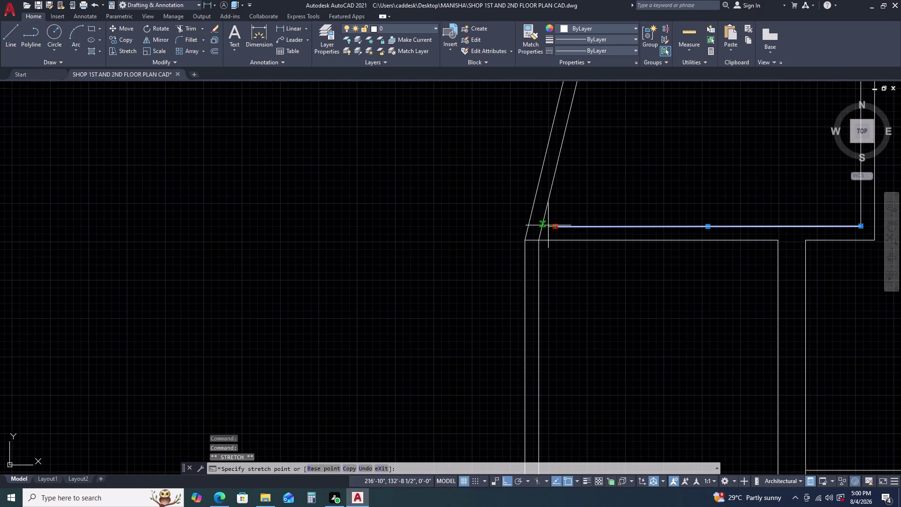
Cancel the stretch operation and pan to the lower-left wall junction.
click(541, 227)
key(Escape)
scroll(down, 3)
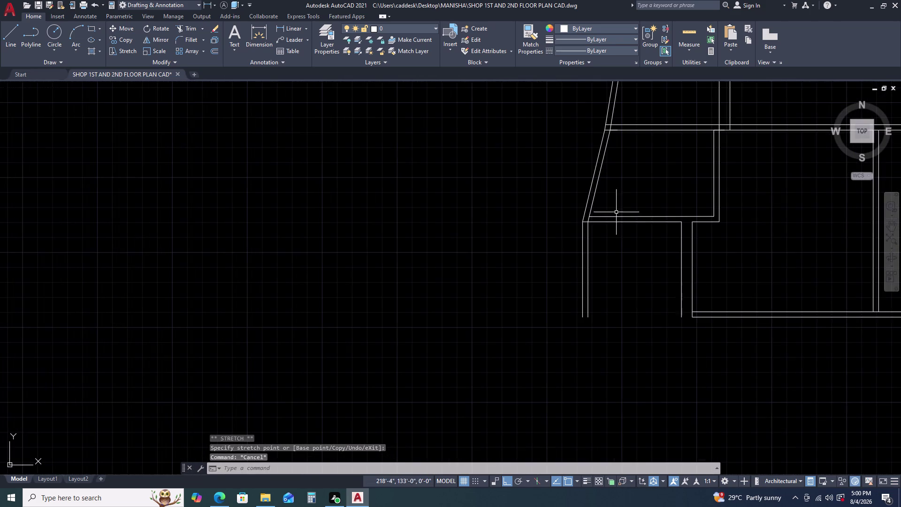
middle_drag(647, 219, 584, 198)
middle_click(585, 198)
scroll(down, 3)
middle_drag(606, 232, 594, 213)
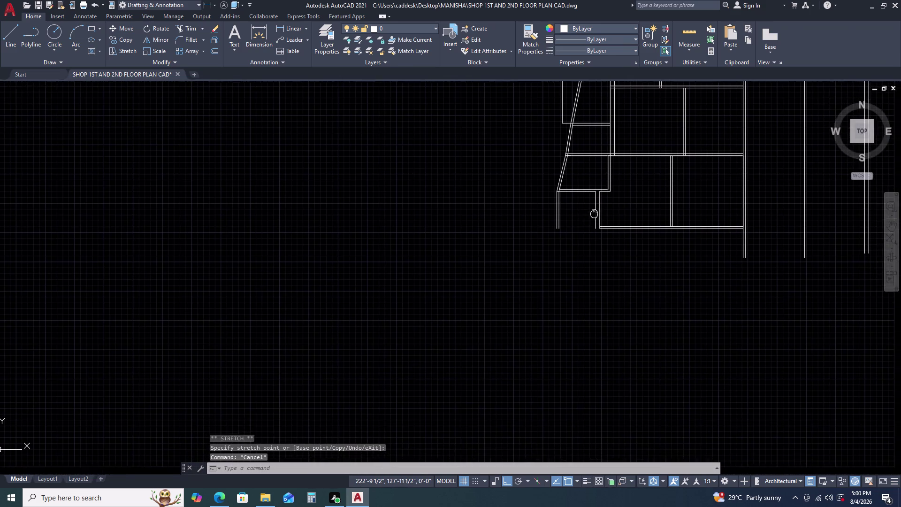
scroll(up, 3)
Extend the bottom wall lines using a fence across their ends.
key(r)
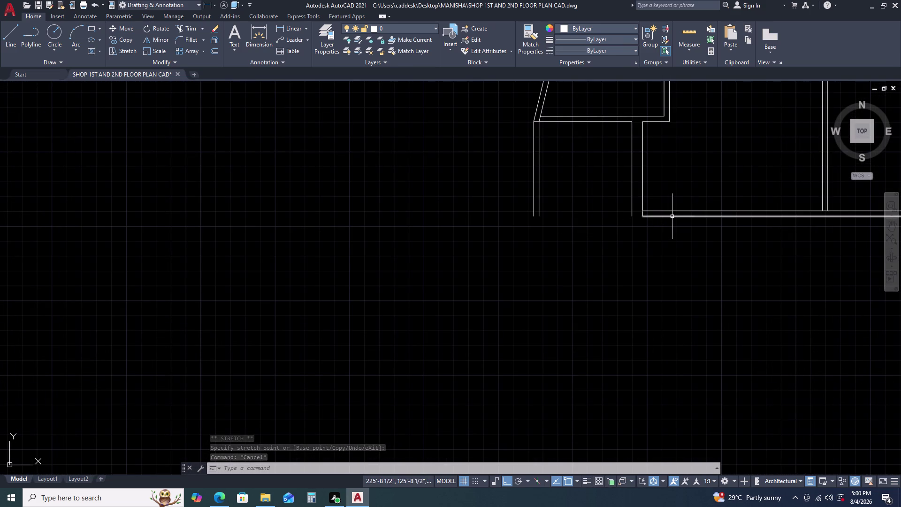
key(BackSpace)
text(E)
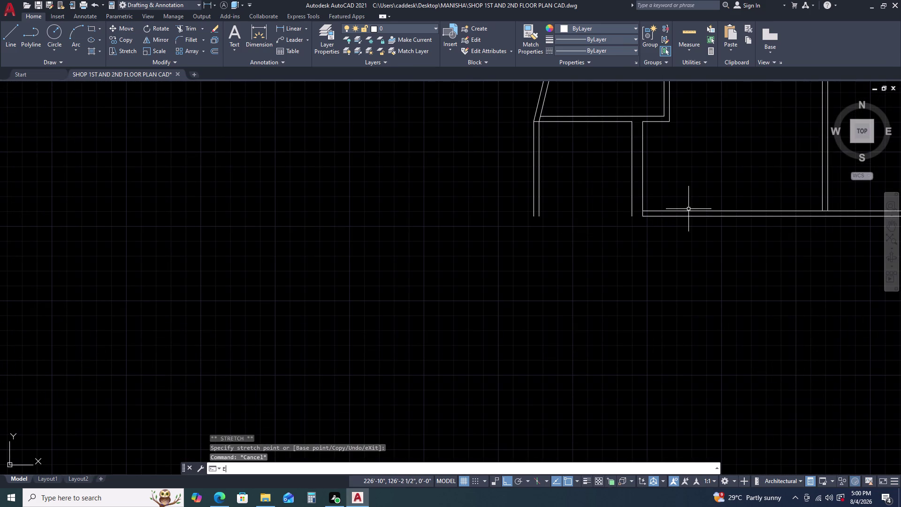
text(X)
key(space)
drag(681, 210, 671, 216)
click(647, 231)
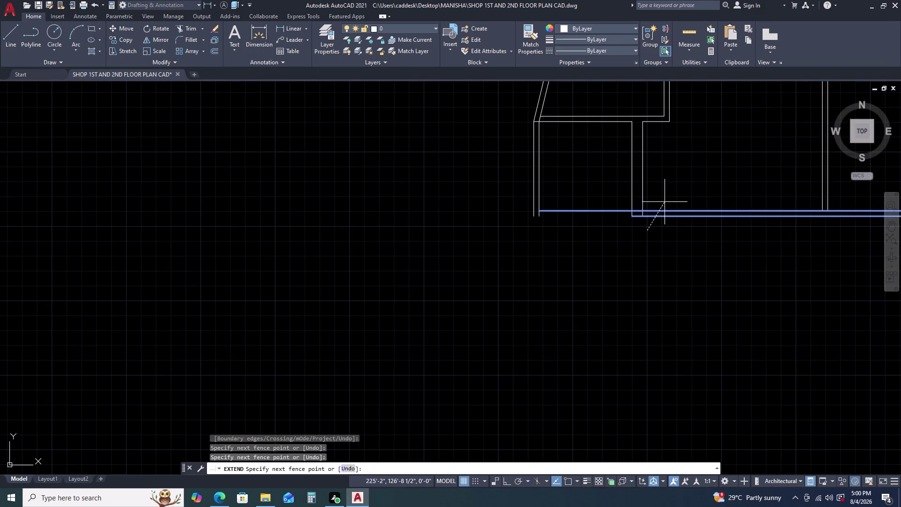
click(665, 201)
Extend the lower bottom wall line the rest of the way to the left wall.
middle_drag(656, 225, 656, 210)
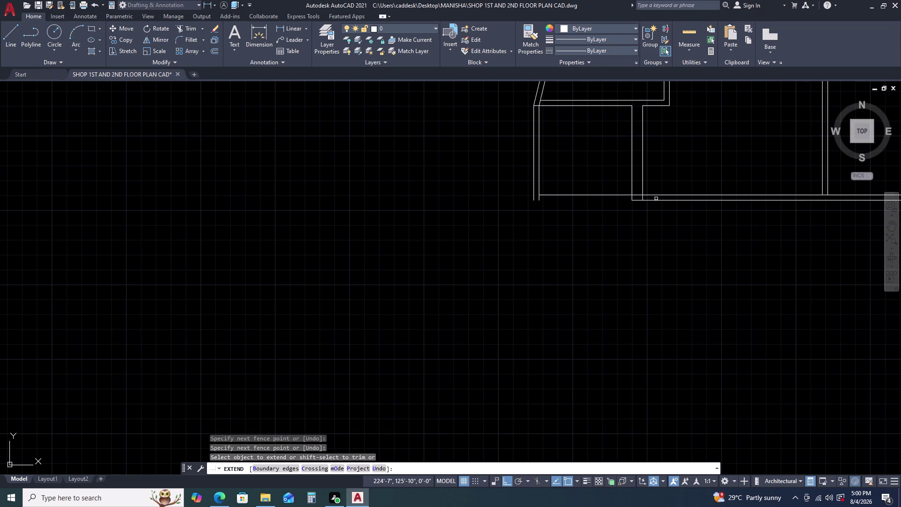
click(650, 200)
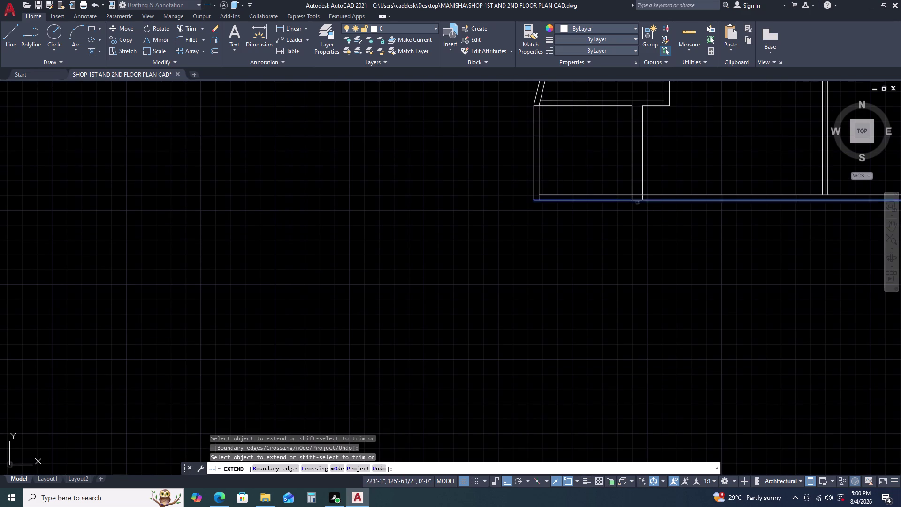
drag(597, 205, 597, 198)
click(599, 186)
scroll(down, 3)
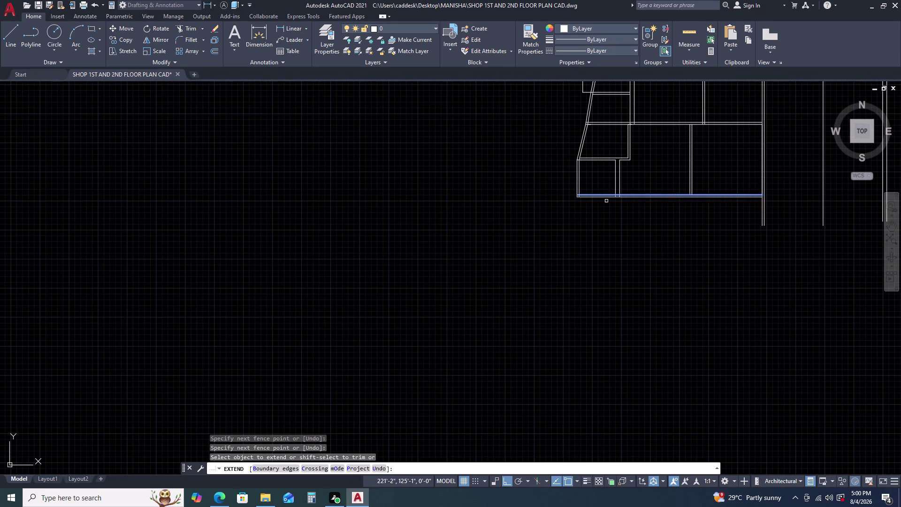
middle_drag(662, 206, 621, 197)
key(Escape)
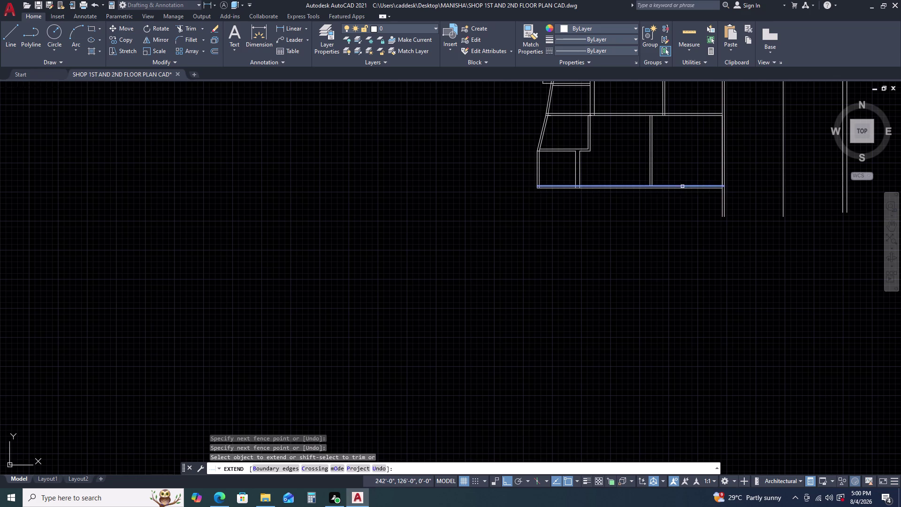
key(Escape)
Attempt to extend the short line at the right corner, then abandon it.
middle_drag(723, 195, 697, 155)
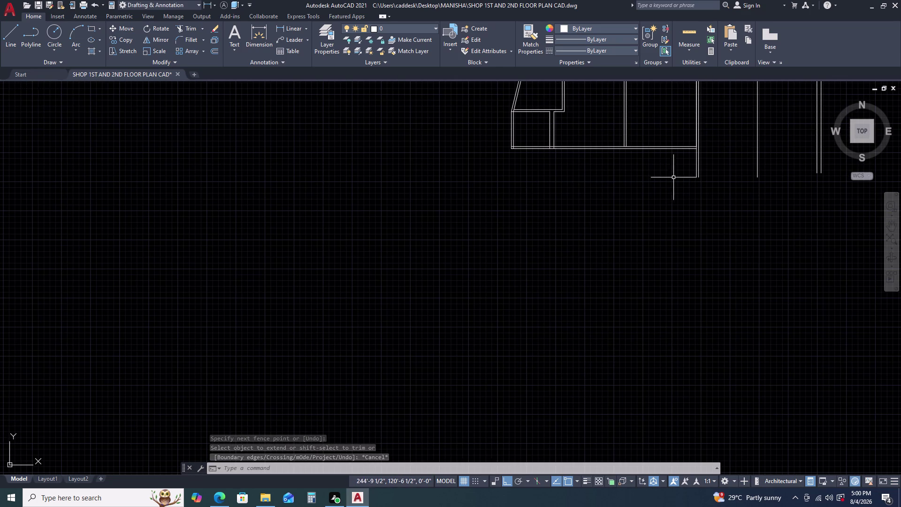
scroll(up, 3)
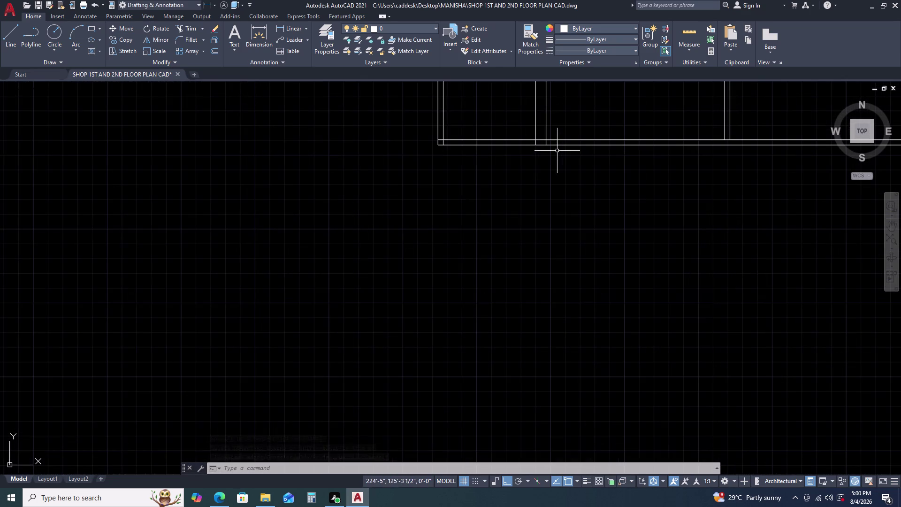
scroll(down, 3)
middle_drag(743, 161, 689, 182)
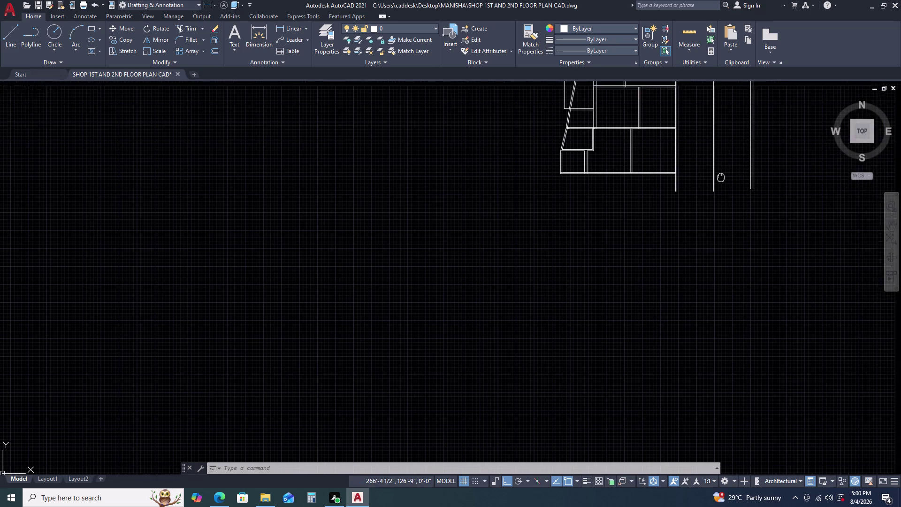
scroll(up, 3)
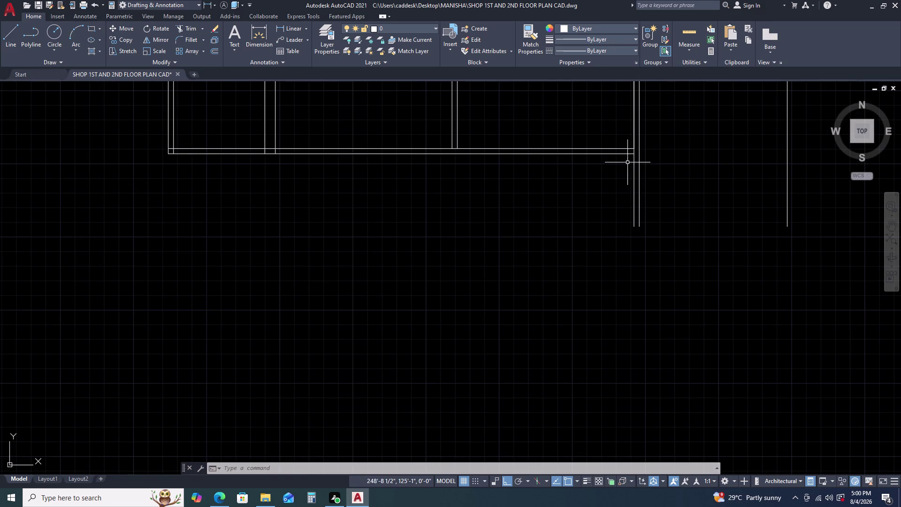
key(e)
text(X)
key(space)
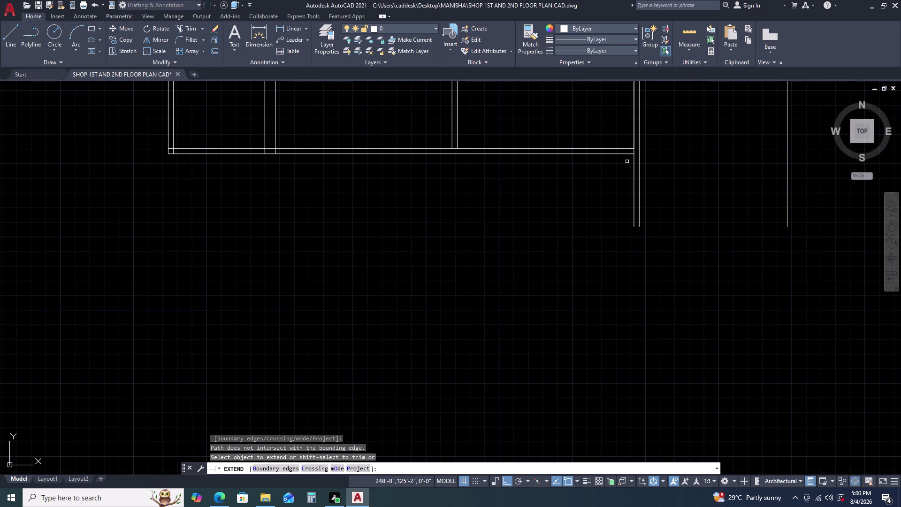
click(622, 142)
click(606, 182)
key(Escape)
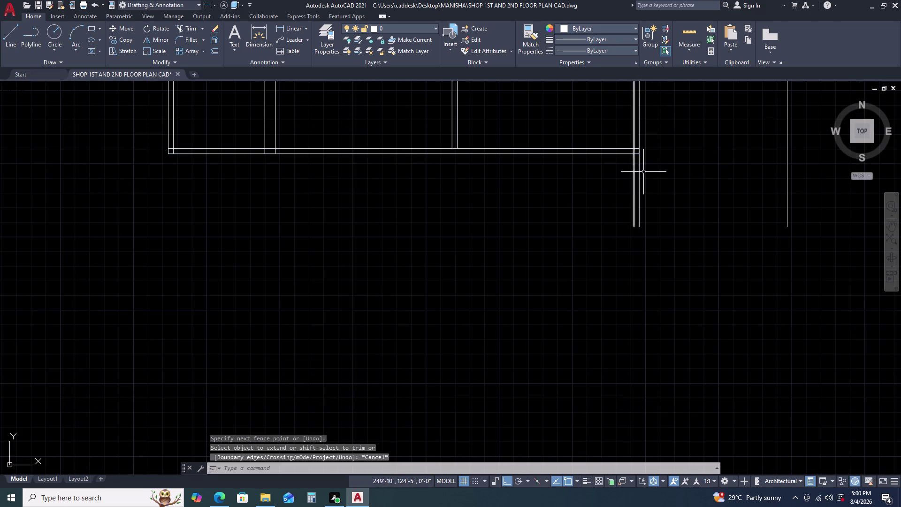
Trim the stray wall stubs below the right corner.
text(TR)
key(space)
drag(649, 175, 641, 175)
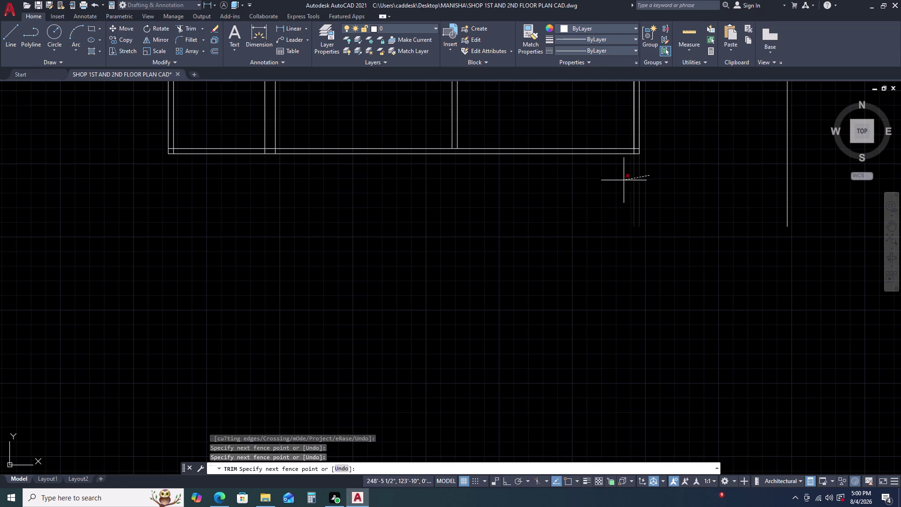
click(612, 185)
key(Escape)
Start a new line at the bottom wall's right end.
key(l)
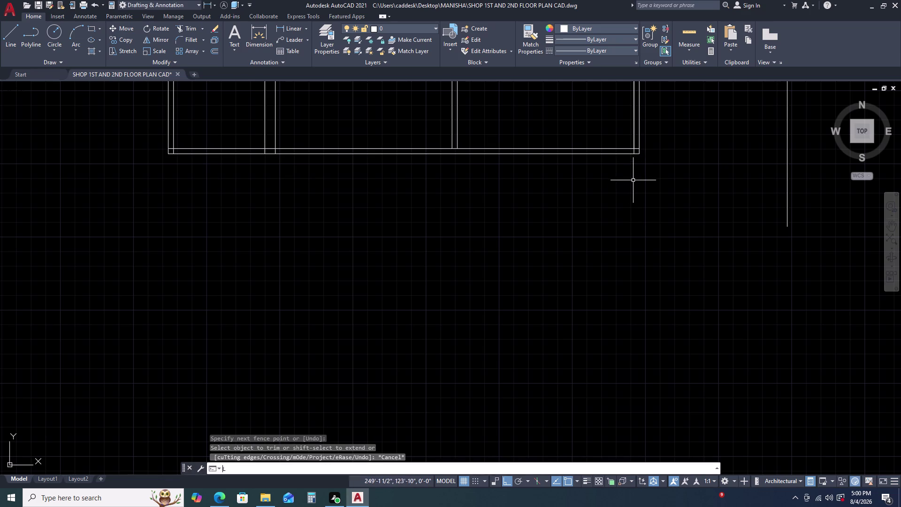
key(space)
click(639, 156)
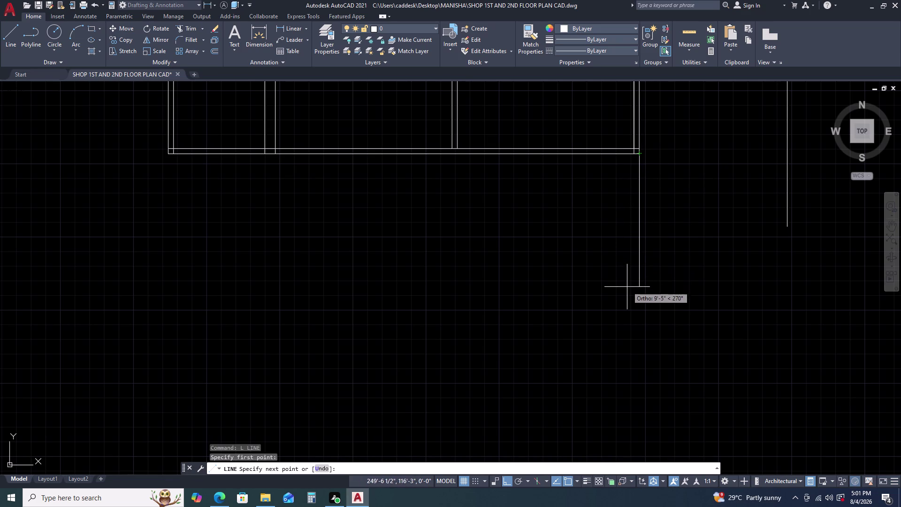
Draw a 10'-10 1/2" wall line downward from the bottom wall.
key(Escape)
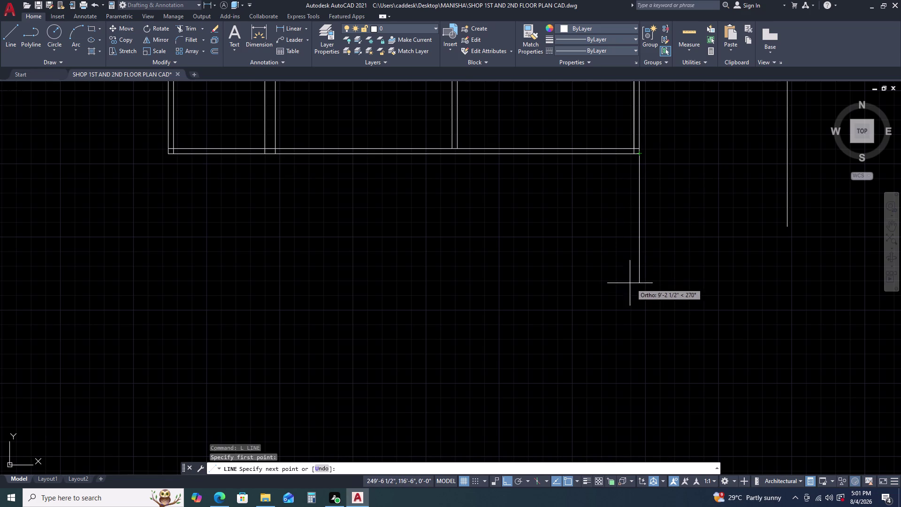
key(space)
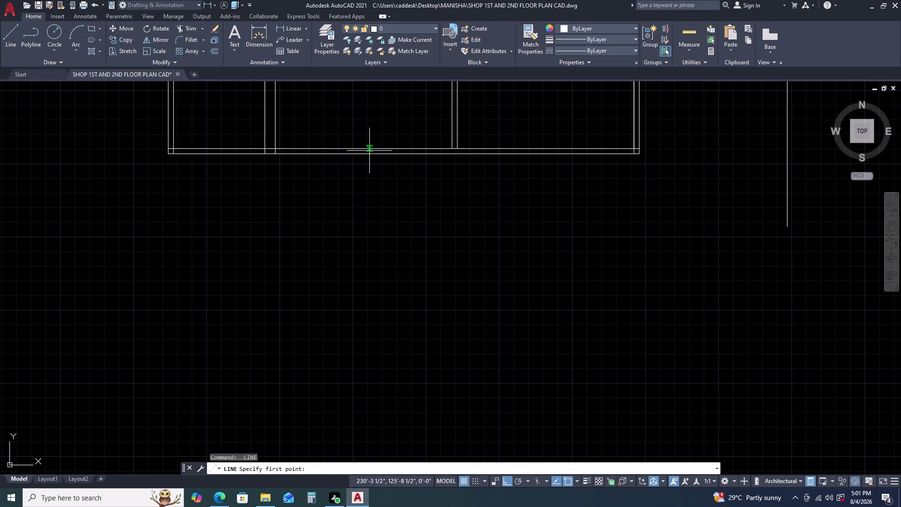
click(276, 153)
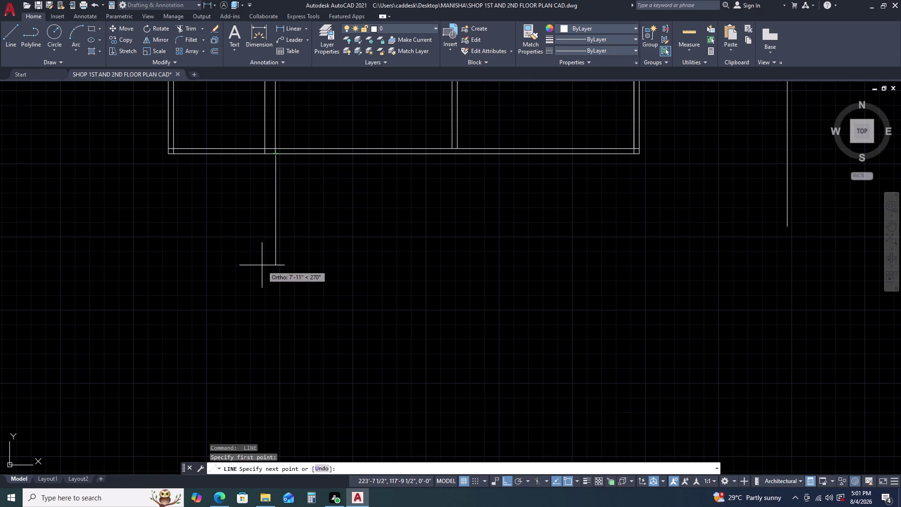
text(1)
text(0)
key(apostrophe)
text(10)
text(.5)
key(Return)
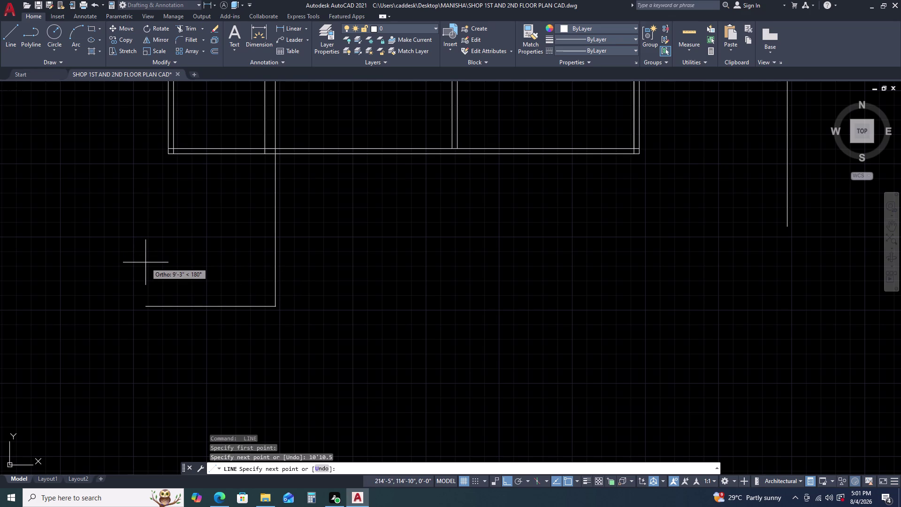
Continue with a 7'-11" line to the left and end the line command.
key(7)
key(apostrophe)
text(11)
key(Return)
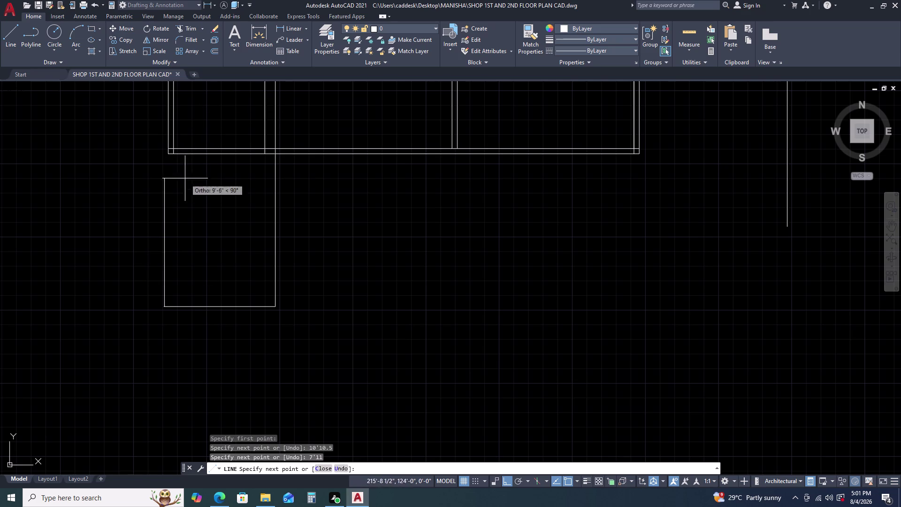
key(Escape)
scroll(down, 3)
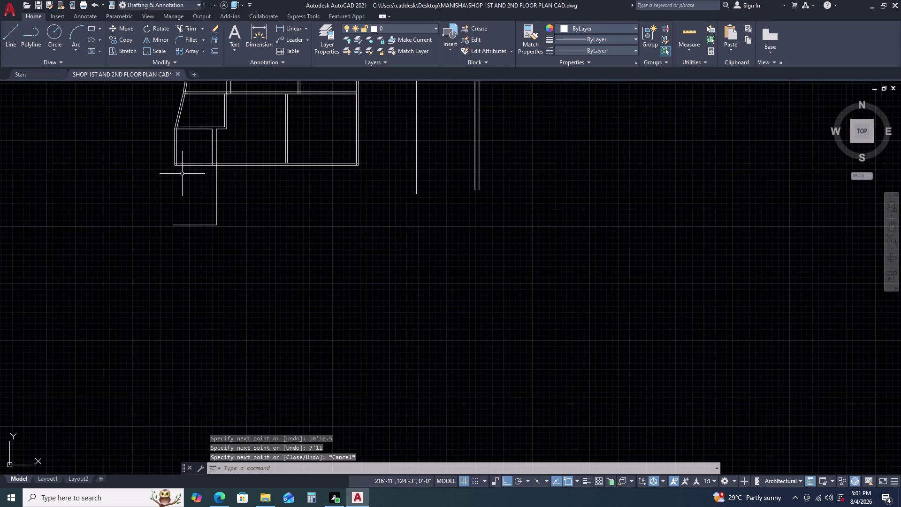
scroll(up, 3)
click(232, 177)
Offset the new vertical wall line by 9 inches.
click(210, 183)
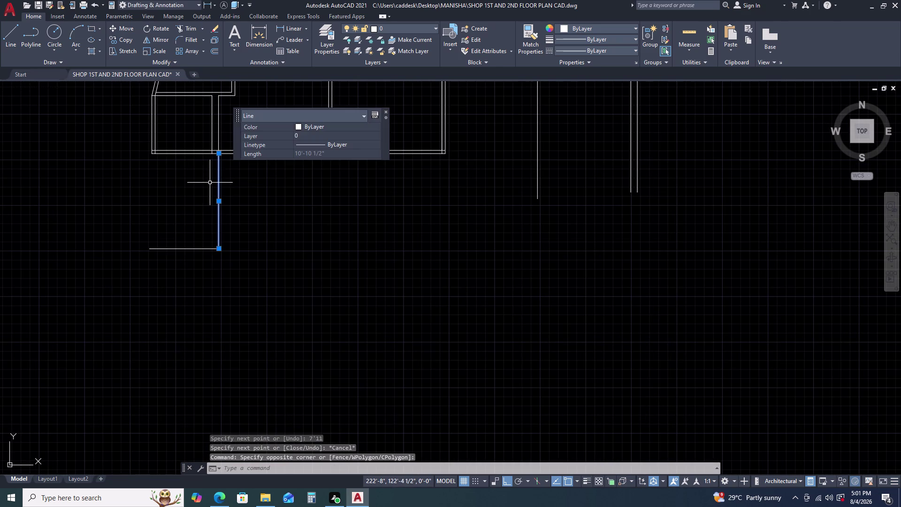
text(O)
key(space)
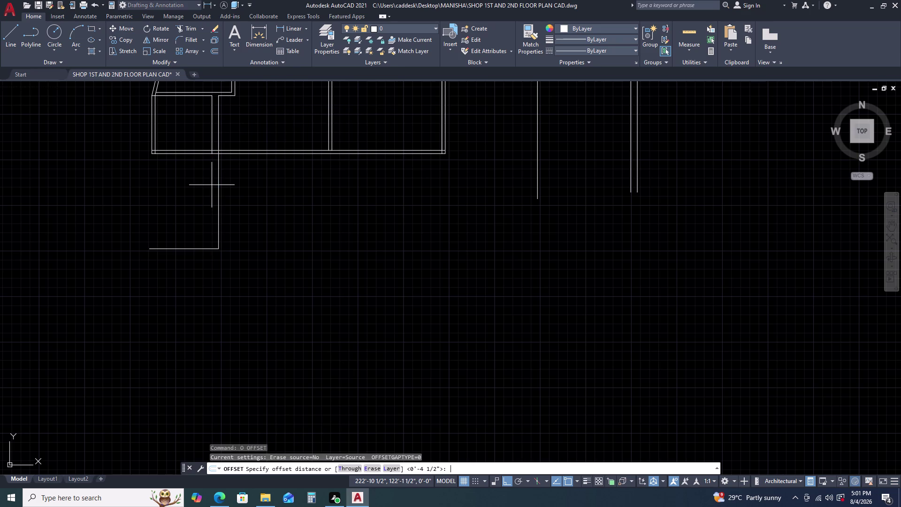
key(9)
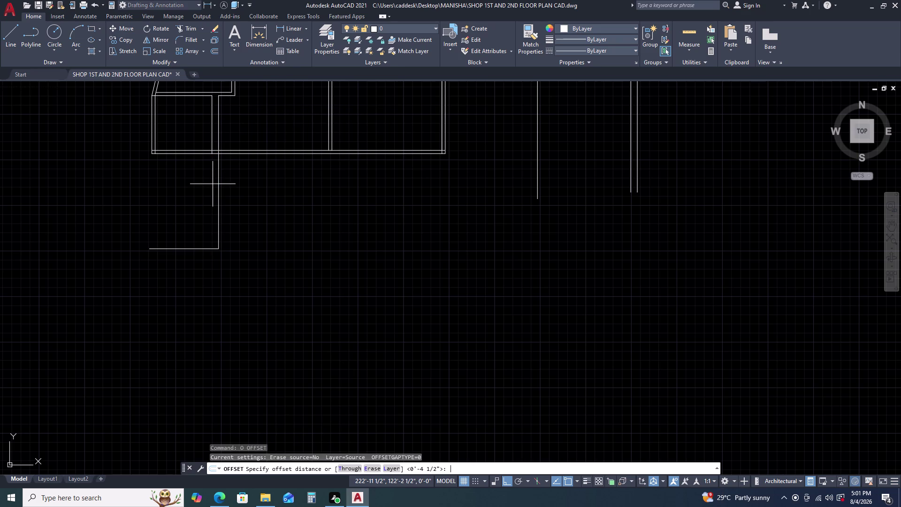
key(Return)
click(211, 186)
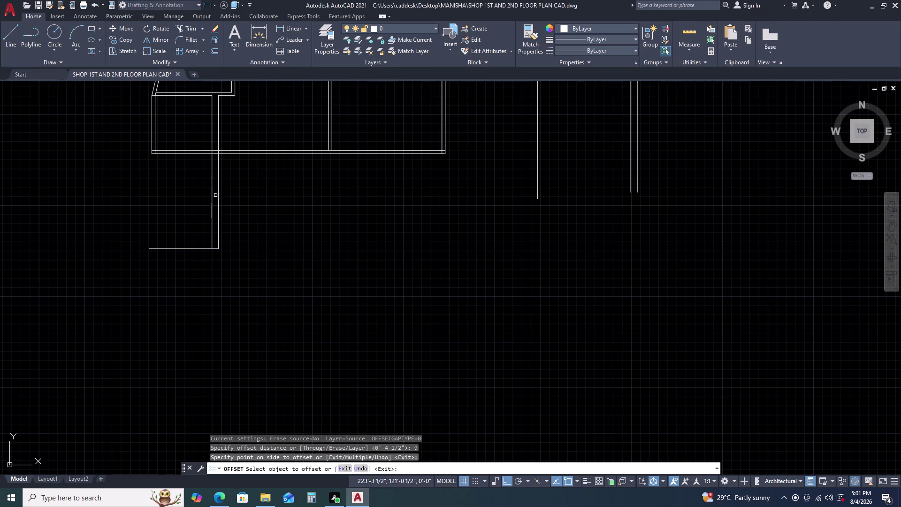
key(Escape)
Delete the new horizontal wall line.
click(199, 245)
click(192, 265)
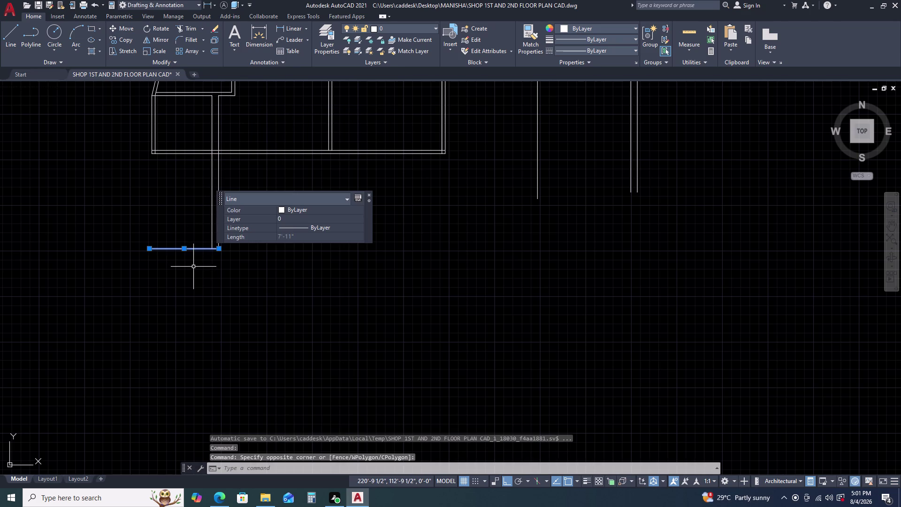
key(Delete)
Offset the vertical wall line 7'11" to the left.
scroll(up, 3)
middle_drag(233, 241, 407, 191)
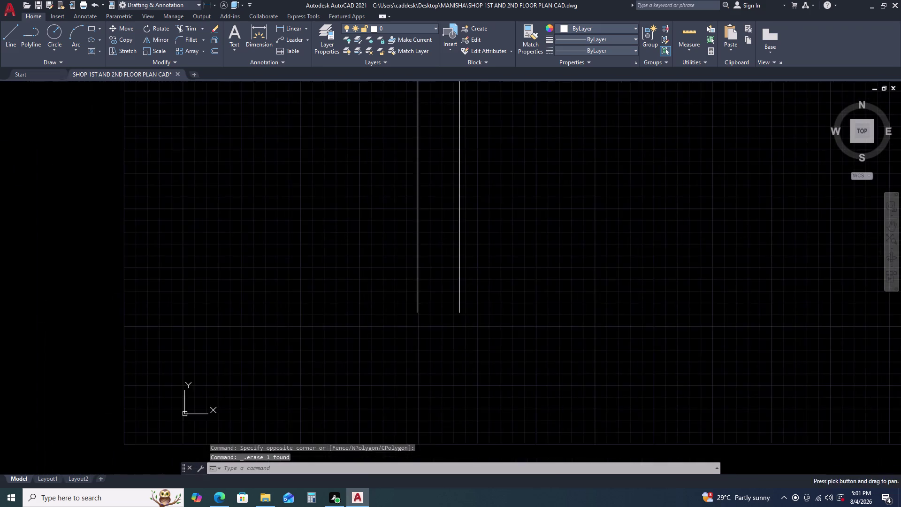
scroll(down, 3)
click(426, 196)
click(417, 198)
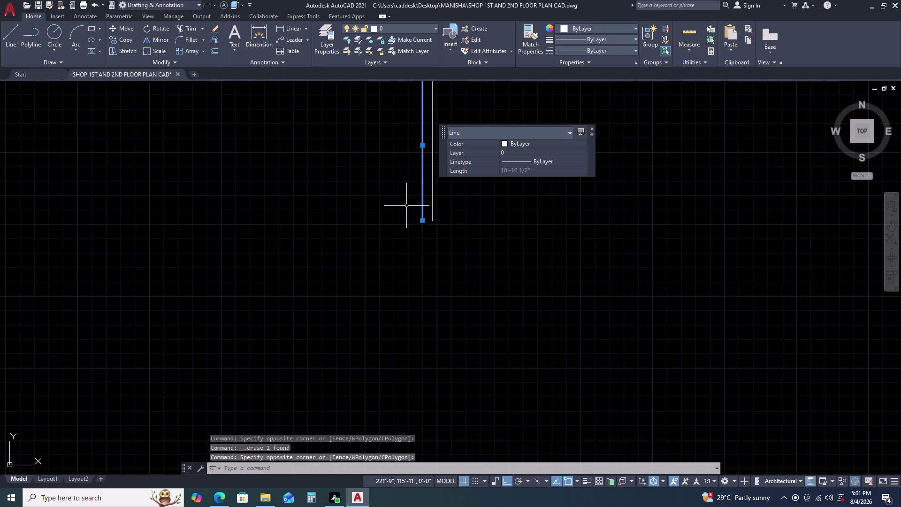
text(O)
key(space)
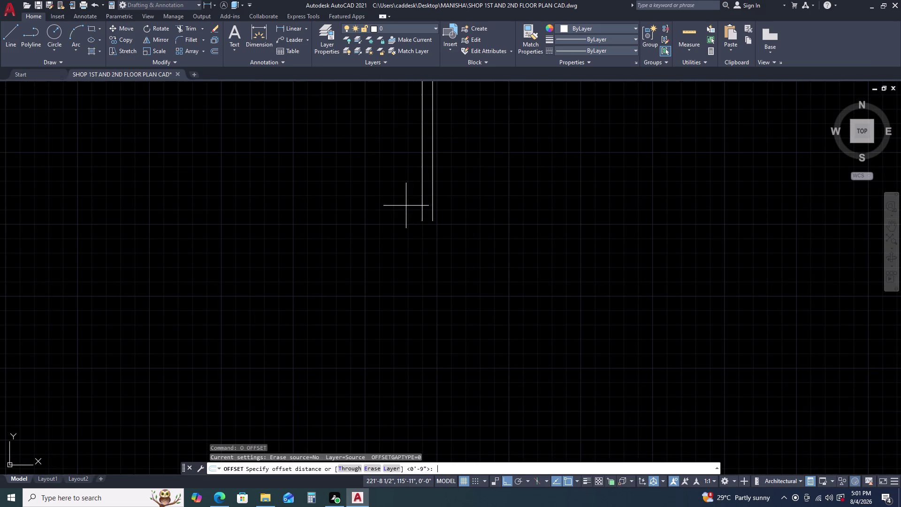
text(7'11)
key(Return)
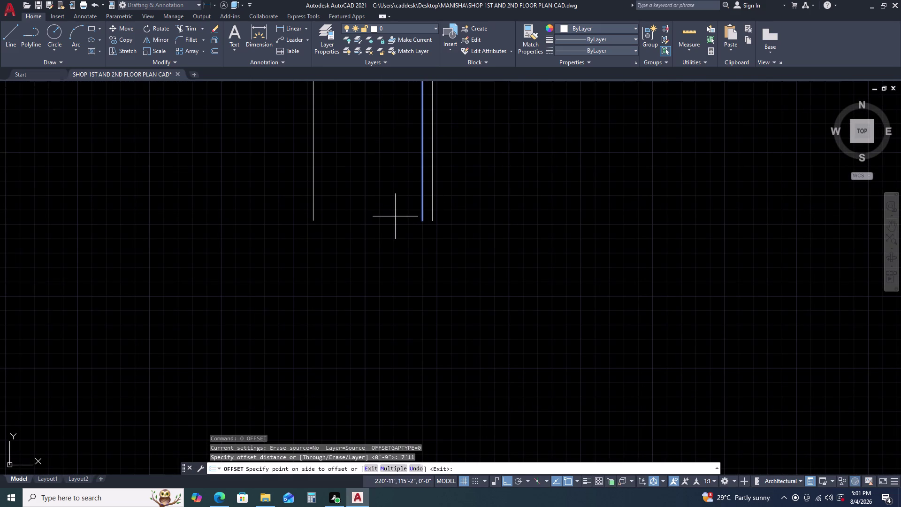
double_click(395, 216)
scroll(down, 3)
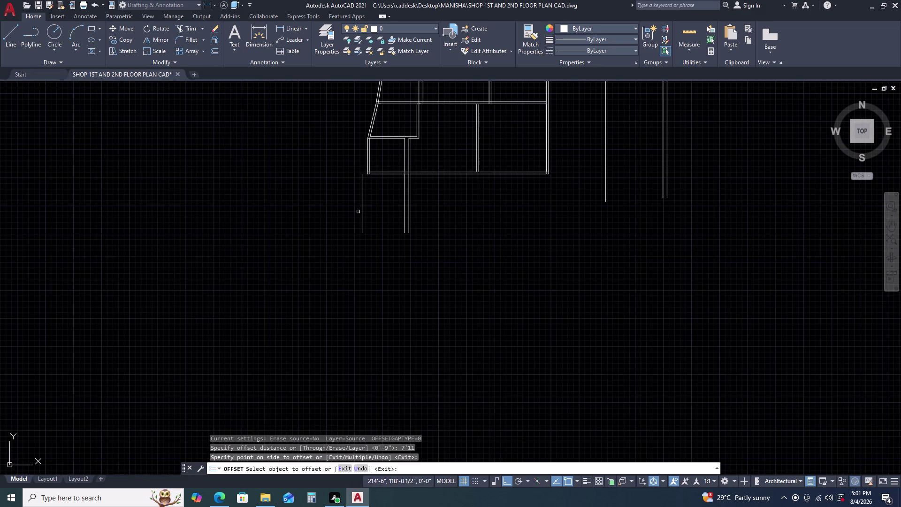
key(Escape)
Offset the new left wall line 4.5" to form the second wall line.
scroll(up, 3)
drag(369, 204, 358, 207)
click(328, 218)
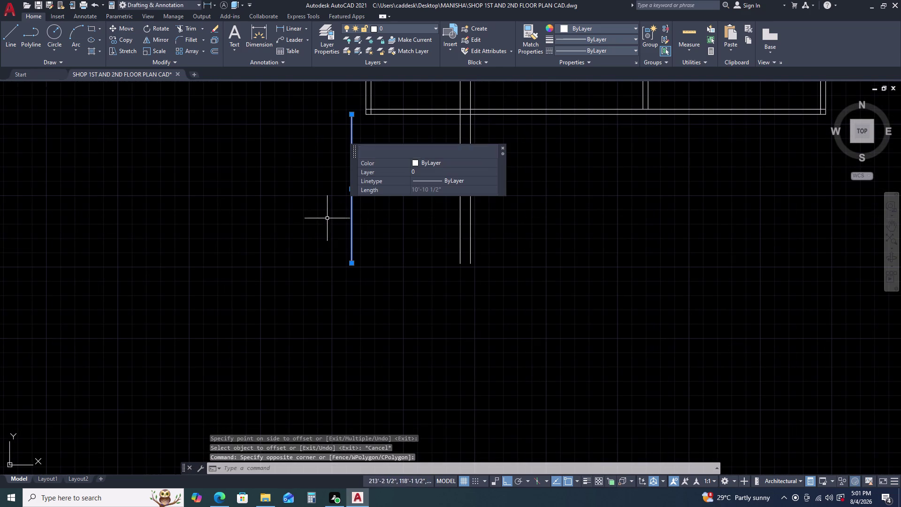
text(O)
key(space)
text(4)
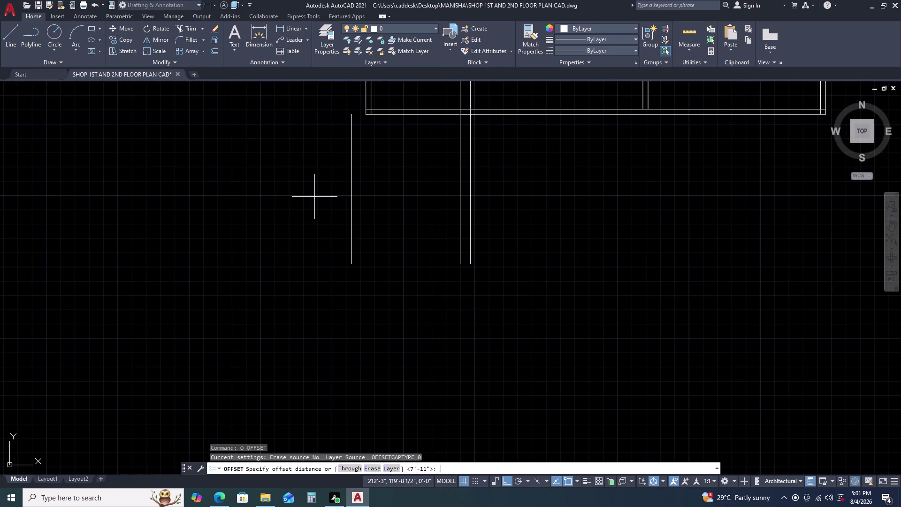
text(.5)
key(Return)
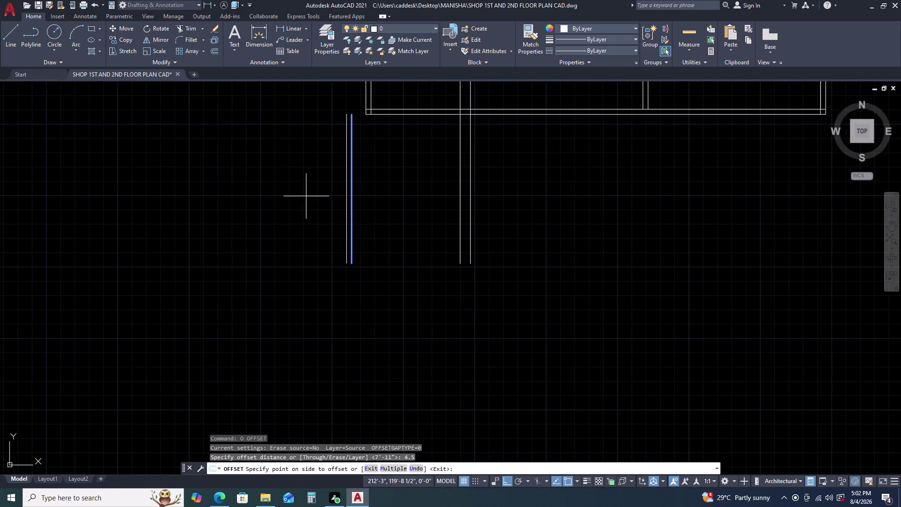
click(299, 193)
key(Escape)
scroll(up, 3)
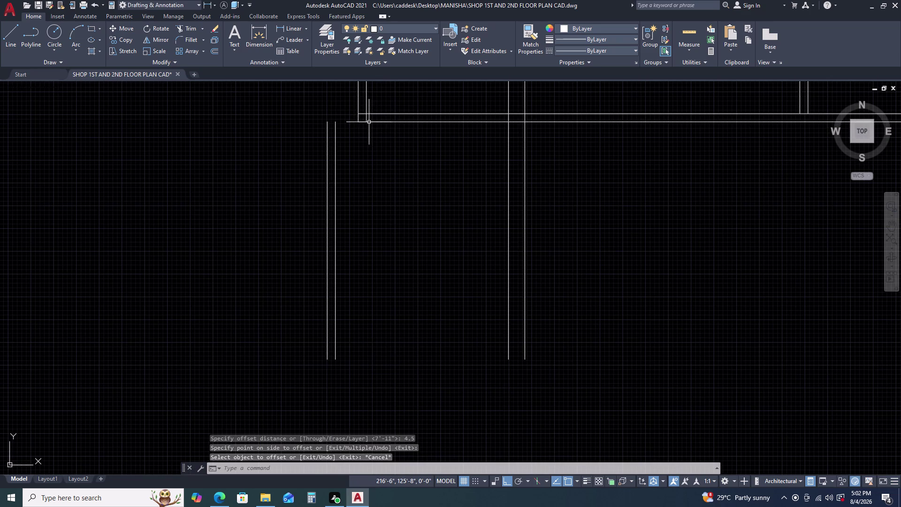
scroll(up, 3)
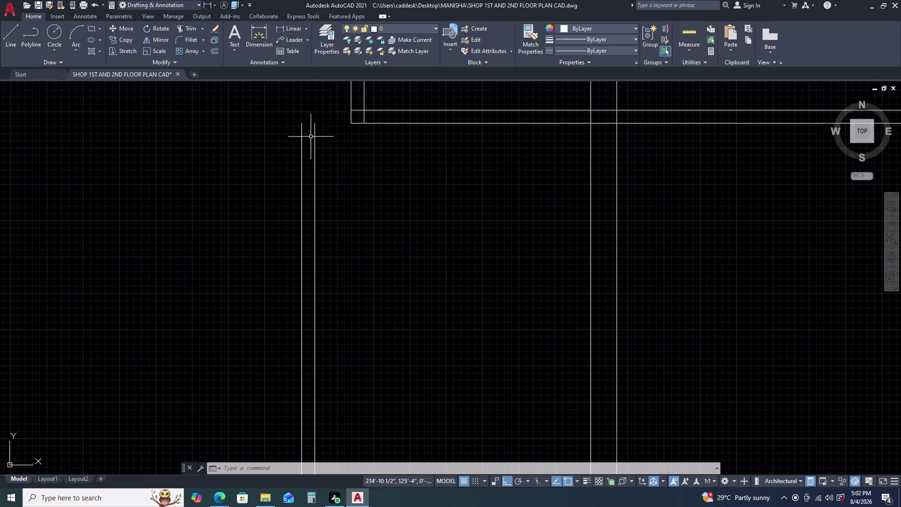
Grip-stretch the top wall line's left end to the outer left wall.
scroll(up, 3)
click(384, 121)
drag(371, 144, 365, 146)
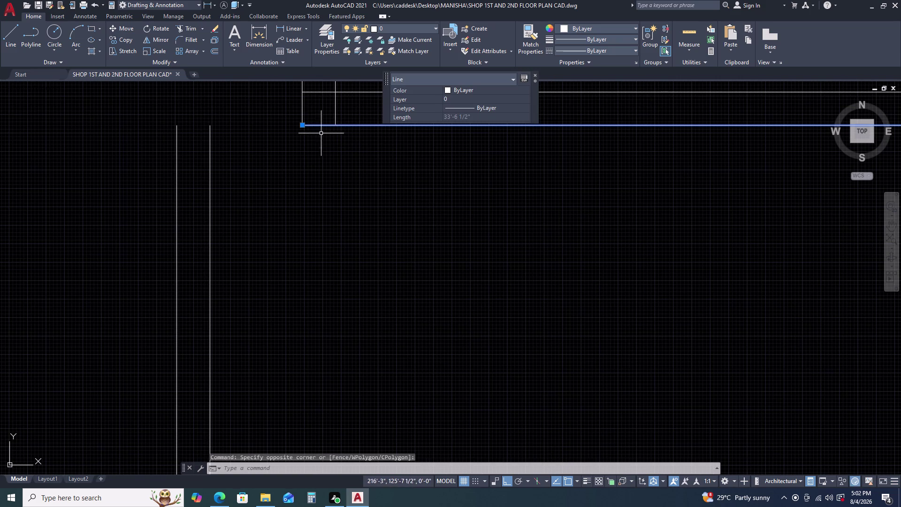
click(303, 123)
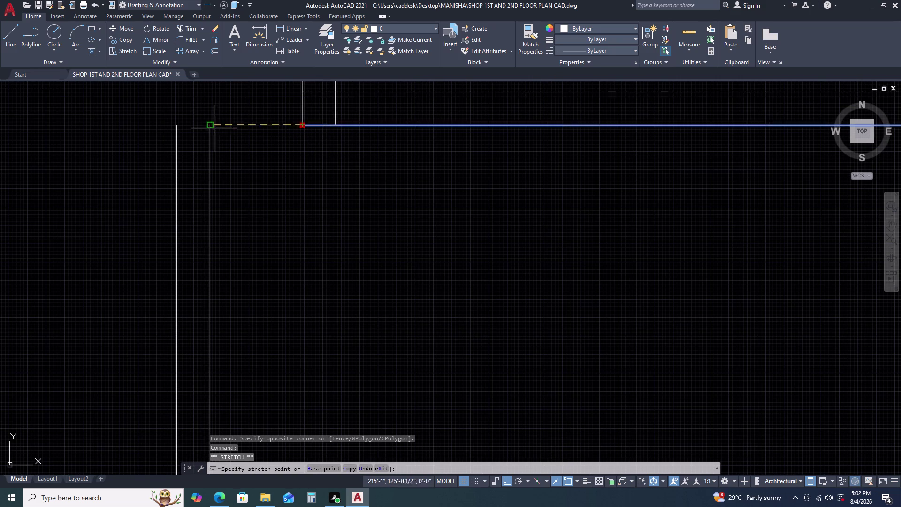
click(208, 125)
scroll(down, 3)
middle_drag(268, 137, 302, 177)
middle_click(305, 178)
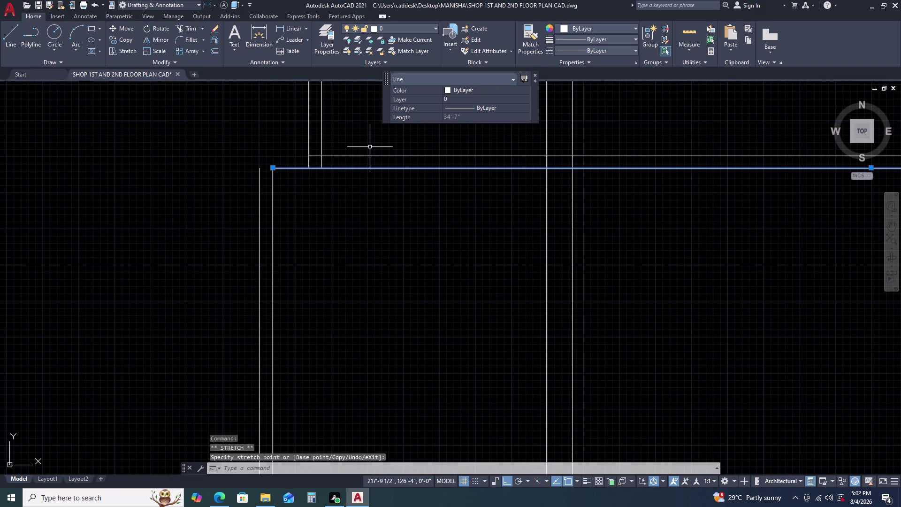
key(Escape)
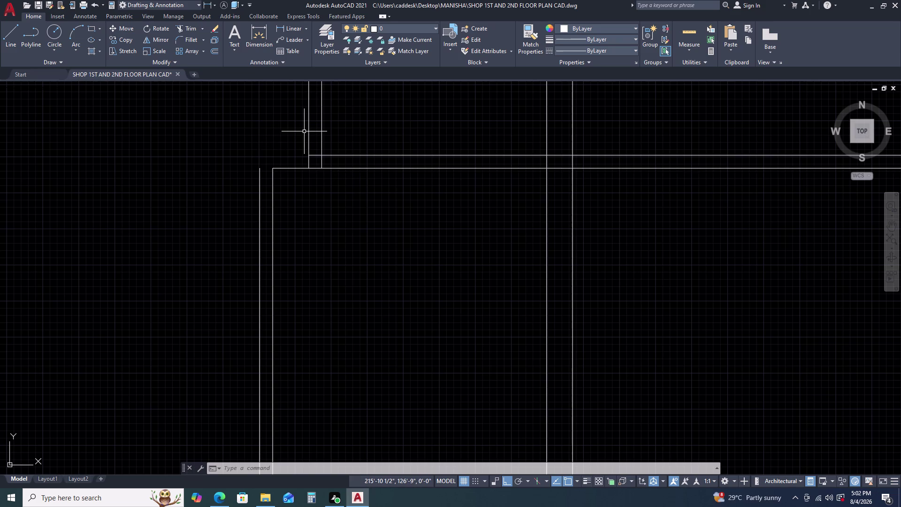
Fillet the outer top and left wall lines into a clean corner.
text(F)
key(space)
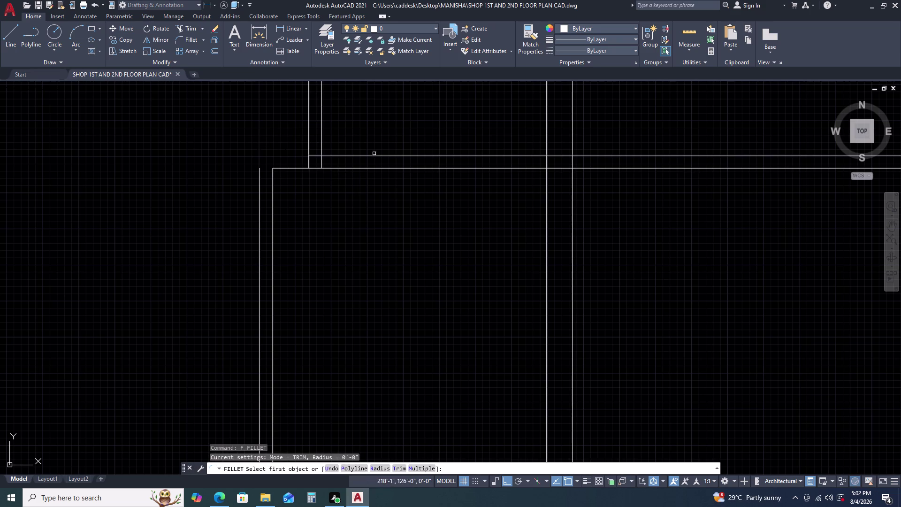
click(342, 156)
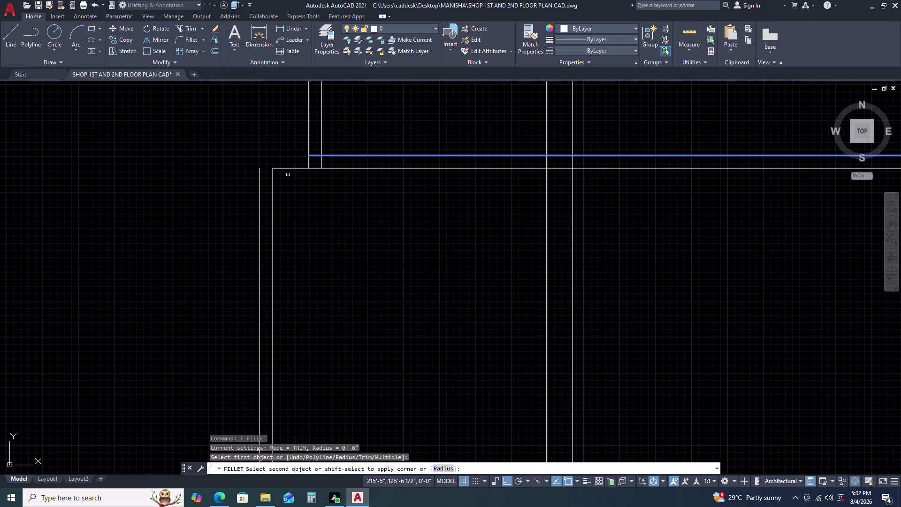
click(260, 173)
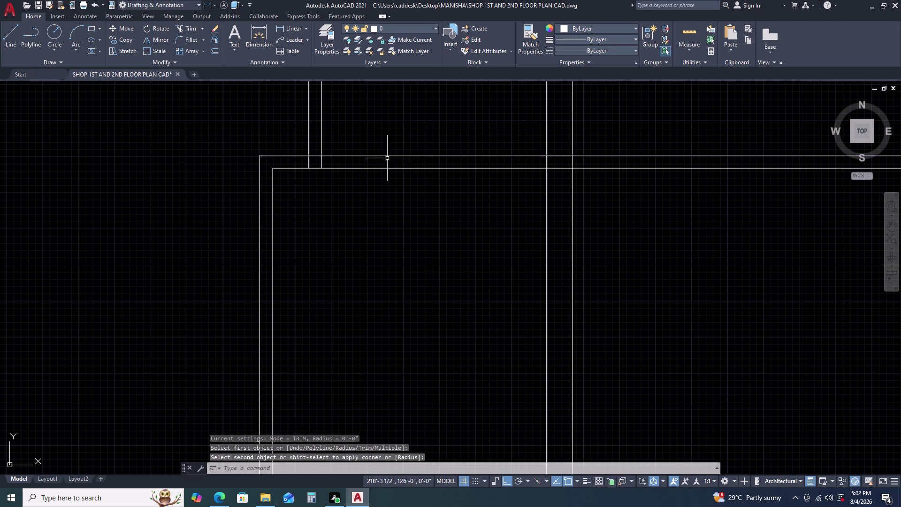
scroll(down, 3)
middle_drag(413, 243, 455, 193)
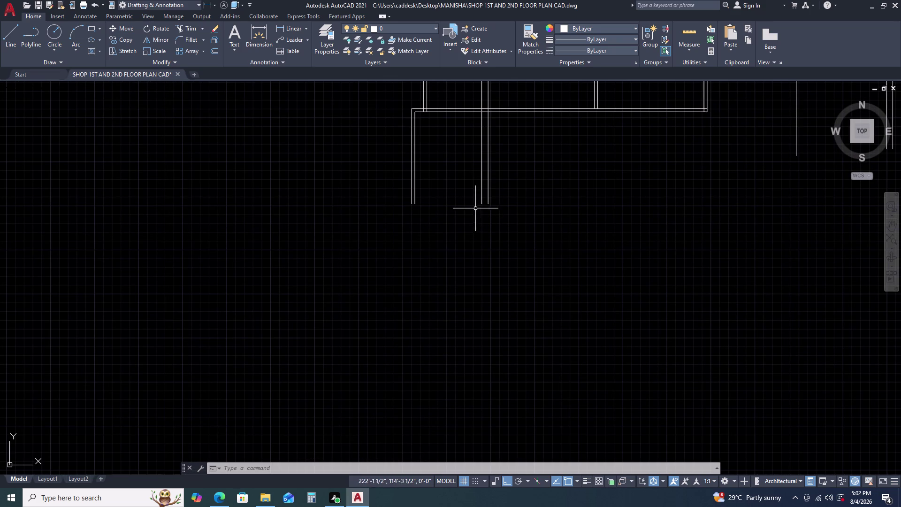
middle_drag(452, 180, 503, 209)
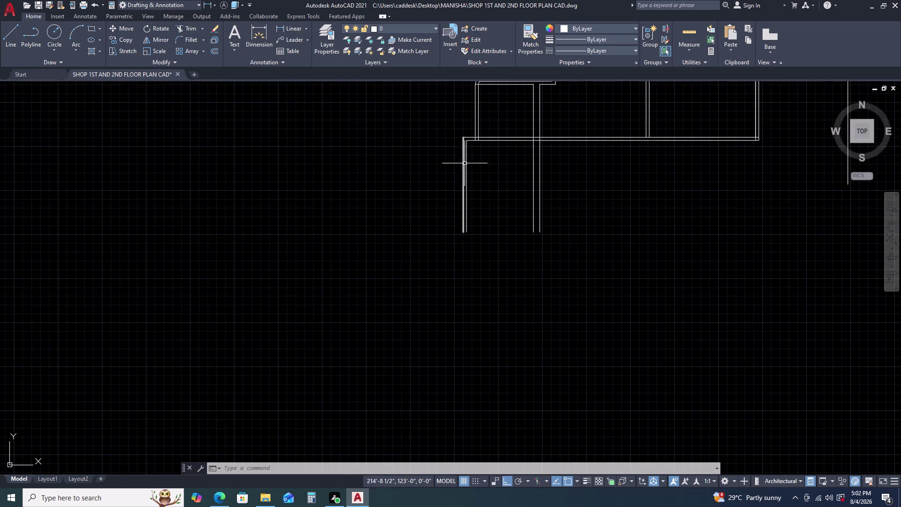
scroll(up, 3)
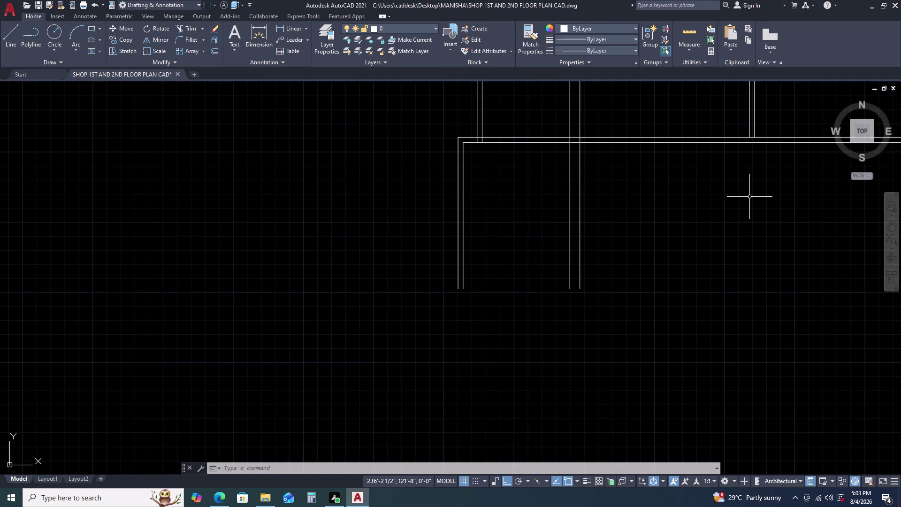
scroll(down, 3)
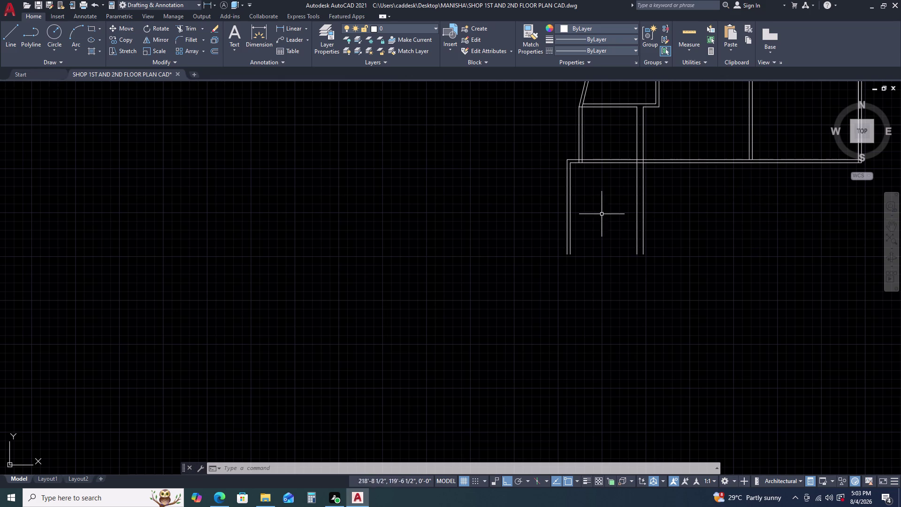
Draw a 9'-0½" line from the bottom-left corner to the right outer wall.
text(L)
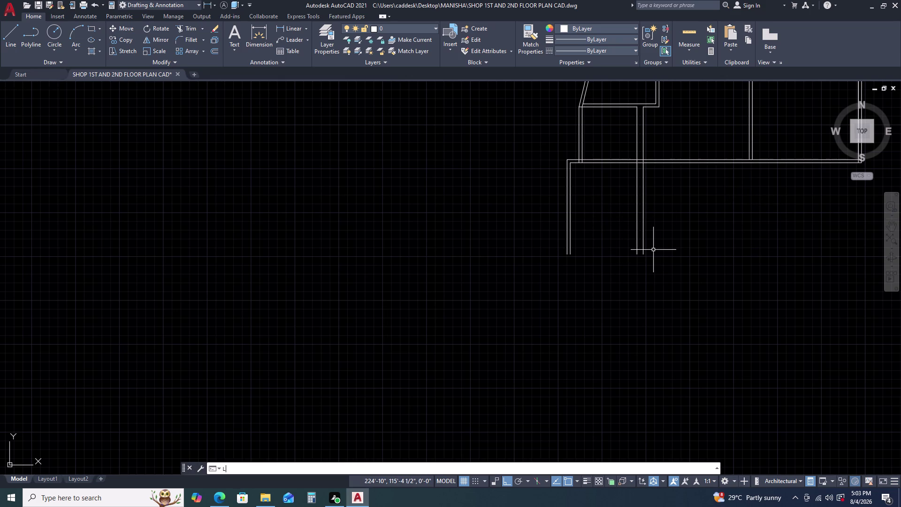
key(space)
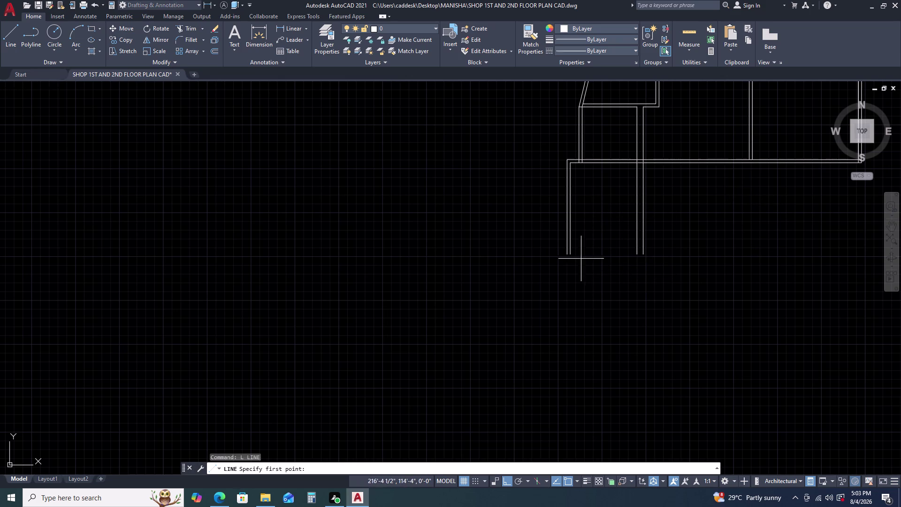
scroll(up, 3)
drag(582, 250, 587, 251)
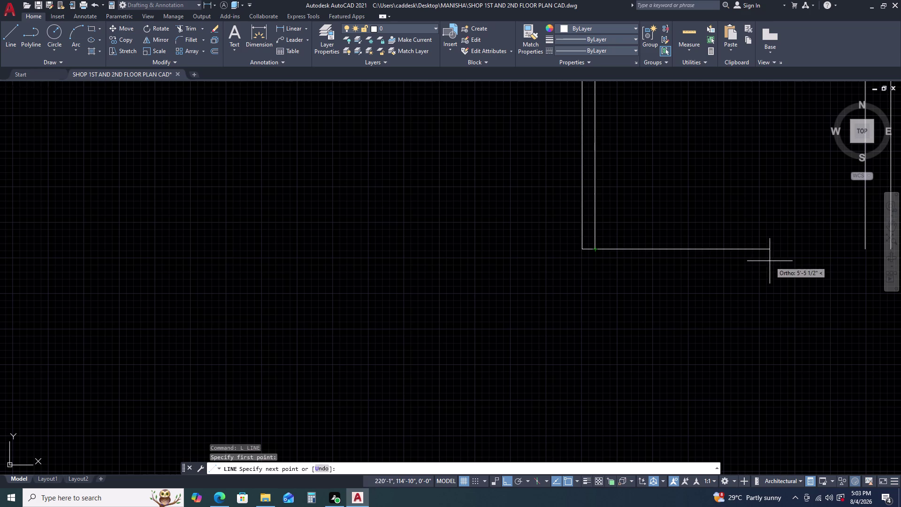
middle_drag(771, 261, 589, 262)
click(709, 252)
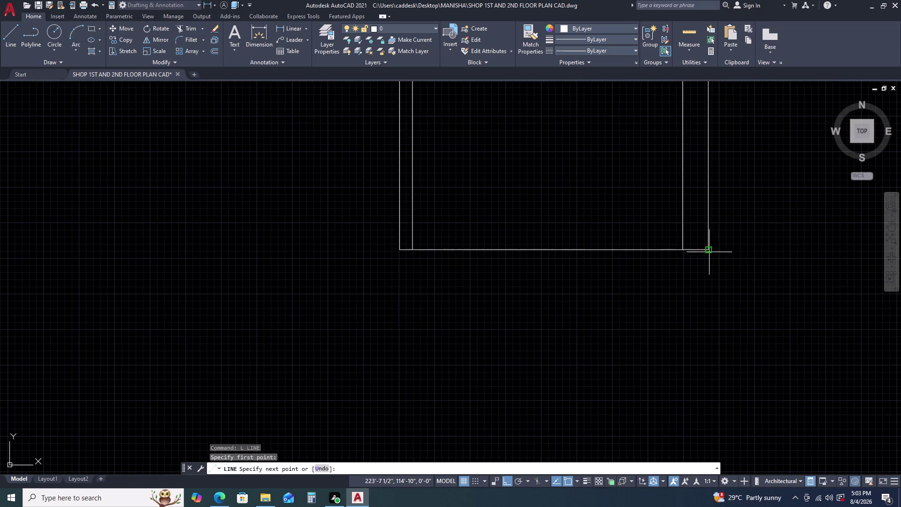
key(Escape)
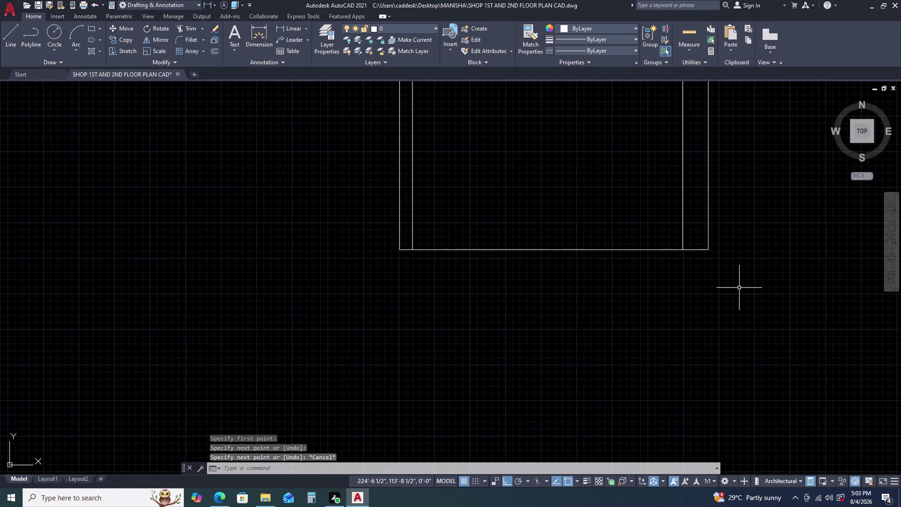
click(643, 226)
click(603, 269)
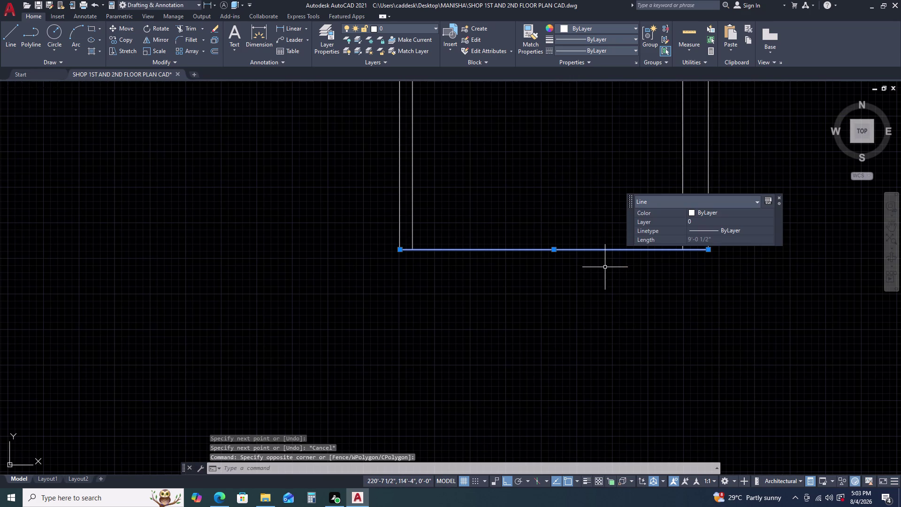
text(O)
key(space)
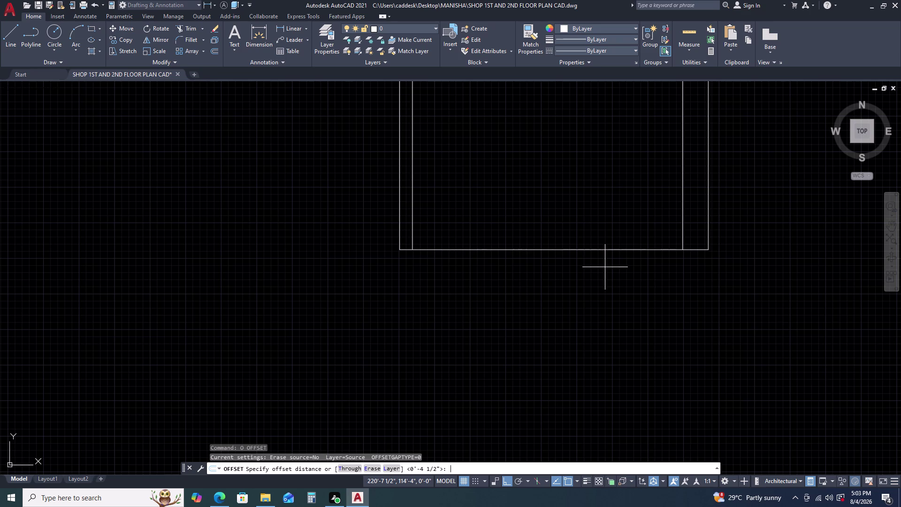
Offset the room's bottom closing line 9 inches downward.
key(4)
key(BackSpace)
key(9)
key(Return)
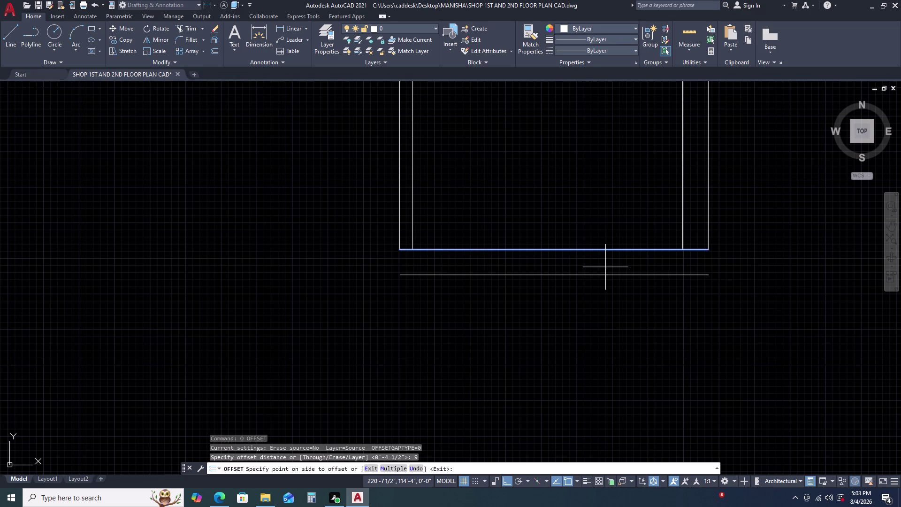
click(605, 266)
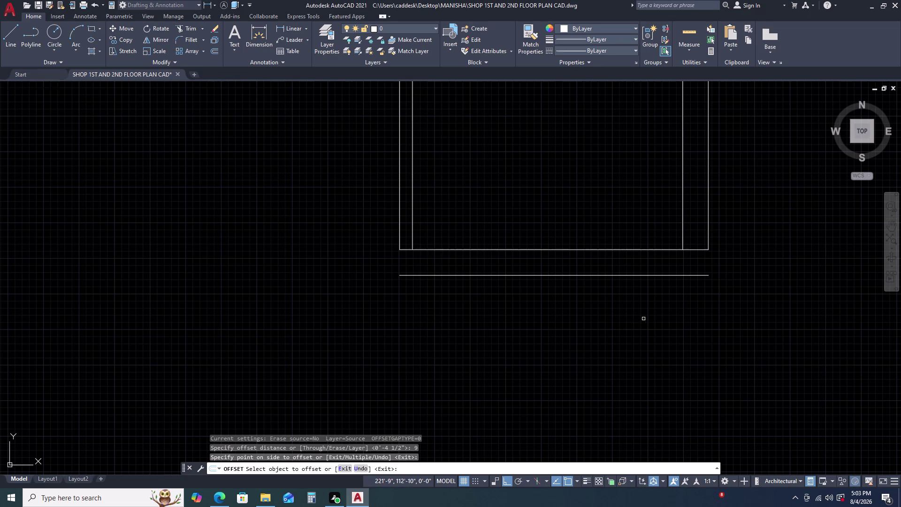
scroll(down, 3)
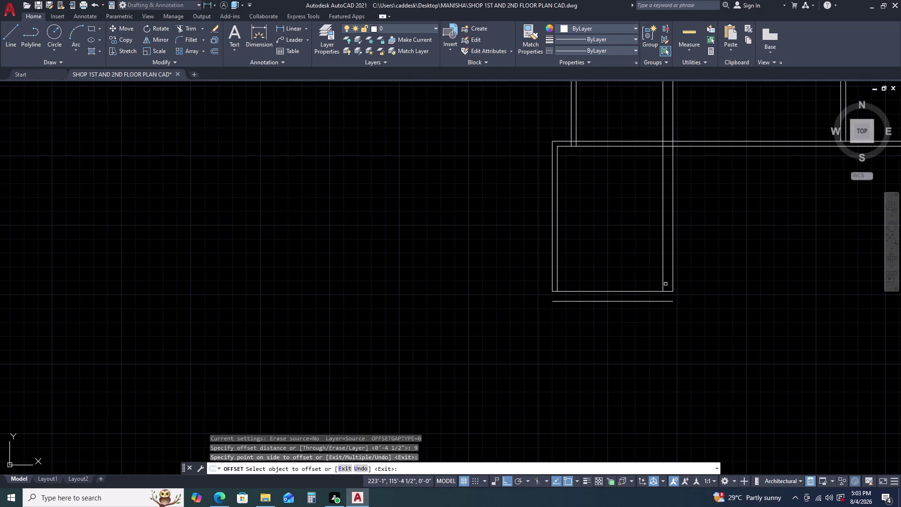
key(Escape)
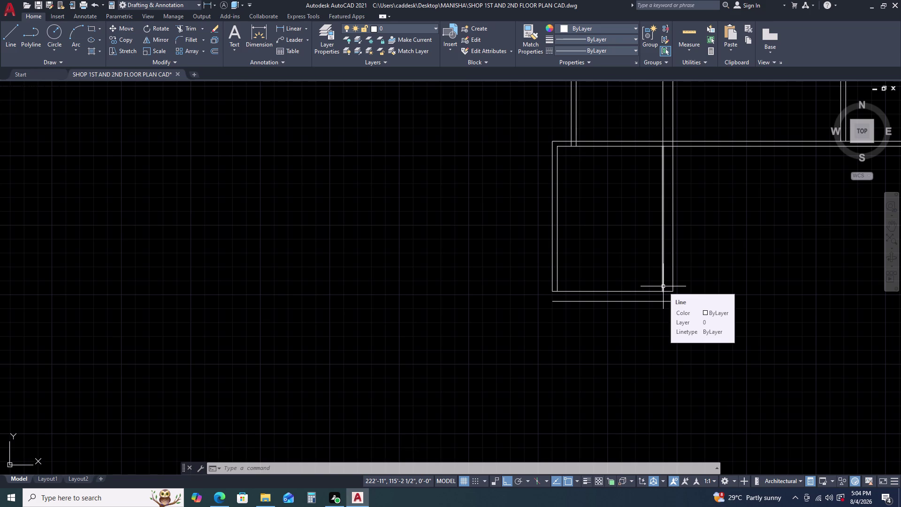
text(EX)
key(space)
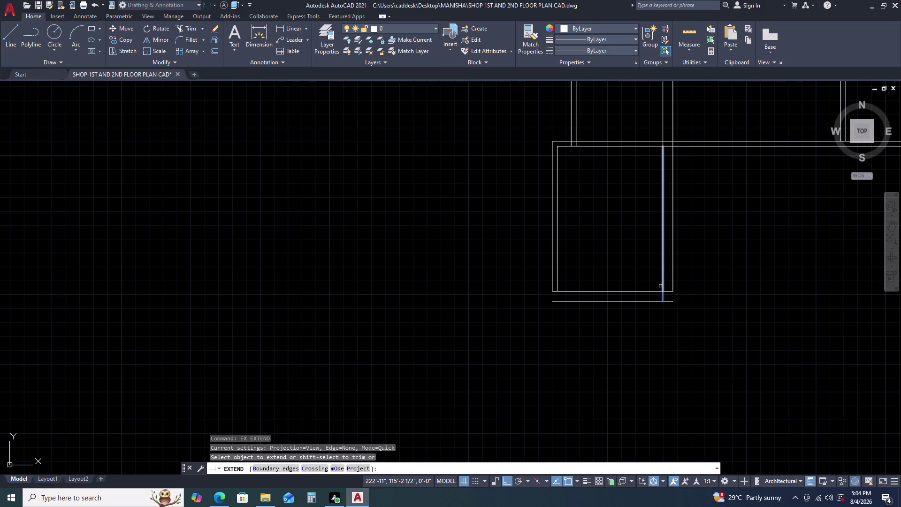
click(661, 284)
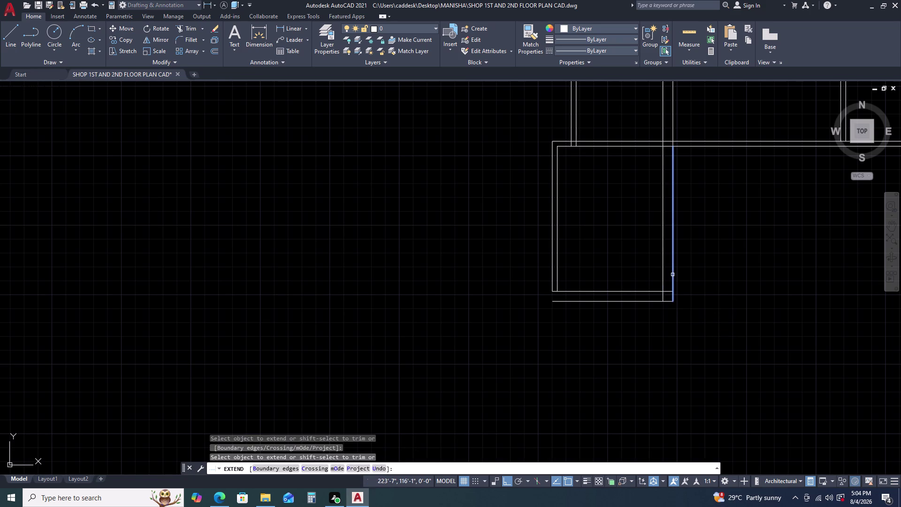
click(670, 273)
click(678, 274)
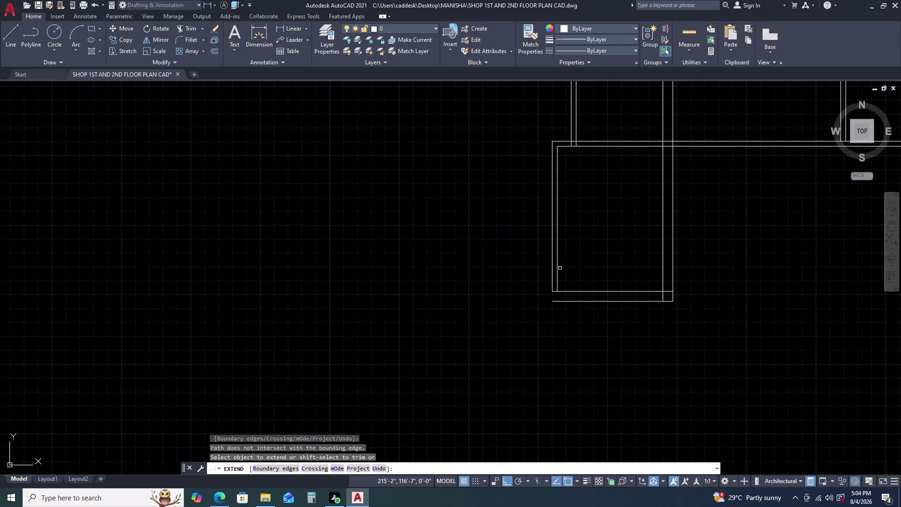
click(560, 267)
click(530, 273)
scroll(down, 3)
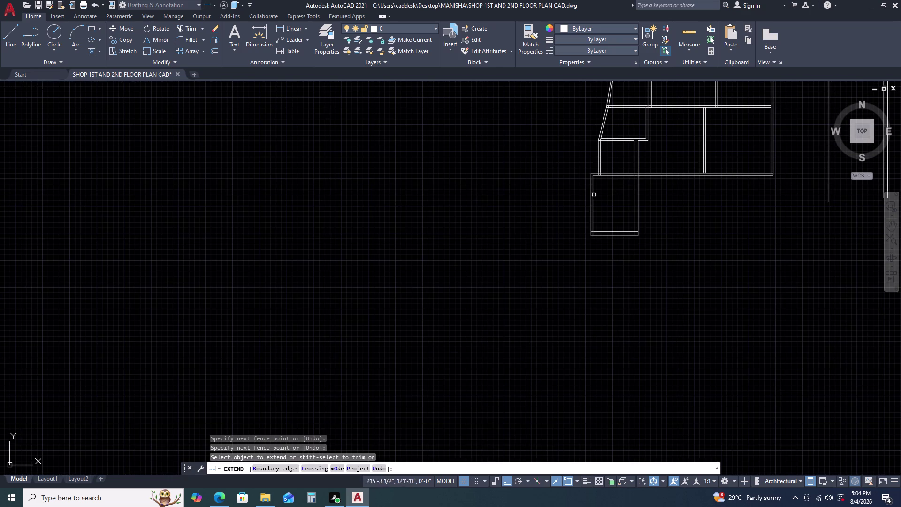
scroll(up, 3)
middle_drag(593, 176, 588, 211)
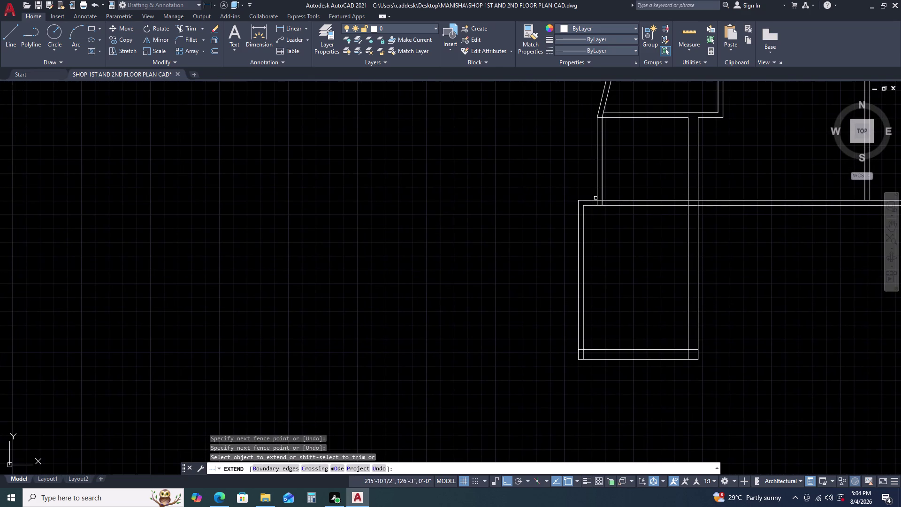
key(Escape)
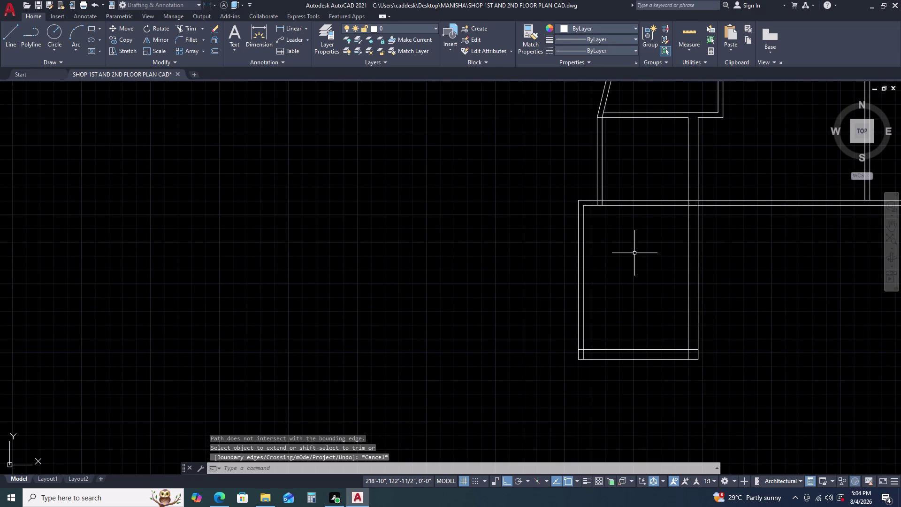
scroll(up, 3)
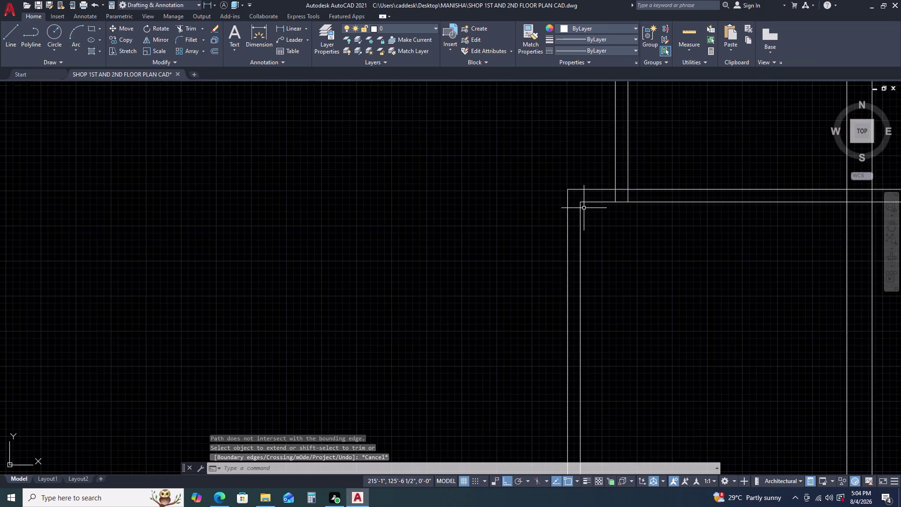
scroll(up, 3)
click(583, 215)
Stretch the first left wall line's top end to the horizontal wall corner.
click(572, 224)
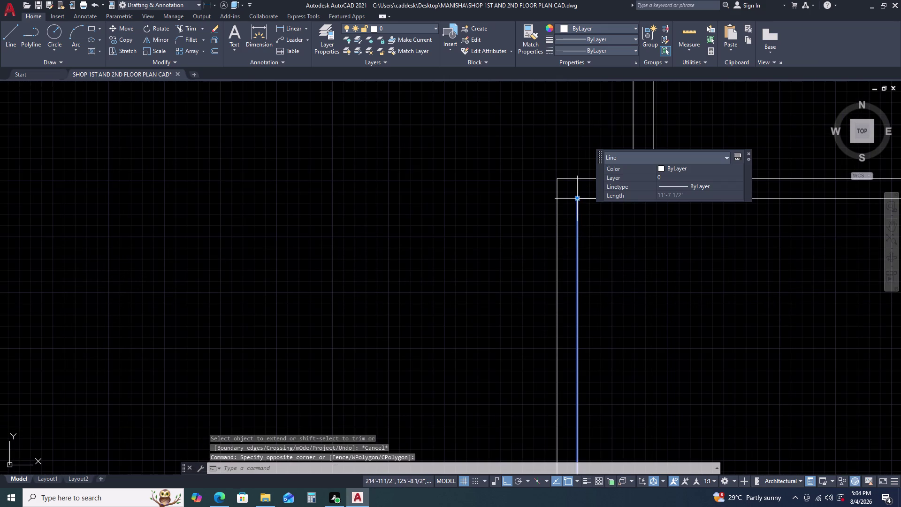
click(575, 197)
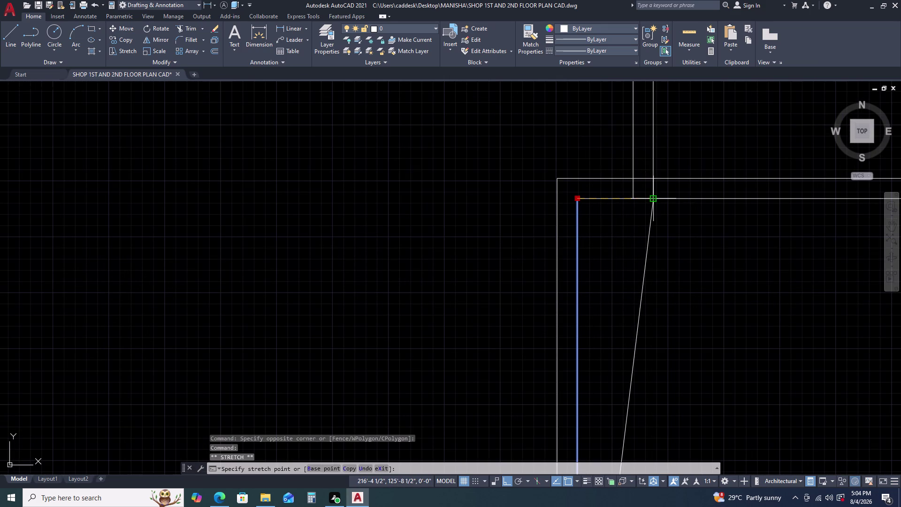
click(653, 197)
scroll(down, 3)
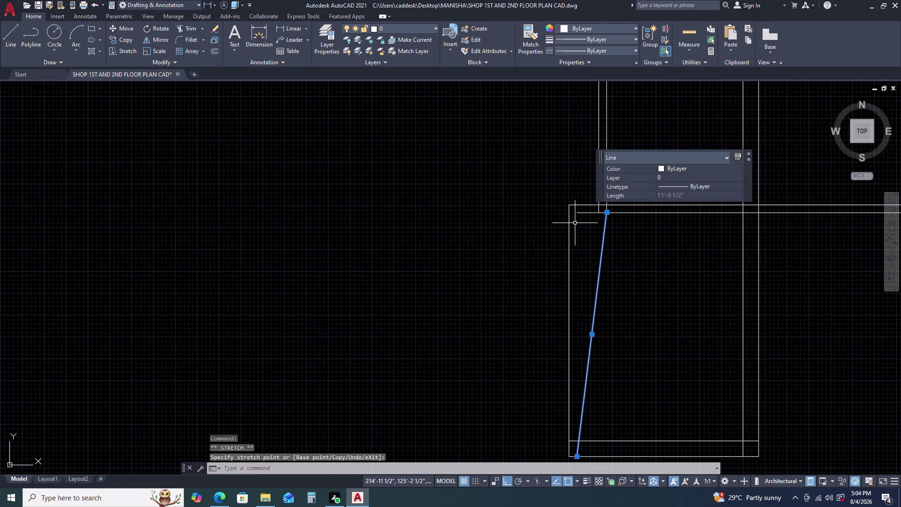
Slant the second left wall line parallel to the first, then clear the selection.
click(575, 223)
click(566, 220)
click(571, 206)
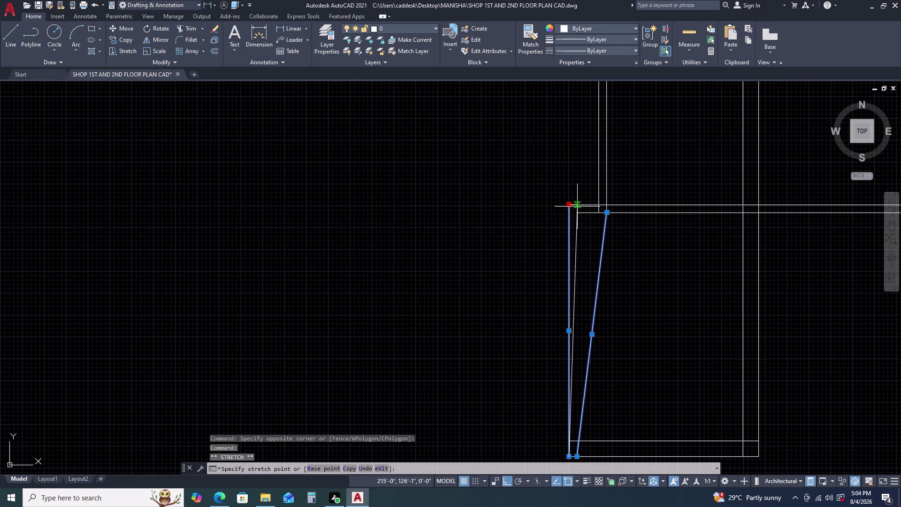
click(598, 214)
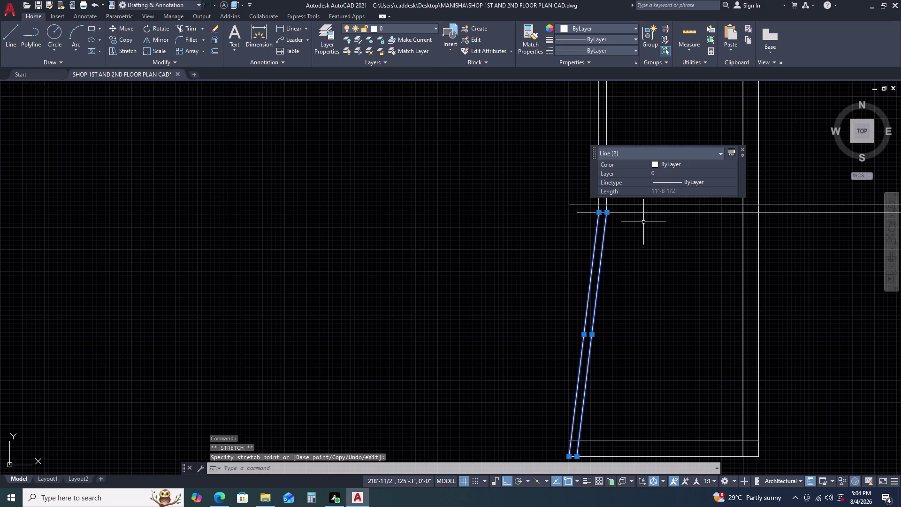
scroll(down, 3)
middle_drag(651, 249, 566, 287)
middle_click(557, 289)
scroll(up, 3)
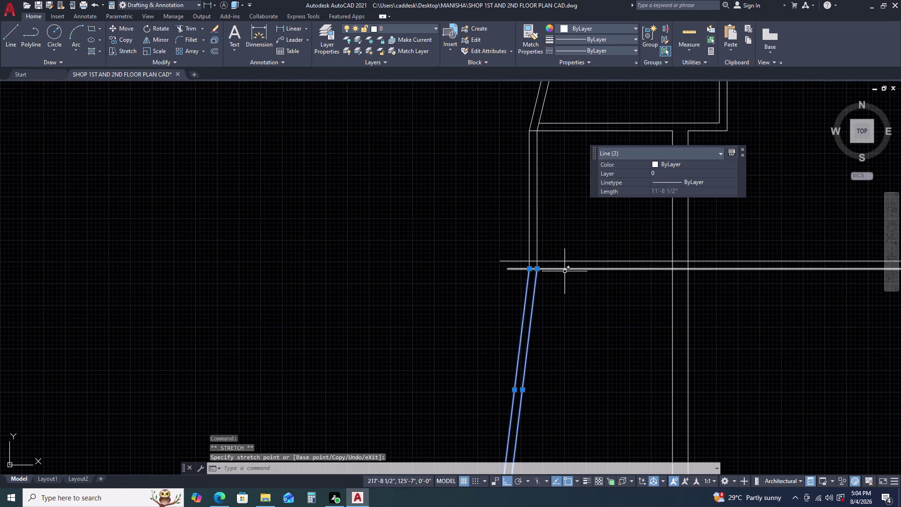
key(Escape)
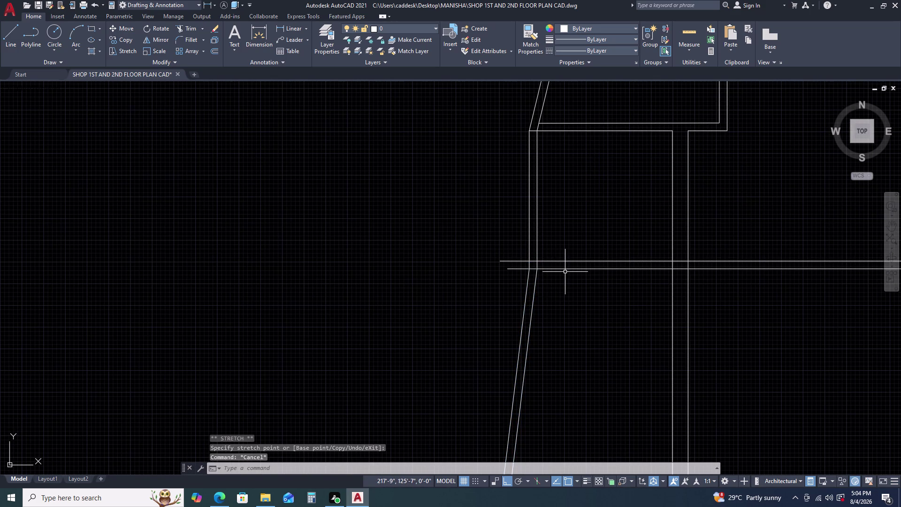
Start TRIM and fence-cut the line ends overshooting the slanted wall.
text(TR)
key(space)
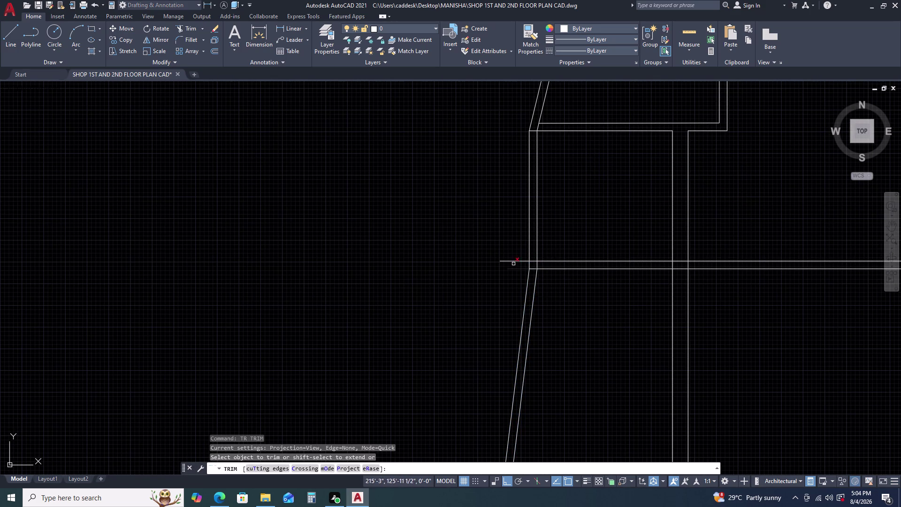
scroll(up, 3)
click(520, 255)
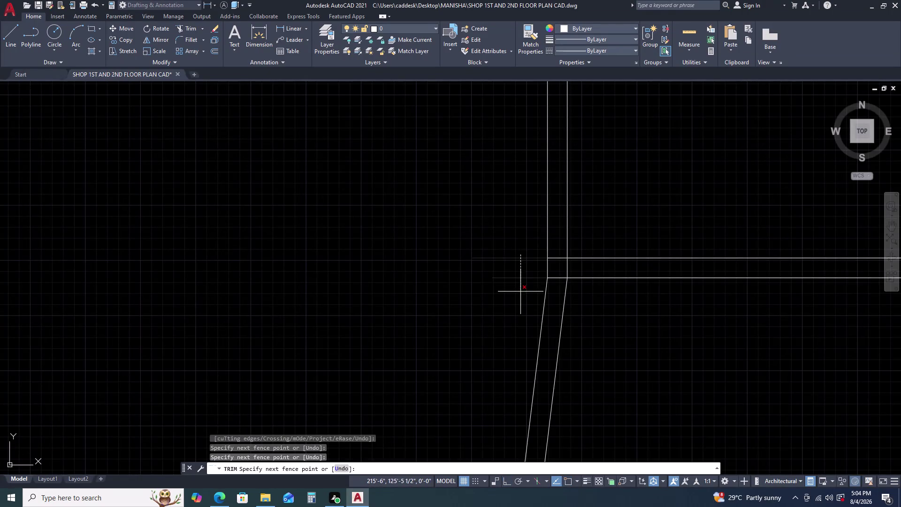
click(521, 292)
scroll(down, 3)
Trim the overhanging line ends at the room's bottom junction and end the trim.
middle_drag(680, 287, 665, 274)
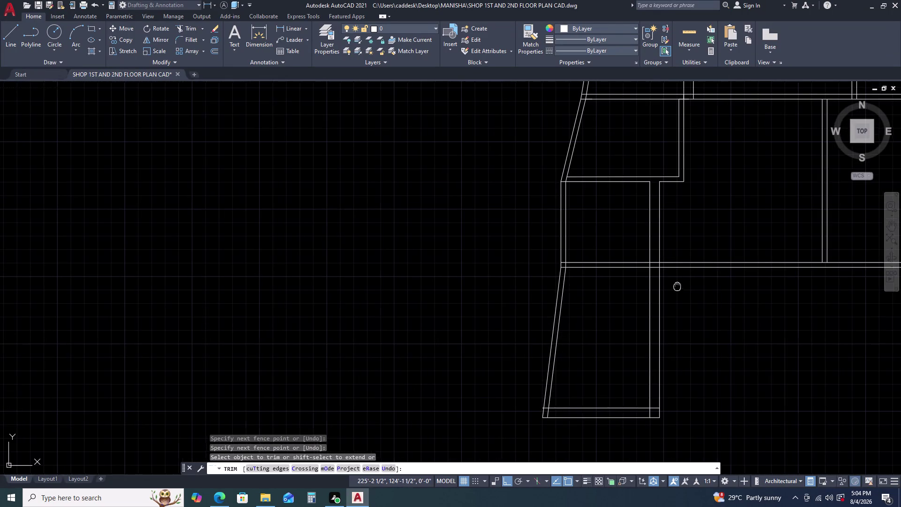
middle_drag(665, 274, 633, 237)
scroll(up, 3)
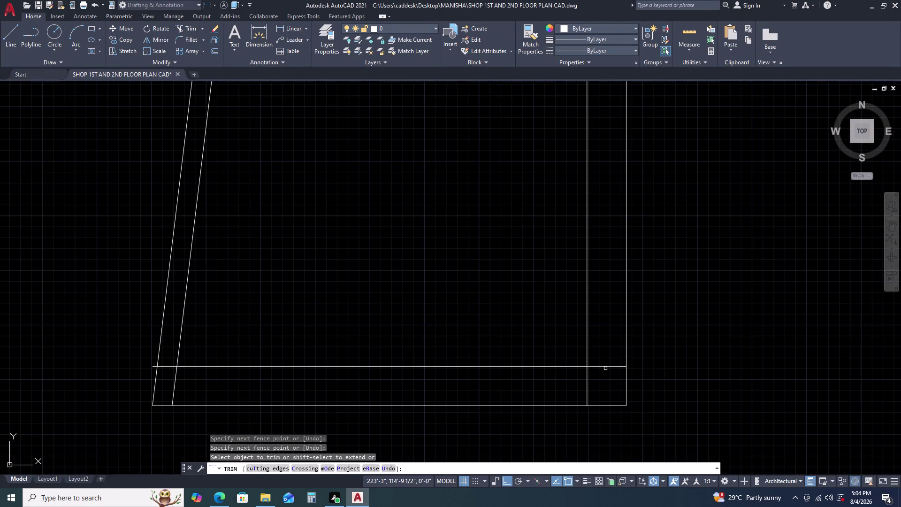
scroll(down, 3)
scroll(down, 3)
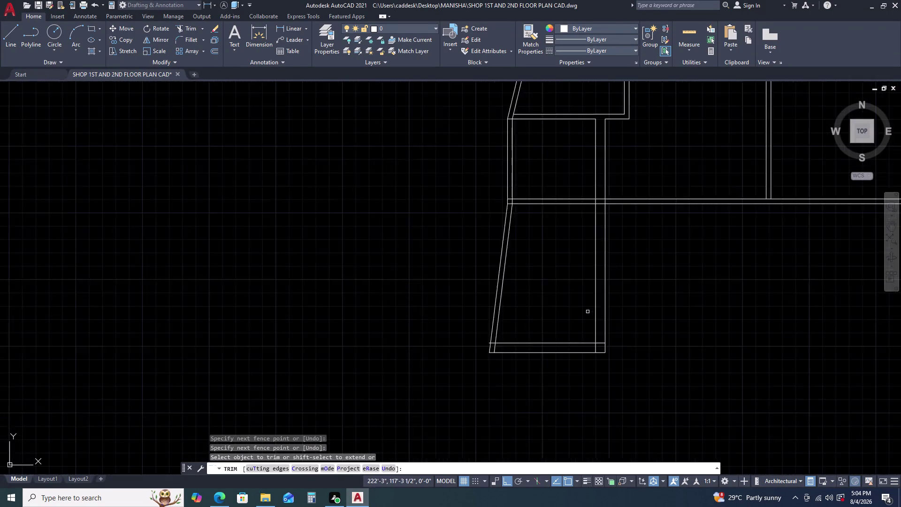
scroll(down, 3)
scroll(up, 3)
scroll(up, 3)
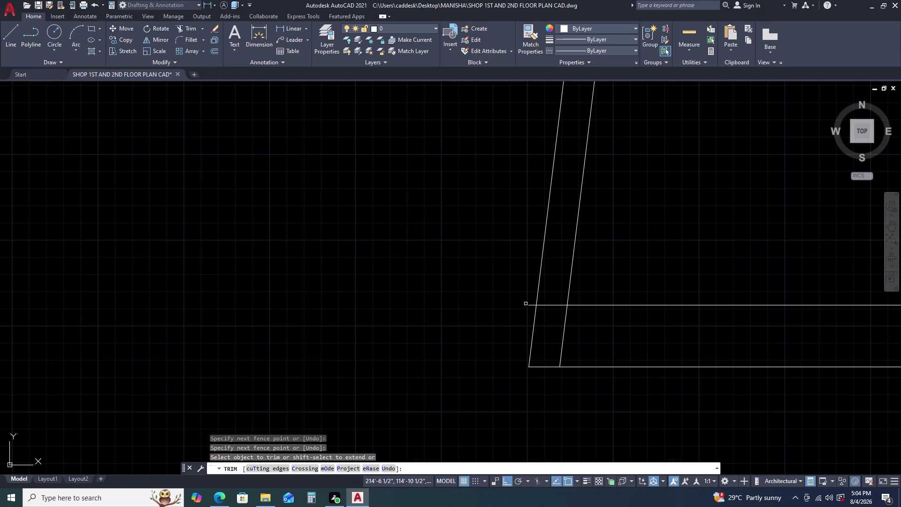
click(529, 305)
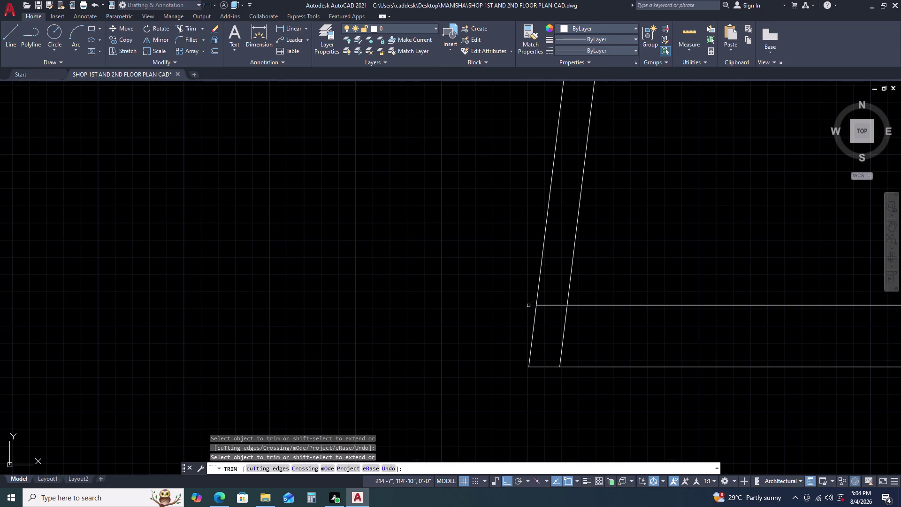
scroll(down, 3)
scroll(down, 3)
click(549, 300)
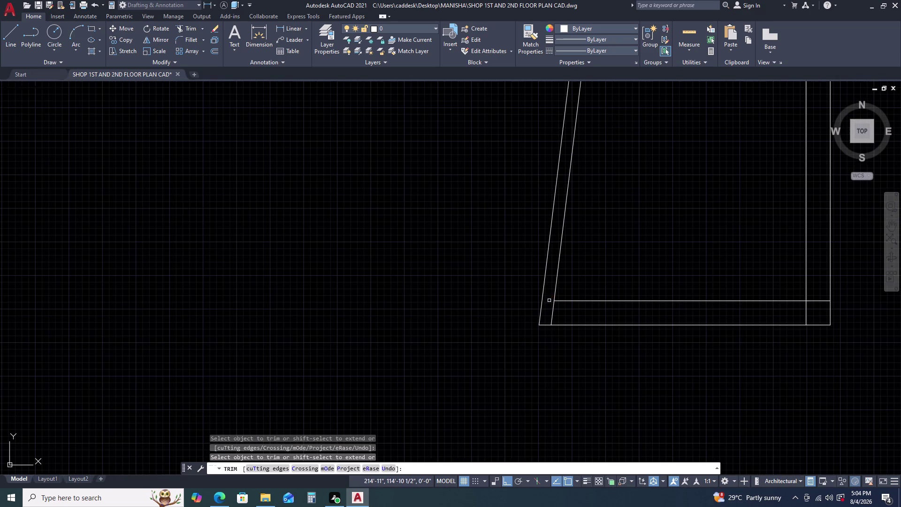
scroll(down, 3)
scroll(down, 3)
middle_drag(631, 279, 554, 301)
scroll(down, 3)
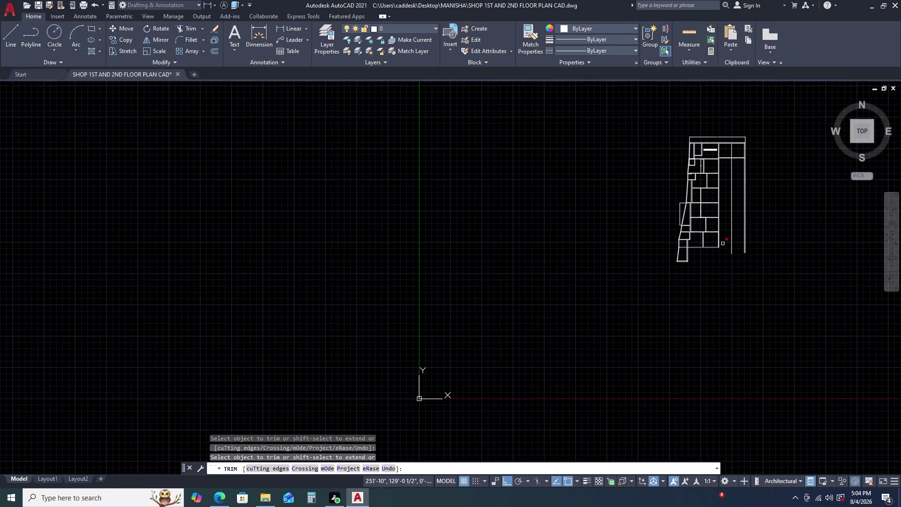
middle_drag(724, 241, 576, 287)
scroll(up, 3)
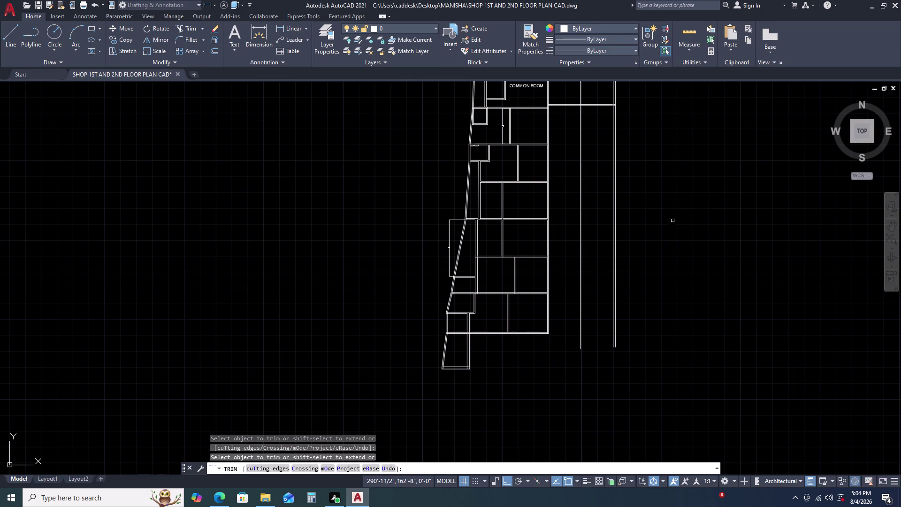
key(Escape)
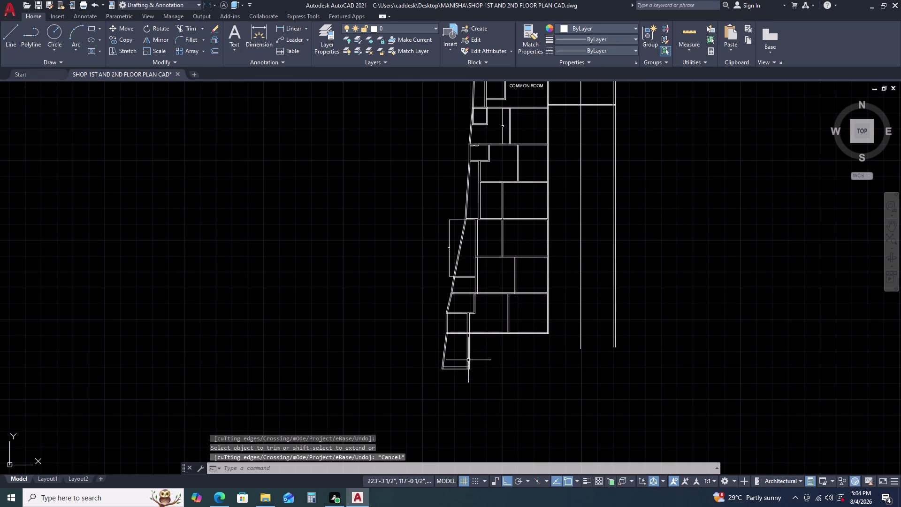
middle_drag(491, 364, 494, 310)
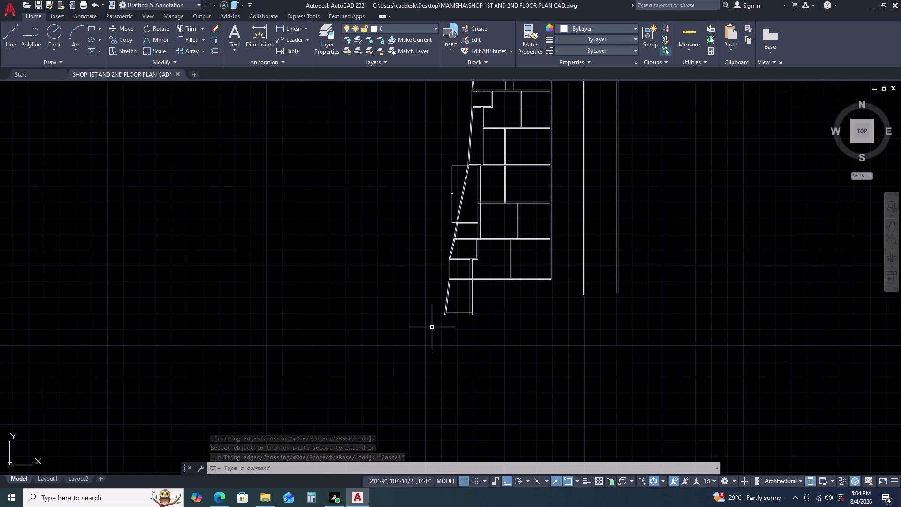
scroll(down, 3)
scroll(up, 3)
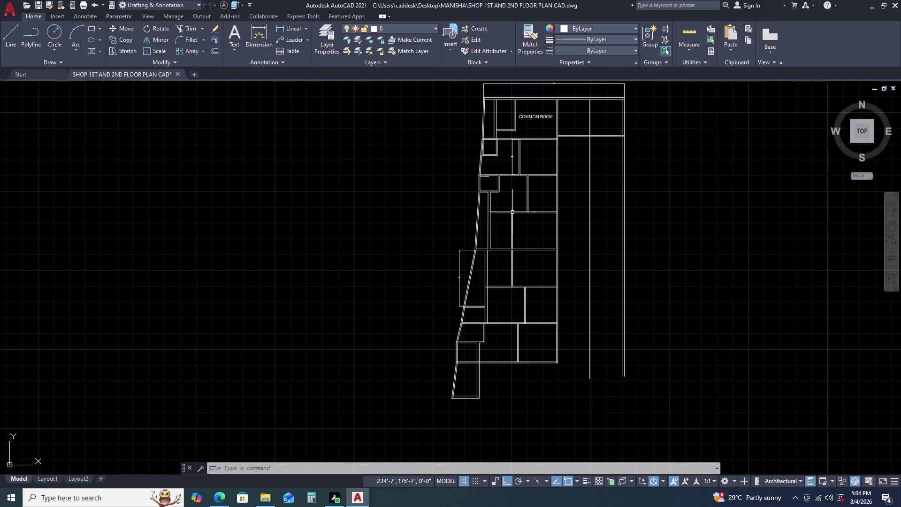
scroll(up, 3)
scroll(down, 3)
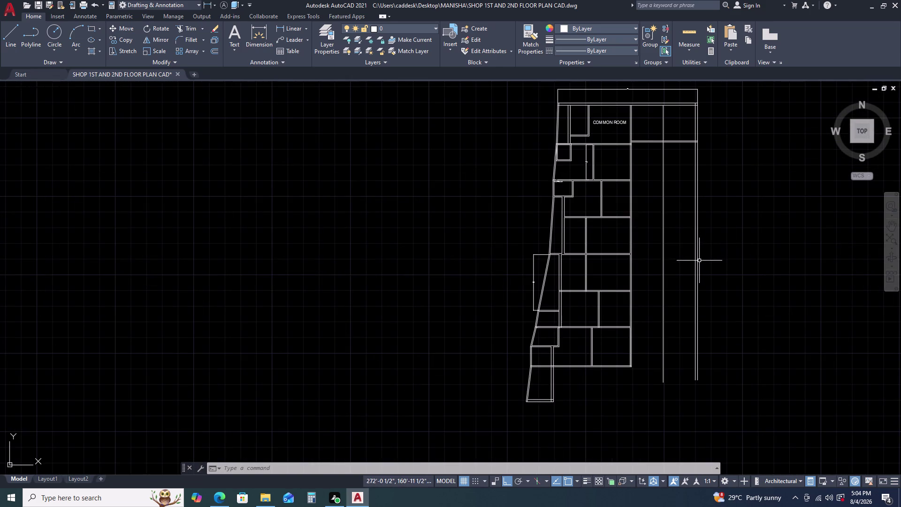
middle_drag(700, 261, 618, 226)
middle_drag(554, 343, 553, 341)
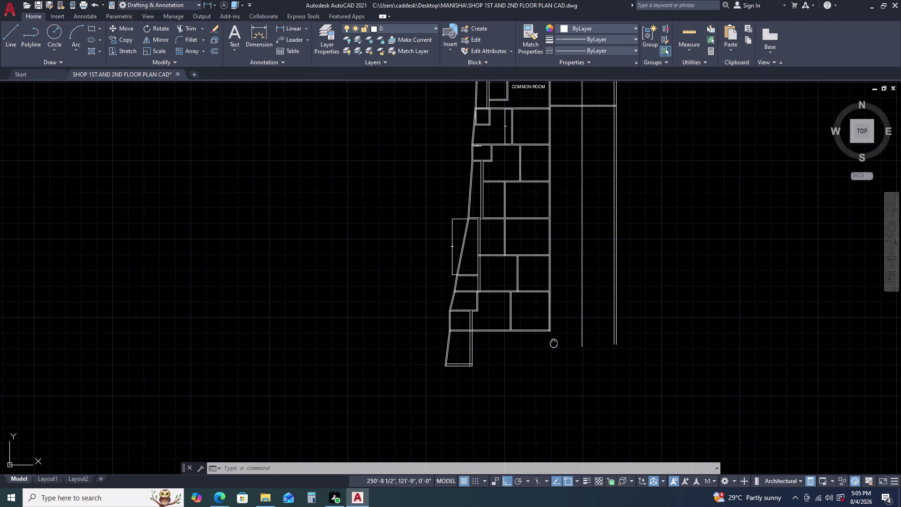
middle_drag(554, 340, 554, 290)
scroll(up, 3)
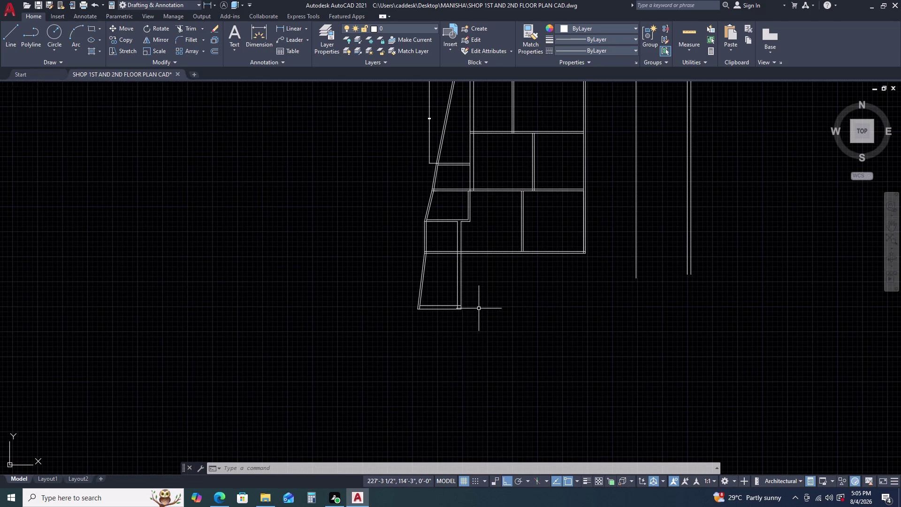
scroll(up, 3)
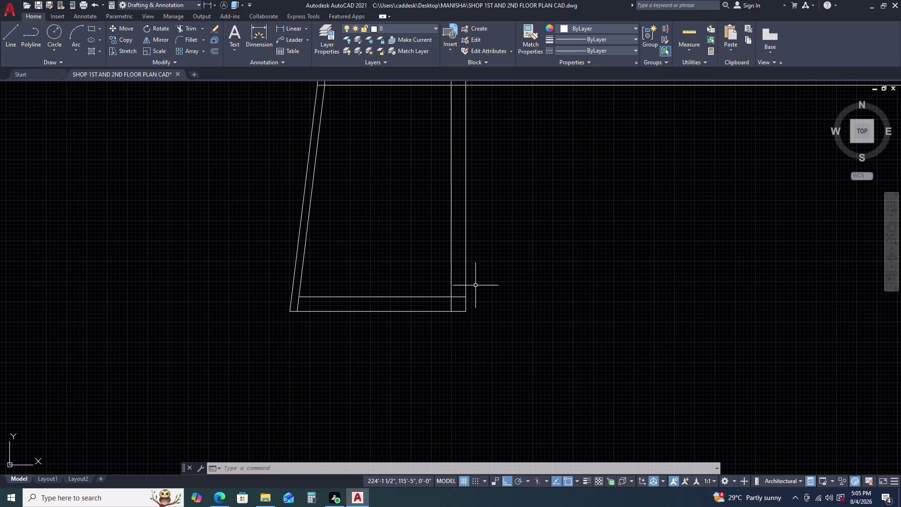
Restart TRIM and cut the stray line ends at the first wall corner.
text(TR)
key(space)
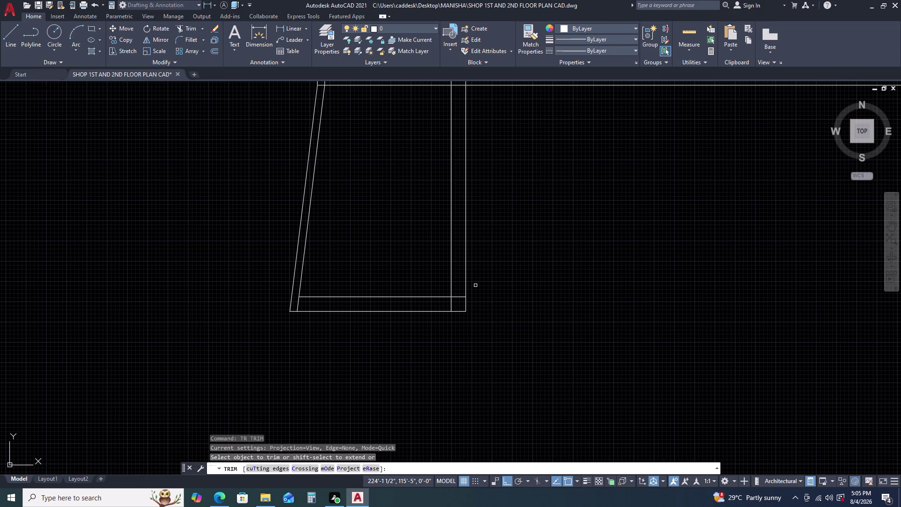
scroll(up, 3)
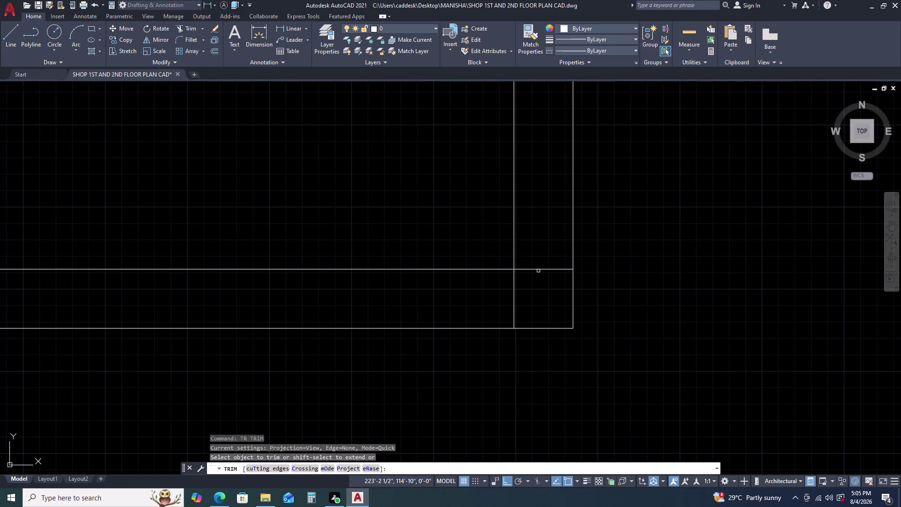
double_click(539, 270)
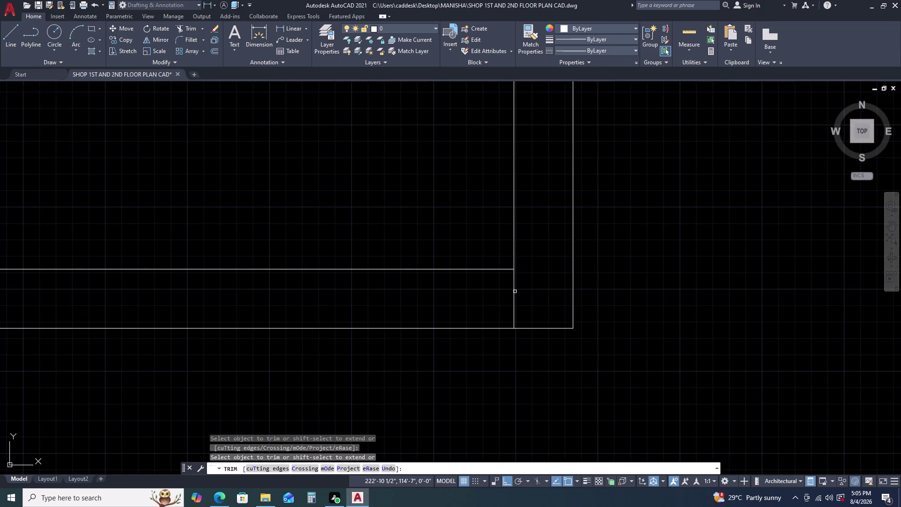
click(515, 292)
scroll(down, 3)
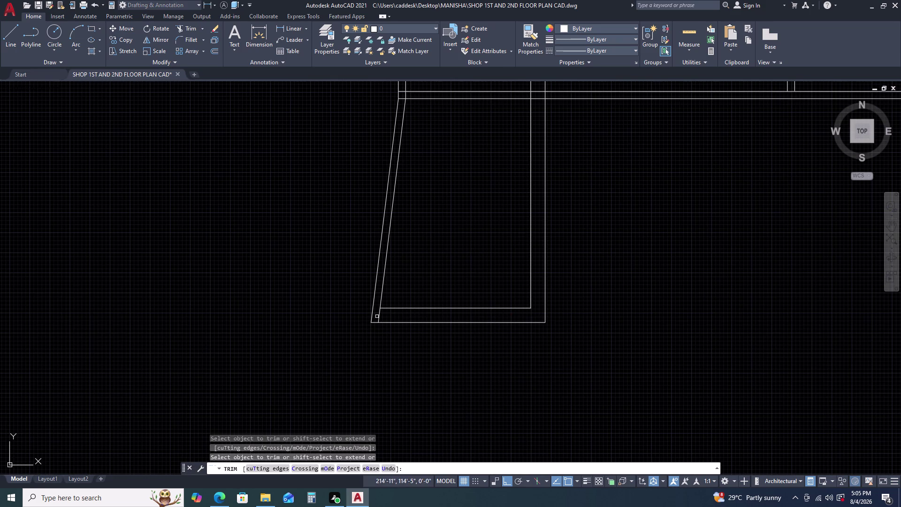
click(381, 313)
Trim the crossing line segments at the next junction along the slanted wall.
middle_drag(543, 148, 518, 253)
middle_click(516, 263)
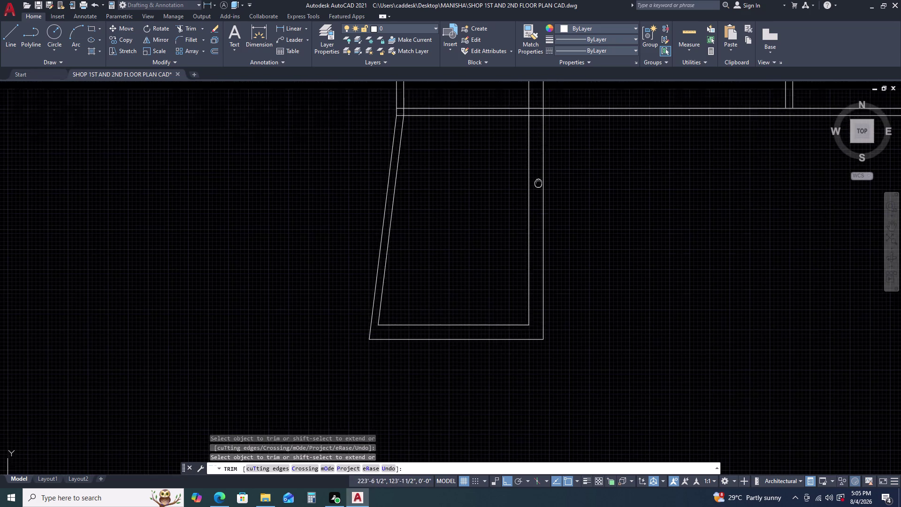
scroll(up, 3)
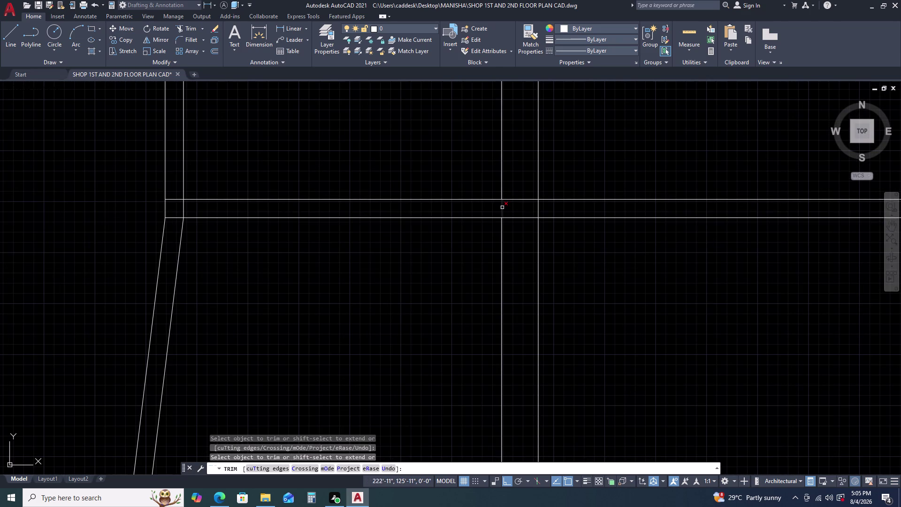
click(502, 207)
click(513, 198)
click(511, 218)
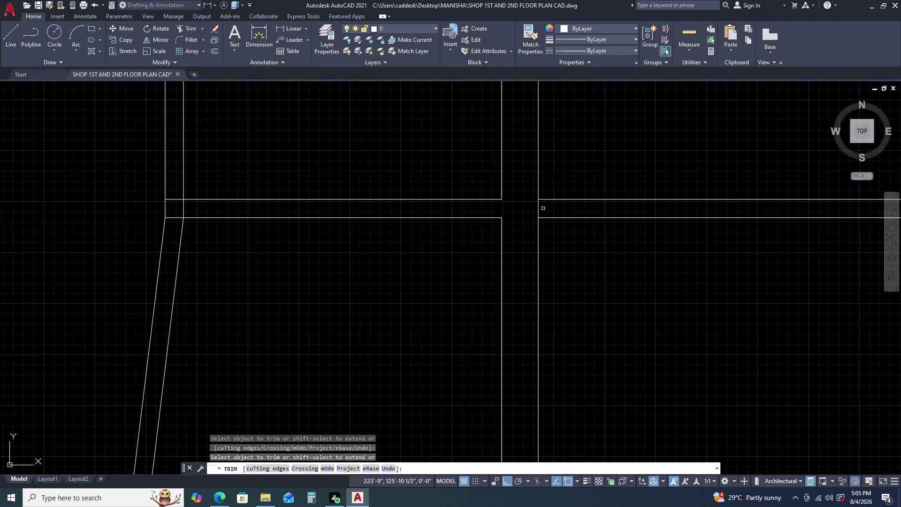
click(540, 208)
scroll(down, 3)
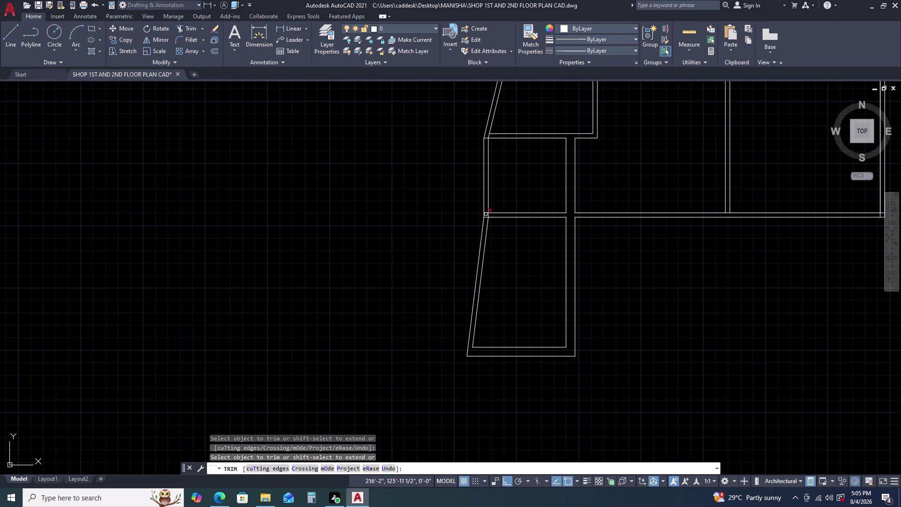
scroll(up, 3)
click(487, 205)
click(479, 232)
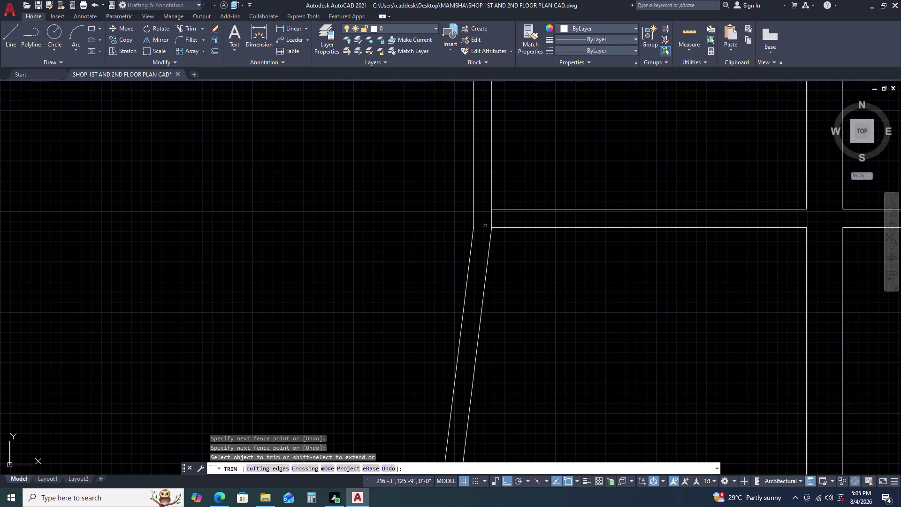
click(491, 219)
scroll(down, 3)
Remove the overlapping lines at the slanted wall's lower corner.
middle_drag(594, 199, 477, 337)
middle_click(477, 337)
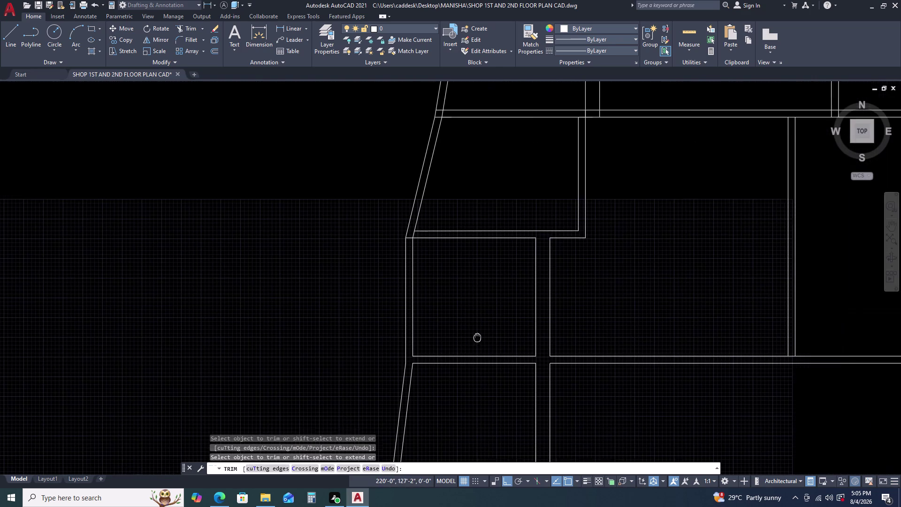
scroll(up, 3)
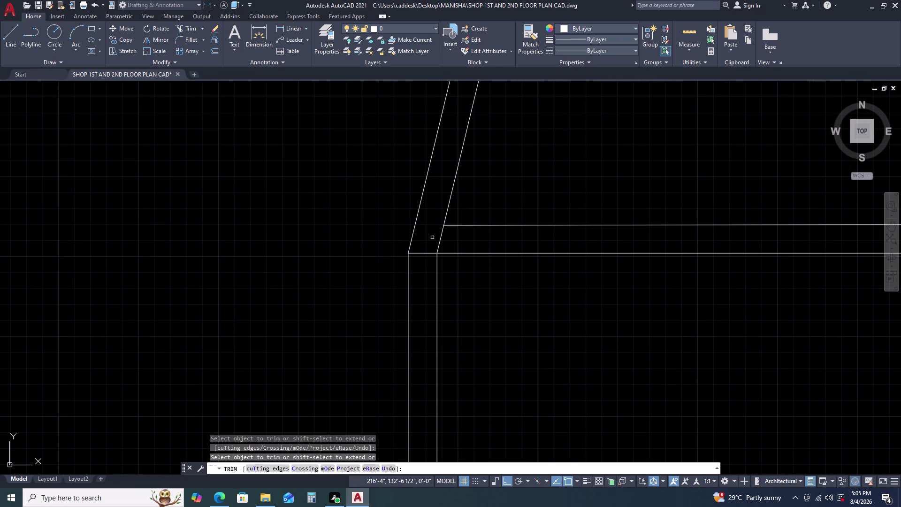
click(440, 238)
click(424, 252)
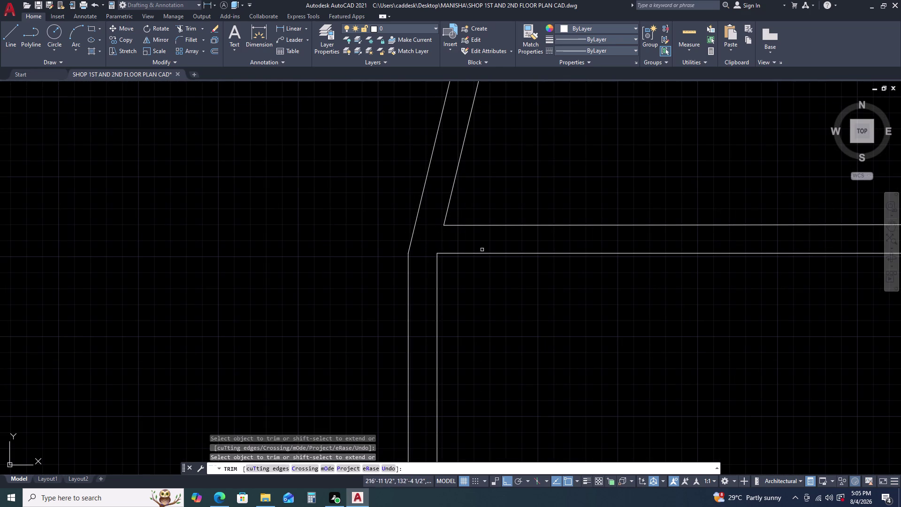
scroll(down, 3)
scroll(up, 3)
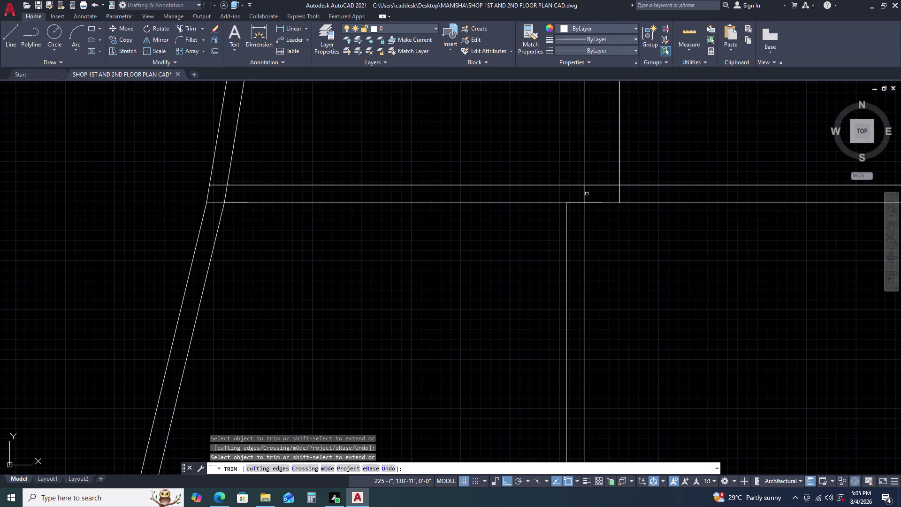
Open up the T-junction by fence-trimming the wall lines crossing it.
click(586, 194)
click(577, 196)
click(576, 204)
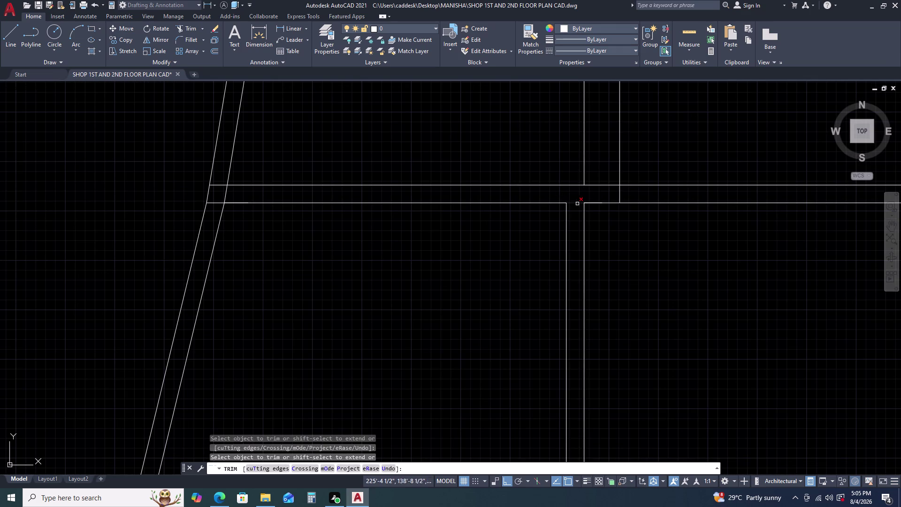
click(592, 204)
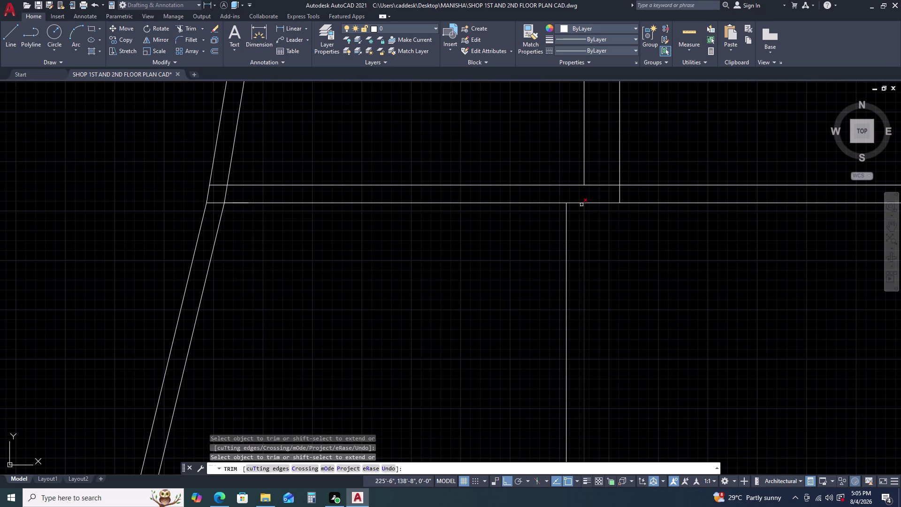
click(575, 204)
drag(629, 190, 626, 190)
click(610, 191)
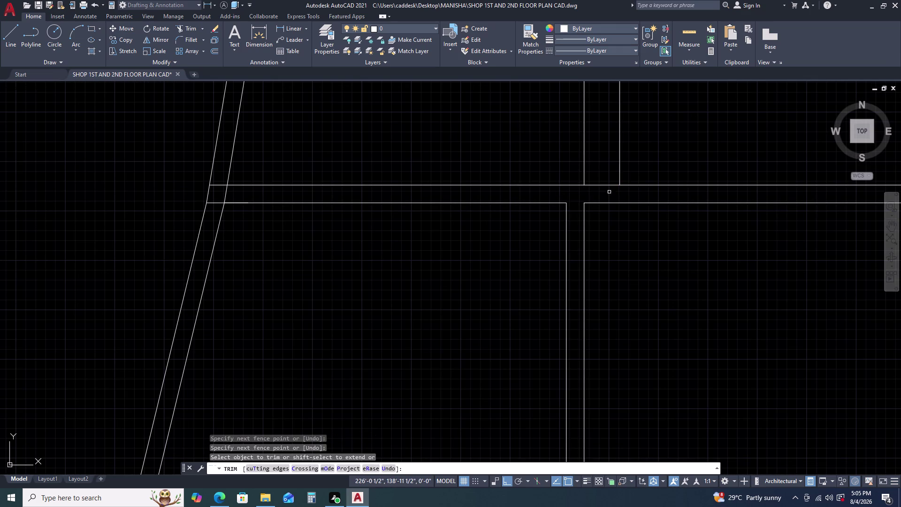
click(608, 181)
click(597, 193)
scroll(down, 3)
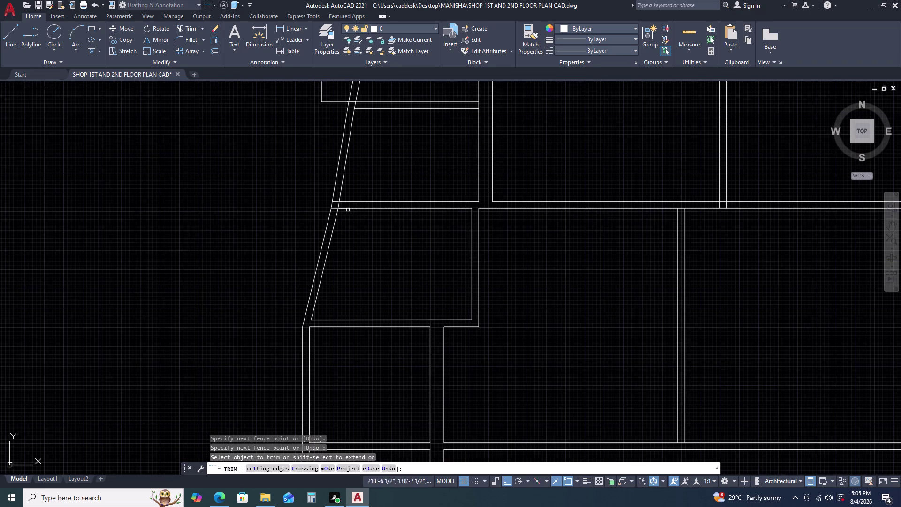
scroll(up, 3)
Fence-trim the last slanted wall junction and end the trim.
click(328, 182)
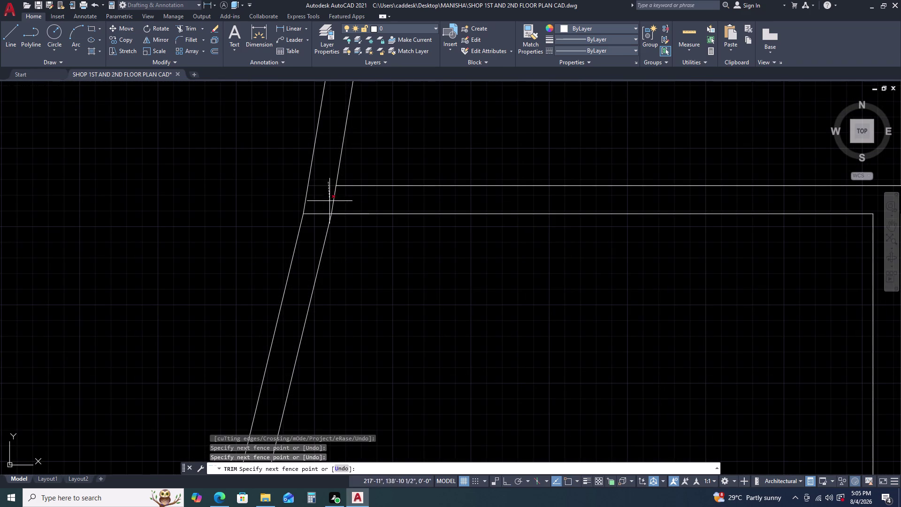
click(338, 205)
double_click(320, 209)
double_click(306, 225)
scroll(down, 3)
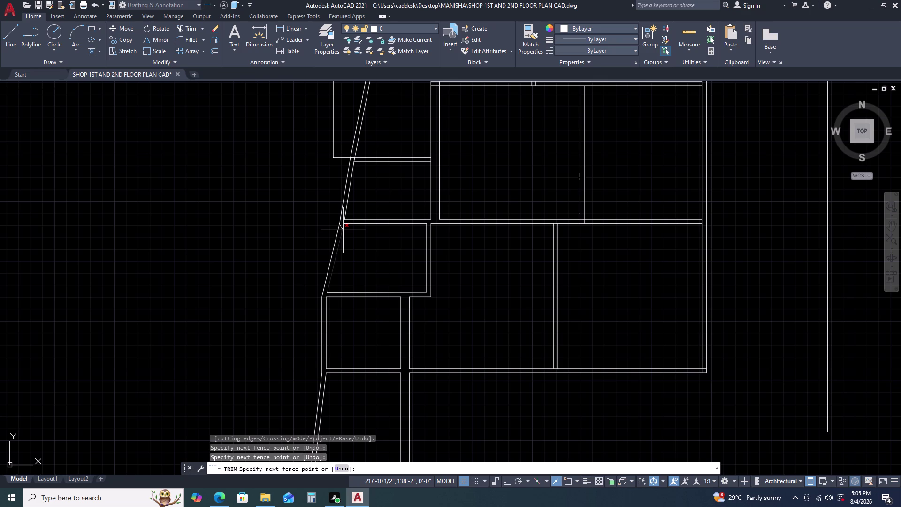
key(Escape)
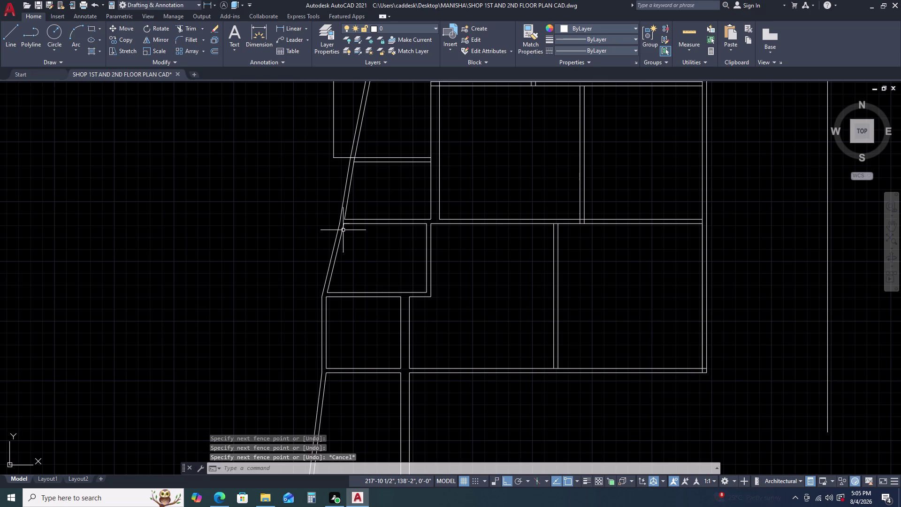
Restart TRIM and remove the overlapping lines at the lower room junction.
scroll(down, 3)
scroll(up, 3)
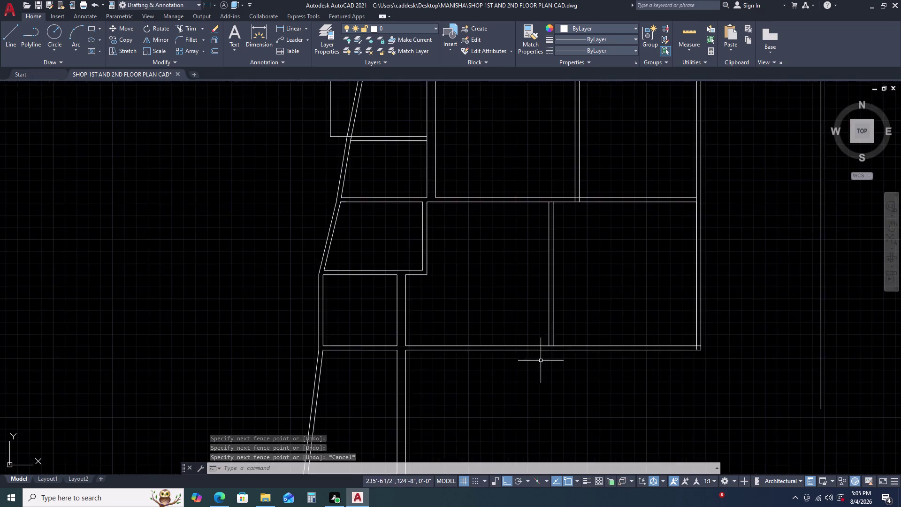
scroll(up, 3)
middle_drag(553, 333, 568, 277)
middle_click(568, 275)
key(space)
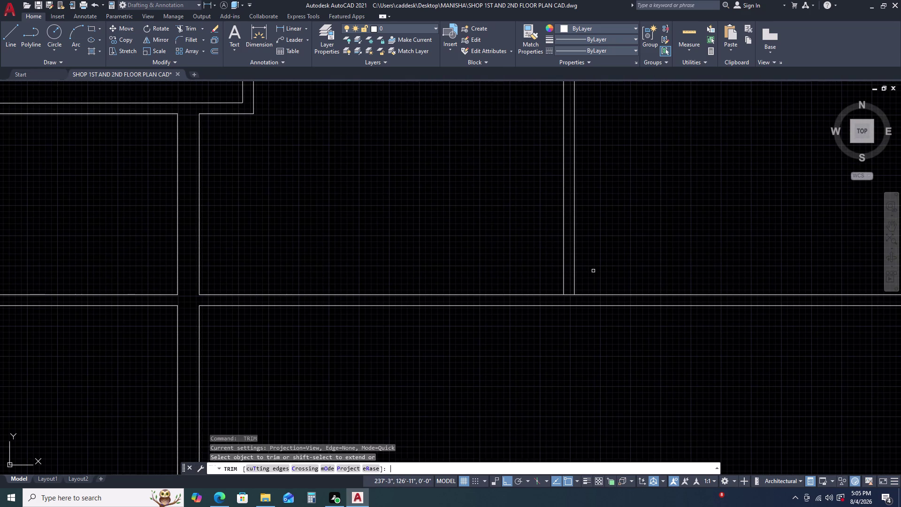
scroll(up, 3)
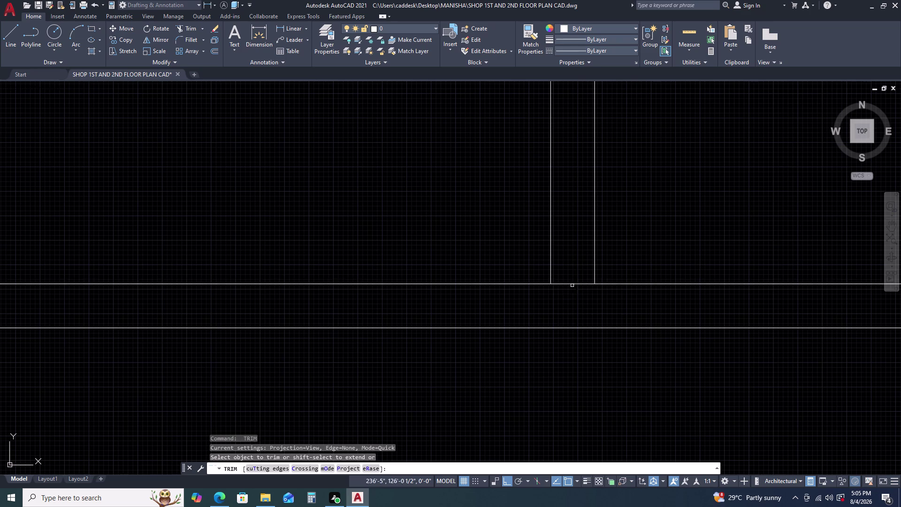
click(573, 281)
click(566, 303)
Trim the extra segments at the right wall corner and right-side junction.
scroll(down, 3)
scroll(down, 3)
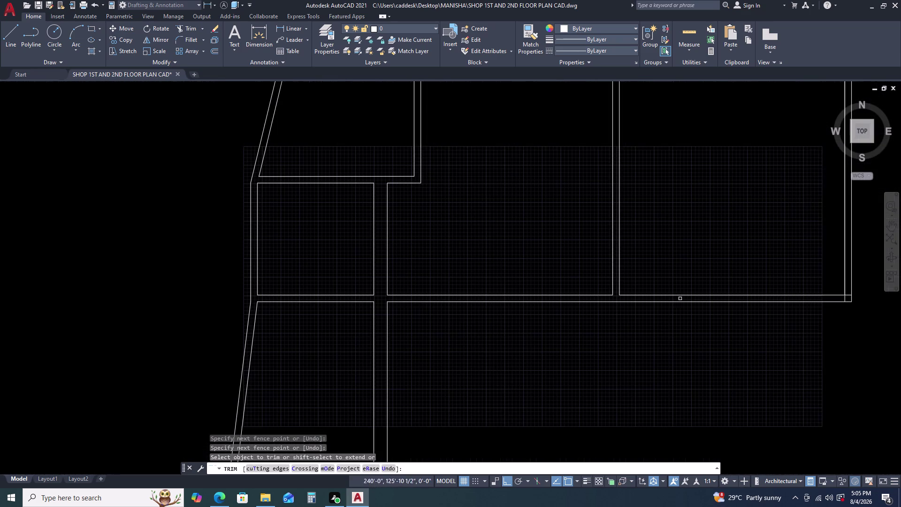
scroll(up, 3)
scroll(up, 3)
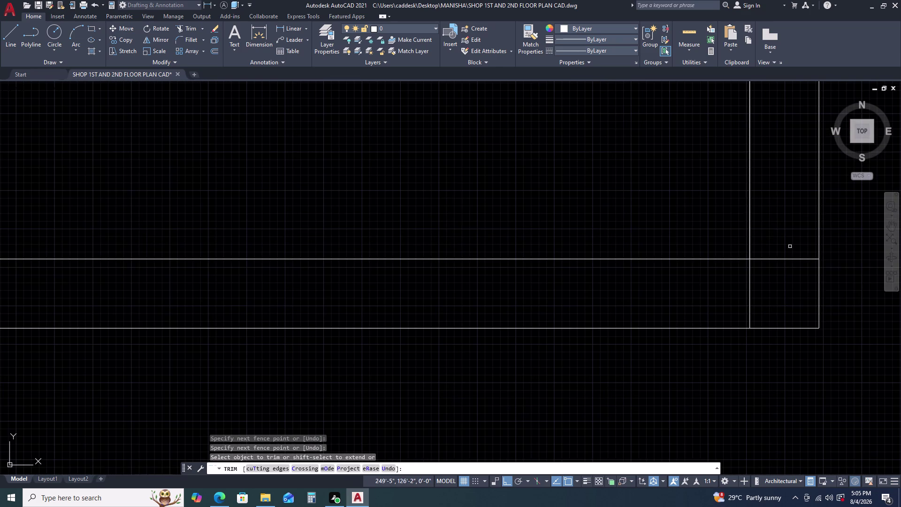
click(789, 246)
click(742, 305)
scroll(down, 3)
scroll(down, 3)
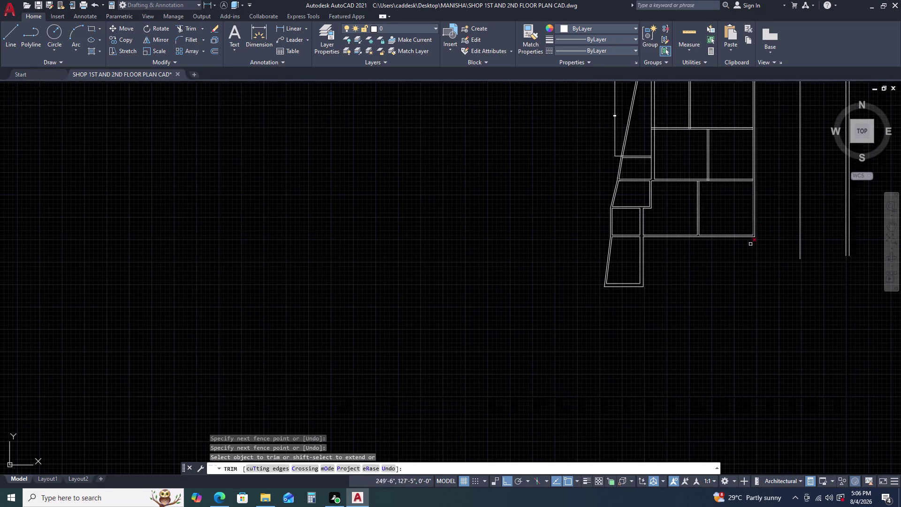
scroll(up, 3)
scroll(up, 3)
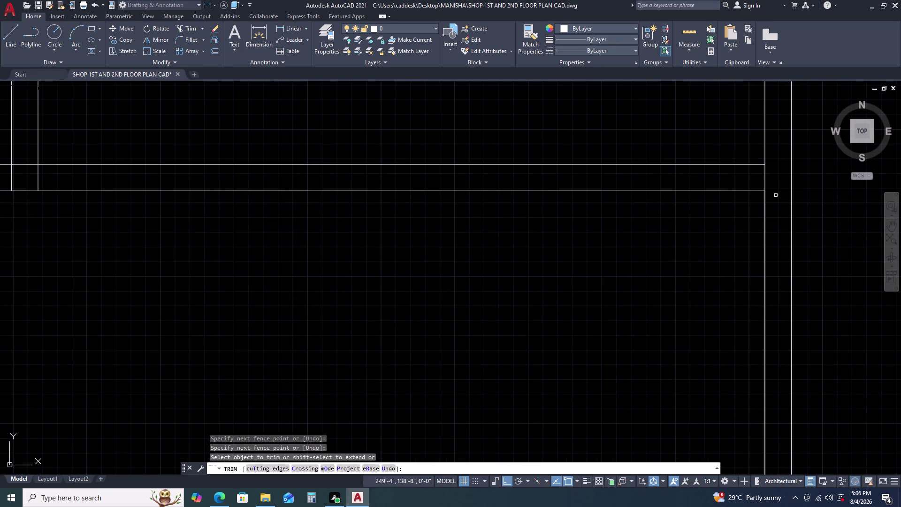
drag(781, 180, 777, 179)
click(741, 179)
Fence-trim the overlapping wall lines at the upper junction.
scroll(down, 3)
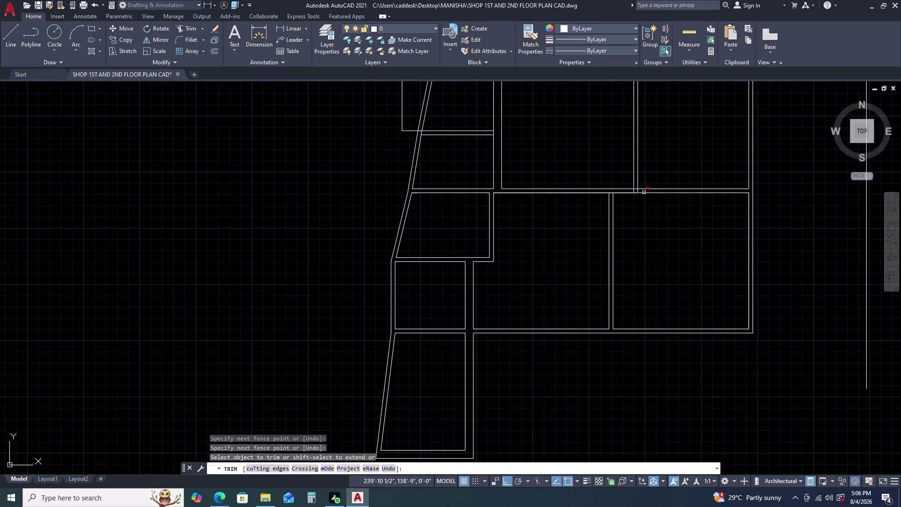
scroll(up, 3)
click(641, 155)
click(618, 174)
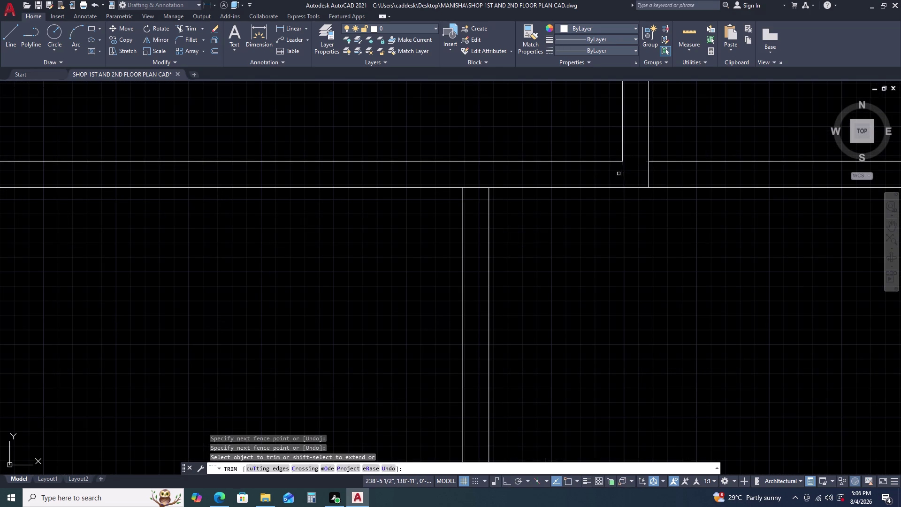
click(641, 173)
click(646, 173)
drag(673, 179, 670, 179)
click(628, 176)
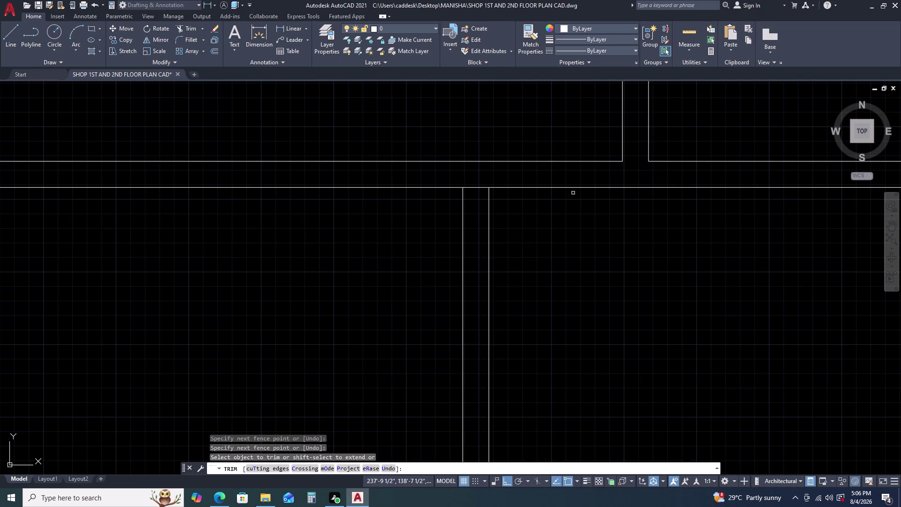
click(477, 188)
scroll(down, 3)
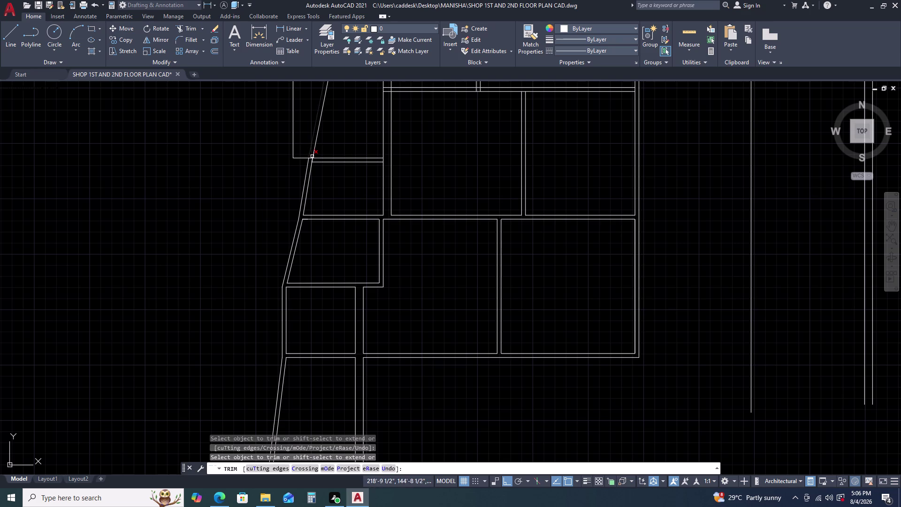
Trim the crossing wall lines at the upper-room junctions.
scroll(up, 3)
scroll(down, 3)
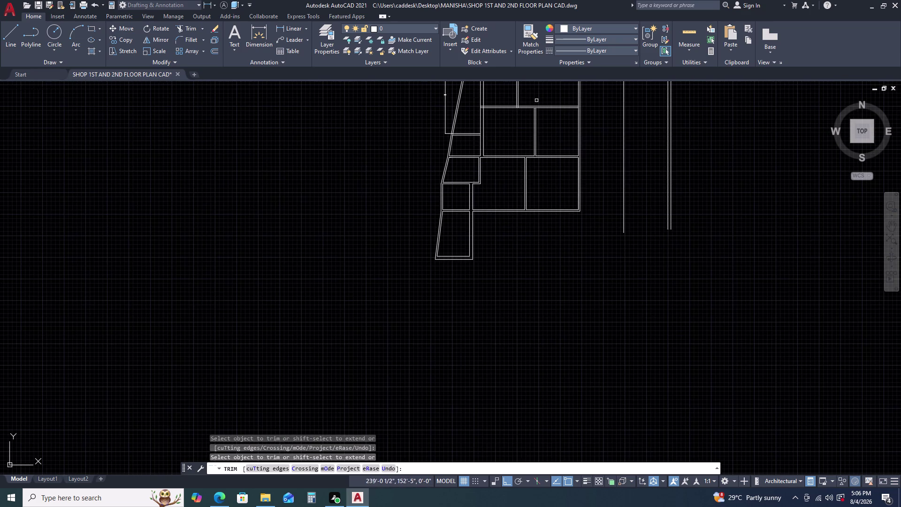
scroll(up, 3)
scroll(up, 3)
click(562, 157)
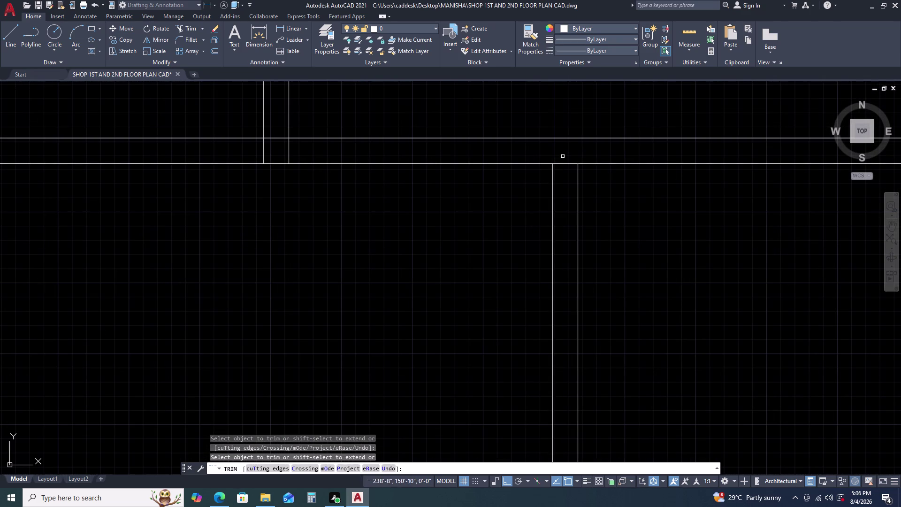
click(558, 189)
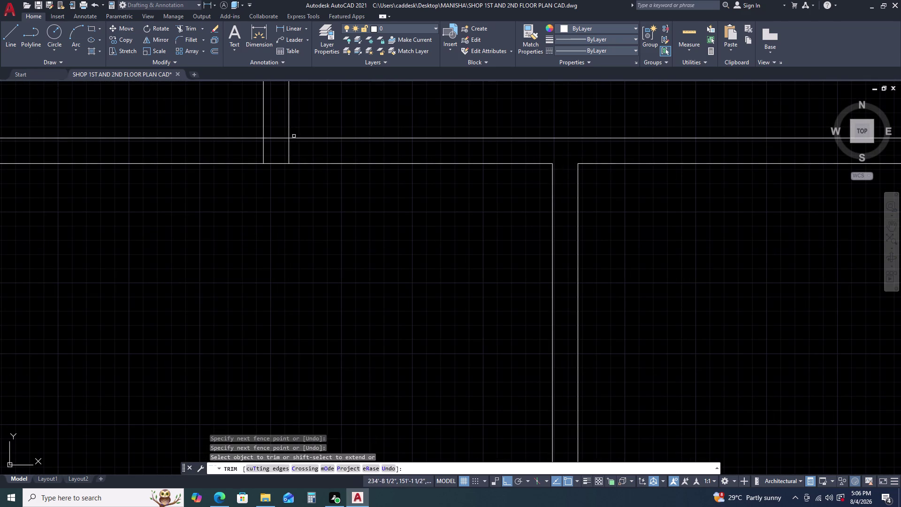
scroll(down, 3)
scroll(up, 3)
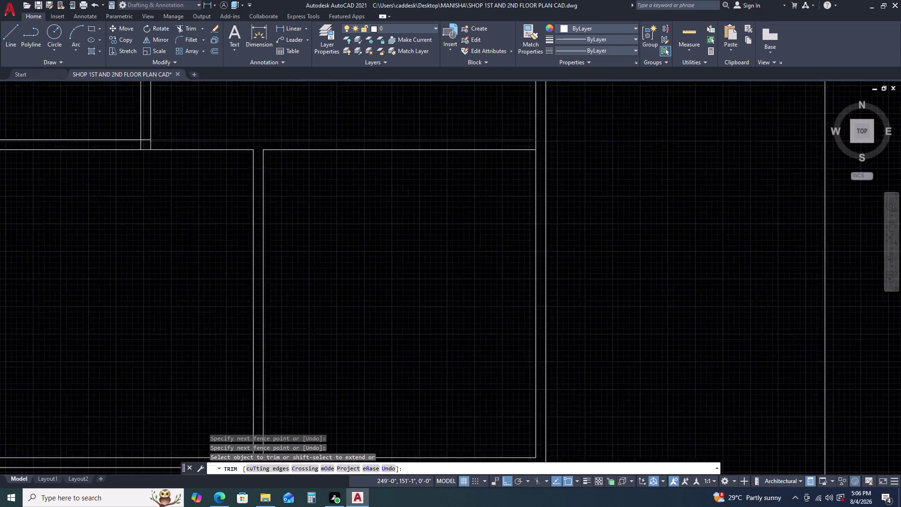
click(541, 148)
click(515, 150)
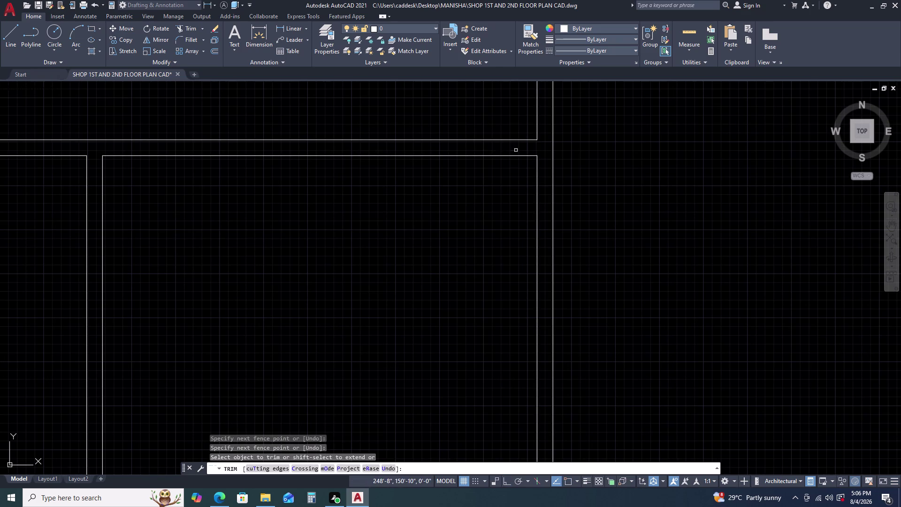
scroll(down, 3)
scroll(up, 3)
scroll(up, 3)
click(491, 108)
click(440, 156)
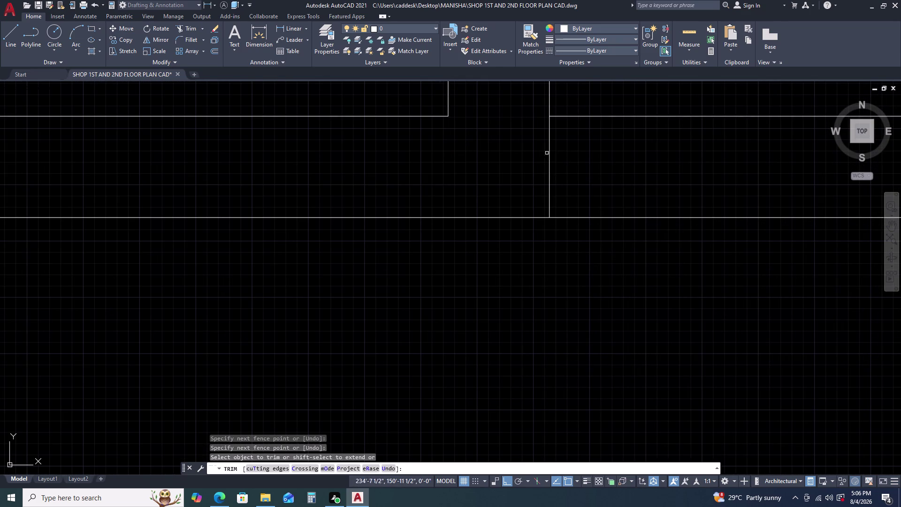
click(575, 155)
click(520, 155)
scroll(down, 3)
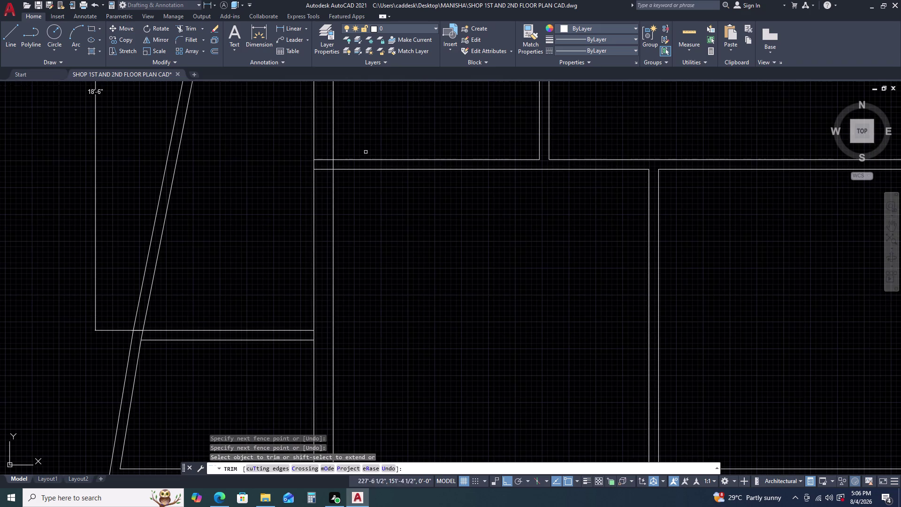
scroll(up, 3)
Fence-trim the overlapping wall lines near the slanted wall.
click(339, 158)
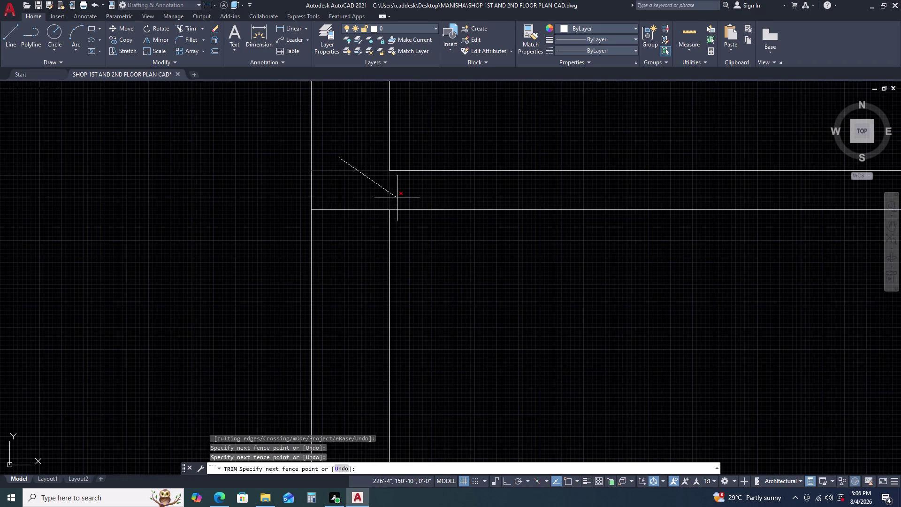
click(399, 195)
click(359, 193)
click(332, 235)
scroll(down, 3)
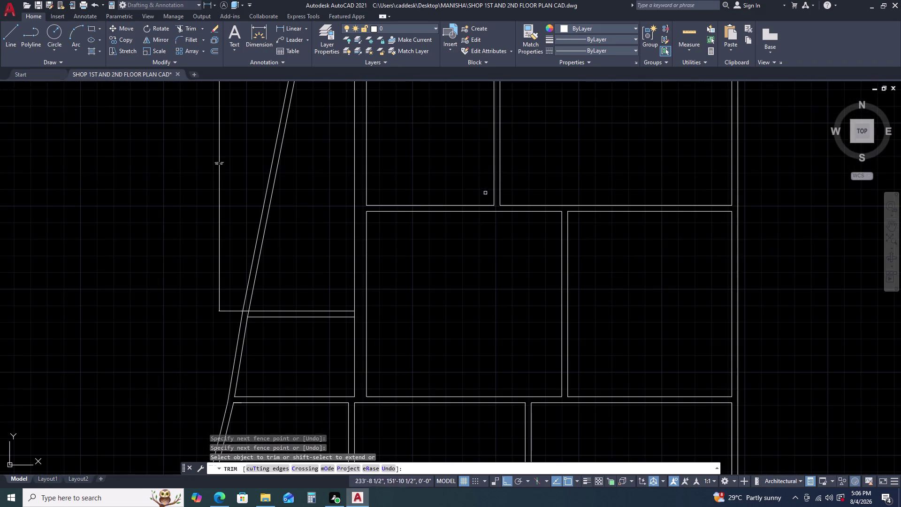
scroll(down, 3)
scroll(up, 3)
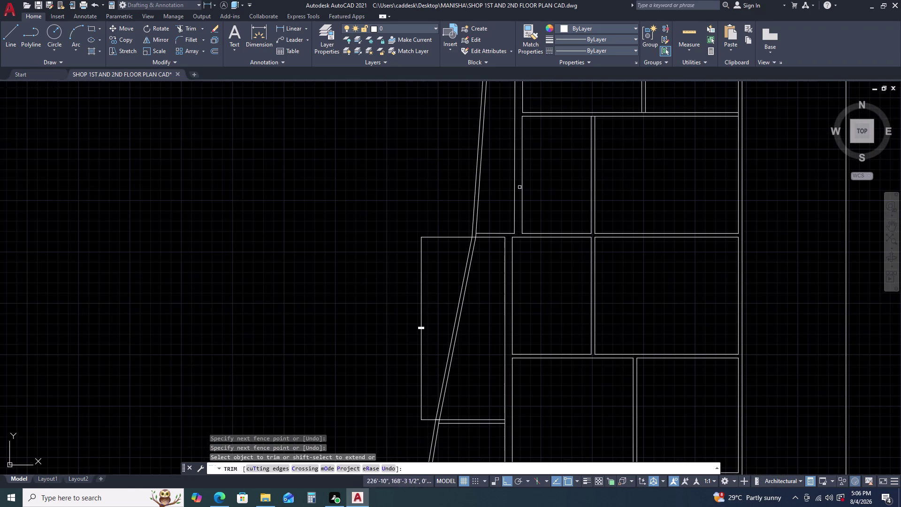
scroll(up, 3)
scroll(up, 3)
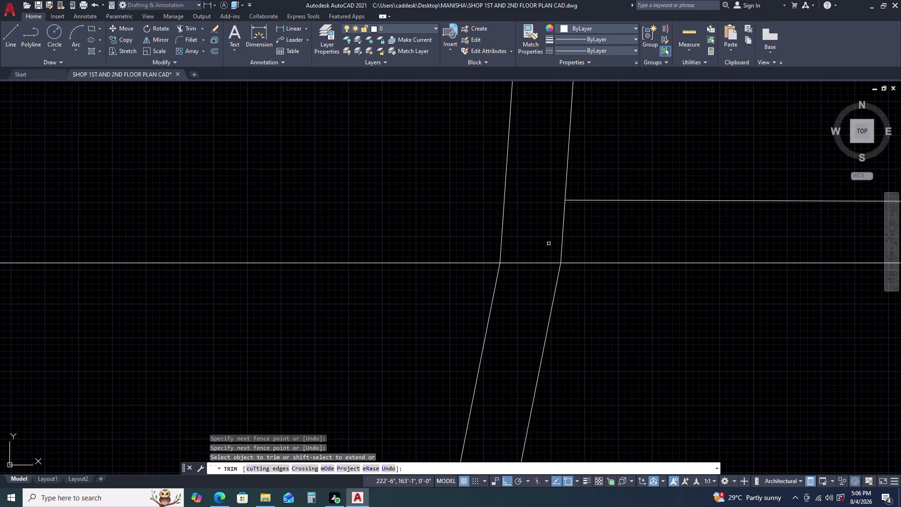
drag(567, 234, 561, 232)
click(524, 231)
scroll(down, 3)
scroll(down, 3)
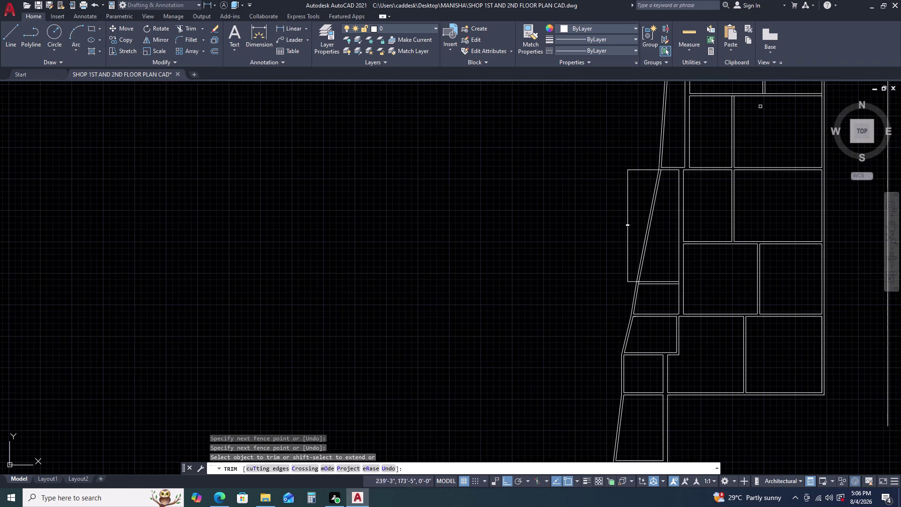
Trim the wall junctions along the right-side rooms, then exit trimming.
middle_drag(729, 98, 600, 198)
scroll(up, 3)
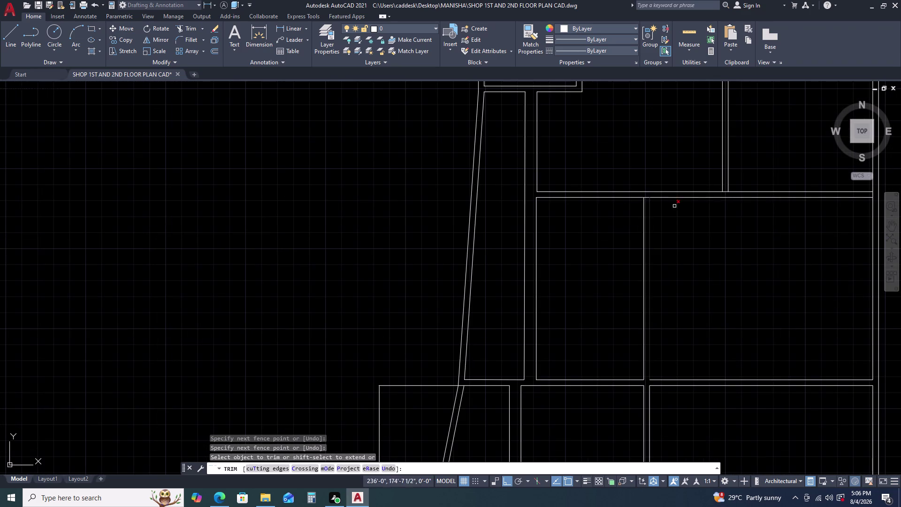
scroll(up, 3)
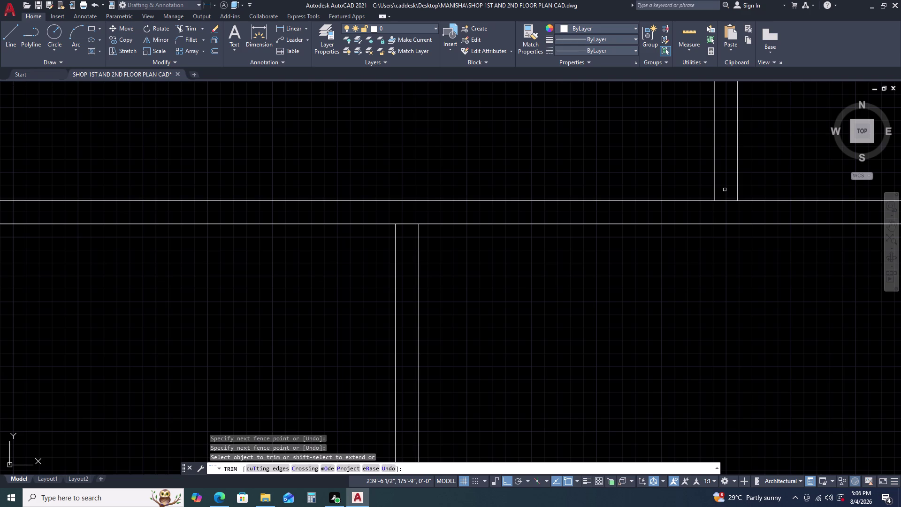
click(725, 191)
click(720, 206)
scroll(down, 3)
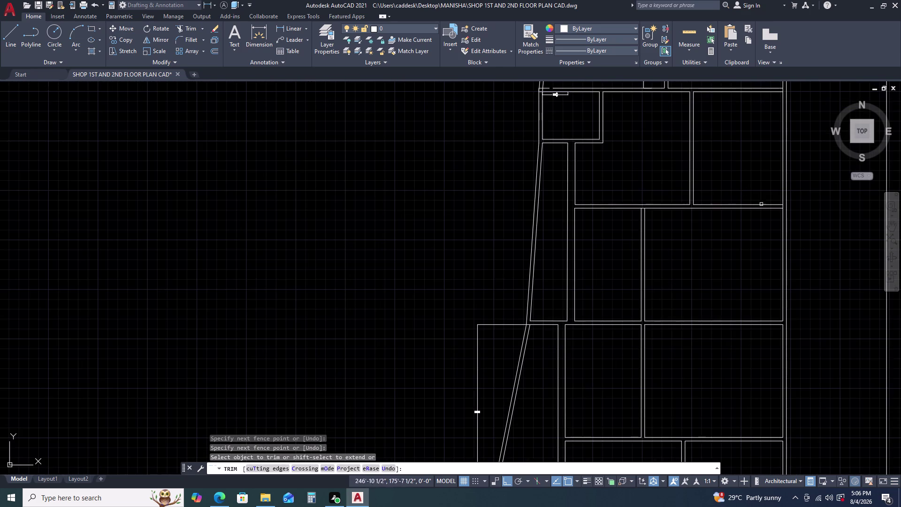
scroll(up, 3)
scroll(up, 3)
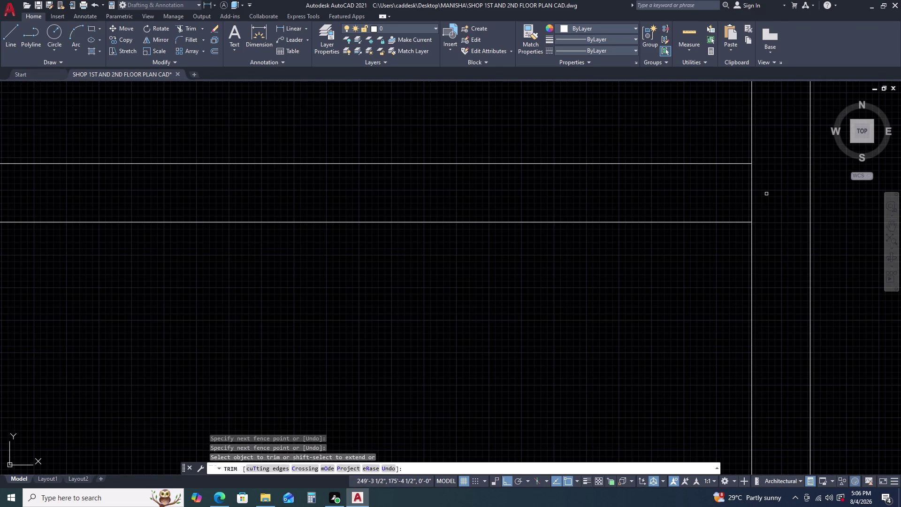
click(766, 194)
click(705, 194)
scroll(down, 3)
scroll(down, 3)
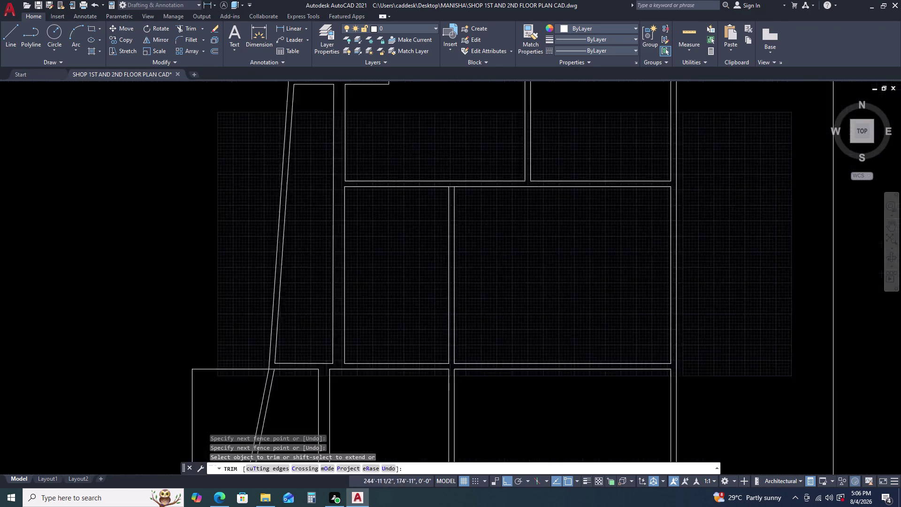
scroll(down, 3)
scroll(up, 3)
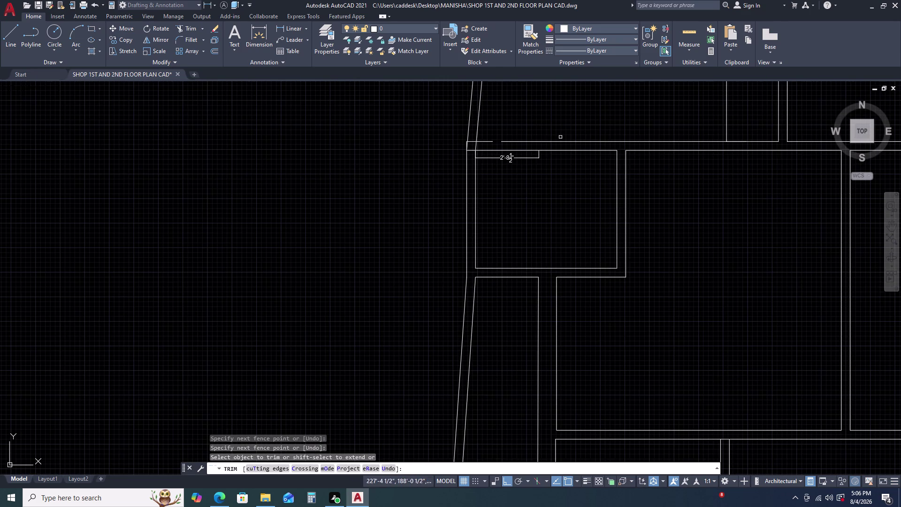
scroll(down, 3)
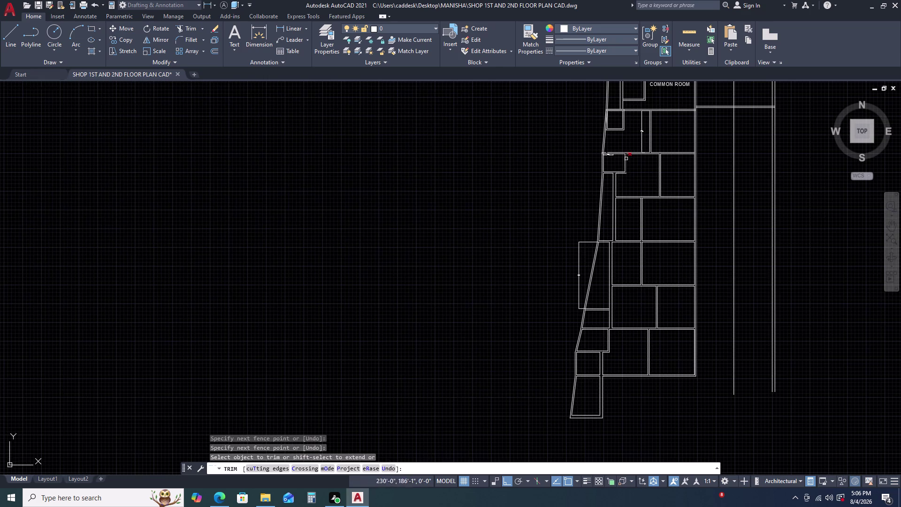
scroll(up, 3)
middle_drag(640, 143, 573, 177)
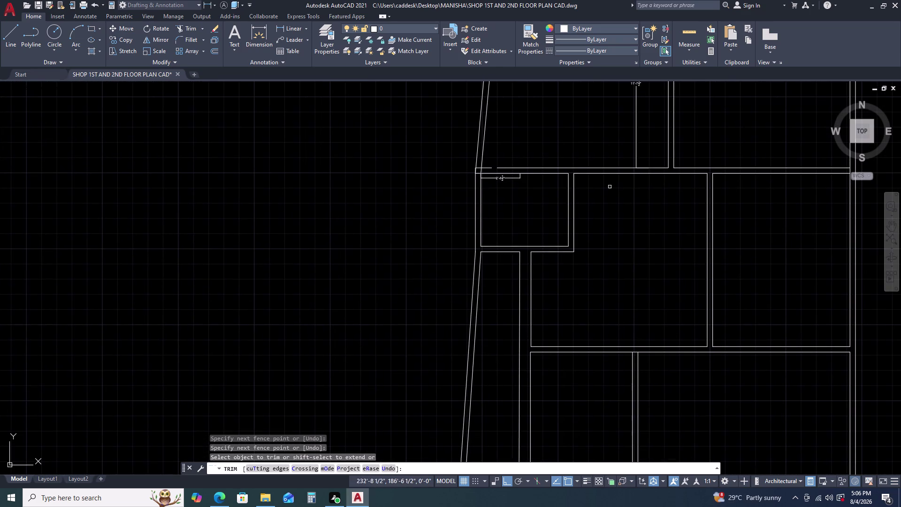
key(Escape)
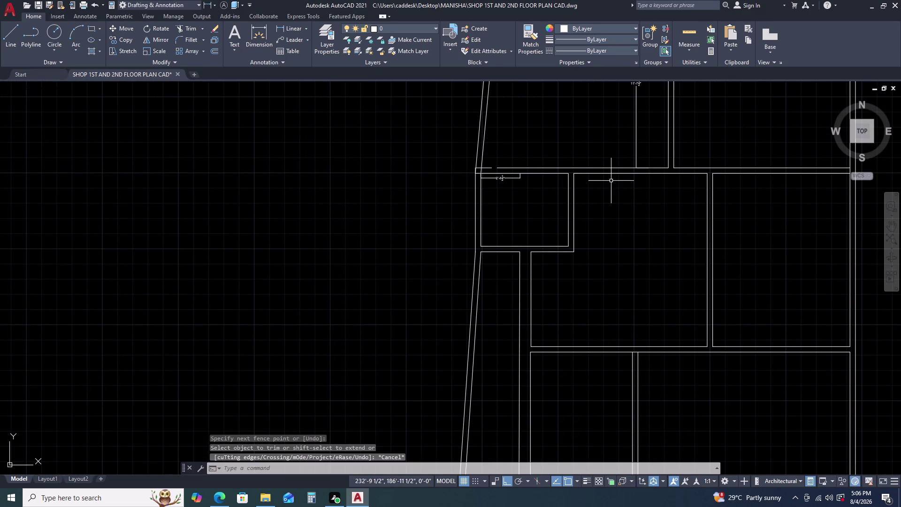
scroll(up, 3)
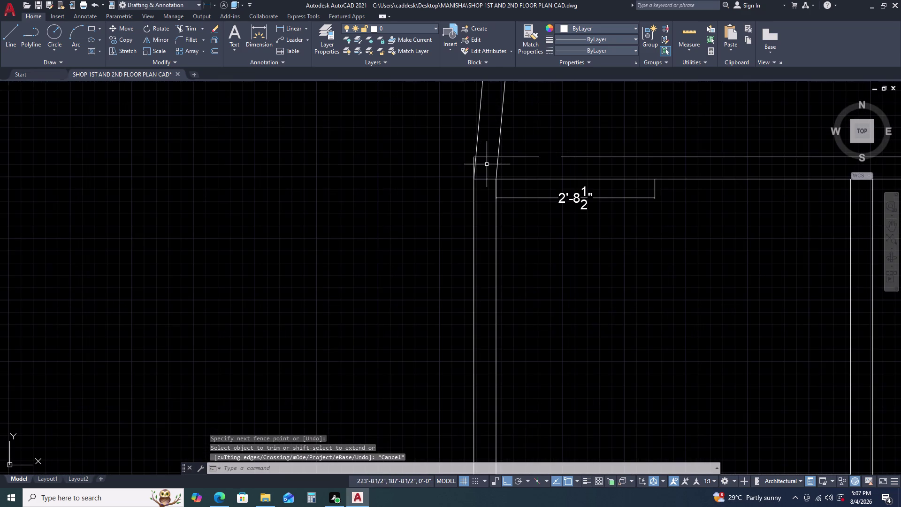
Delete the wall polyline at the corner.
click(489, 157)
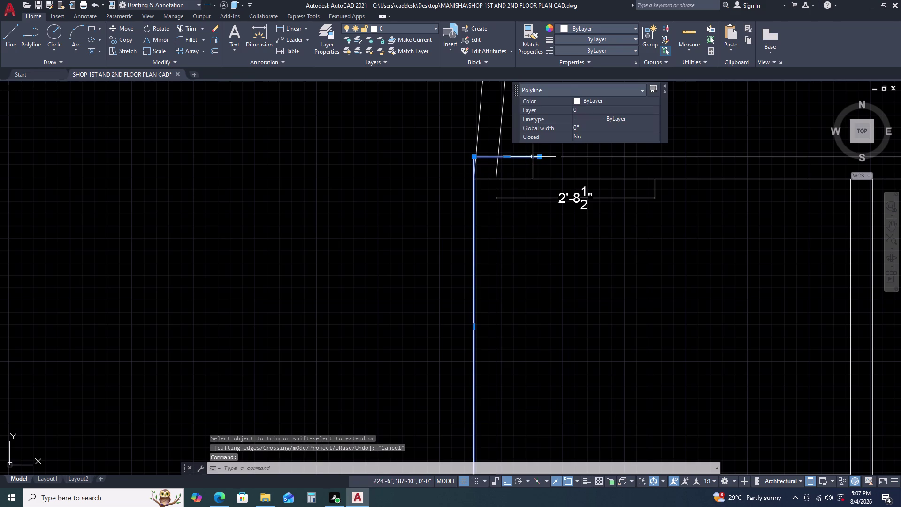
scroll(down, 3)
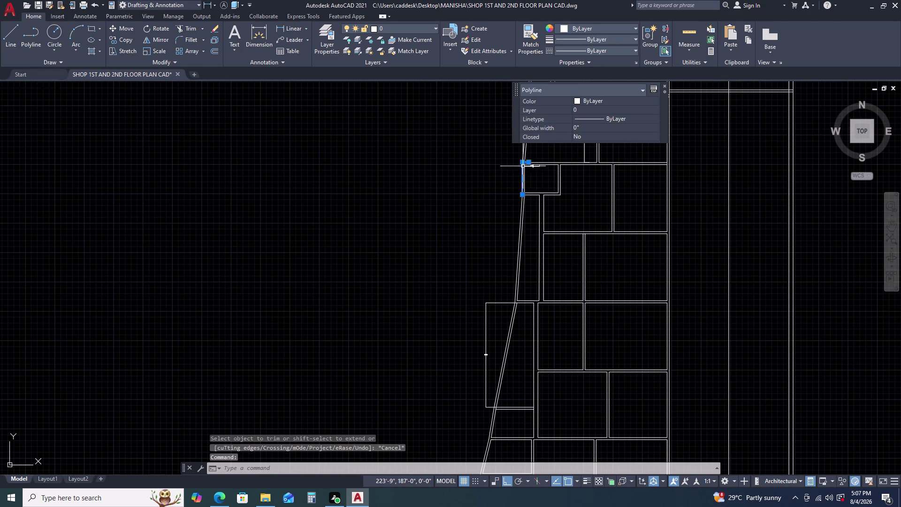
scroll(up, 3)
key(Delete)
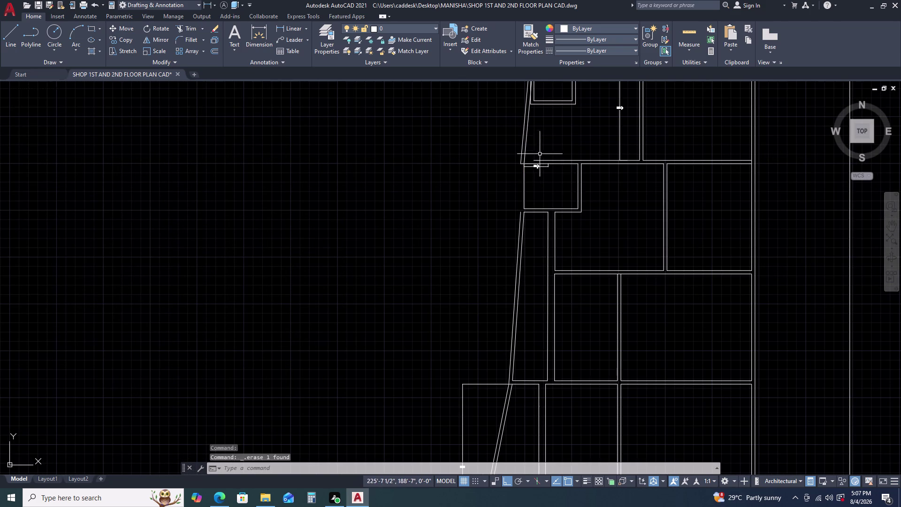
scroll(up, 3)
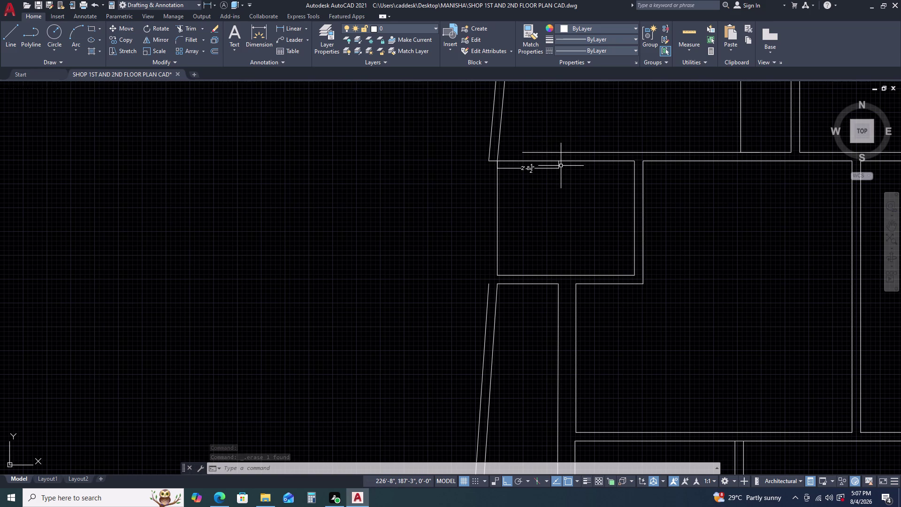
Attempt a fillet on the long horizontal wall line, cancel it and undo twice.
text(F)
key(space)
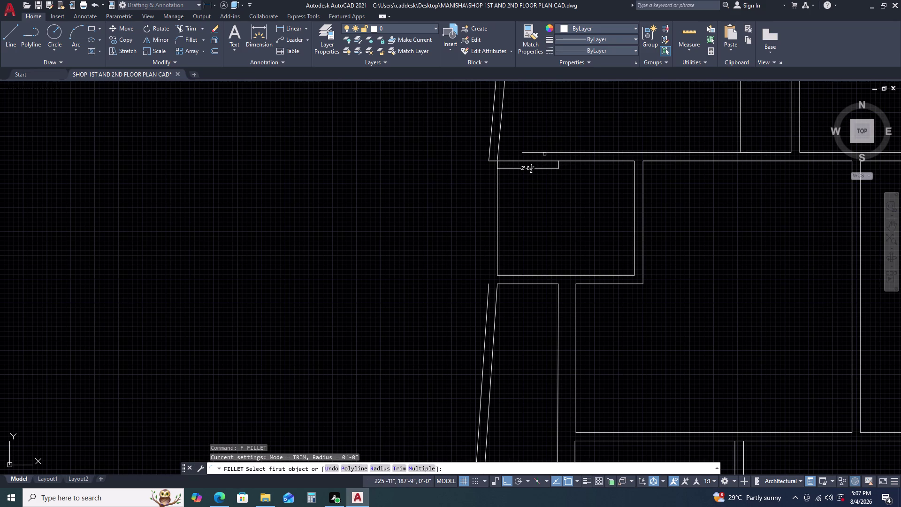
click(544, 152)
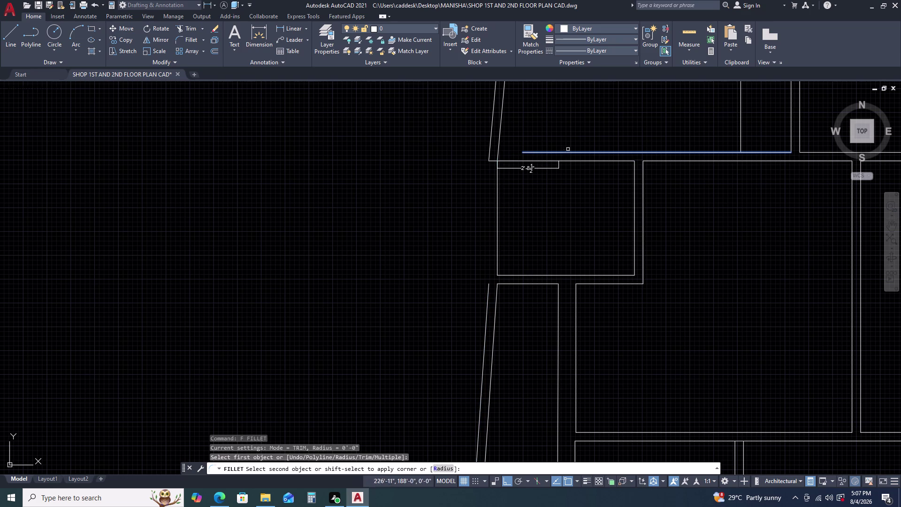
key(Escape)
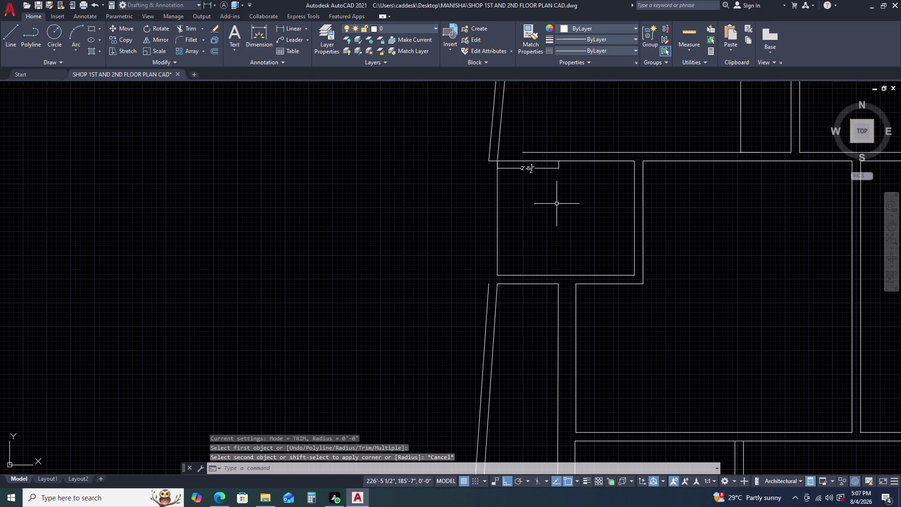
key(ctrl+z)
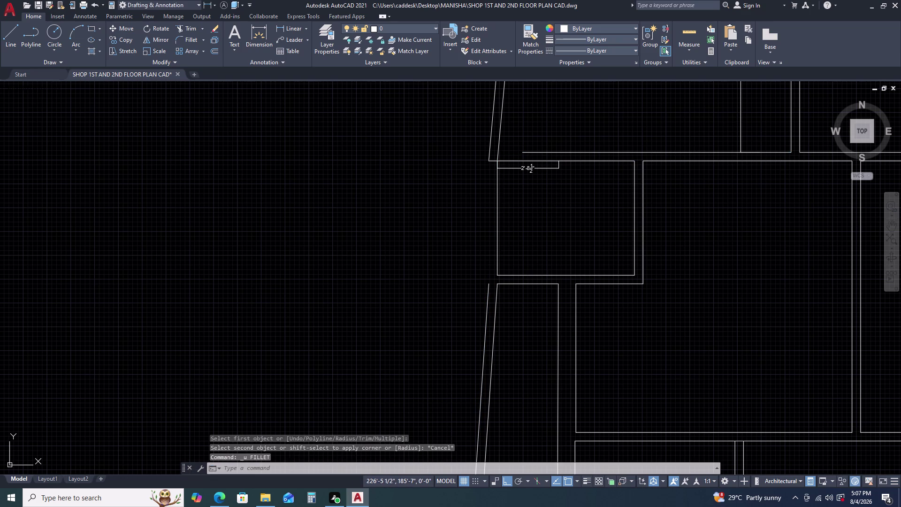
key(ctrl+z)
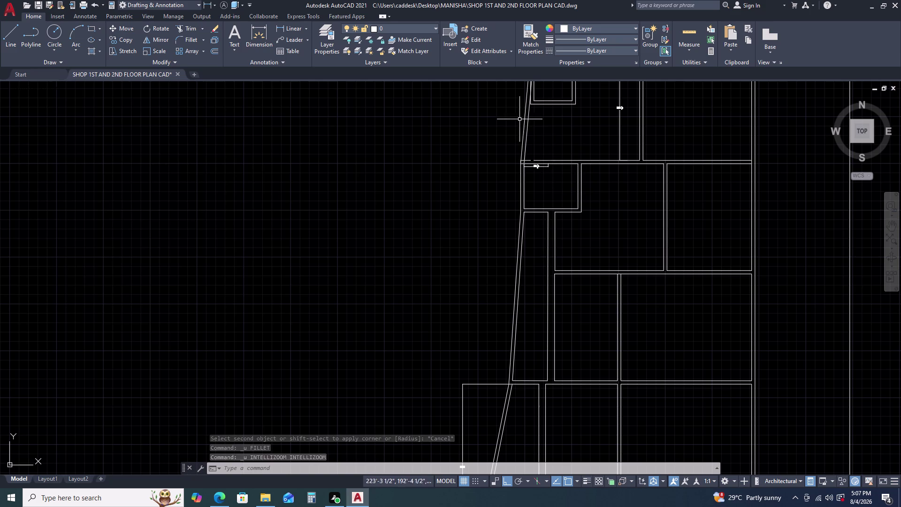
scroll(up, 3)
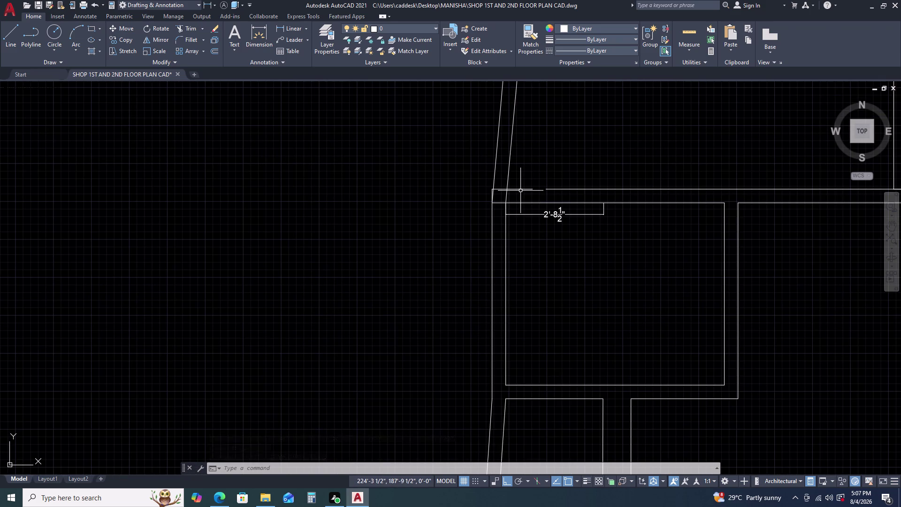
Select the corner wall polyline and try stretching its end vertex, then cancel.
click(520, 190)
drag(529, 178, 531, 172)
click(529, 188)
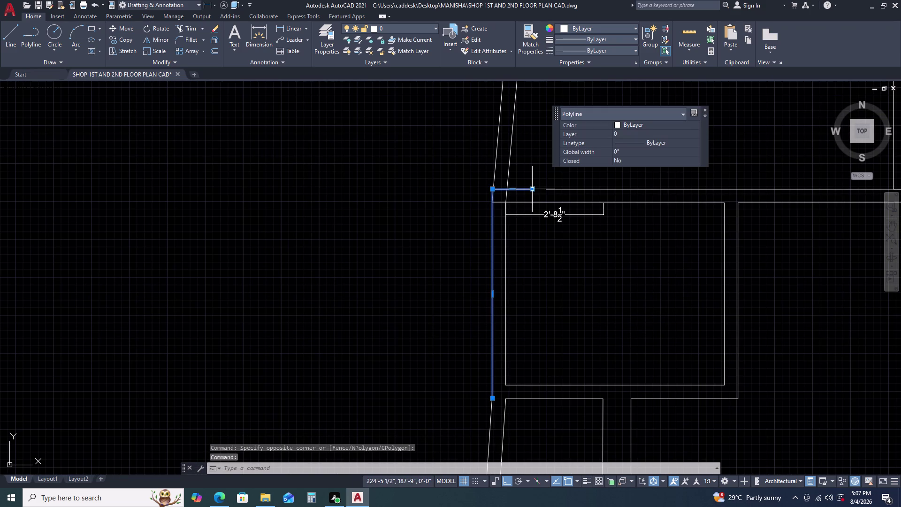
click(531, 187)
click(549, 190)
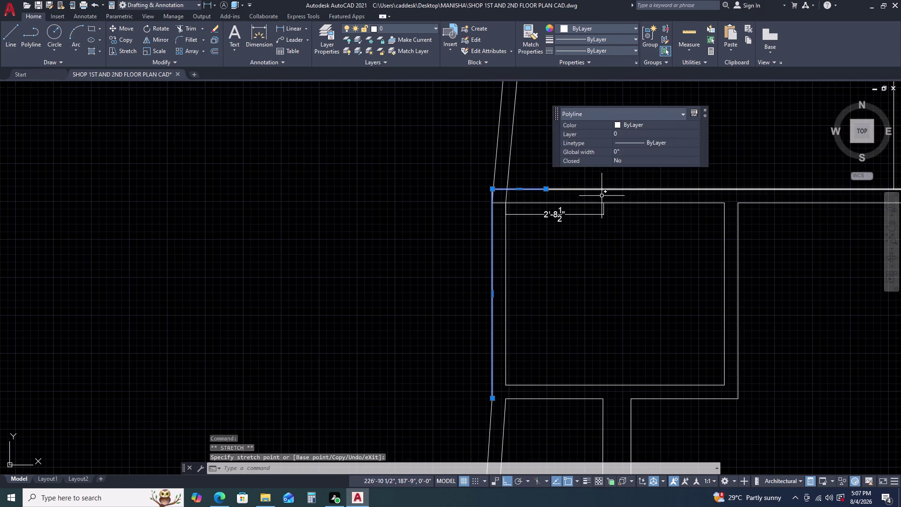
scroll(down, 3)
key(Escape)
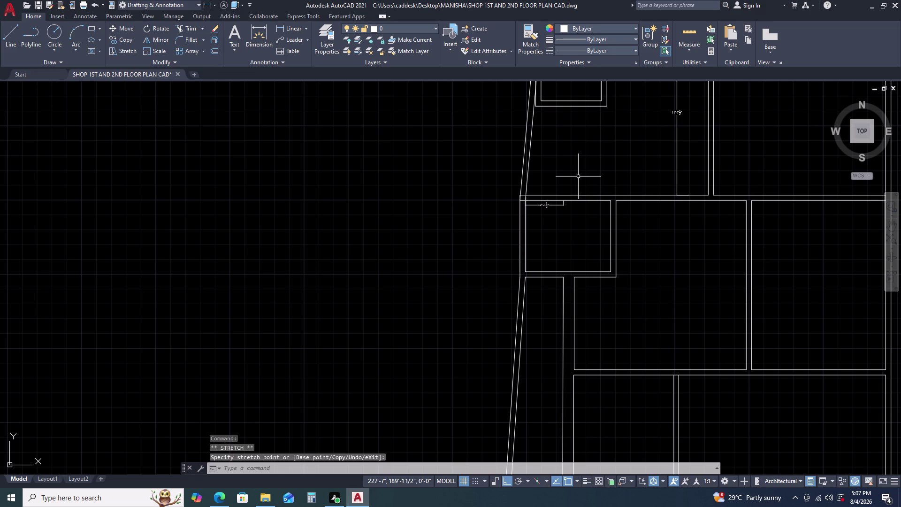
scroll(up, 3)
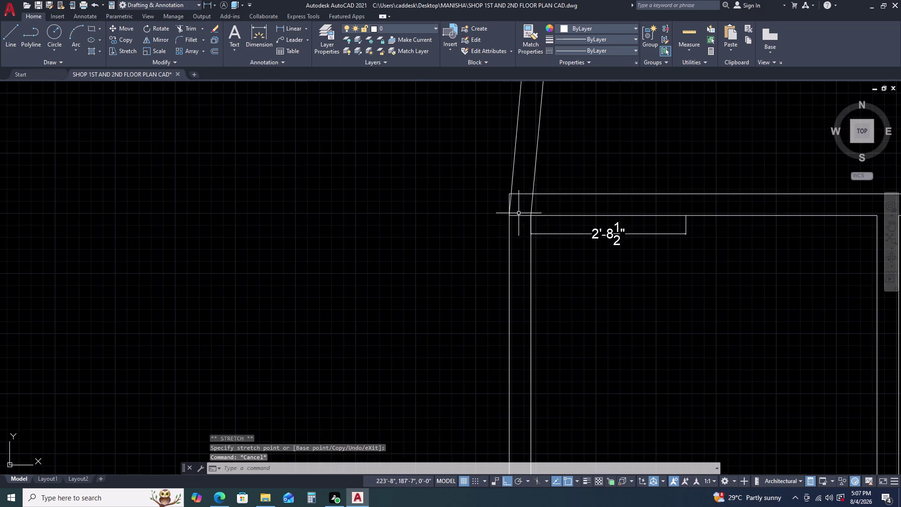
scroll(up, 3)
Trim the overhanging segments at the slanted wall junction using TR and a fence.
text(T)
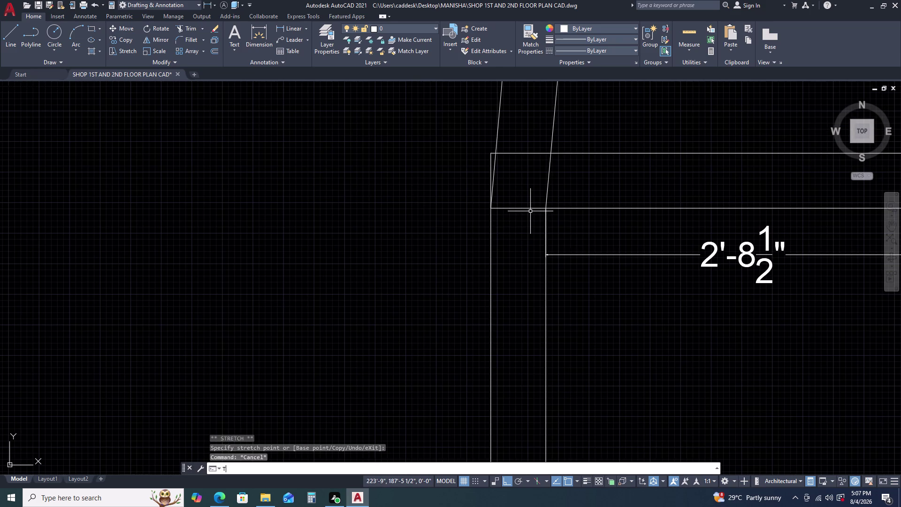
text(R)
key(space)
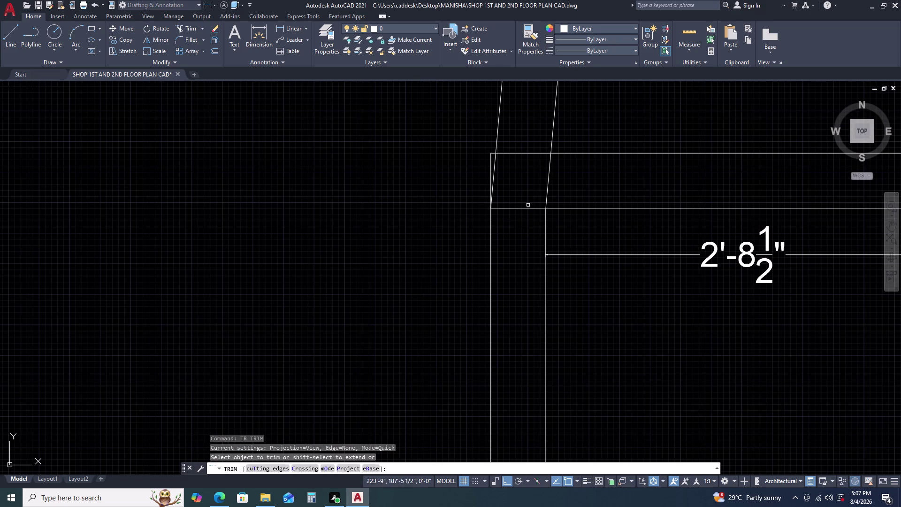
click(528, 205)
click(523, 224)
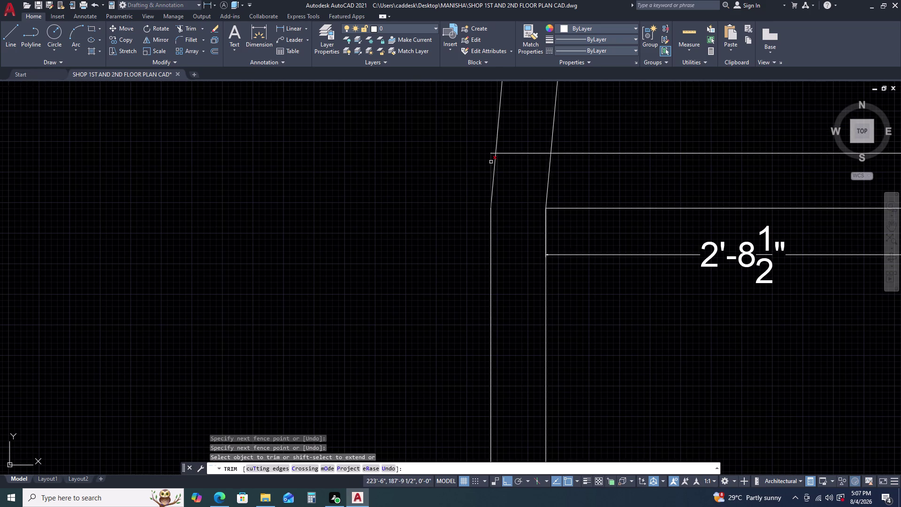
click(491, 162)
click(491, 153)
click(522, 153)
scroll(down, 3)
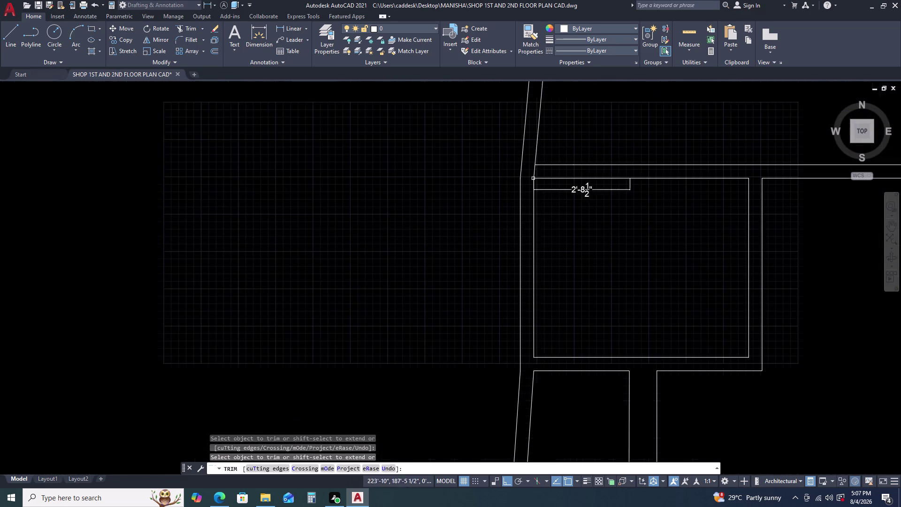
scroll(down, 3)
middle_drag(767, 211, 520, 146)
scroll(down, 3)
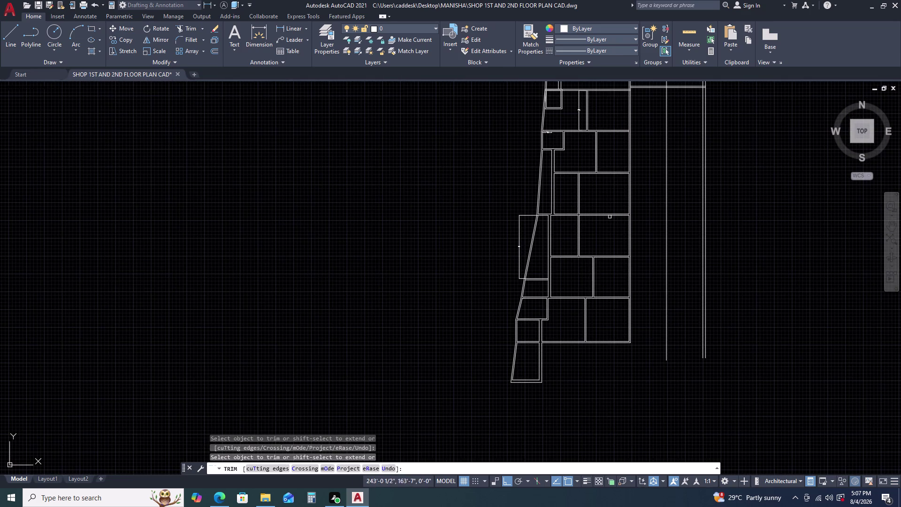
middle_drag(621, 236, 573, 158)
key(Escape)
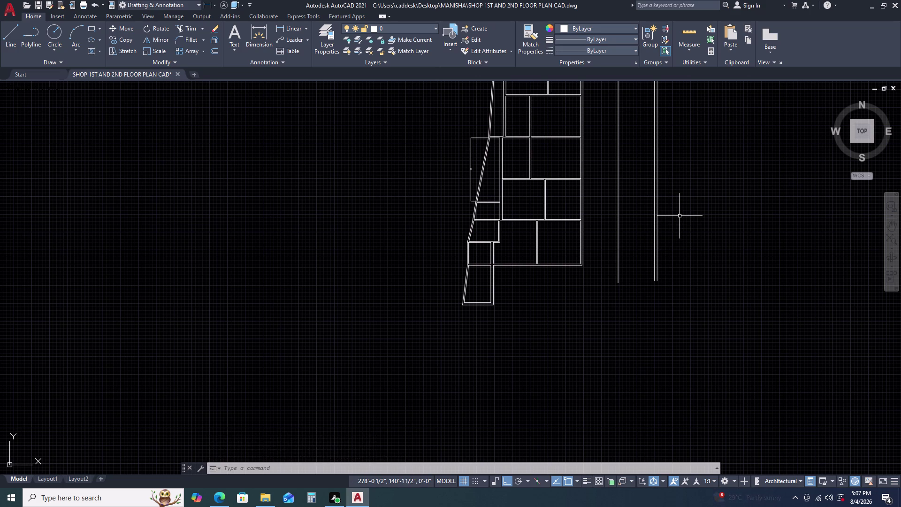
scroll(down, 3)
middle_drag(531, 280, 530, 276)
middle_click(532, 268)
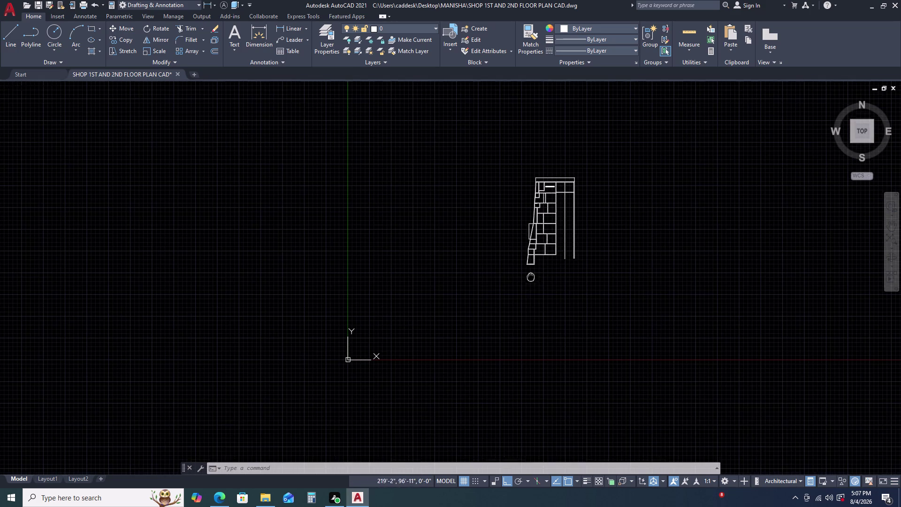
middle_drag(532, 260, 527, 192)
middle_click(524, 179)
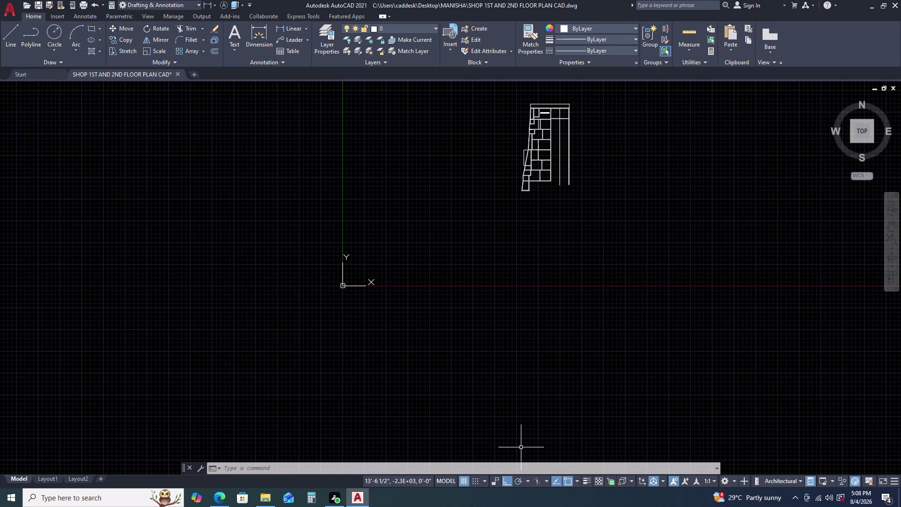
scroll(up, 3)
scroll(up, 3)
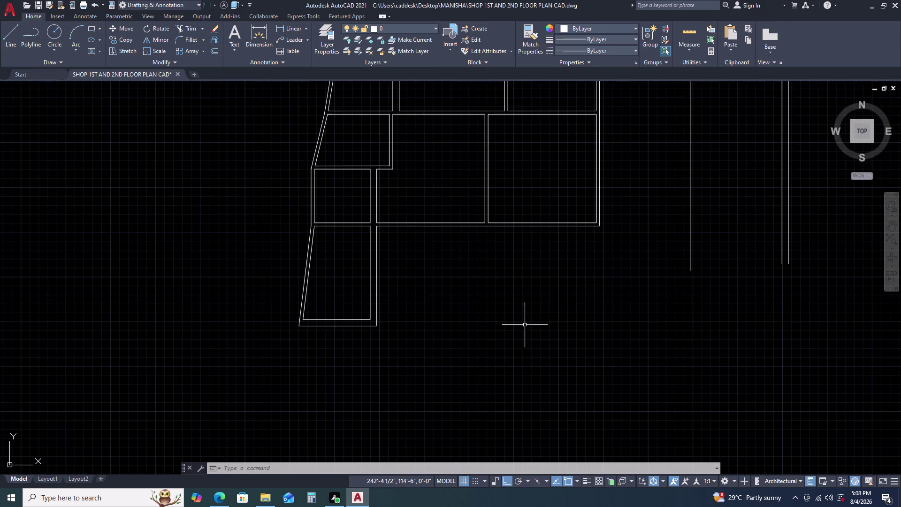
middle_drag(367, 327, 365, 294)
middle_click(365, 291)
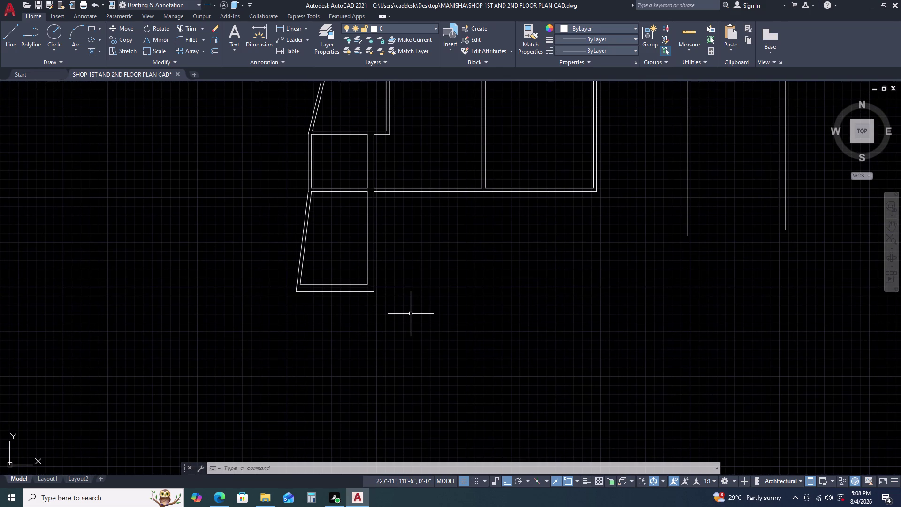
scroll(down, 3)
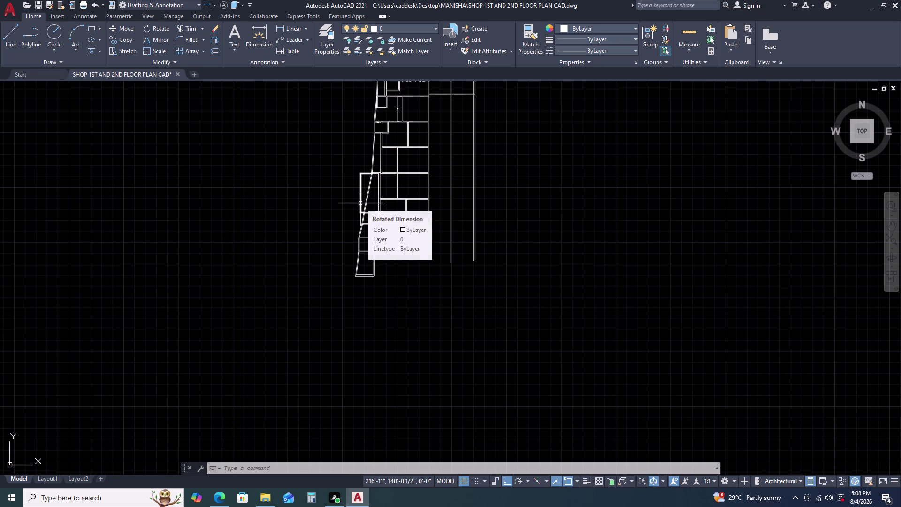
Add a linear dimension from the top wall corner to the bottom wall, left of the plan.
key(d)
key(l)
text(I)
key(space)
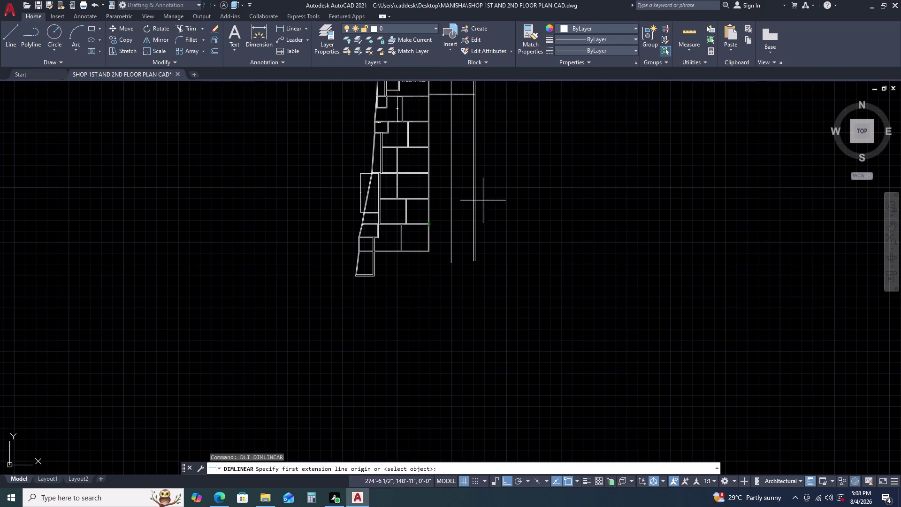
scroll(up, 3)
scroll(up, 3)
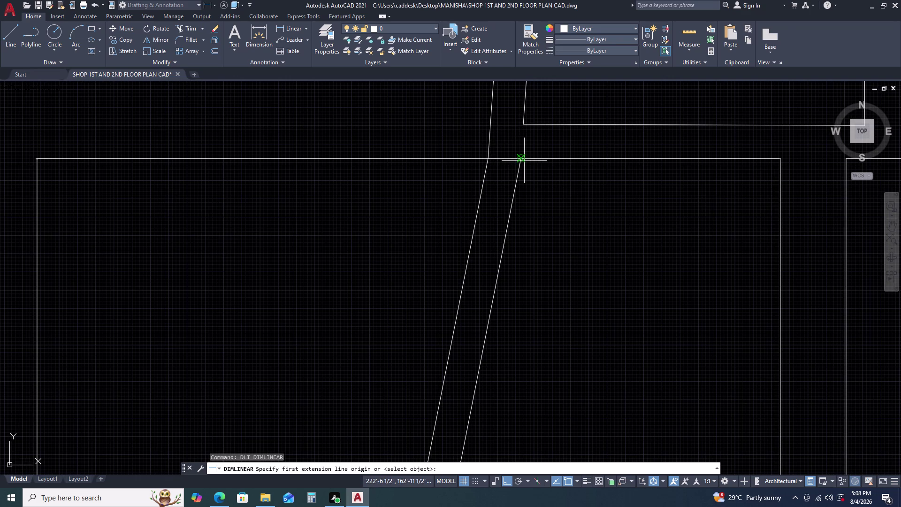
click(519, 160)
scroll(down, 3)
scroll(down, 3)
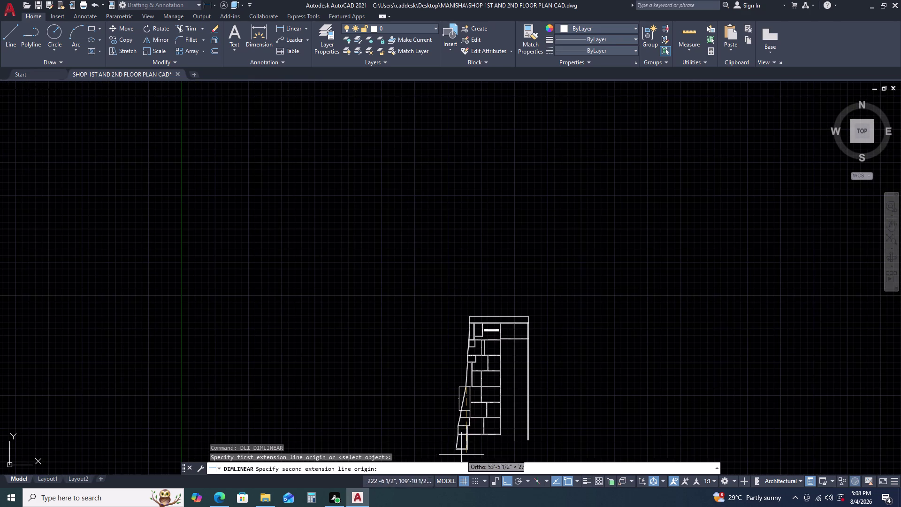
middle_drag(464, 451, 460, 391)
scroll(up, 3)
scroll(up, 3)
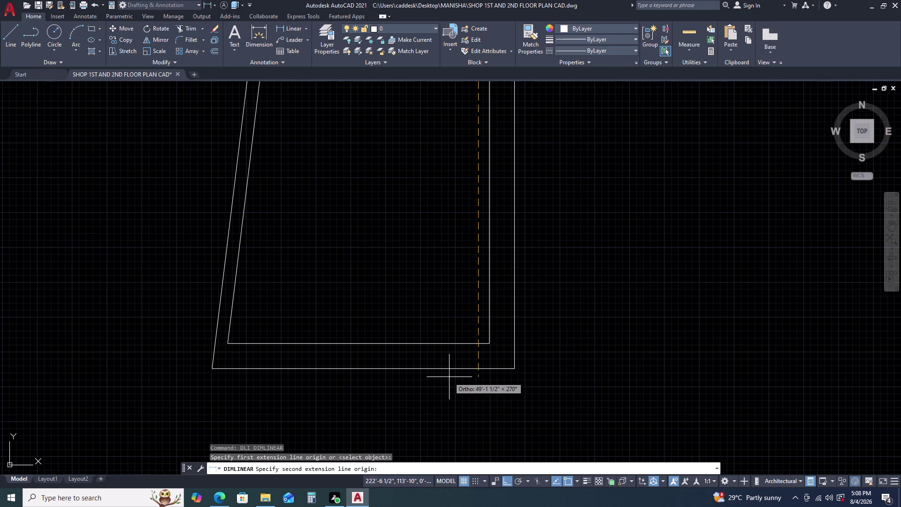
click(480, 368)
scroll(down, 3)
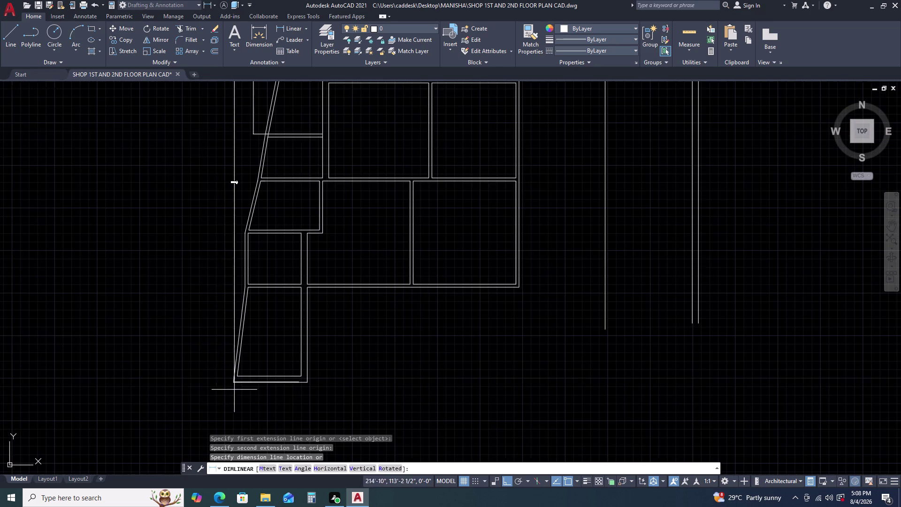
click(193, 389)
Delete the 48'-10 1/2" dimension.
scroll(up, 3)
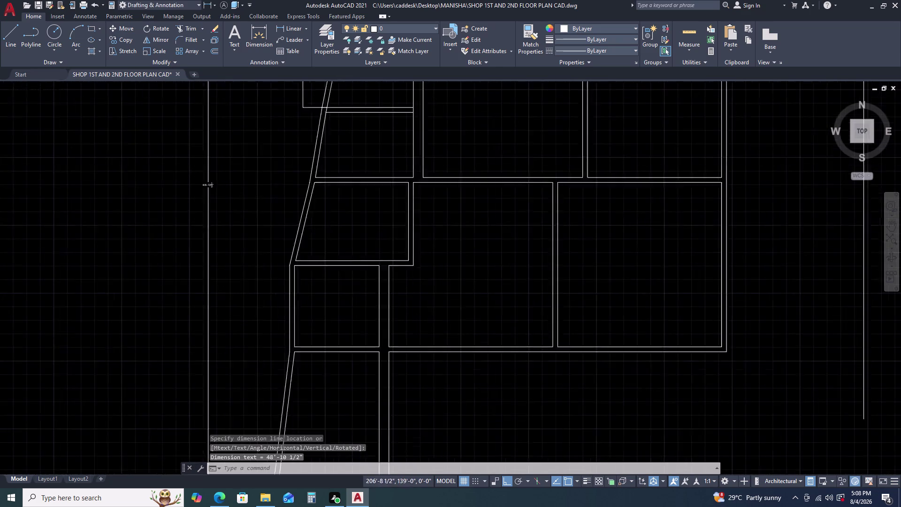
scroll(up, 3)
scroll(up, 3)
scroll(down, 3)
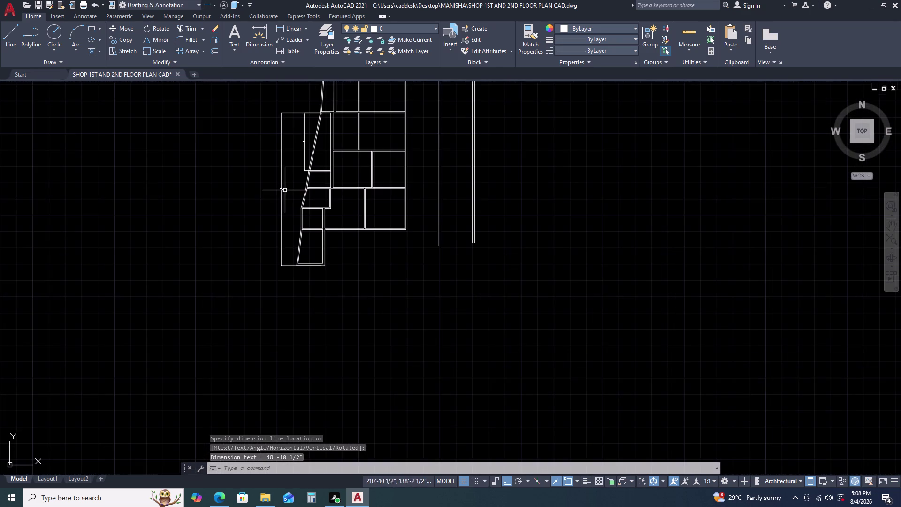
scroll(up, 3)
scroll(up, 3)
scroll(down, 3)
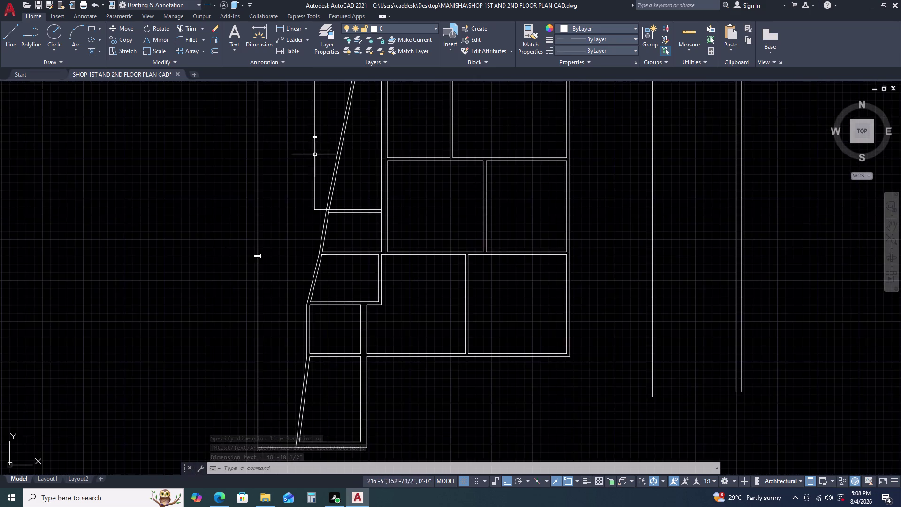
scroll(down, 3)
scroll(up, 3)
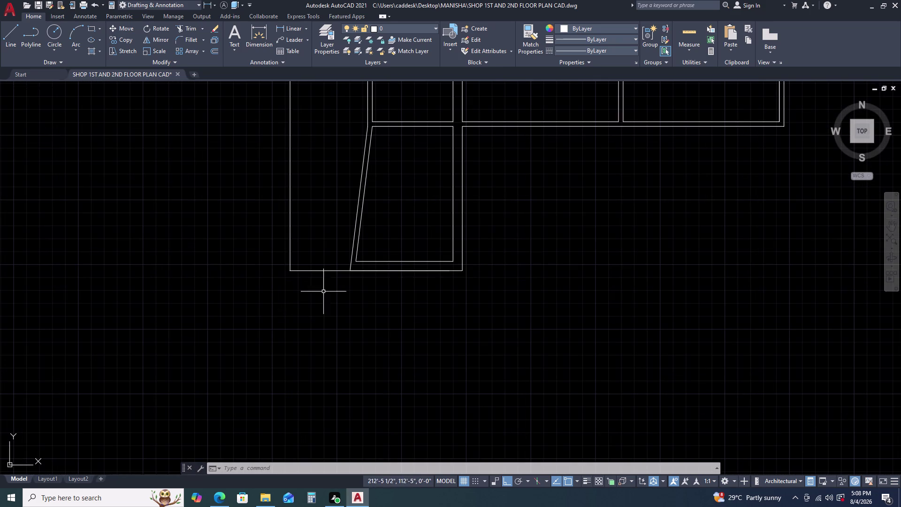
scroll(up, 3)
click(368, 275)
click(366, 264)
scroll(down, 3)
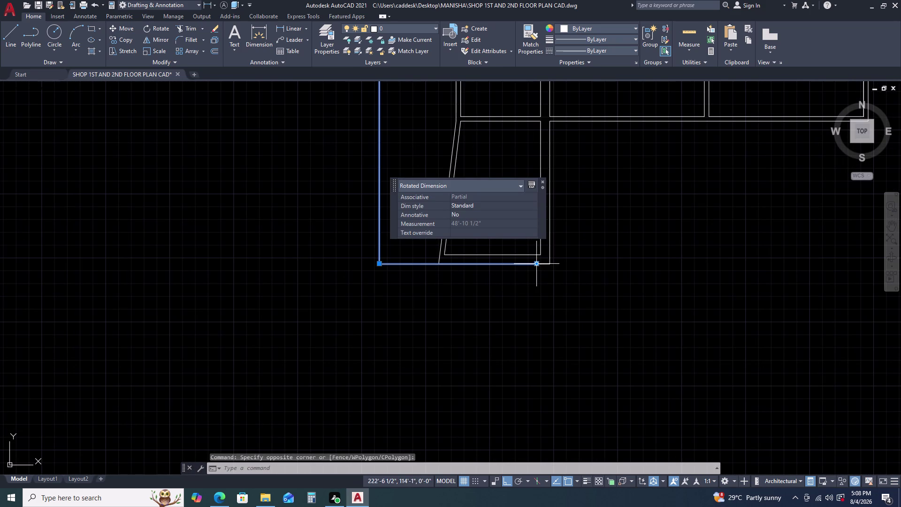
key(Delete)
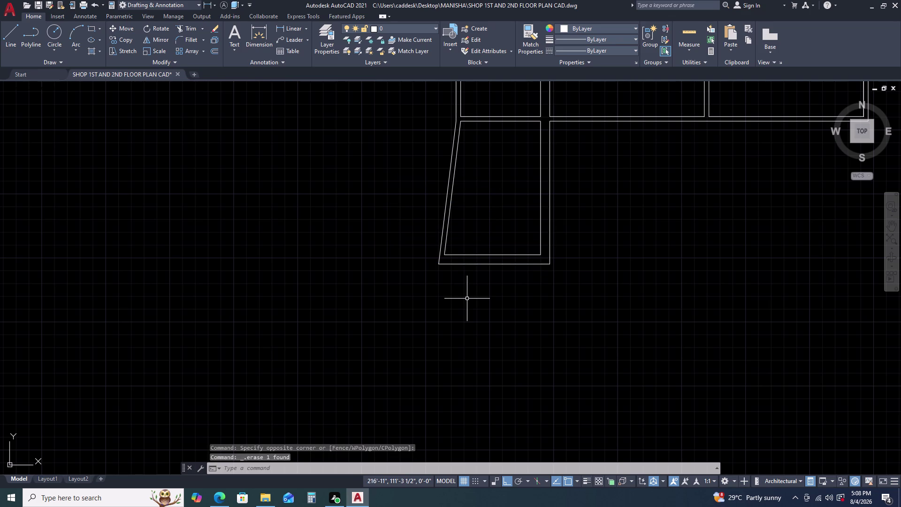
key(space)
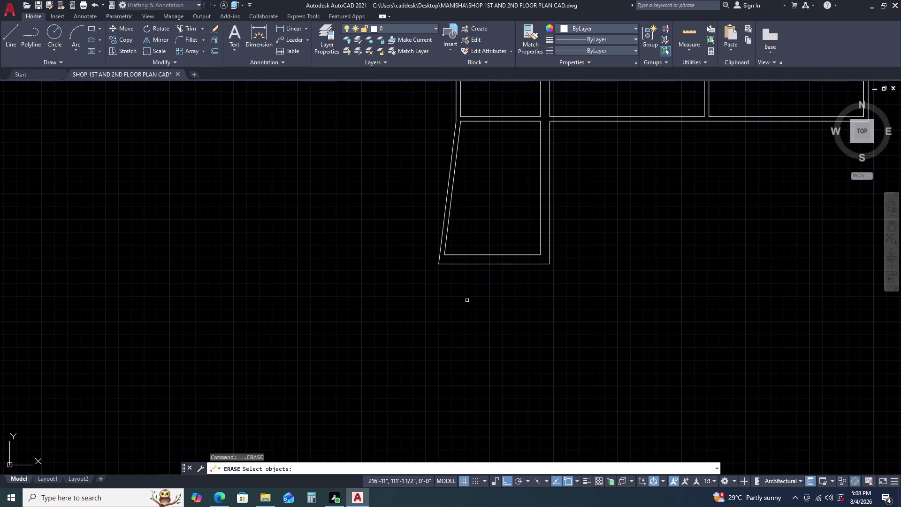
key(Escape)
Place a 56'-9" vertical dimension downward from the top corner with DLI.
text(DLI)
key(space)
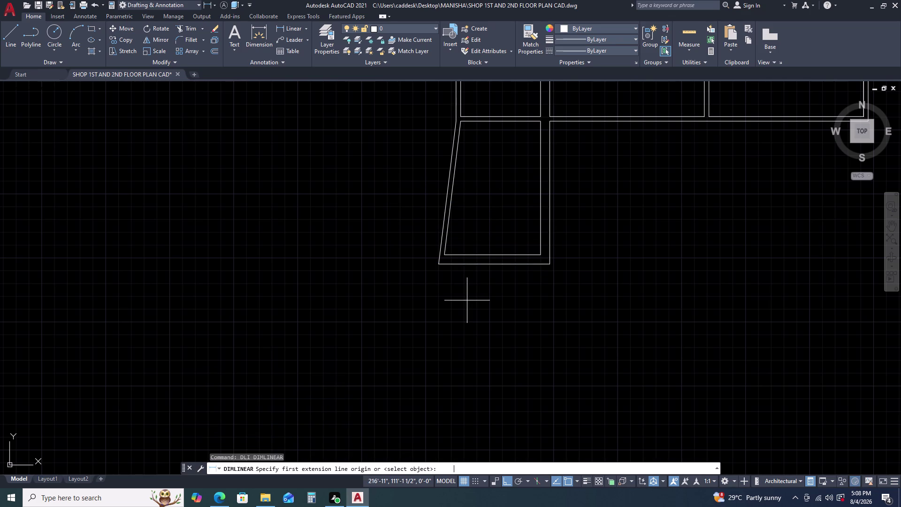
scroll(down, 3)
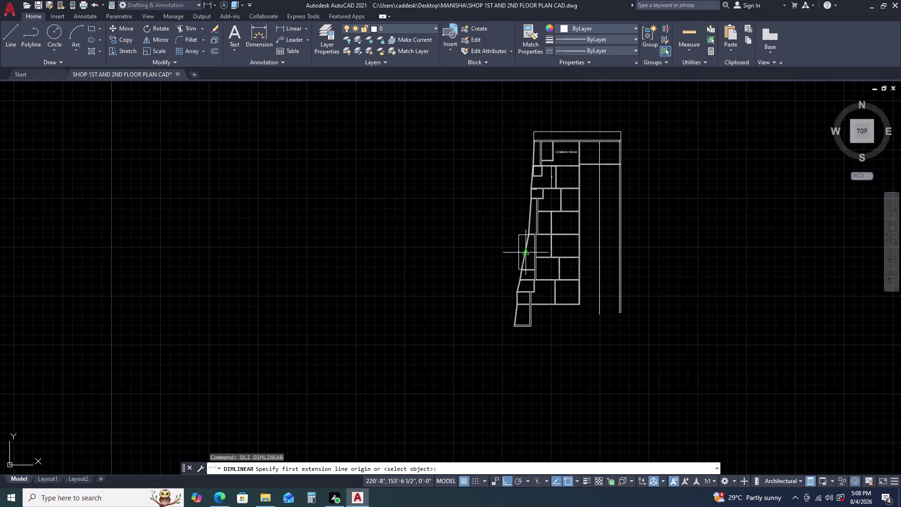
scroll(up, 3)
scroll(up, 3)
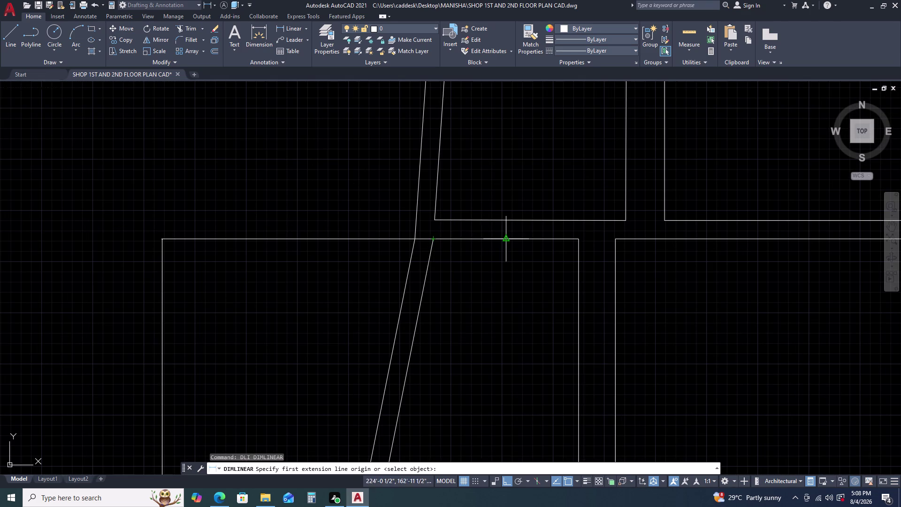
click(516, 238)
scroll(down, 3)
scroll(down, 3)
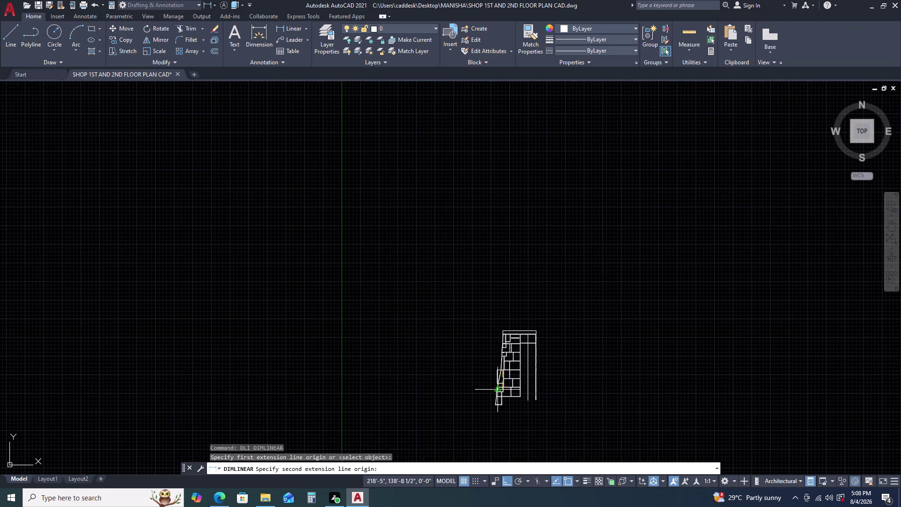
middle_drag(496, 392, 481, 284)
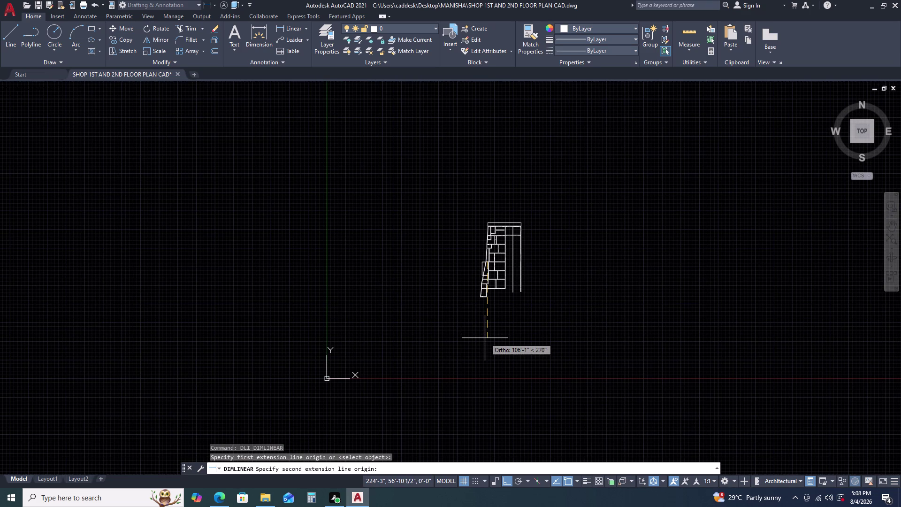
text(5)
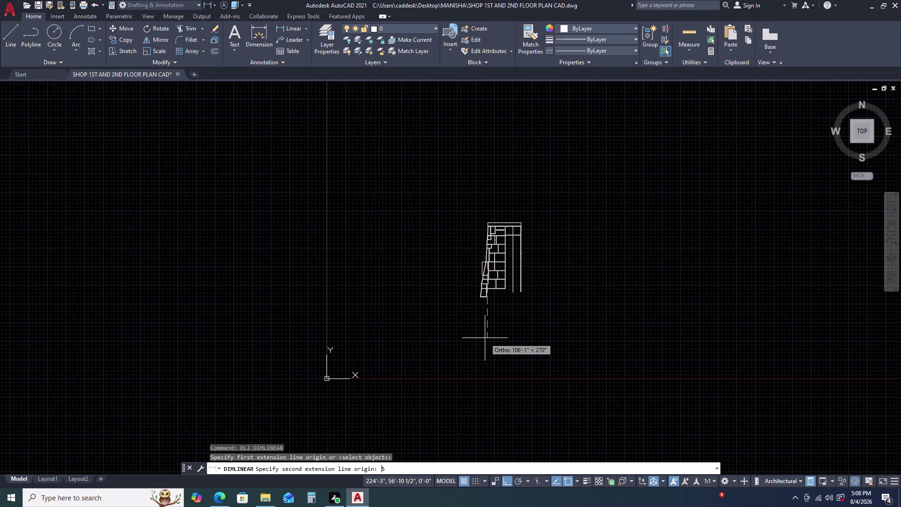
text(6)
key(apostrophe)
text(9)
key(space)
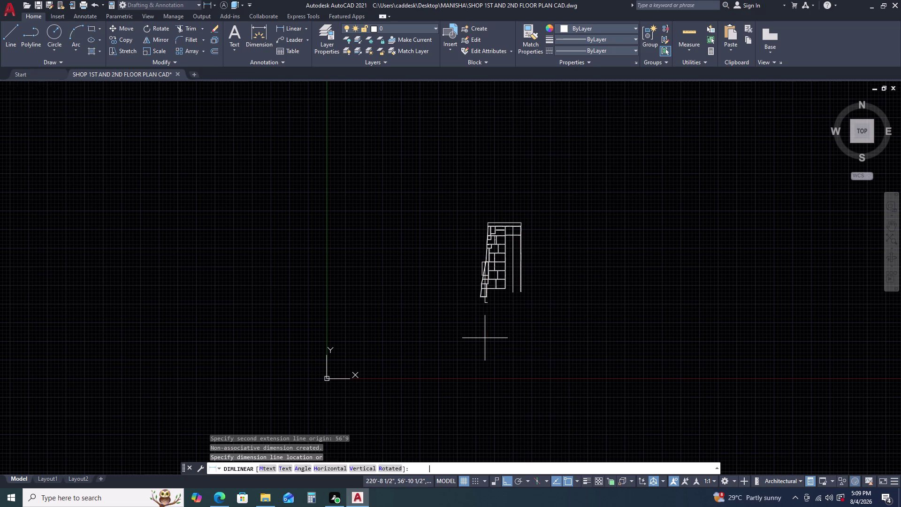
click(467, 335)
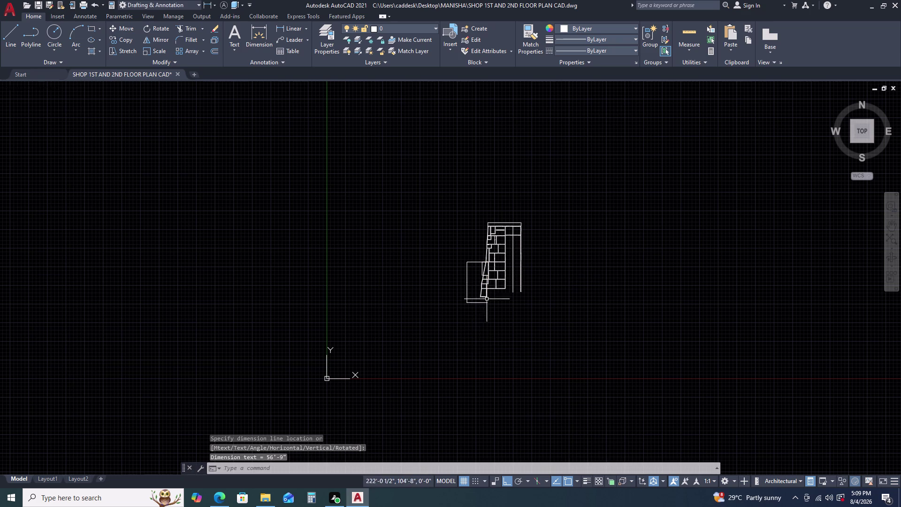
scroll(up, 3)
scroll(up, 3)
scroll(up, 3)
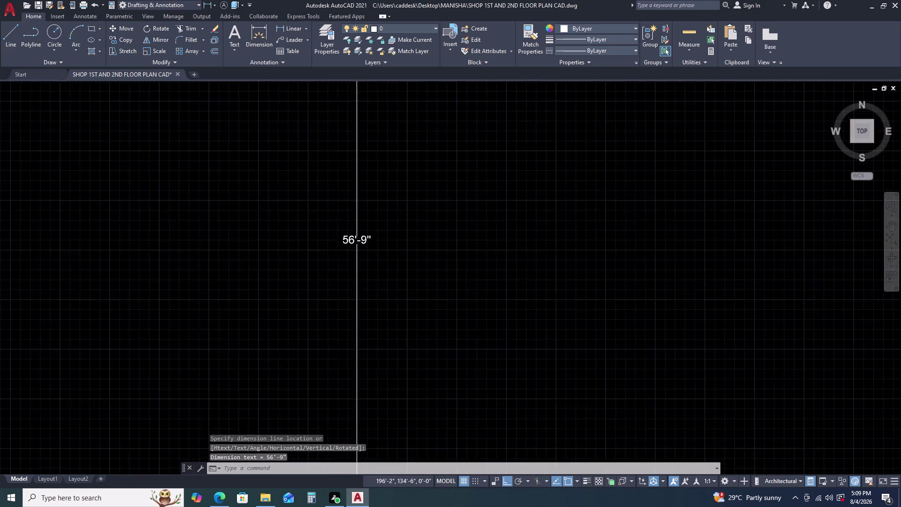
scroll(up, 3)
scroll(down, 3)
scroll(down, 3)
middle_drag(729, 381, 689, 328)
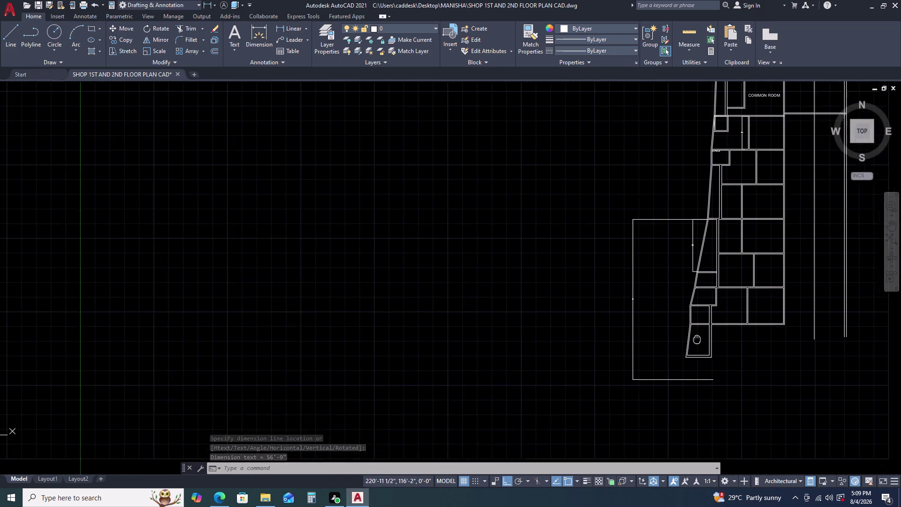
scroll(up, 3)
scroll(up, 3)
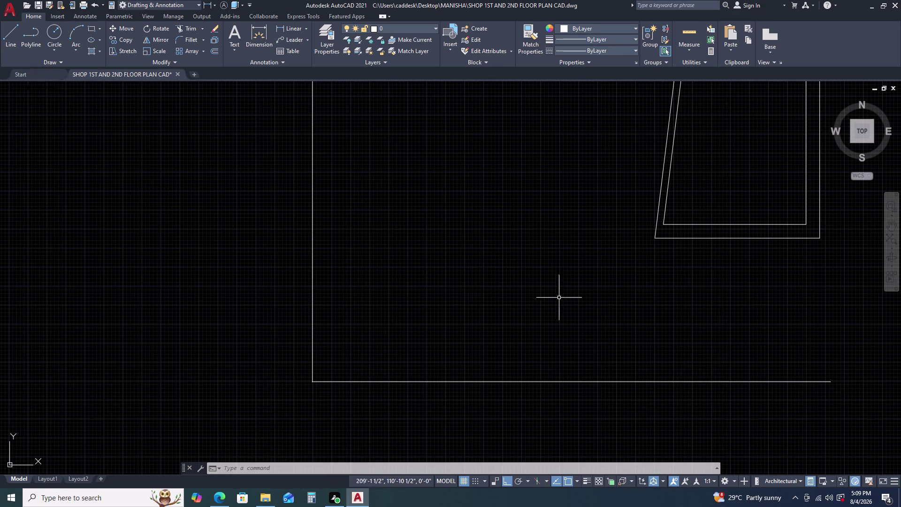
middle_drag(723, 308, 510, 270)
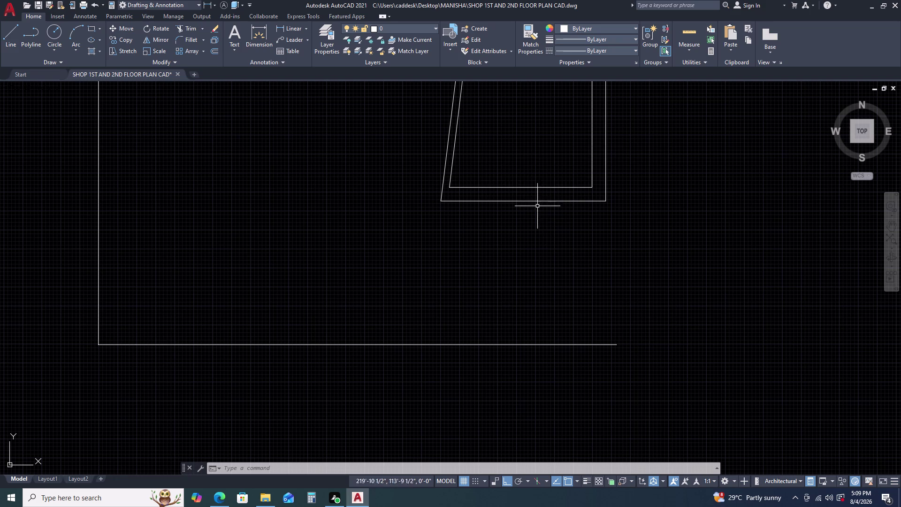
scroll(down, 3)
scroll(up, 3)
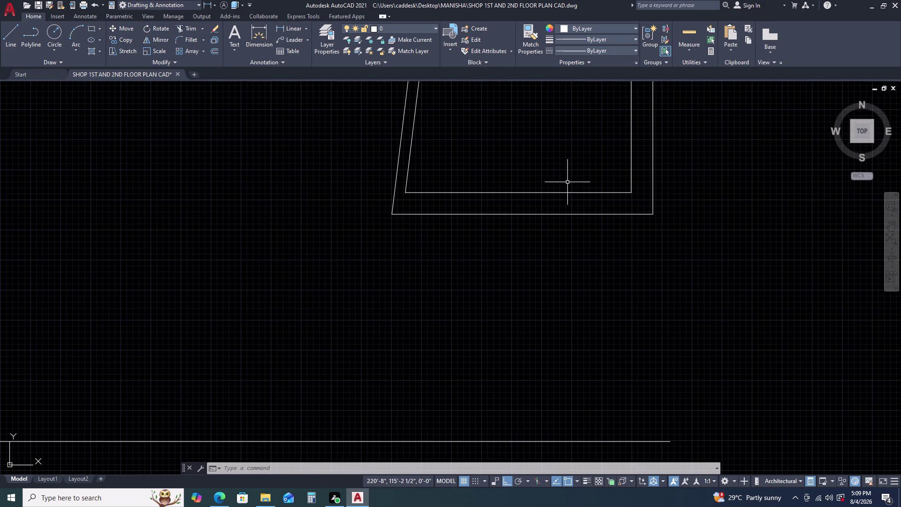
middle_drag(570, 182, 549, 297)
middle_click(541, 324)
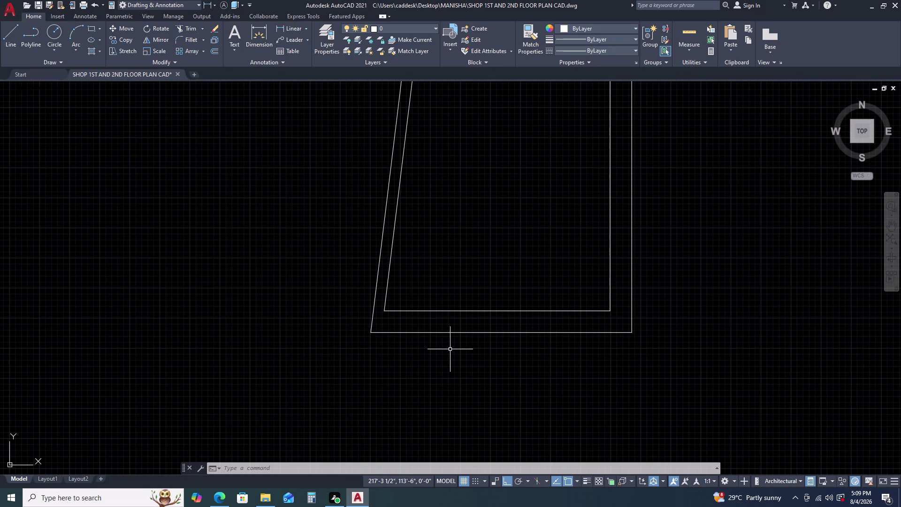
scroll(down, 3)
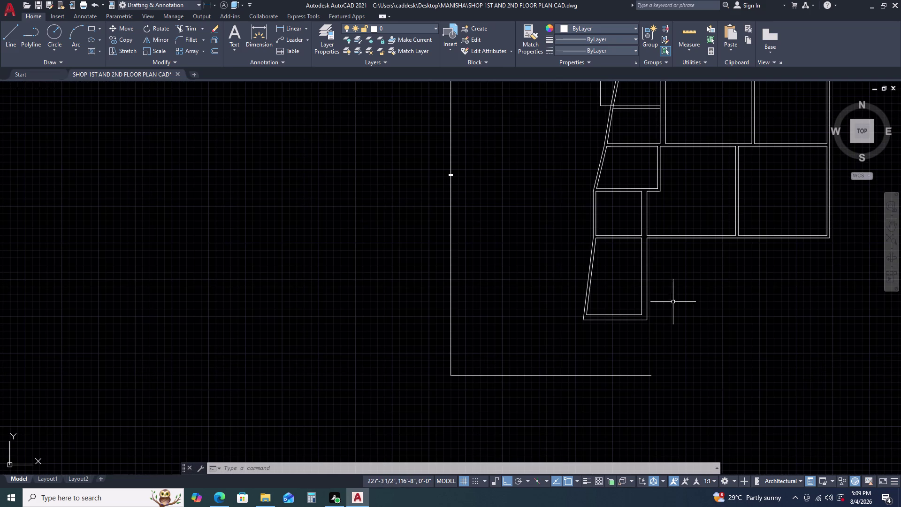
middle_drag(672, 293, 483, 302)
middle_drag(460, 305, 452, 306)
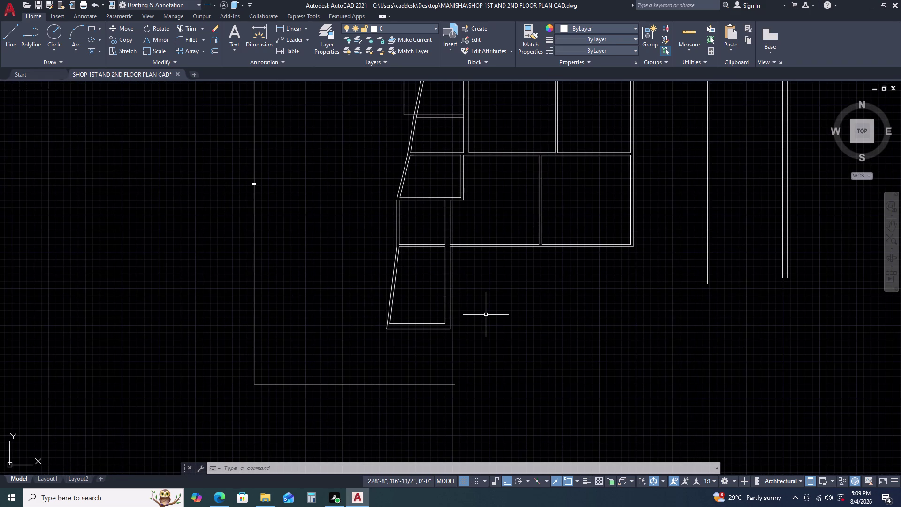
click(475, 248)
key(o)
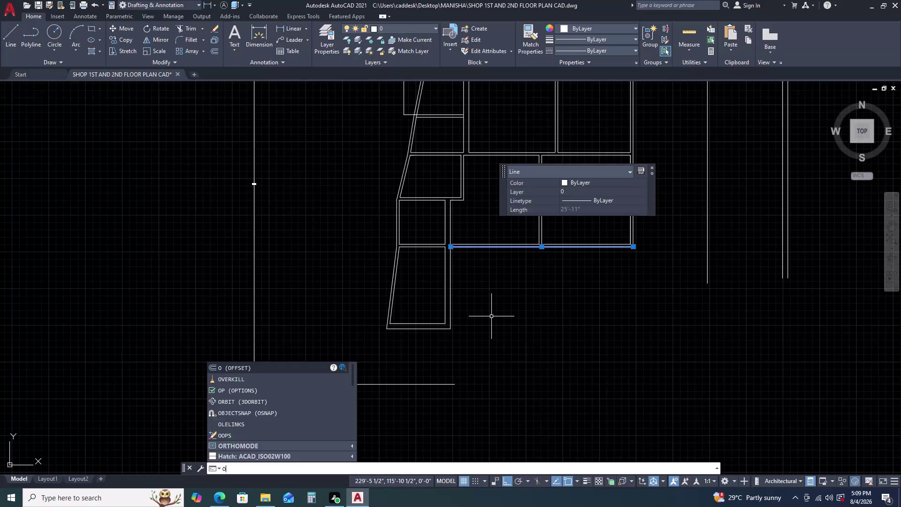
key(space)
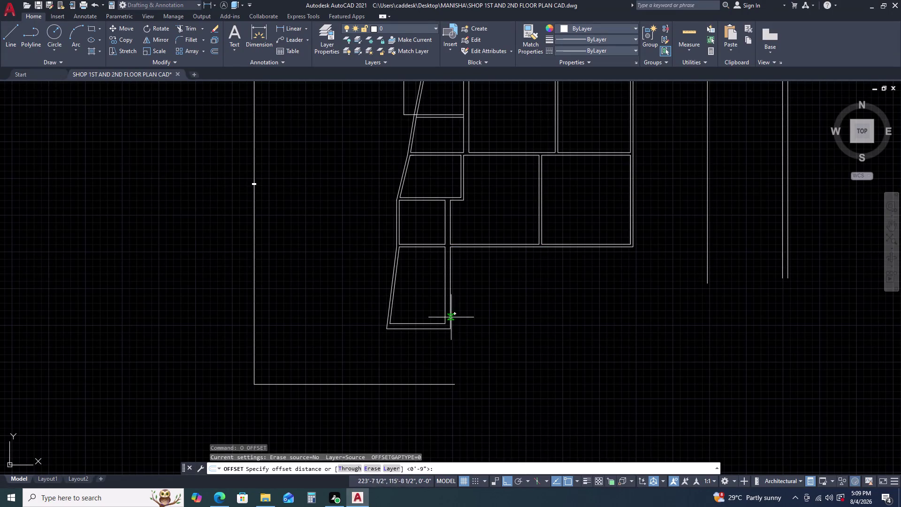
click(452, 289)
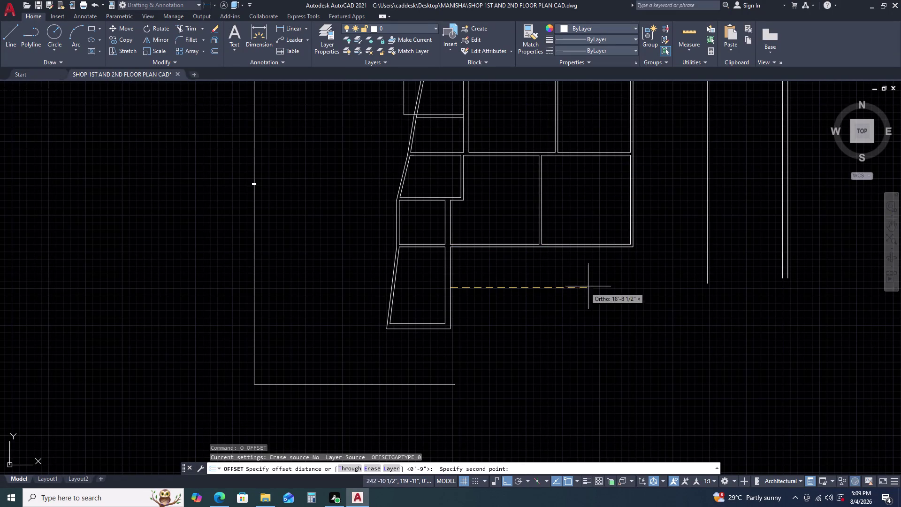
click(631, 294)
scroll(down, 3)
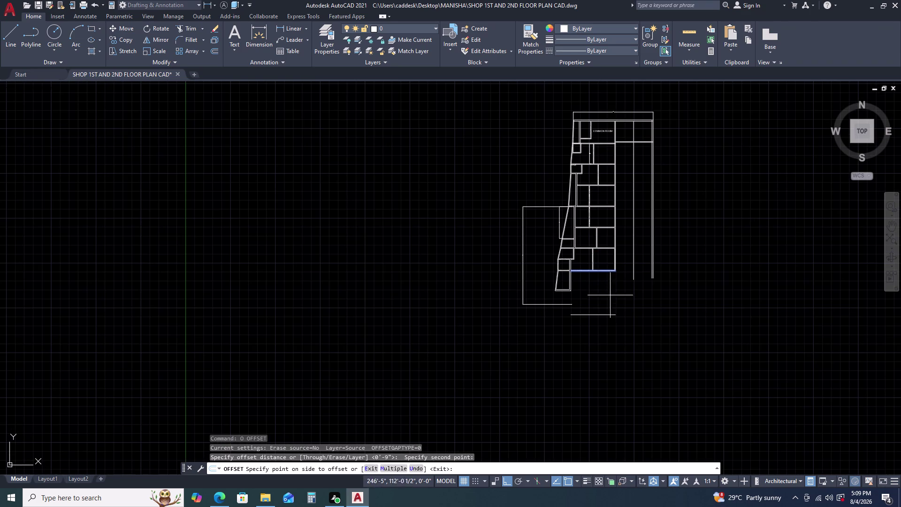
key(Escape)
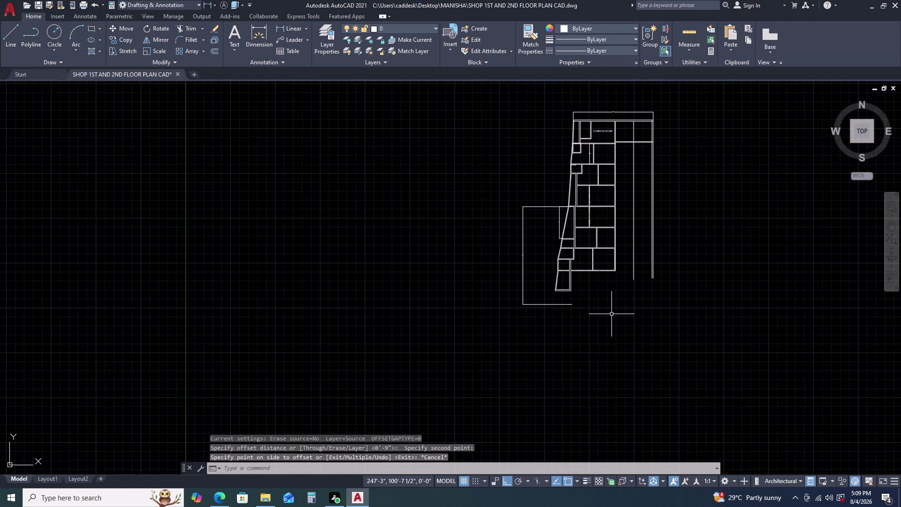
key(Escape)
scroll(up, 3)
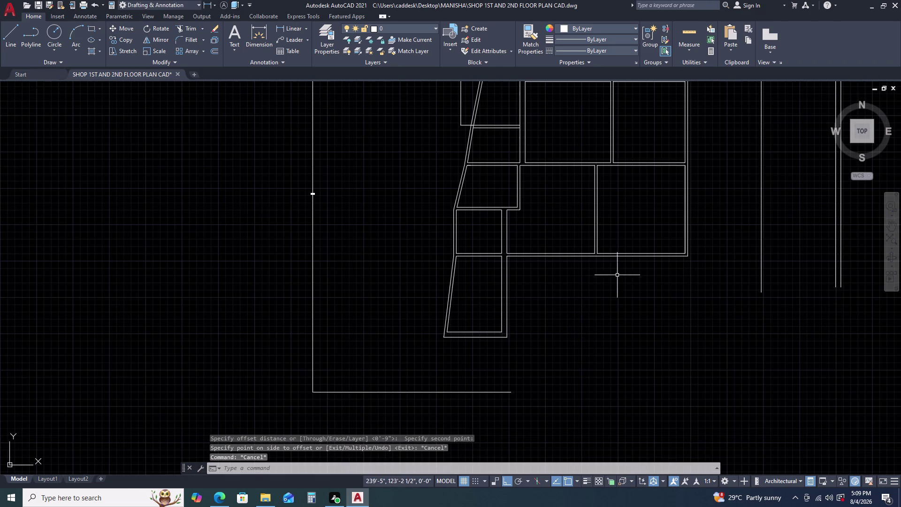
middle_drag(617, 278, 551, 272)
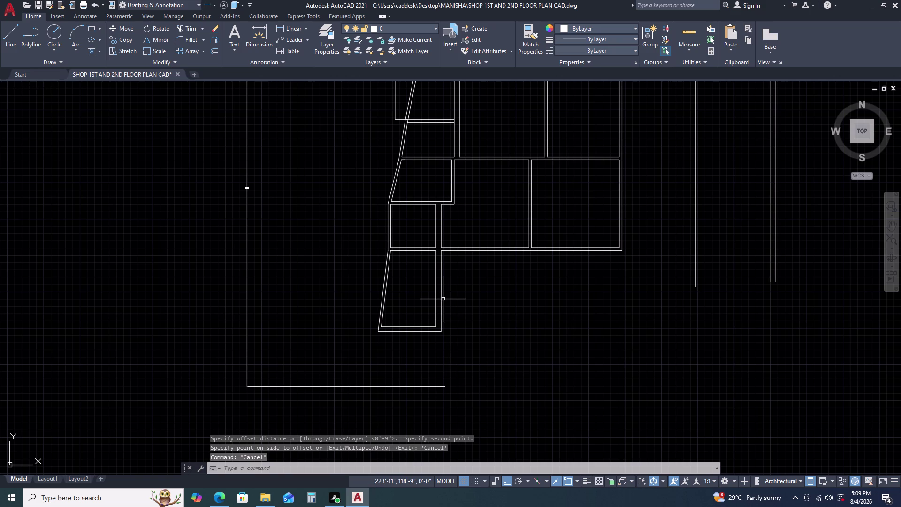
Draw a 25'-6½" horizontal wall line rightward from the lower small room's corner.
text(L)
key(space)
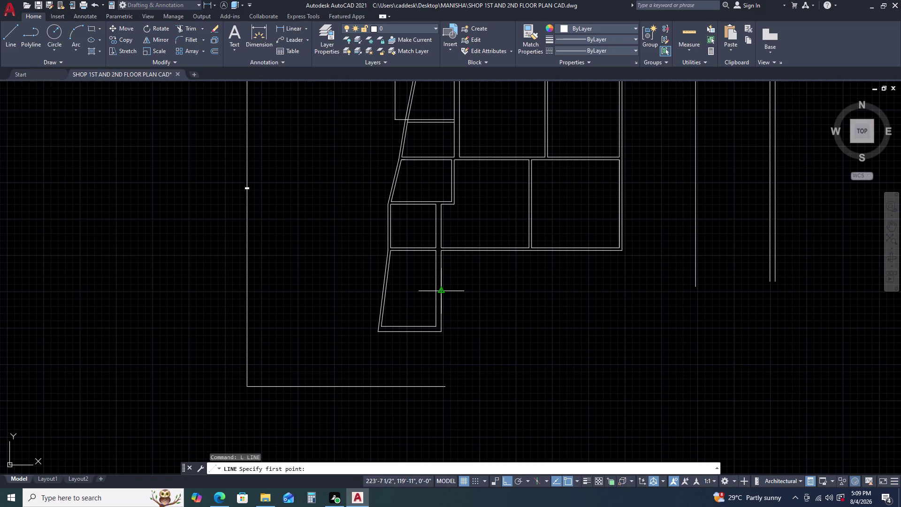
click(444, 292)
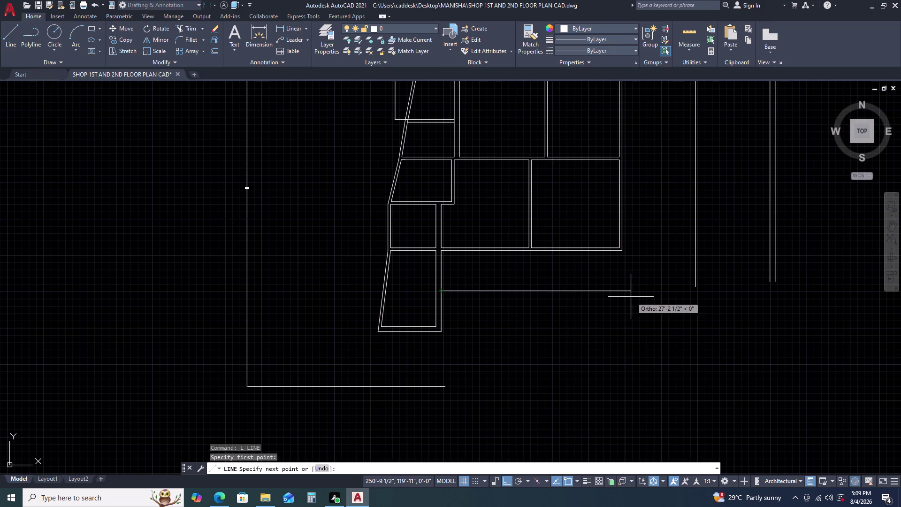
scroll(up, 3)
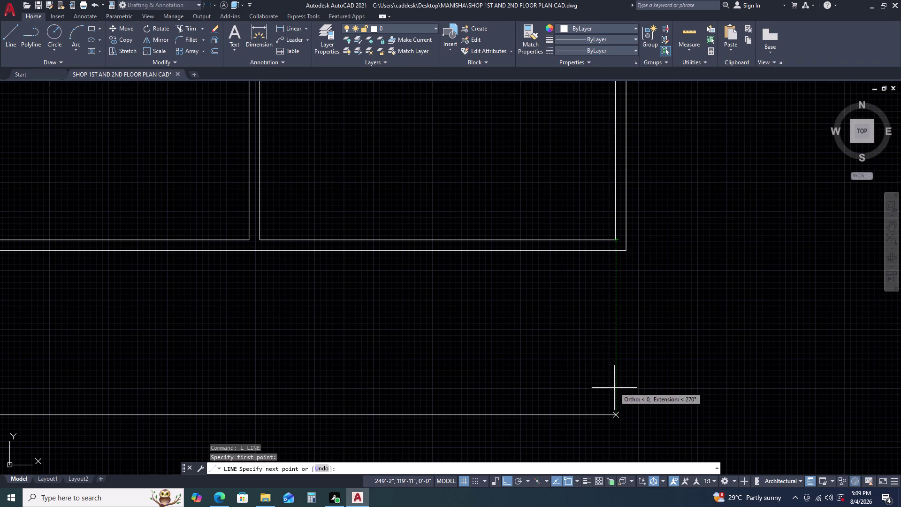
click(616, 414)
key(Escape)
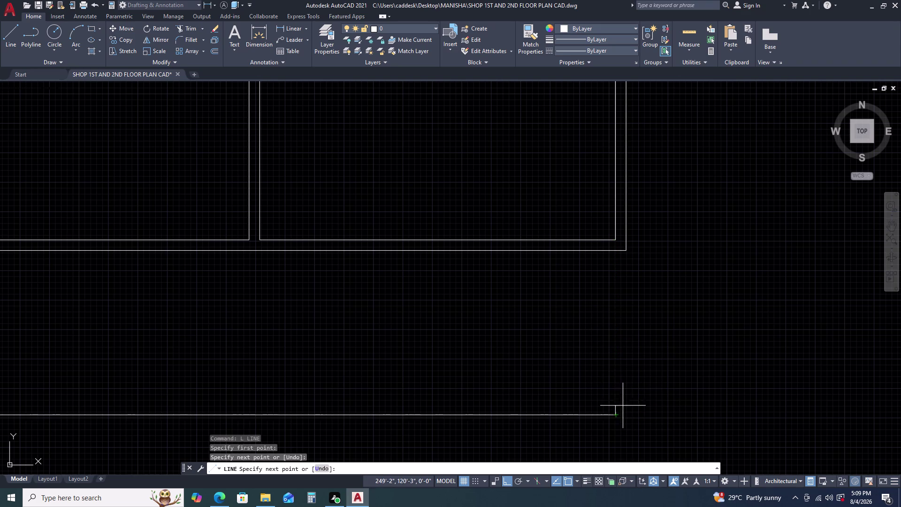
Bring the new wall line back into view, select it, and start OFFSET.
scroll(down, 3)
middle_drag(589, 396, 576, 331)
middle_click(576, 329)
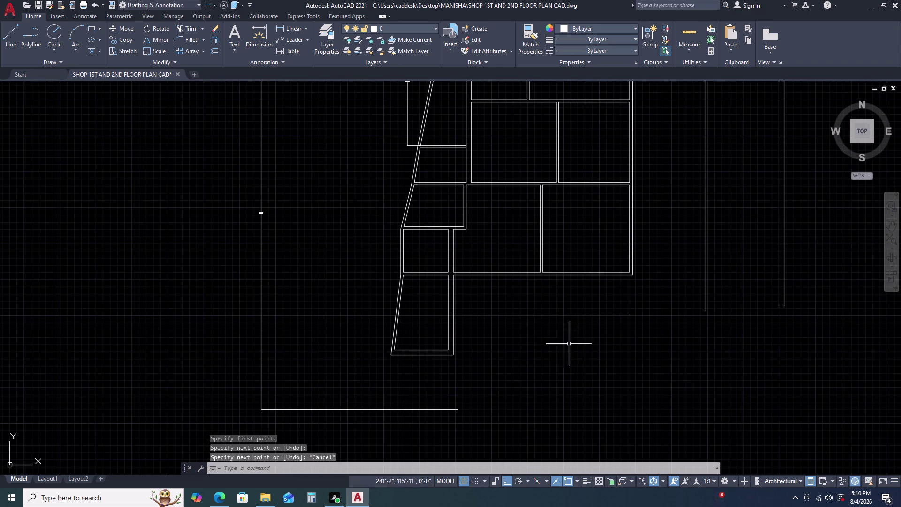
click(560, 311)
click(532, 331)
text(O)
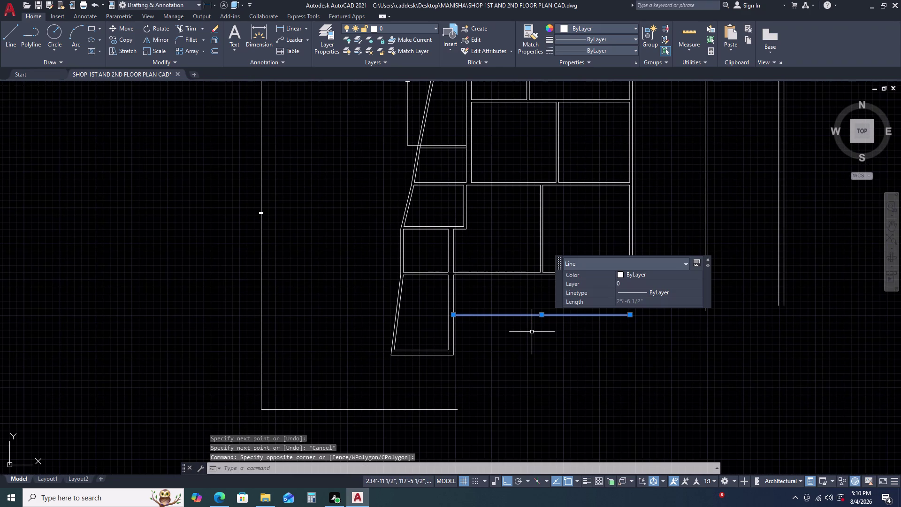
key(space)
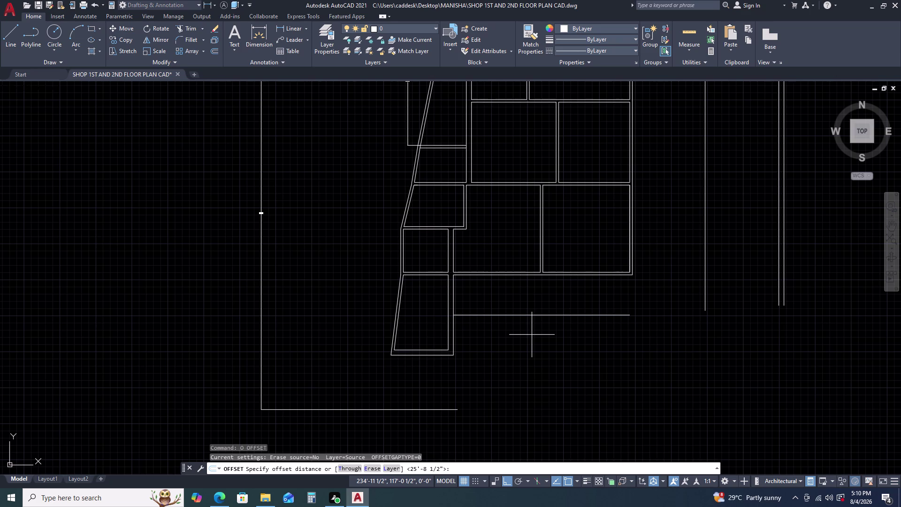
Offset the new wall line 4.5 inches to create its parallel face.
text(4.5)
key(Return)
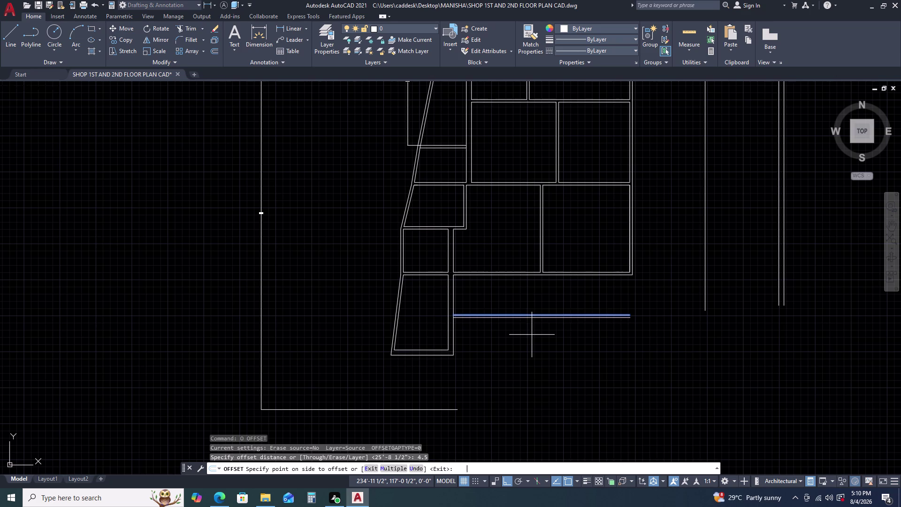
click(488, 353)
key(Escape)
scroll(up, 3)
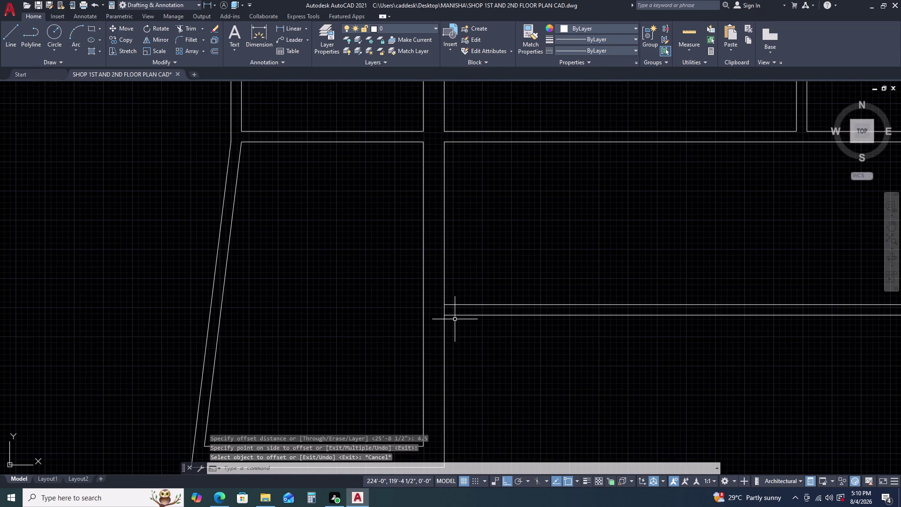
Trim the wall junction between the lines, then select the right-hand room wall.
text(TR)
key(space)
scroll(up, 3)
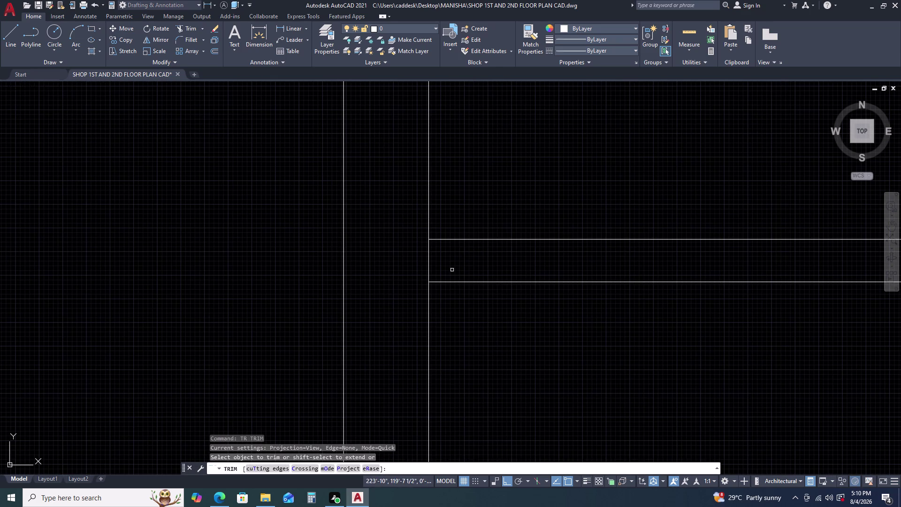
click(451, 267)
click(418, 258)
scroll(down, 3)
scroll(down, 3)
key(Escape)
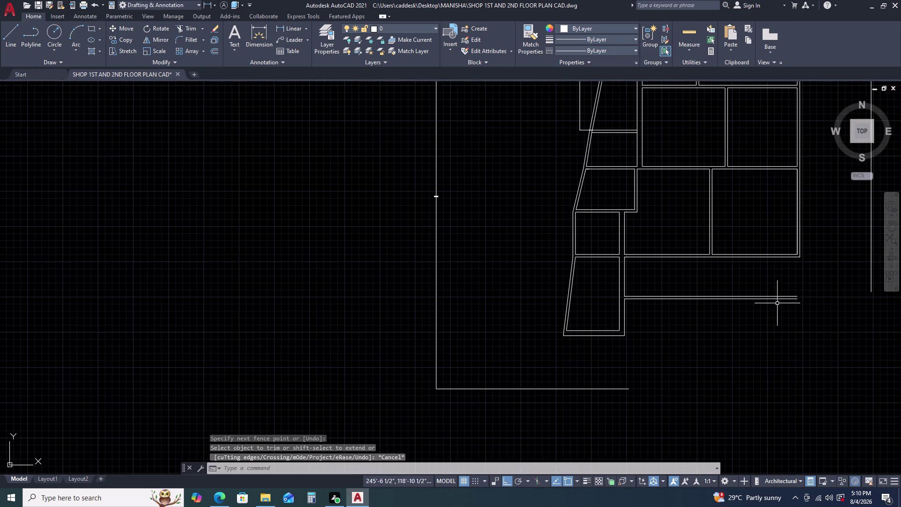
middle_drag(834, 290, 750, 295)
middle_click(748, 296)
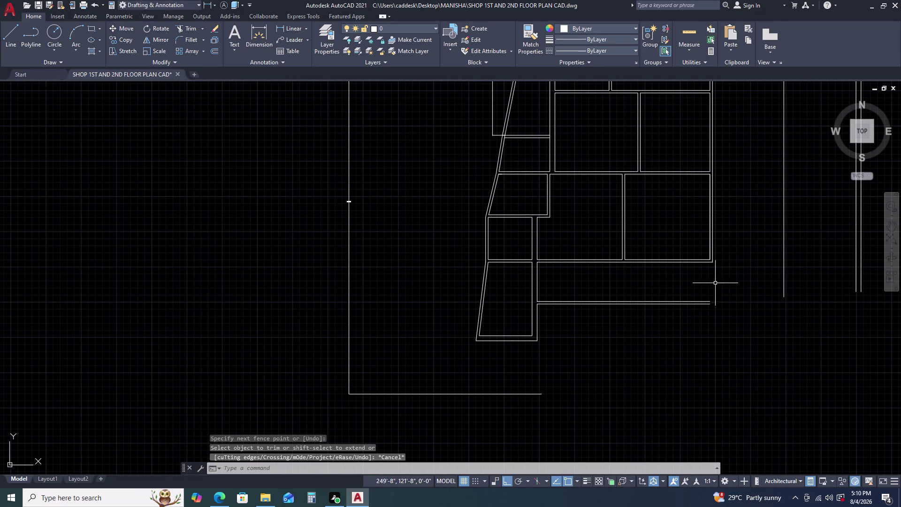
click(714, 253)
key(Escape)
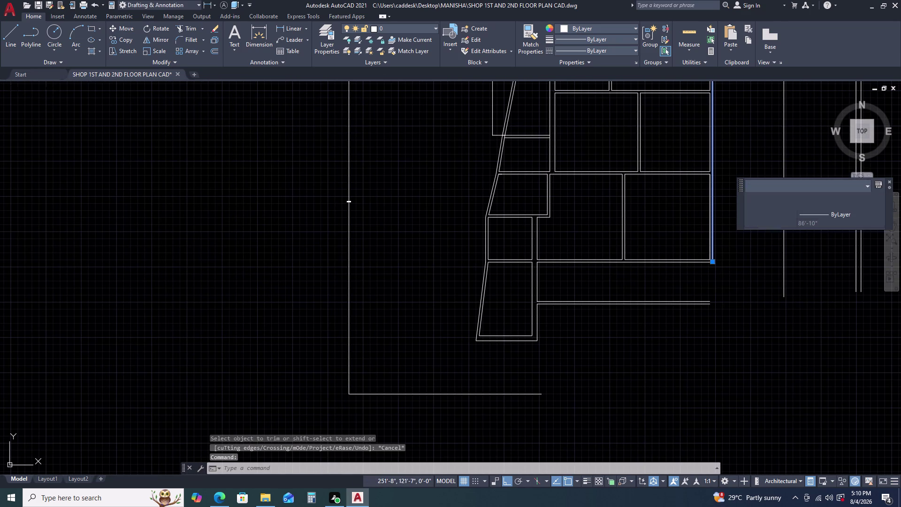
Attempt to extend the right room wall down to the new line, then cancel.
key(e)
key(x)
key(space)
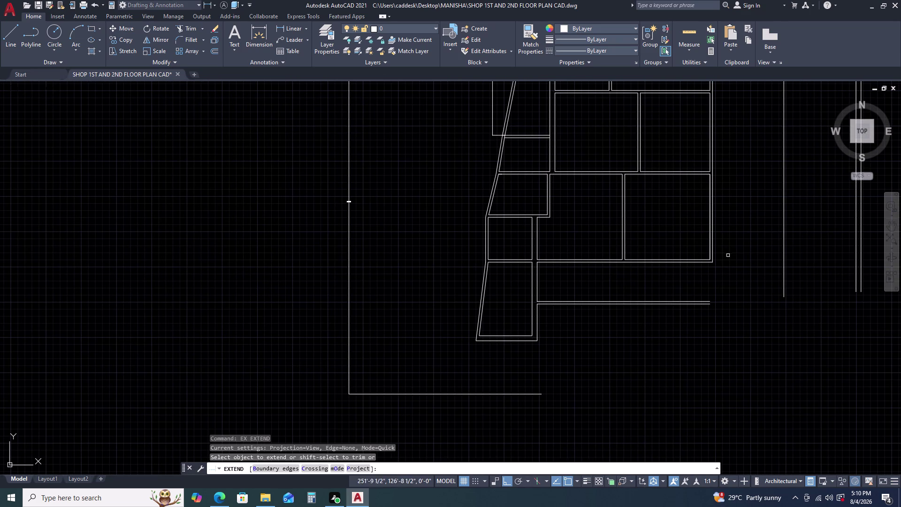
click(718, 238)
click(680, 245)
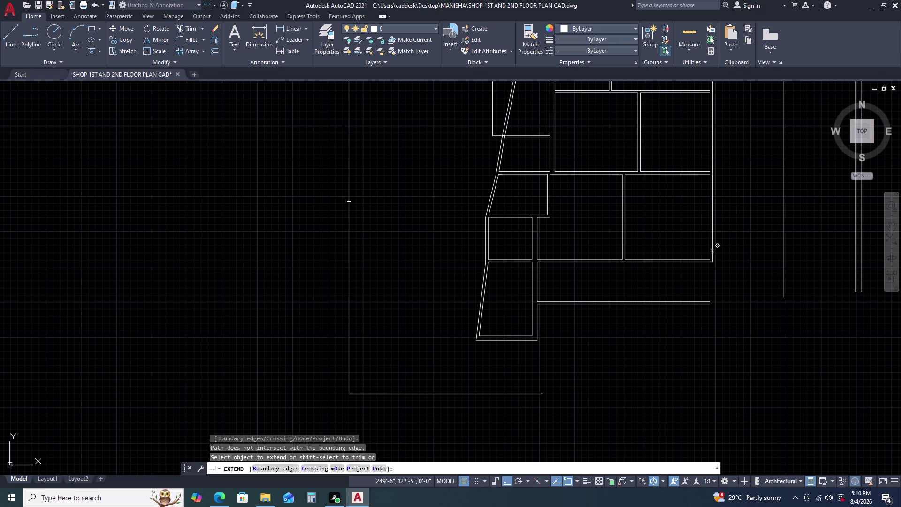
click(712, 250)
click(713, 255)
double_click(713, 260)
key(Escape)
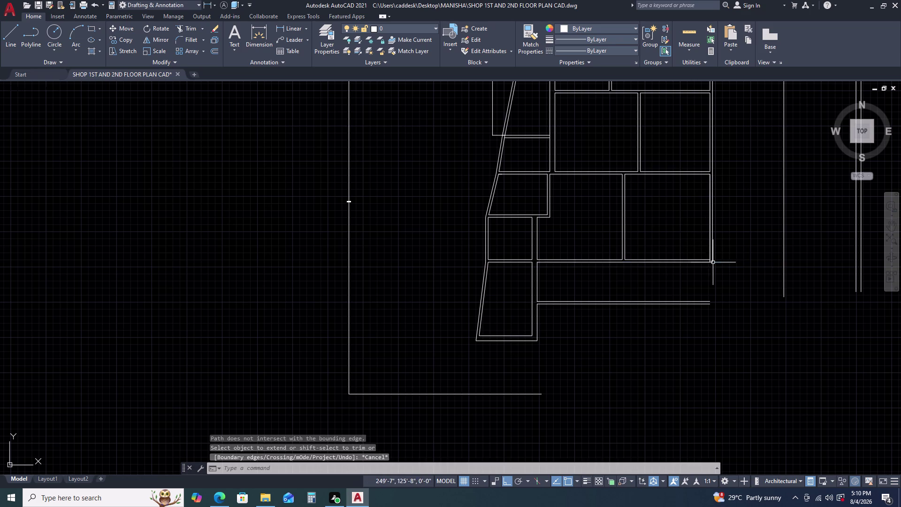
Try a grip stretch on the right wall line, then delete the stray junction line.
scroll(up, 3)
click(701, 269)
click(692, 261)
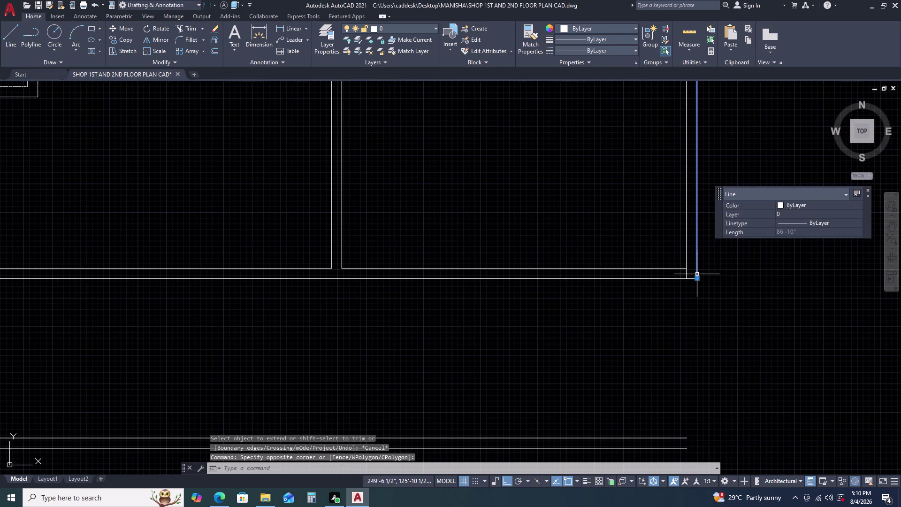
click(697, 277)
scroll(down, 3)
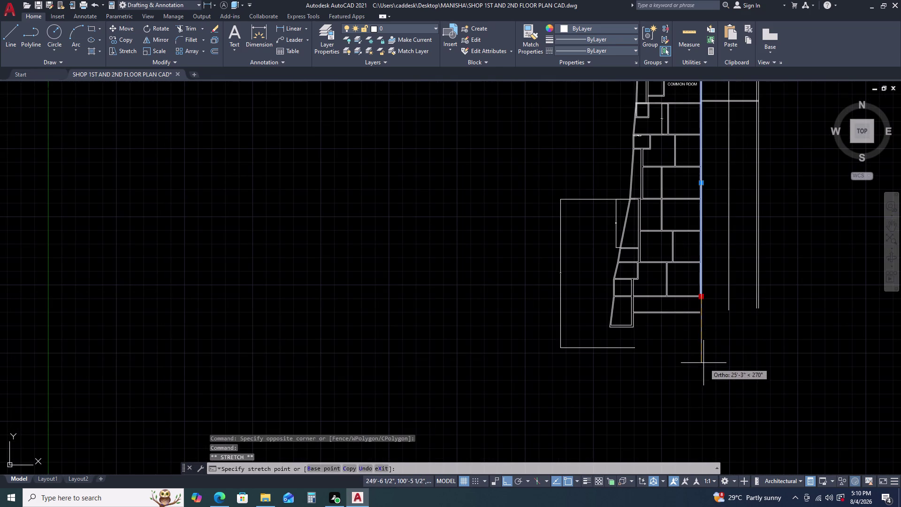
click(703, 363)
key(Escape)
scroll(up, 3)
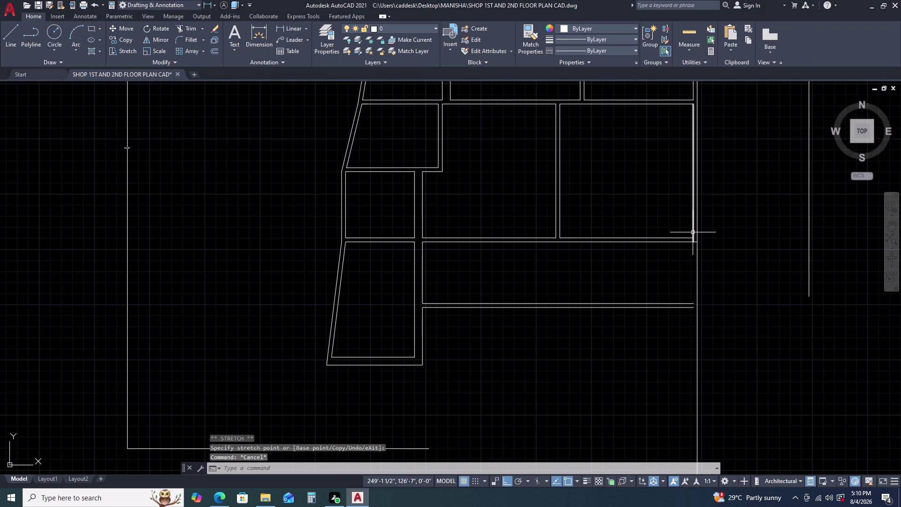
click(693, 232)
key(Delete)
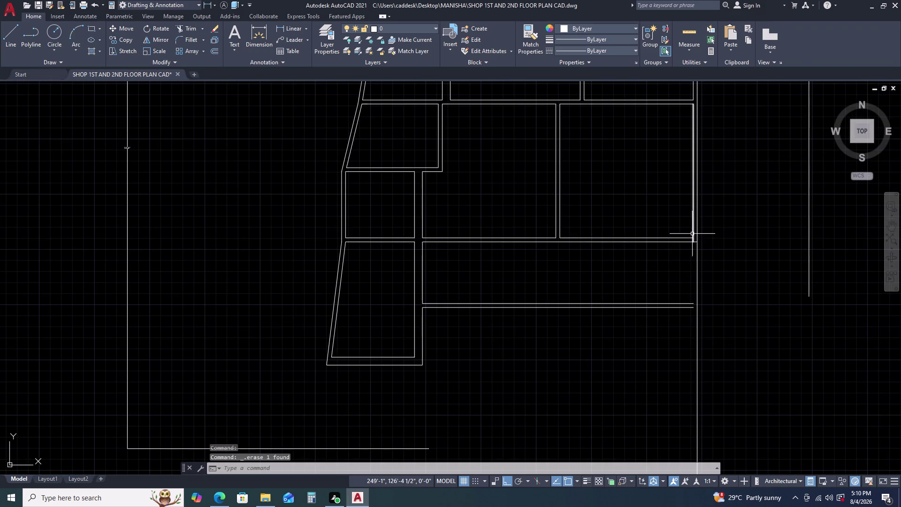
Attempt stretching the right wall's vertical line lower, then cancel and view the bottom wall.
click(693, 231)
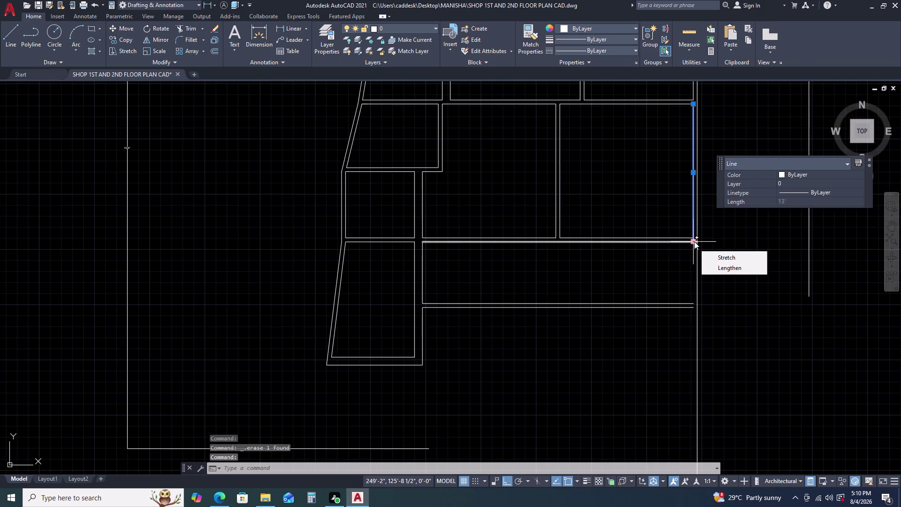
double_click(694, 241)
scroll(down, 3)
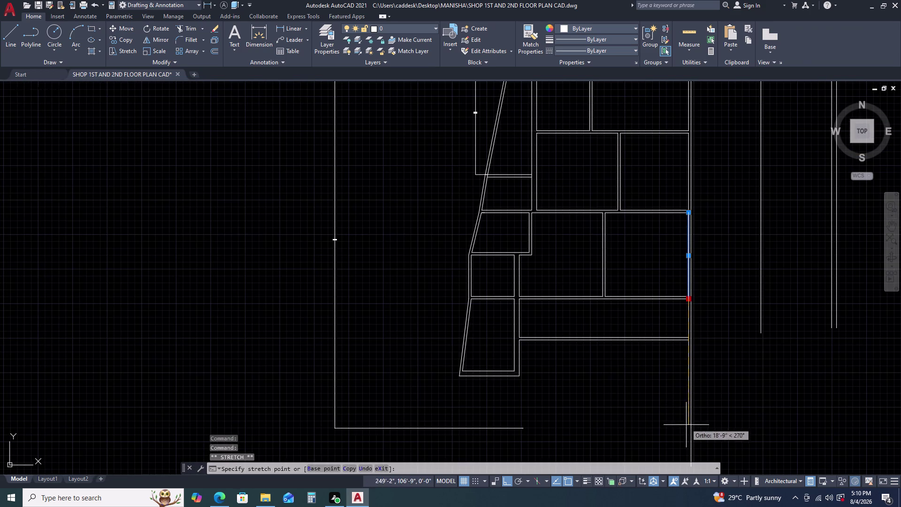
middle_drag(688, 426, 689, 373)
middle_drag(686, 357, 685, 343)
middle_click(683, 341)
click(679, 374)
key(Escape)
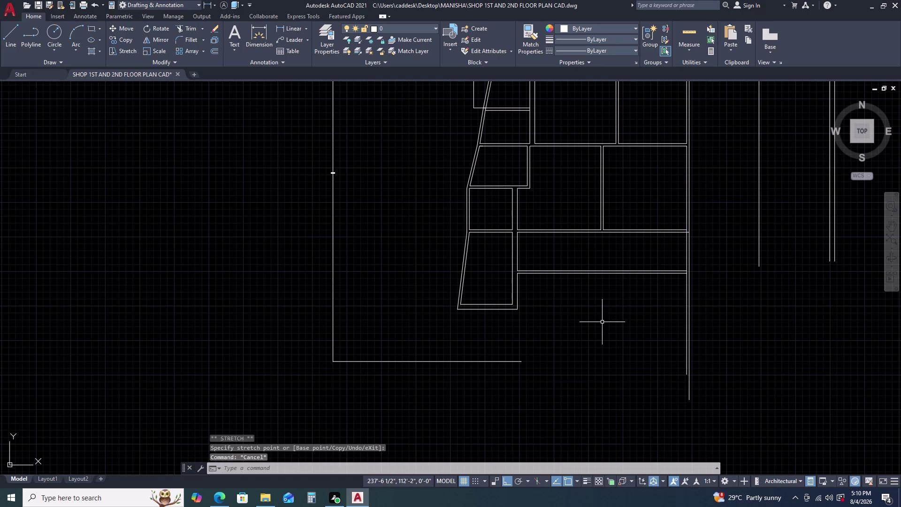
scroll(up, 3)
middle_drag(546, 327, 524, 288)
scroll(down, 3)
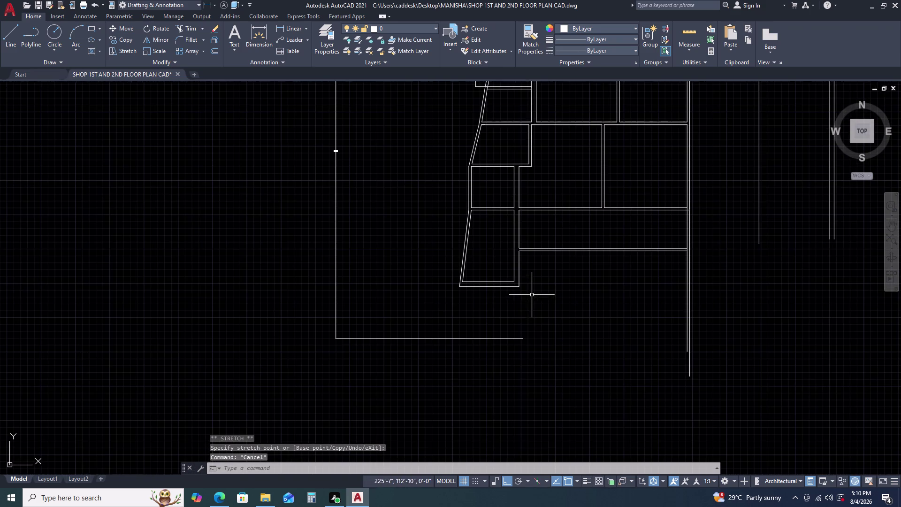
Place a horizontal XL construction line through the bottom wall corner.
key(x)
key(l)
key(space)
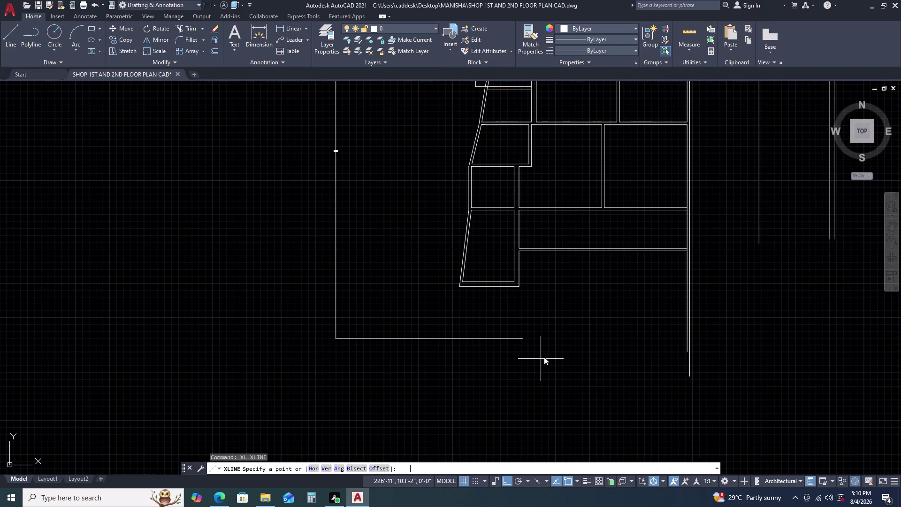
text(H)
key(space)
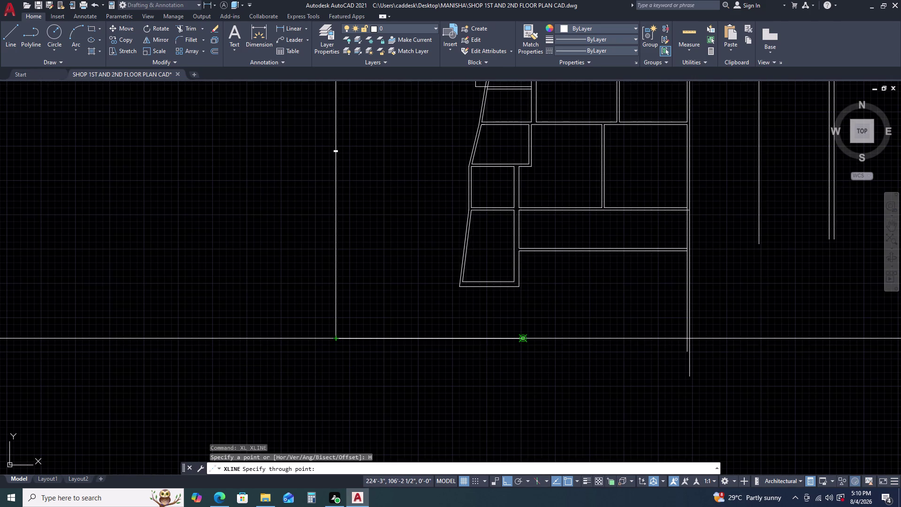
click(520, 337)
key(Escape)
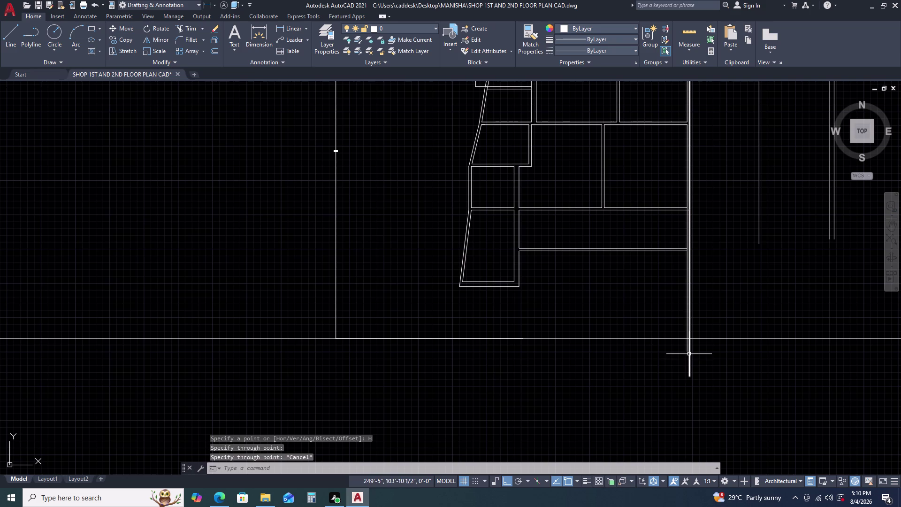
Attempt a trim on the bottom wall, then grab the slanted wall line's lower grip.
key(t)
key(r)
key(space)
click(696, 346)
click(676, 347)
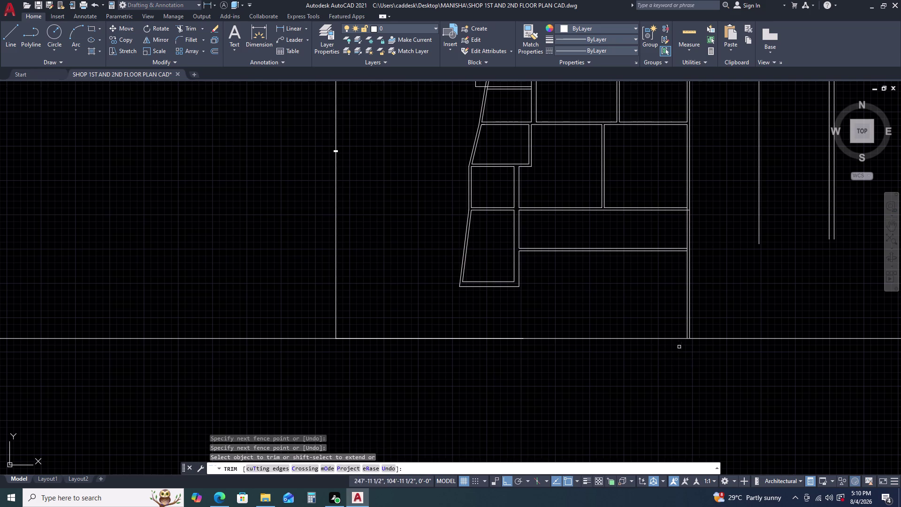
key(Escape)
scroll(down, 3)
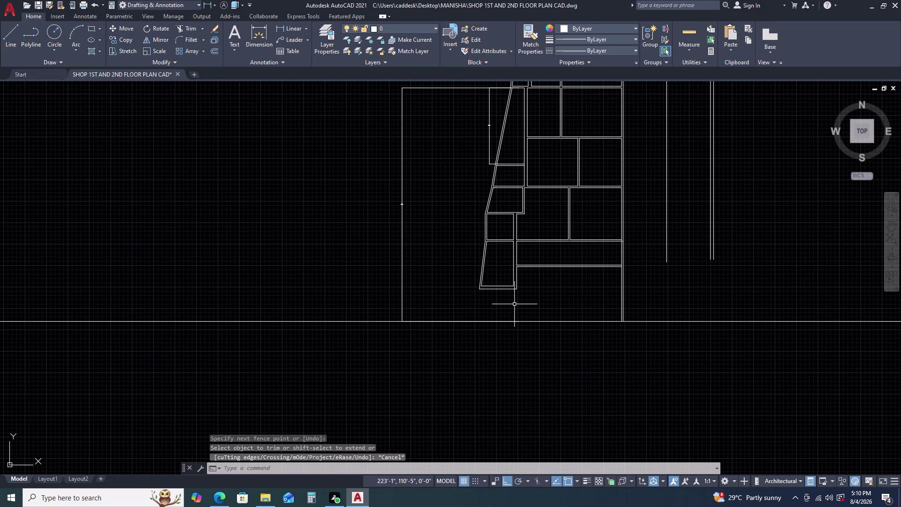
scroll(up, 3)
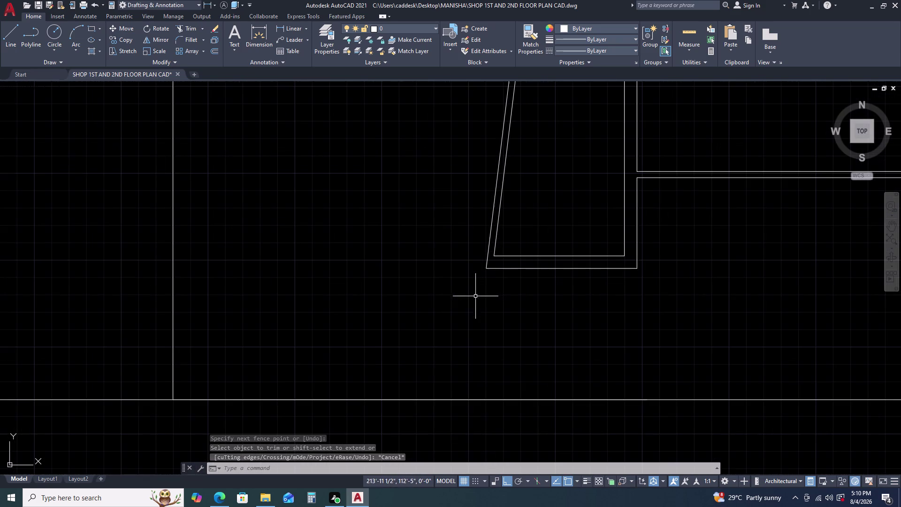
click(486, 264)
click(485, 269)
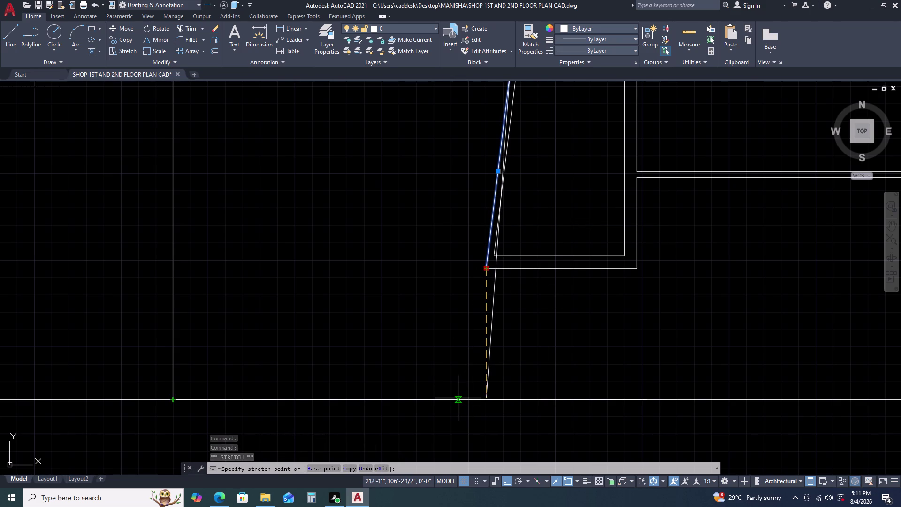
Turn Ortho off and stretch the outer slanted wall line to the construction line.
key(F8)
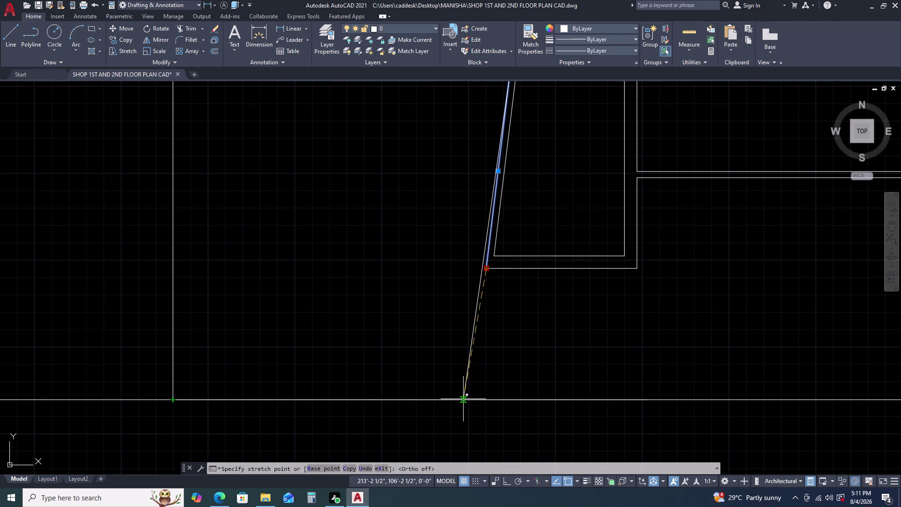
key(Escape)
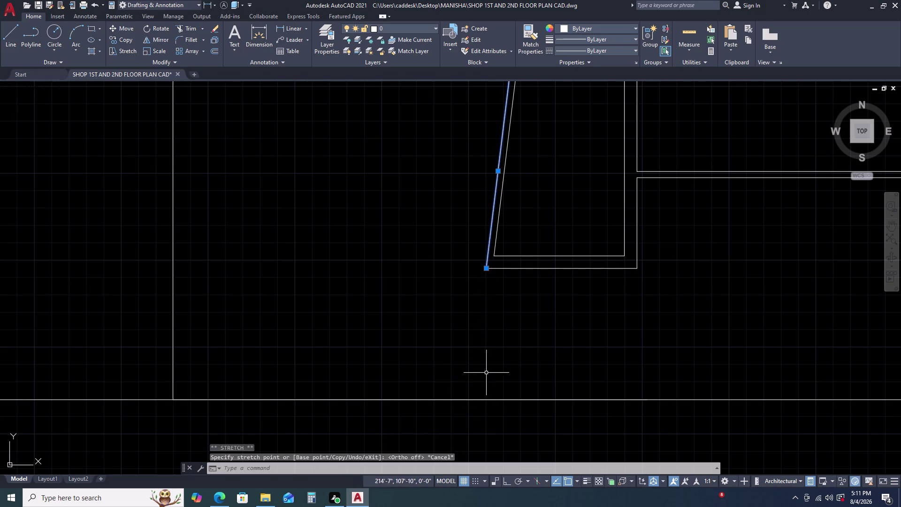
scroll(down, 3)
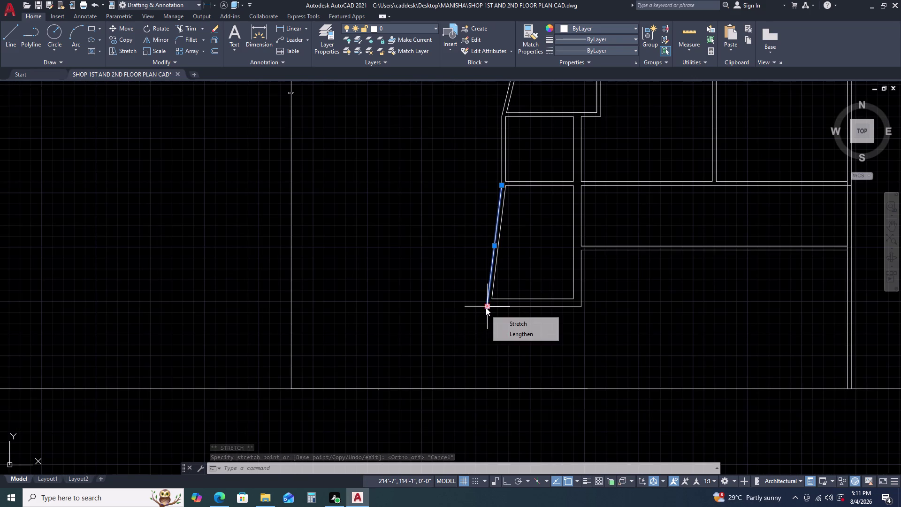
click(486, 307)
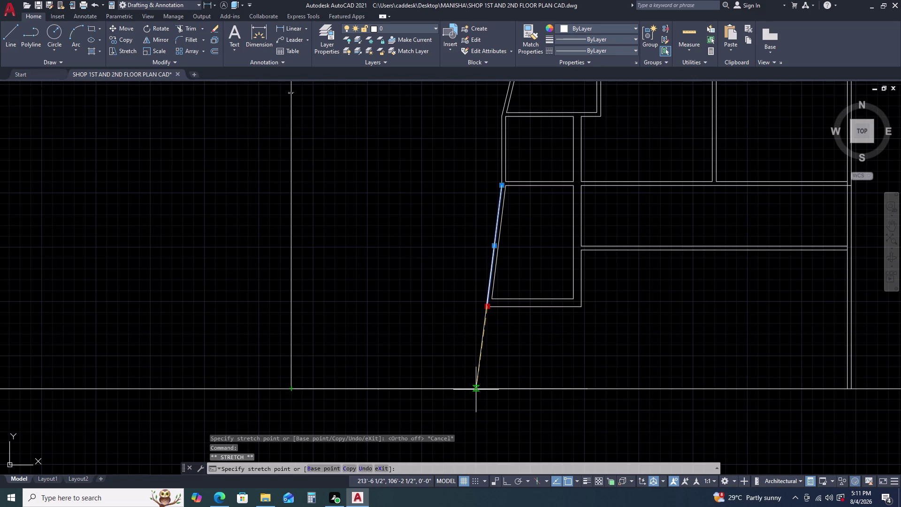
click(476, 389)
key(Escape)
Stretch a slanted wall line down to the construction line again, then undo that edit.
click(493, 297)
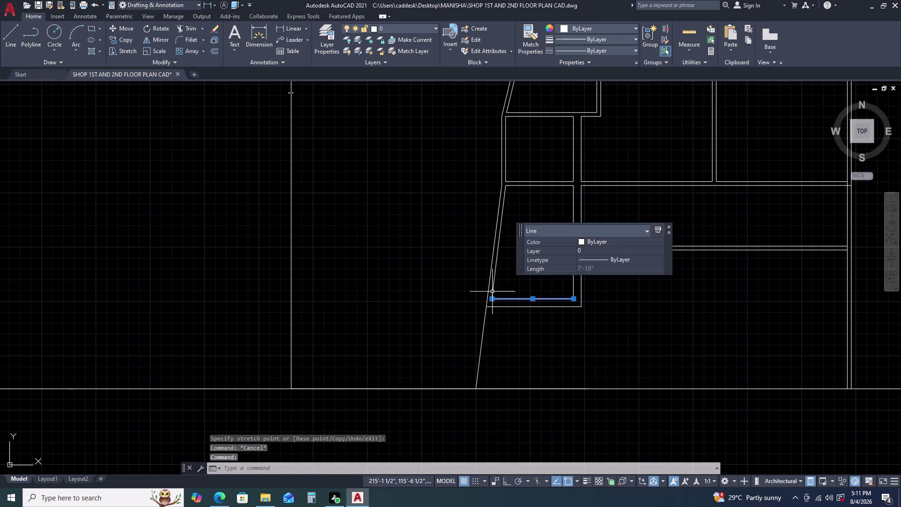
key(Escape)
click(492, 288)
click(490, 301)
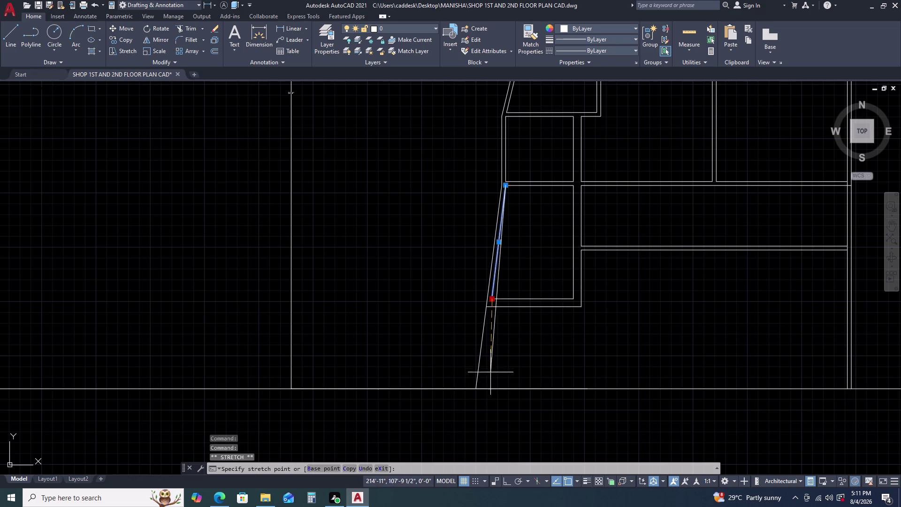
click(479, 390)
key(Escape)
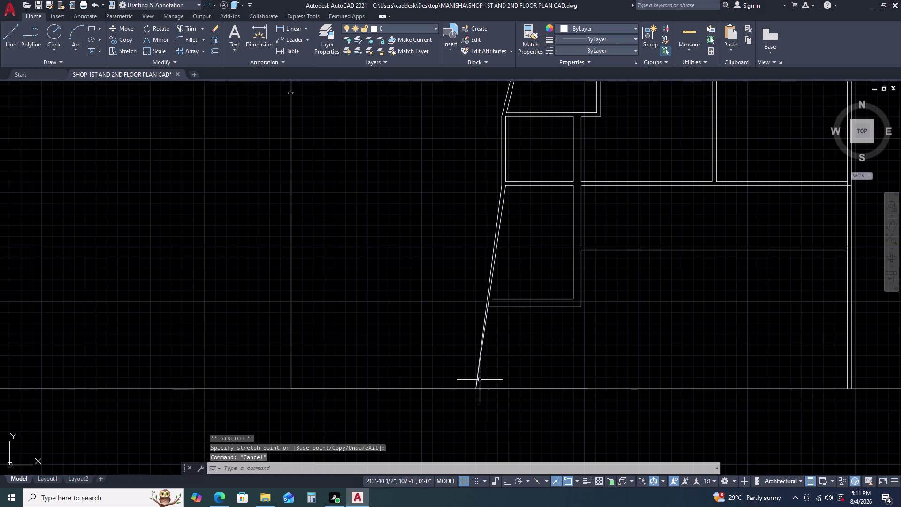
key(ctrl+z)
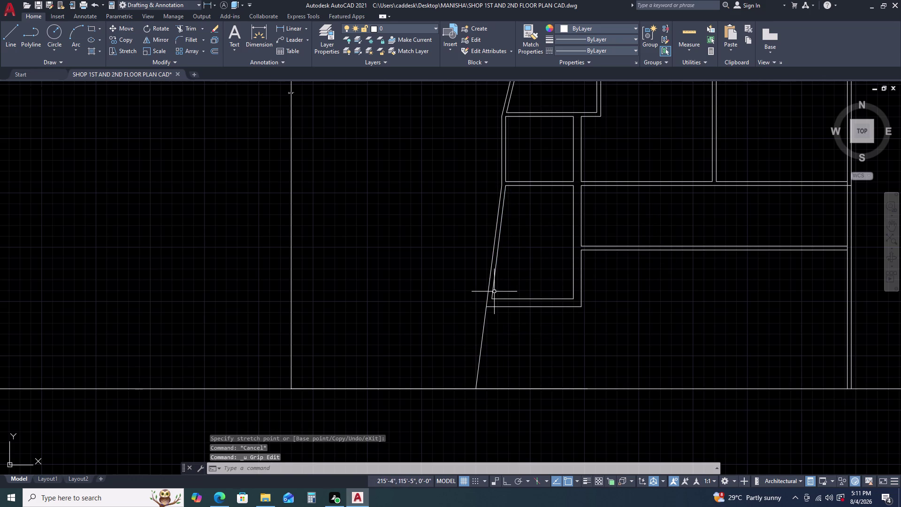
Stretch the inner slanted wall line down to the construction line.
click(492, 289)
click(491, 300)
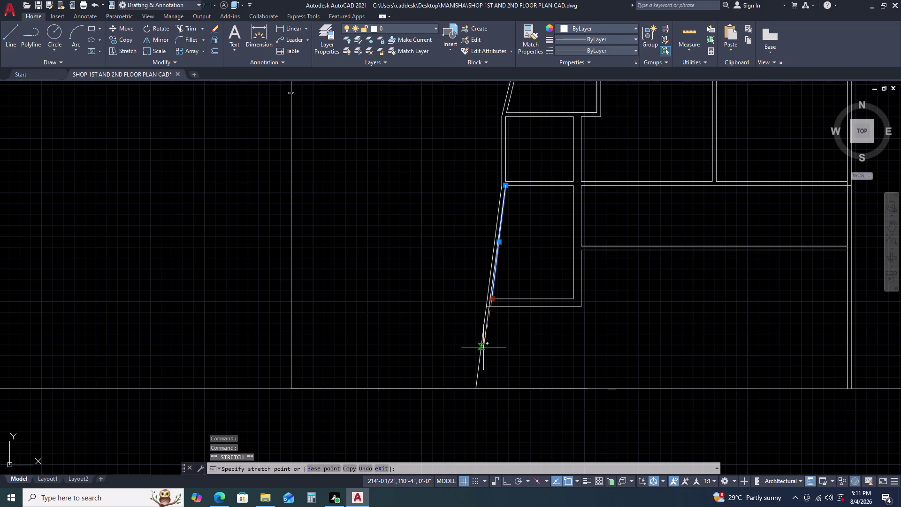
click(482, 387)
scroll(down, 3)
key(Escape)
middle_drag(532, 354, 517, 329)
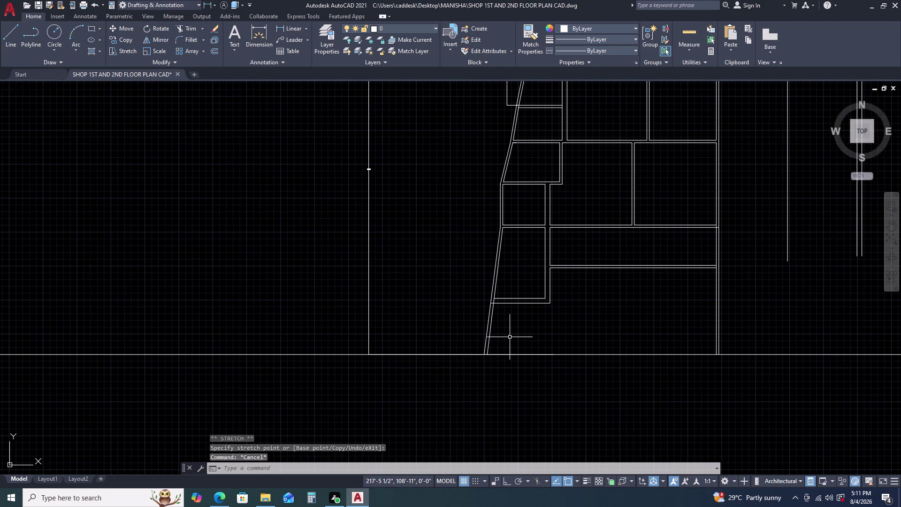
scroll(up, 3)
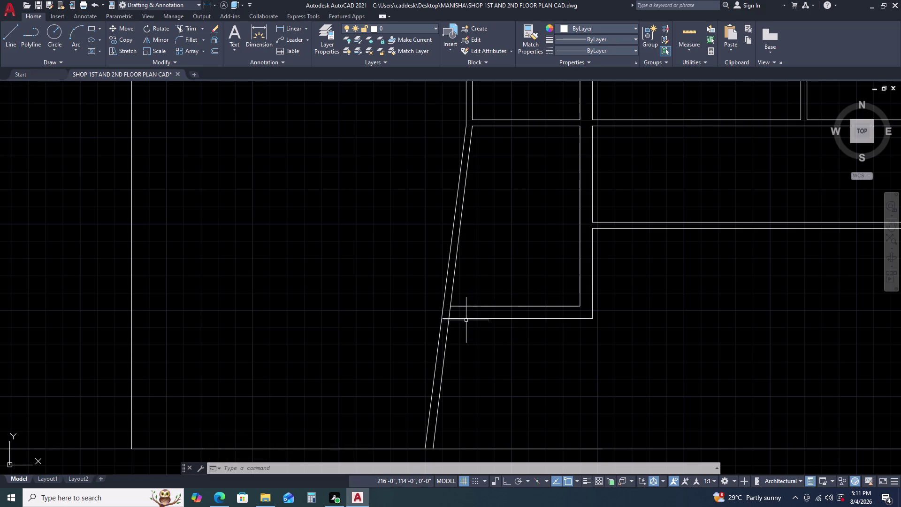
Trim two line portions near the slanted wall's base.
text(TR)
key(space)
scroll(up, 3)
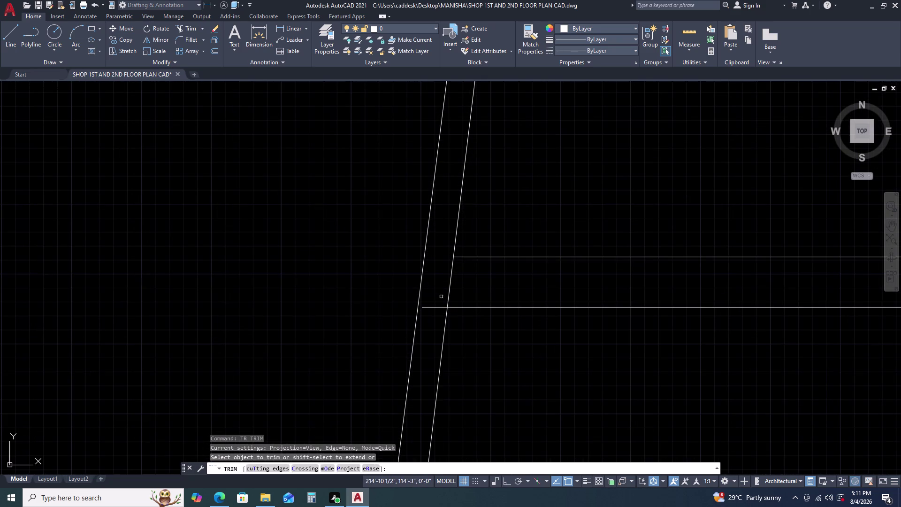
click(441, 295)
click(433, 323)
key(Escape)
Pan the plan to the bottom-right wall corner and cancel a selection window.
scroll(down, 3)
middle_drag(599, 297, 580, 297)
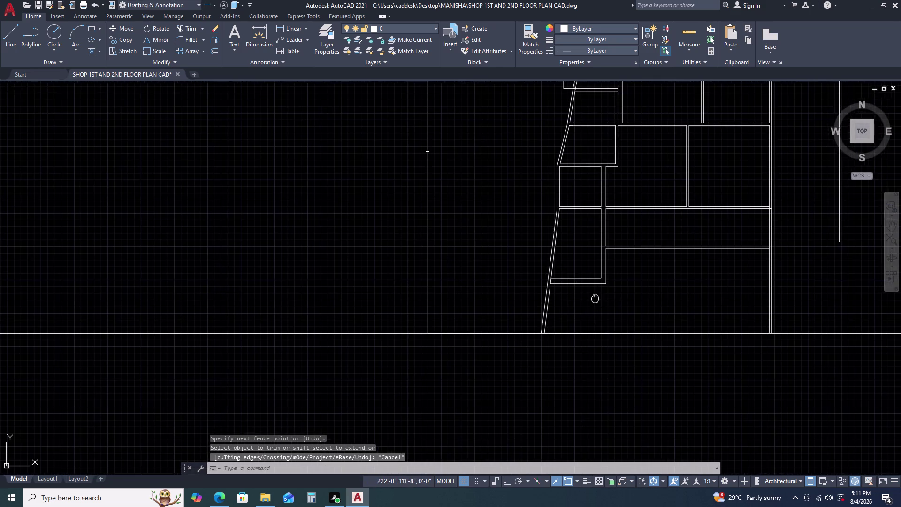
middle_drag(579, 297, 529, 282)
middle_click(526, 280)
middle_click(528, 324)
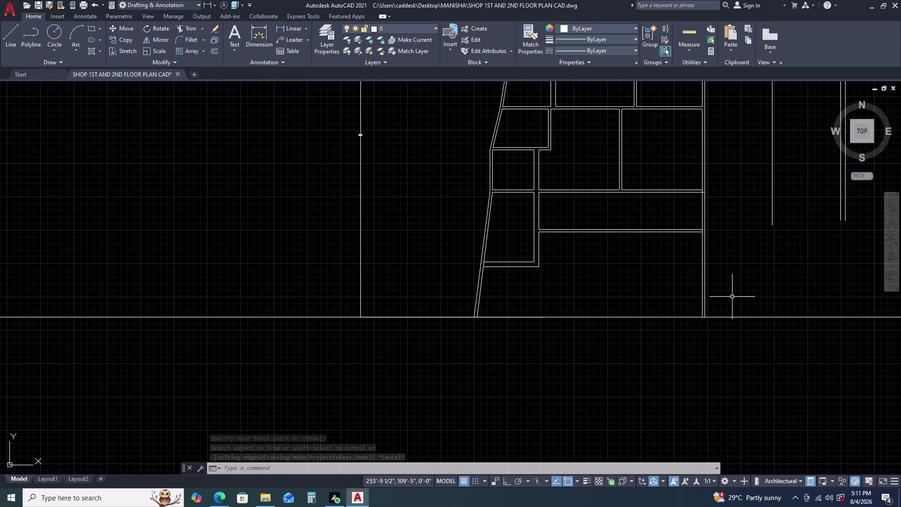
middle_drag(705, 307, 674, 320)
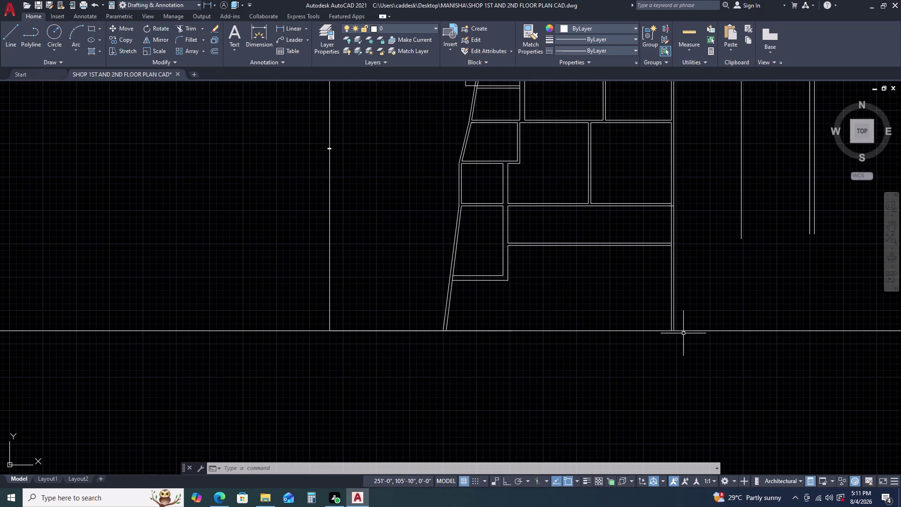
click(713, 324)
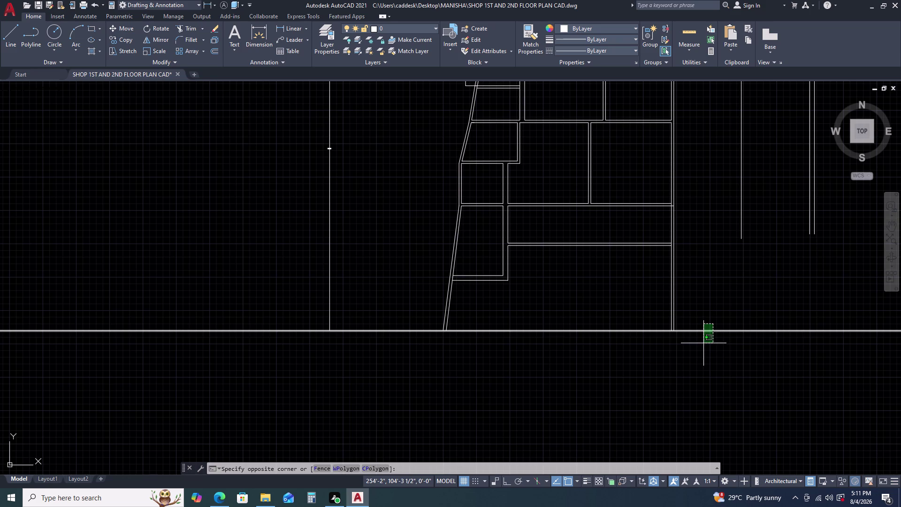
key(Escape)
Begin an arc along the bottom wall line, then cancel it unfinished.
text(AR)
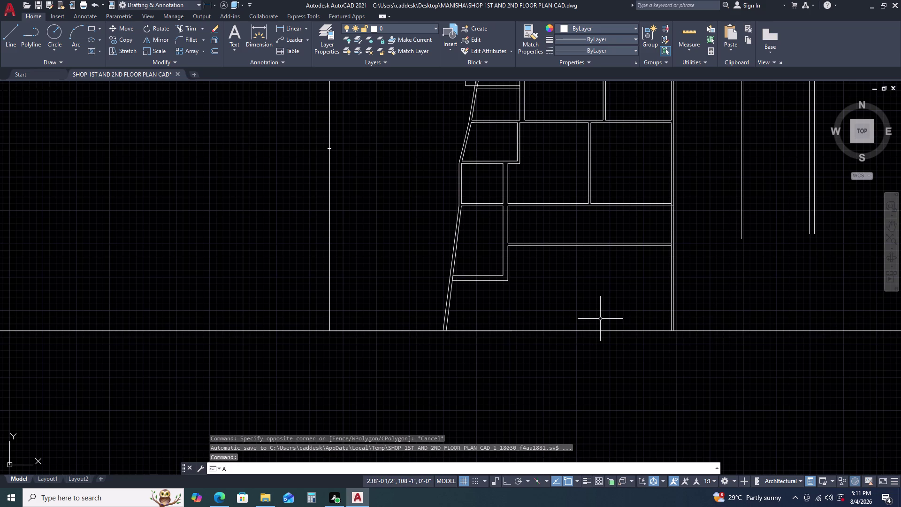
text(C)
key(space)
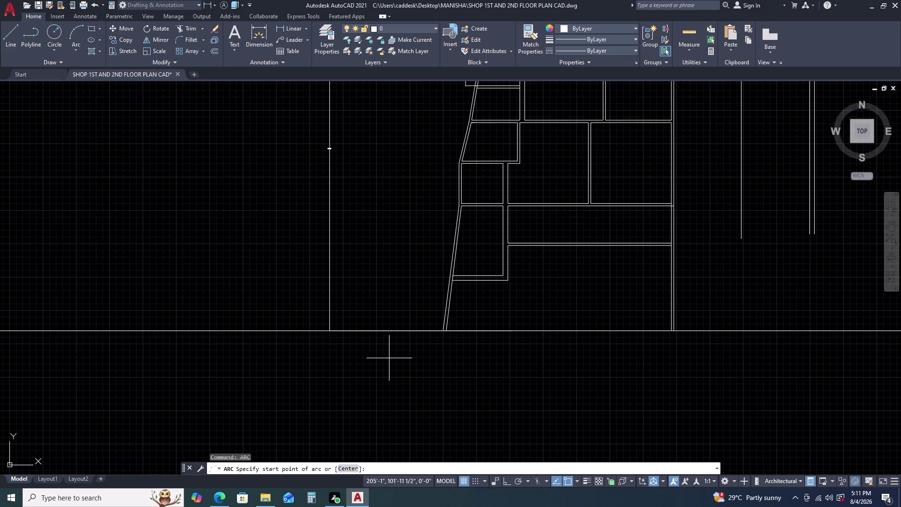
scroll(up, 3)
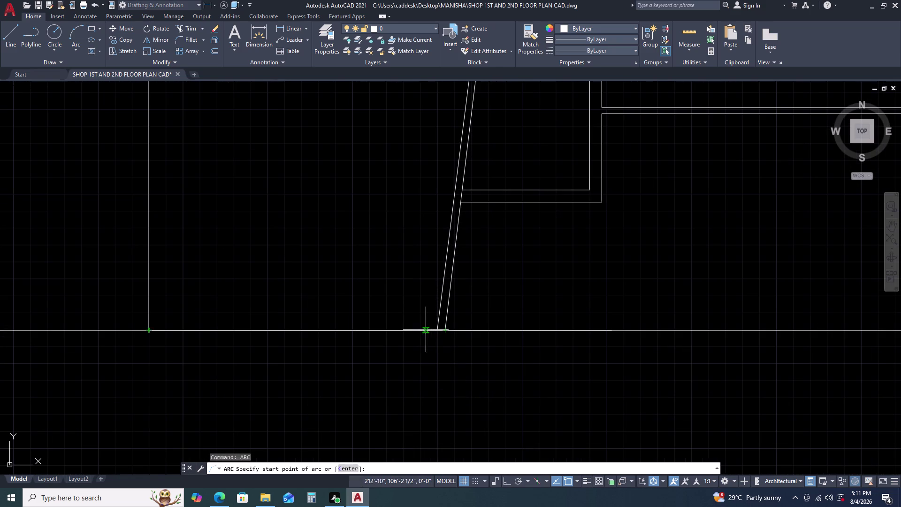
click(436, 330)
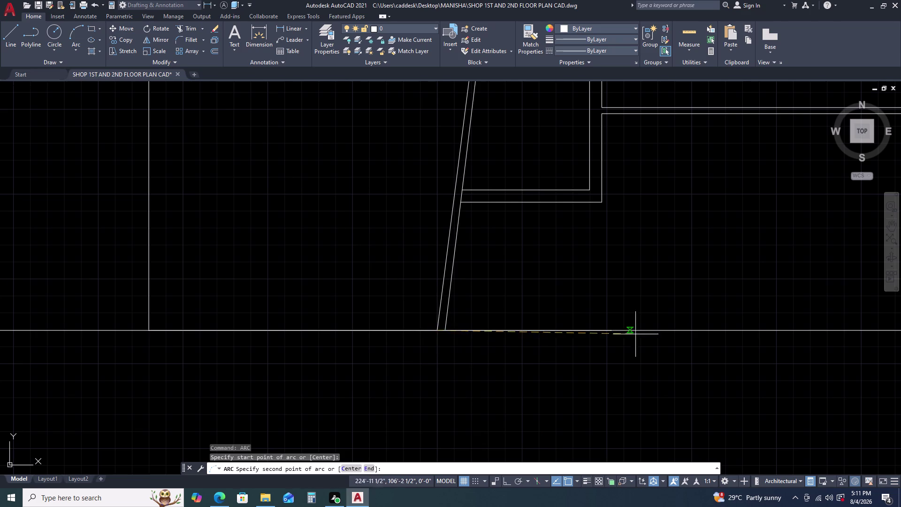
scroll(down, 3)
middle_drag(832, 313, 688, 315)
scroll(up, 3)
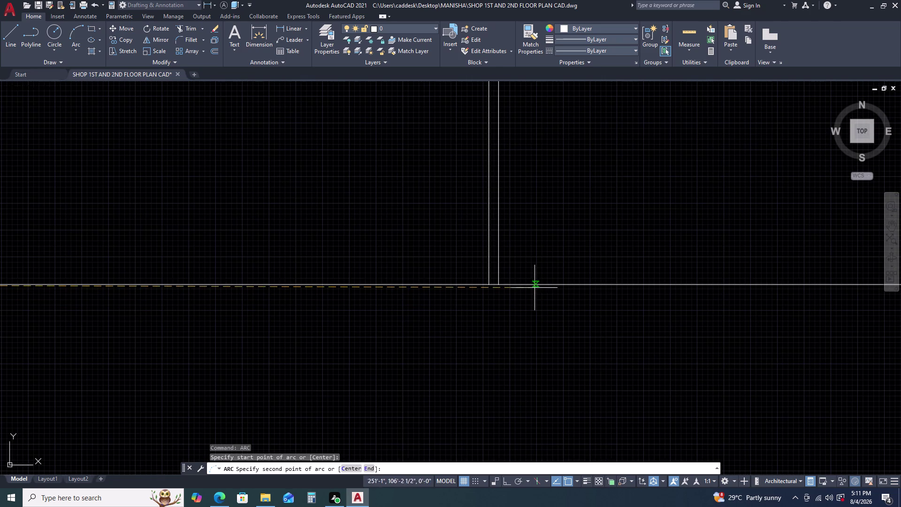
click(499, 284)
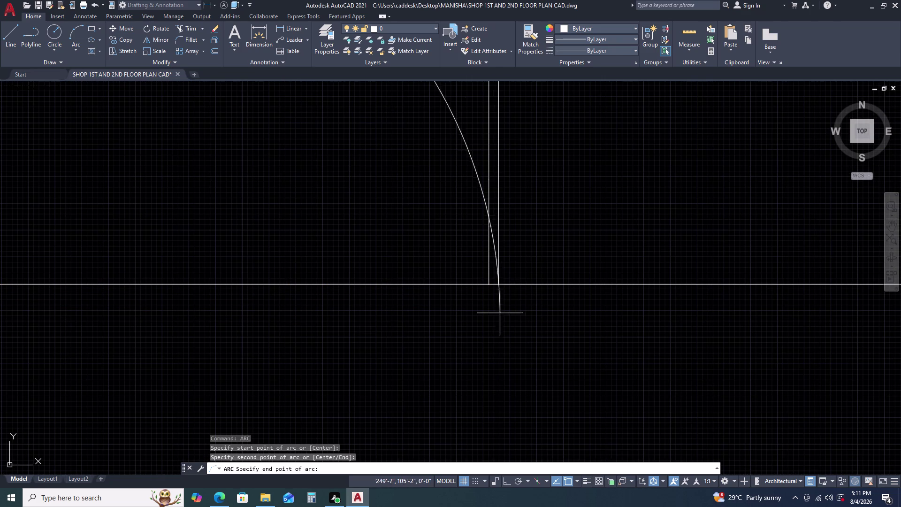
scroll(down, 3)
key(Escape)
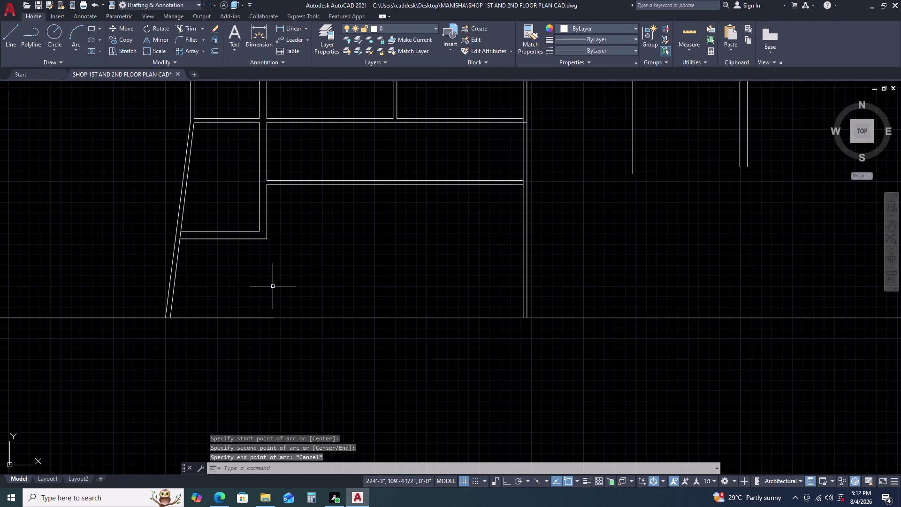
Place a DLI dimension of 36'-0½" from the angled wall's foot to the right wall corner.
text(DLI)
key(space)
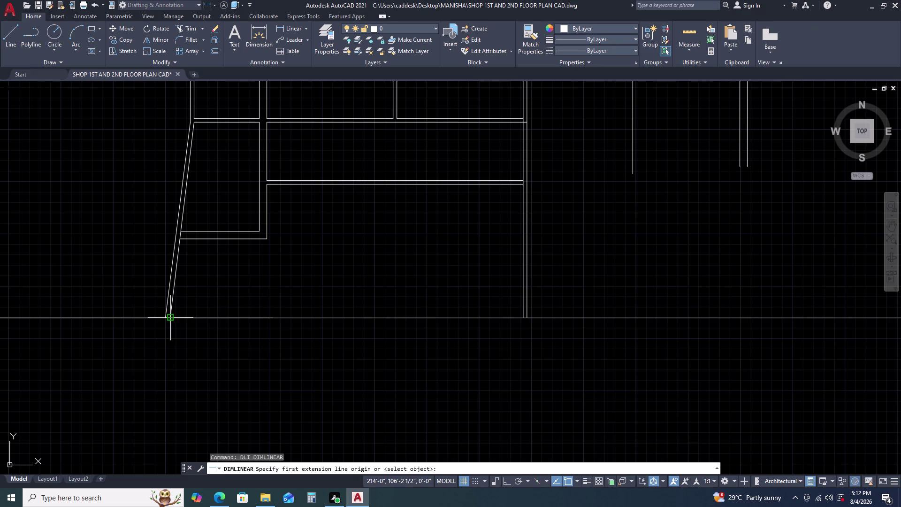
click(165, 318)
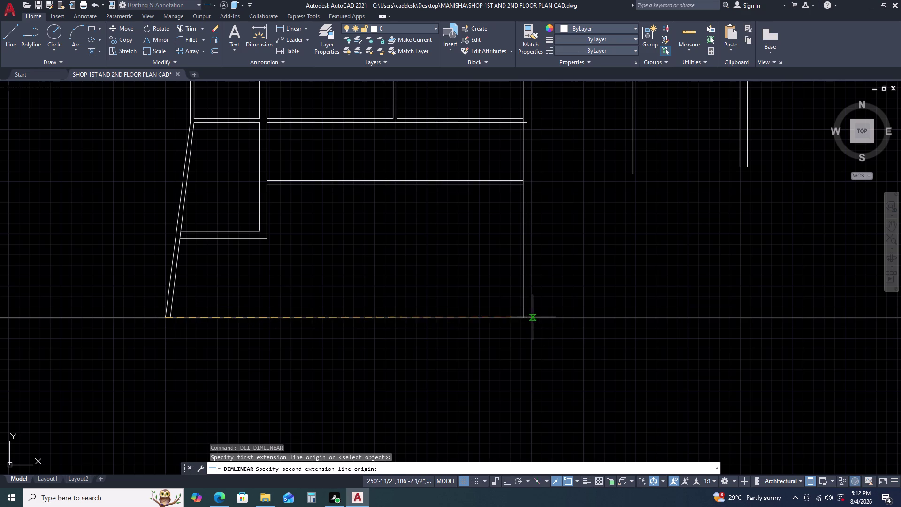
click(526, 316)
click(518, 369)
scroll(up, 3)
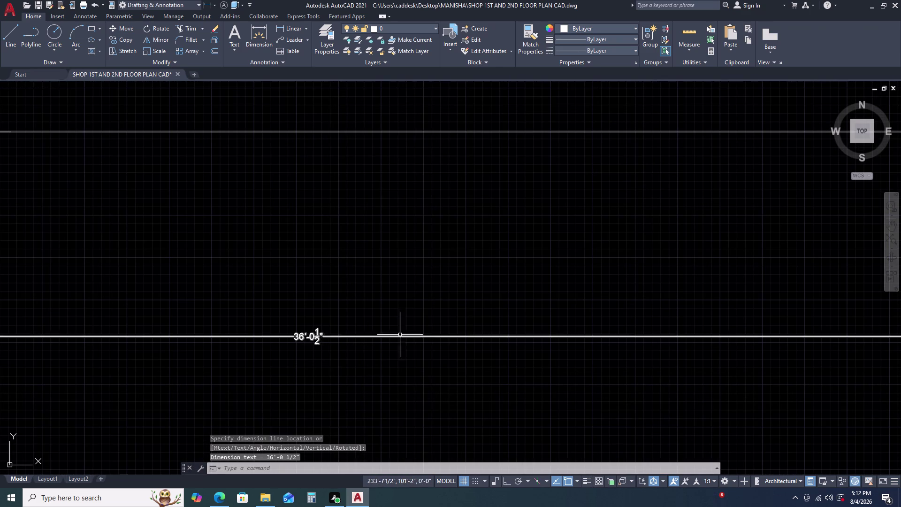
scroll(down, 3)
scroll(up, 3)
scroll(down, 3)
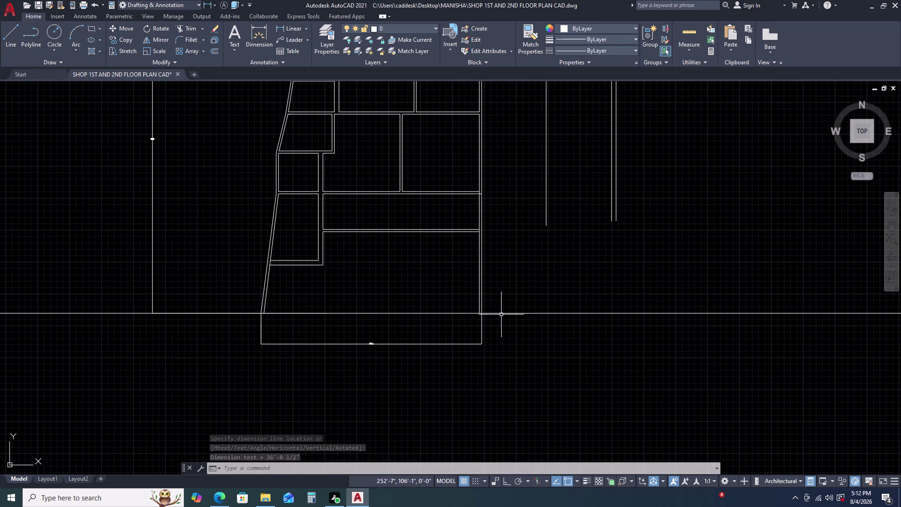
key(Escape)
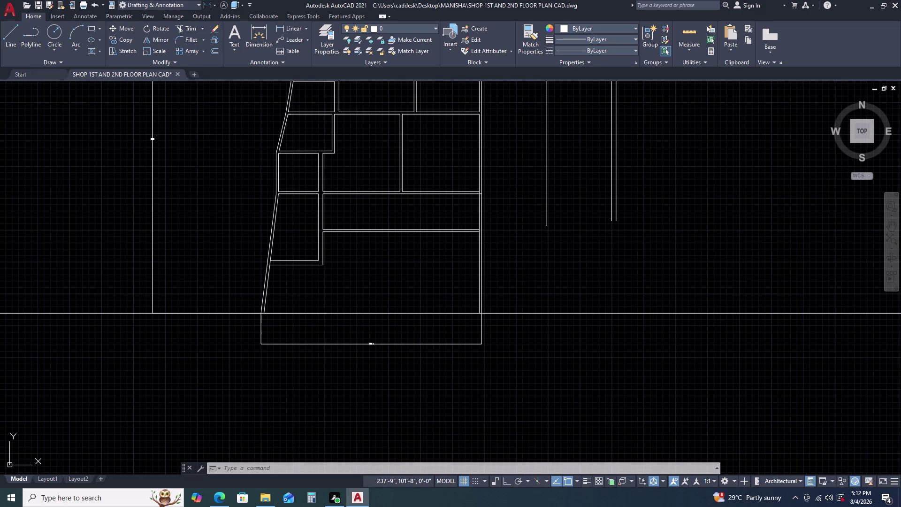
key(Escape)
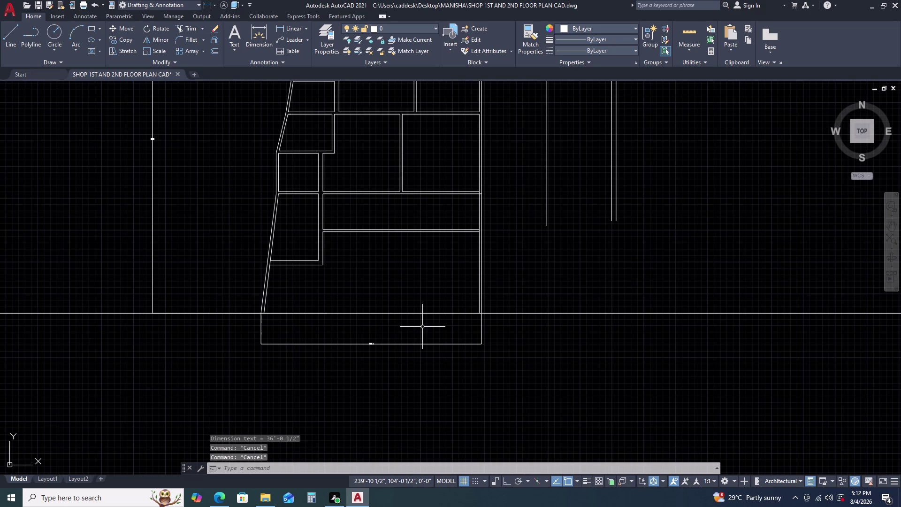
key(Escape)
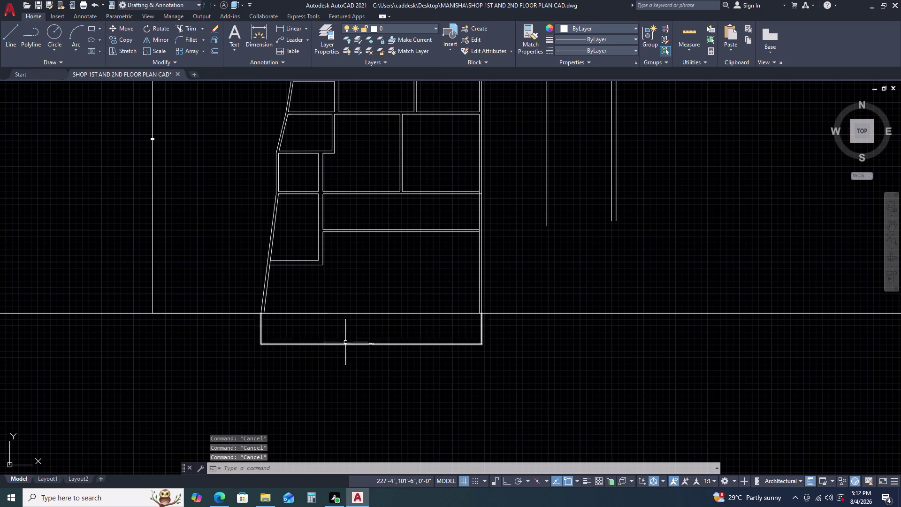
scroll(up, 3)
Select the new bottom dimension to check its measurement and pan to its left end.
click(397, 322)
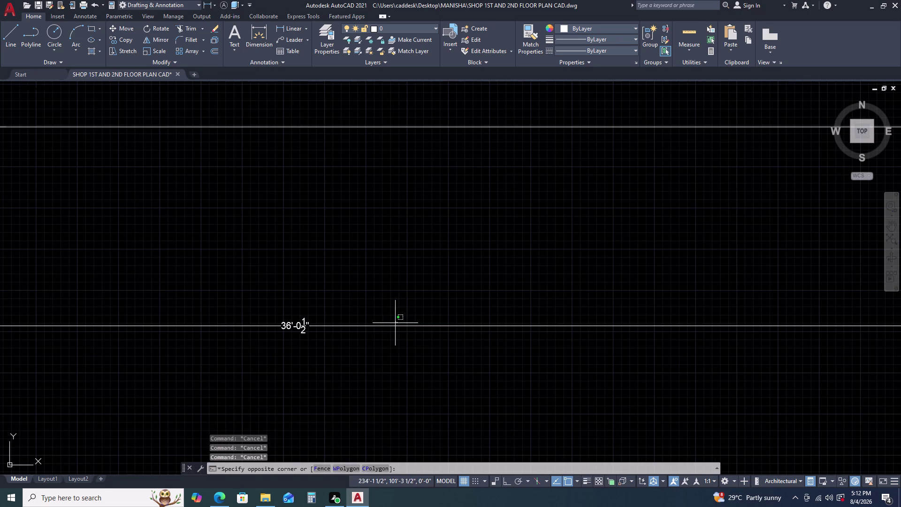
double_click(365, 340)
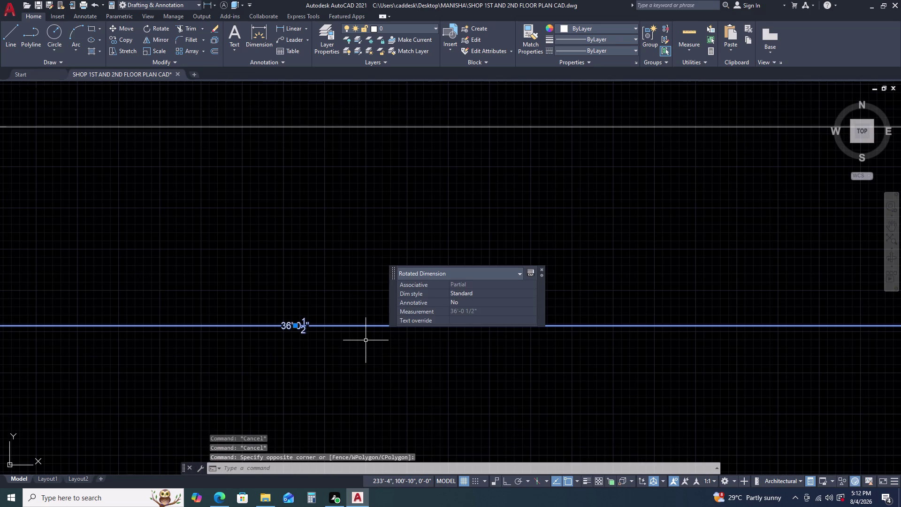
scroll(down, 3)
scroll(down, 3)
key(Escape)
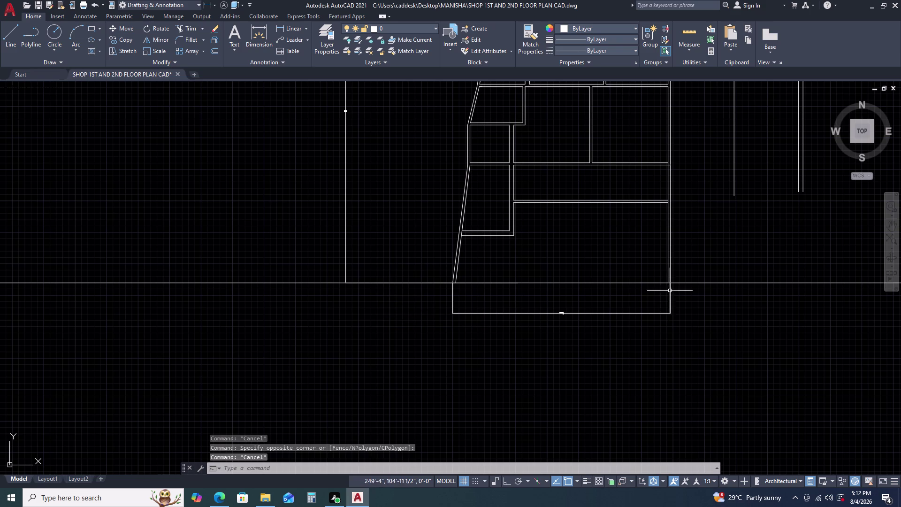
middle_click(697, 269)
middle_drag(685, 308, 694, 310)
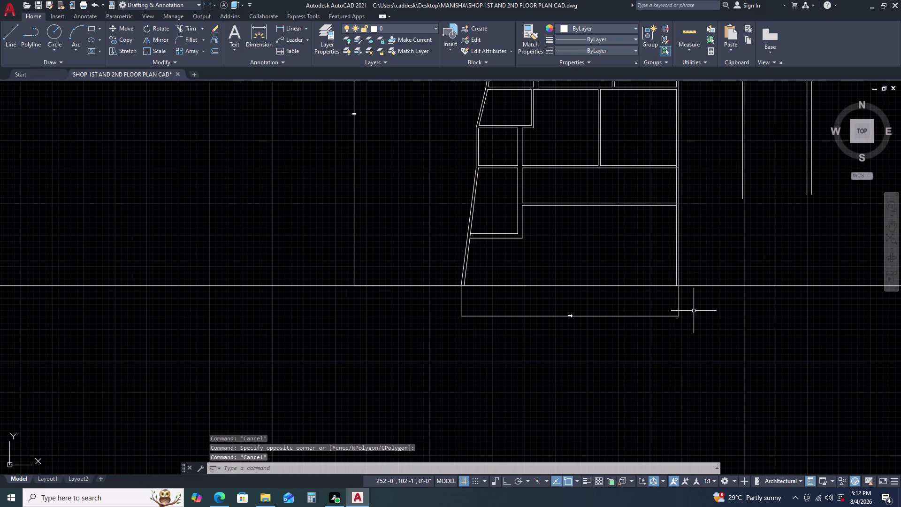
scroll(up, 3)
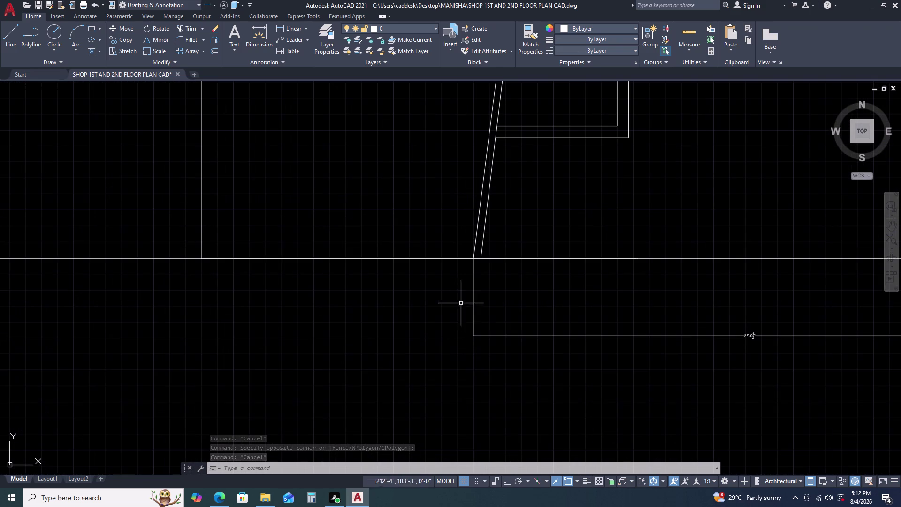
drag(551, 295, 546, 297)
click(461, 324)
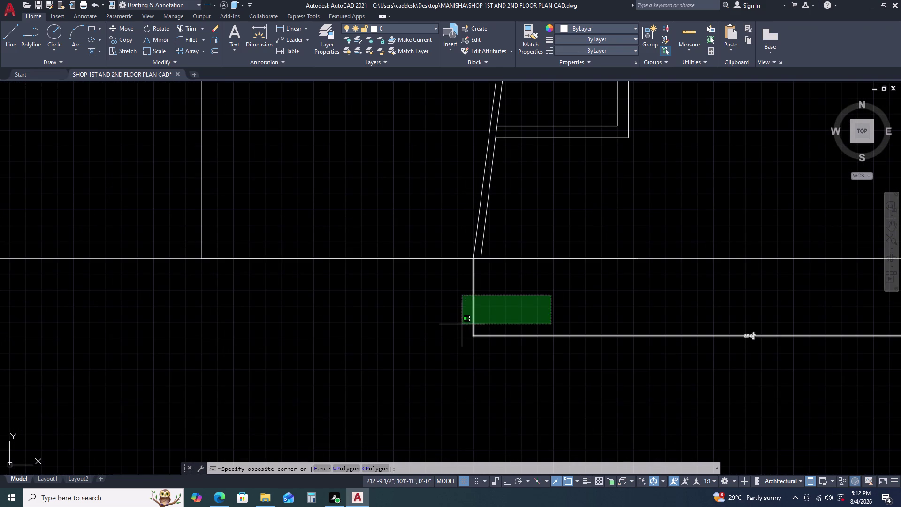
click(471, 259)
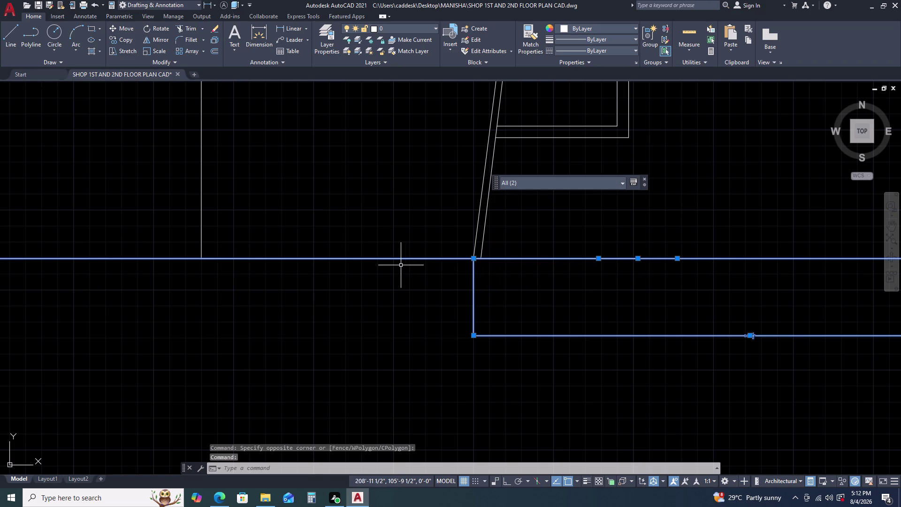
key(Escape)
Stretch the bottom dimension's left end 2 feet to the left.
click(477, 279)
click(454, 290)
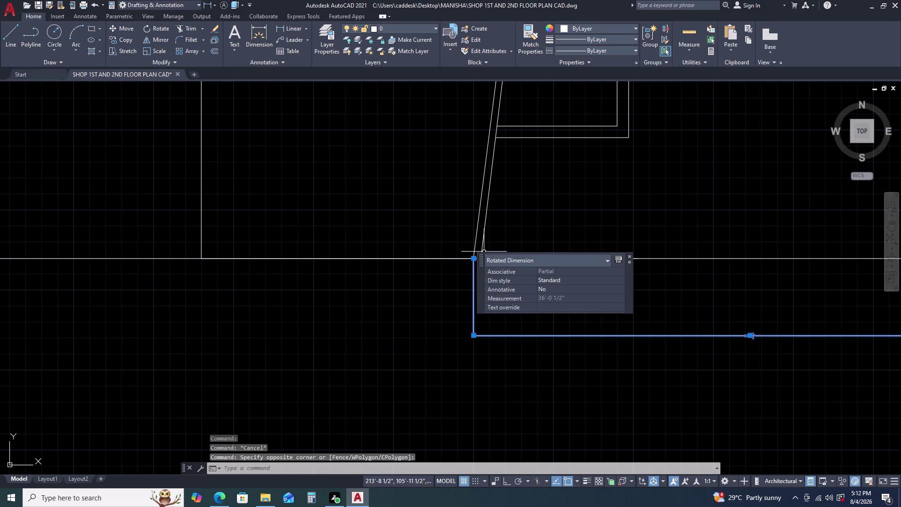
middle_drag(631, 296, 486, 298)
middle_click(478, 299)
key(Escape)
drag(501, 289, 492, 295)
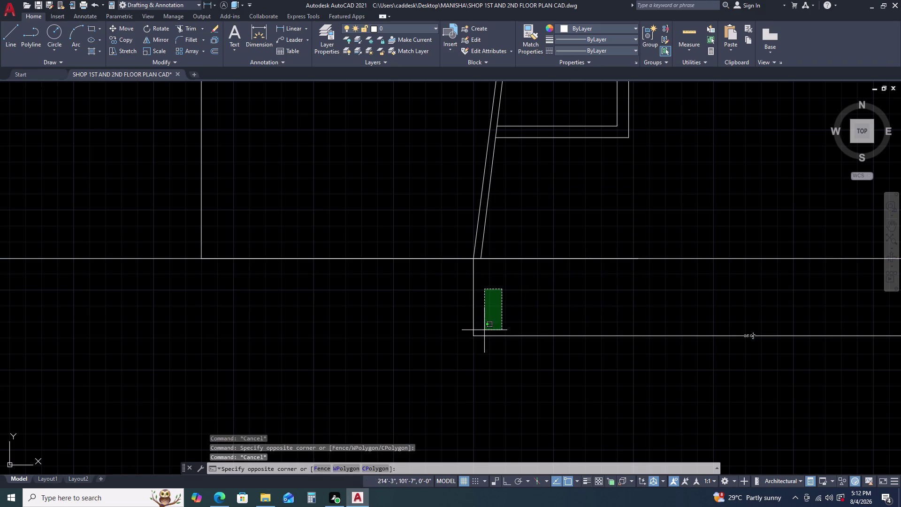
drag(479, 363, 472, 363)
click(472, 258)
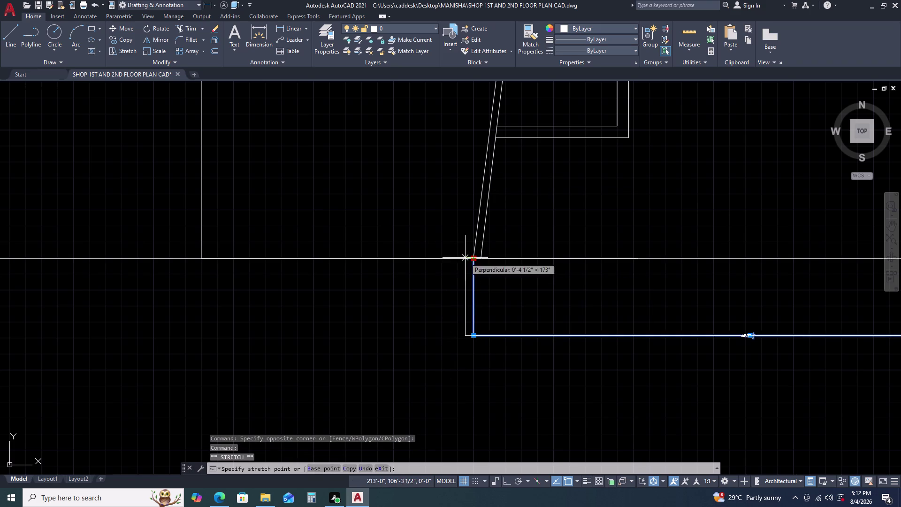
text(2)
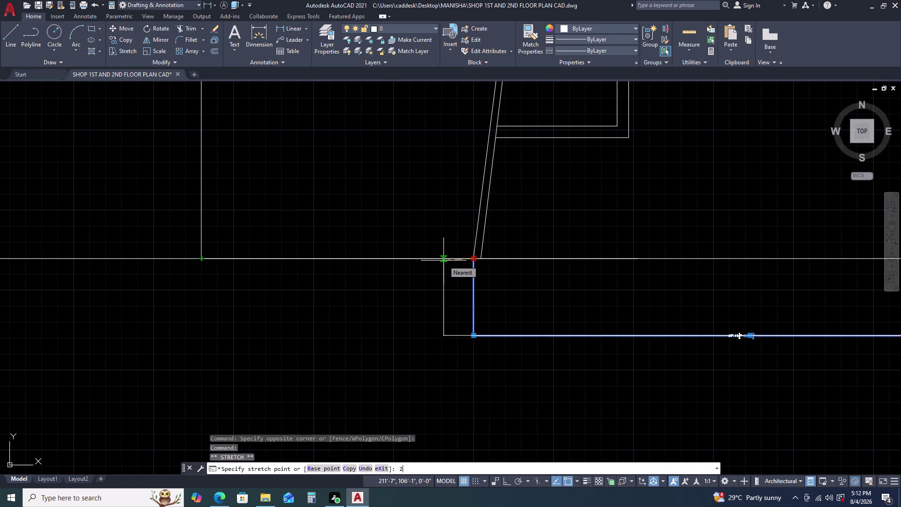
text(')
key(space)
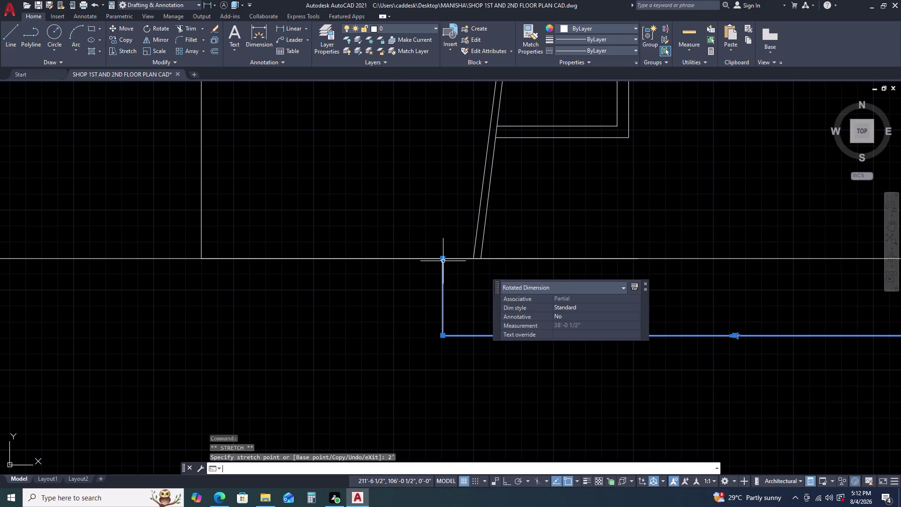
click(443, 267)
key(Escape)
Pan and zoom across the lengthened dimension to review its text.
scroll(down, 3)
middle_drag(629, 322, 601, 316)
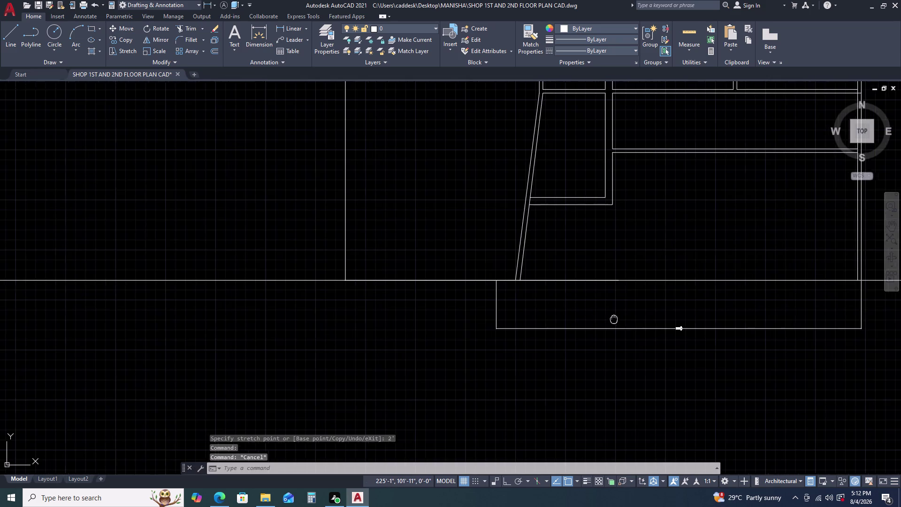
middle_drag(601, 317, 500, 312)
scroll(up, 3)
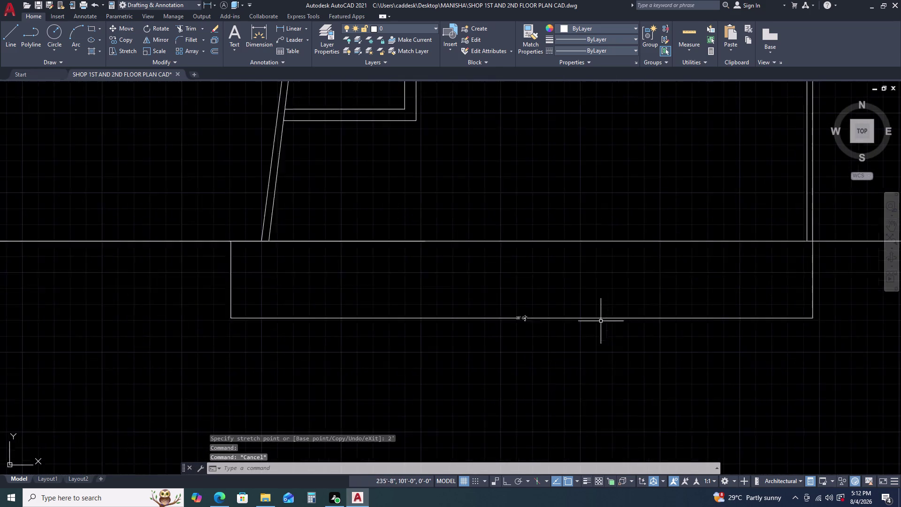
scroll(up, 3)
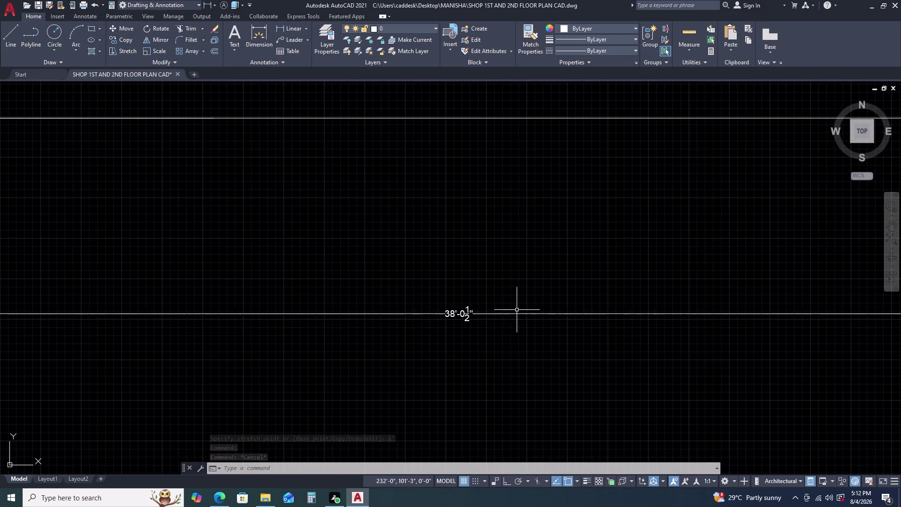
scroll(down, 3)
scroll(down, 3)
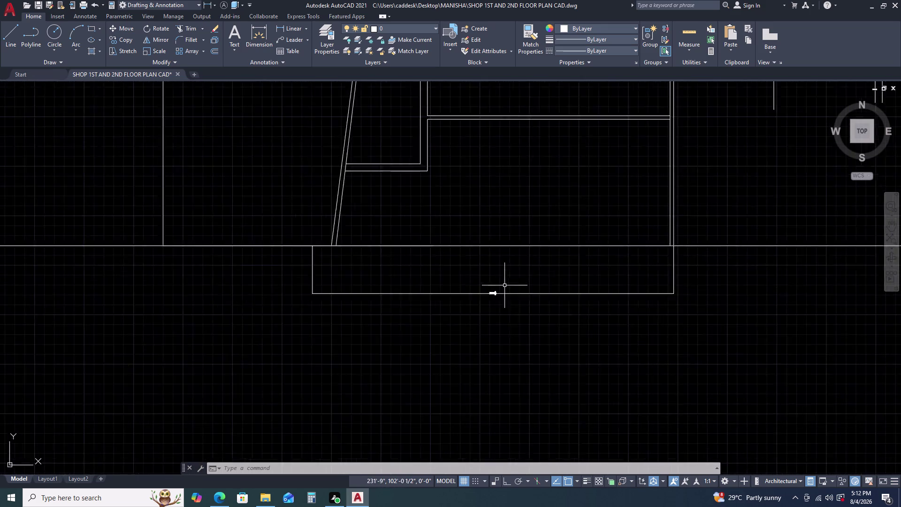
scroll(down, 3)
Lengthen the dimension's left end by another 6 inches.
click(391, 273)
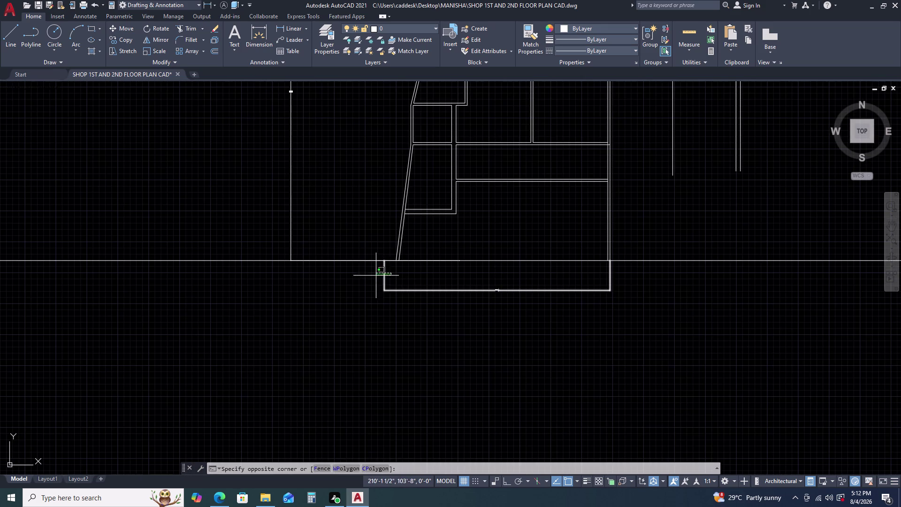
click(375, 276)
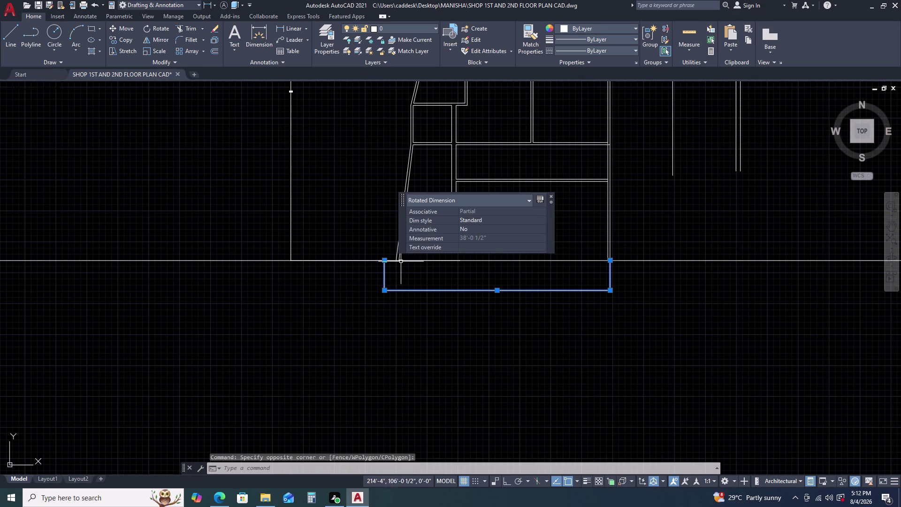
scroll(up, 3)
click(367, 264)
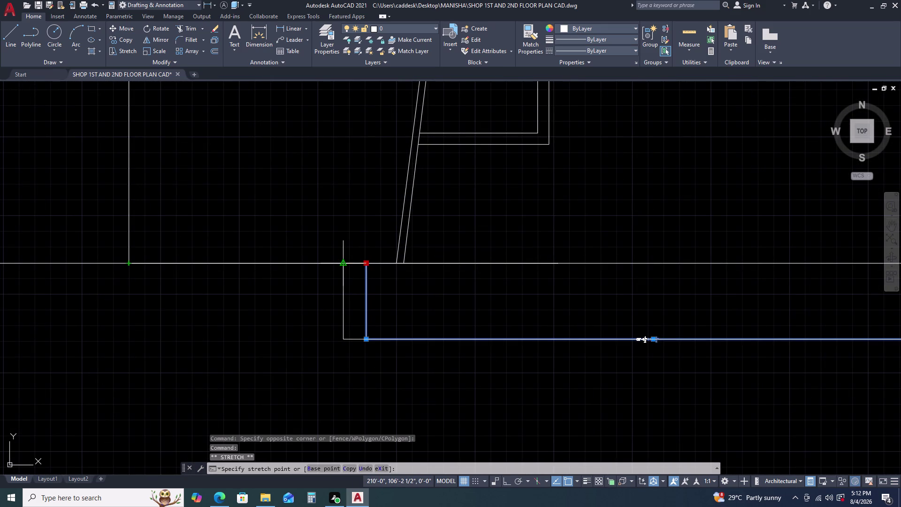
key(6)
key(Return)
scroll(up, 3)
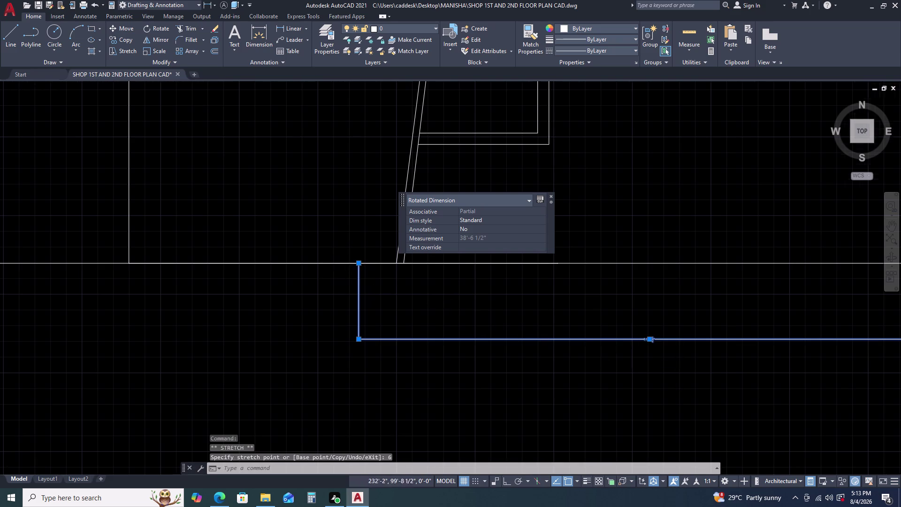
scroll(up, 3)
key(Escape)
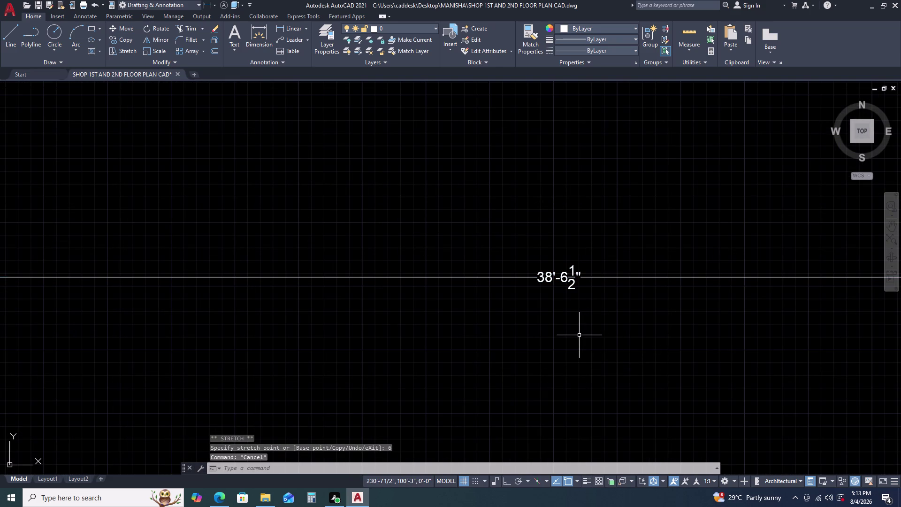
Stretch the left corner grip by 1 so the dimension reads 38'-7 1/2".
scroll(down, 3)
click(400, 297)
click(378, 304)
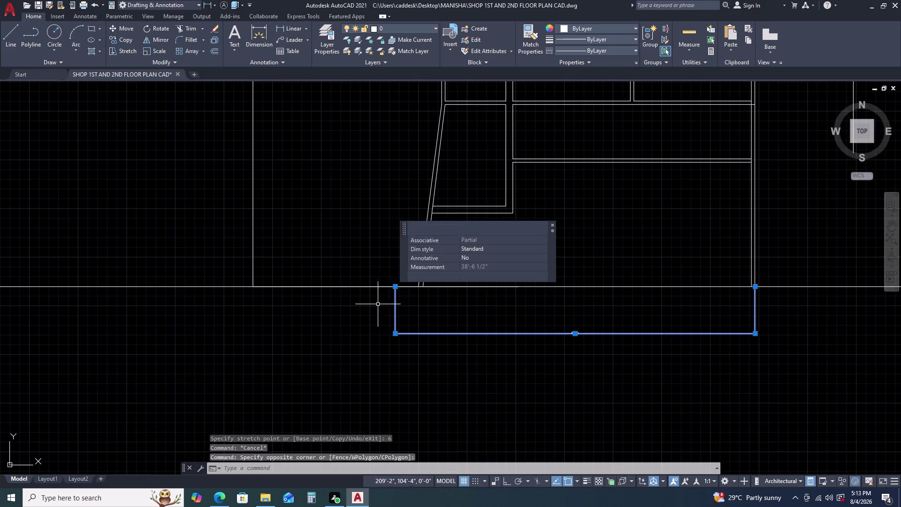
scroll(up, 3)
click(392, 289)
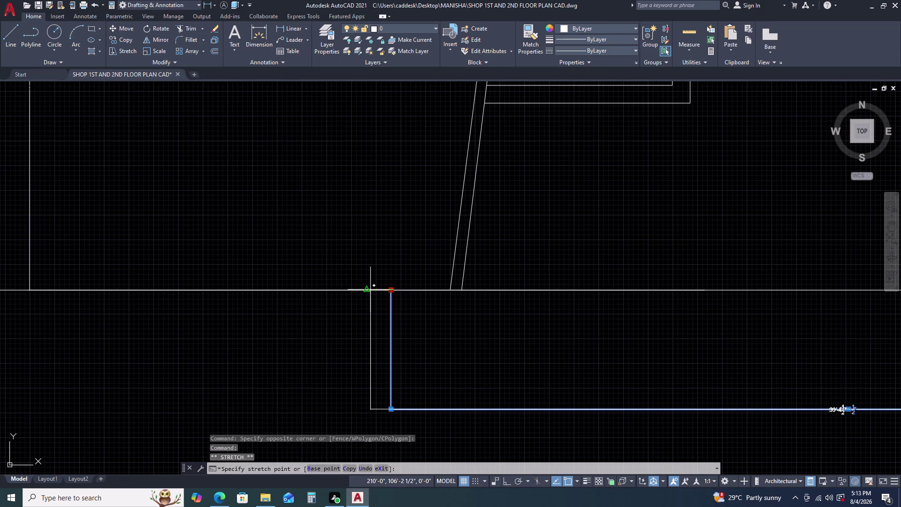
key(1)
key(Return)
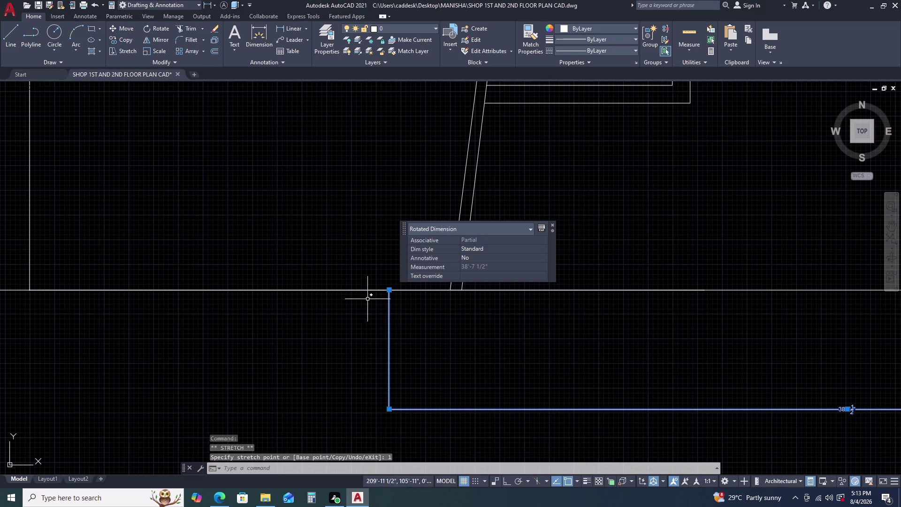
key(Escape)
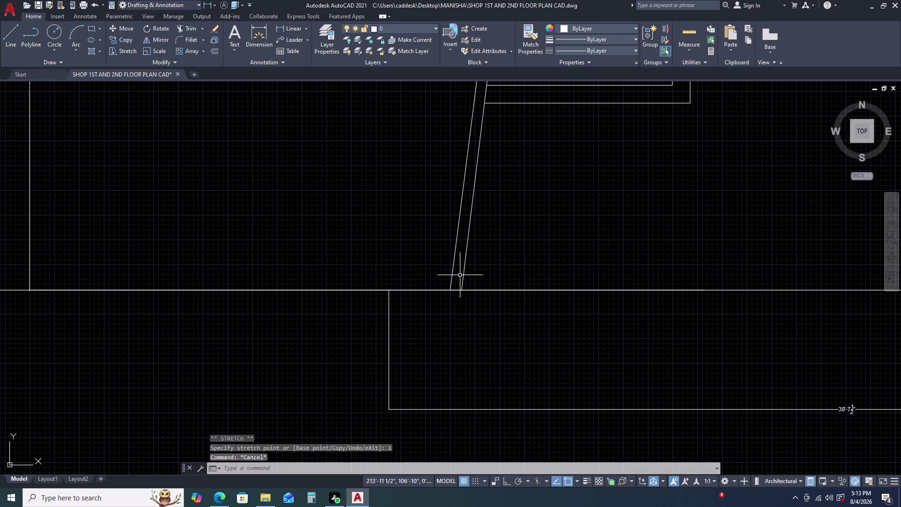
drag(495, 251, 484, 251)
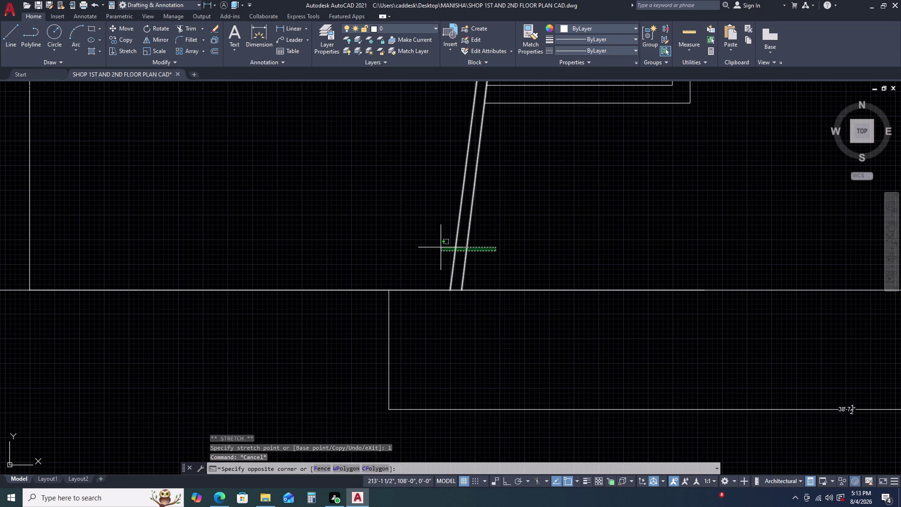
Drag the inner slanted line's bottom endpoint to the outer wall's base corner, then cancel.
click(441, 247)
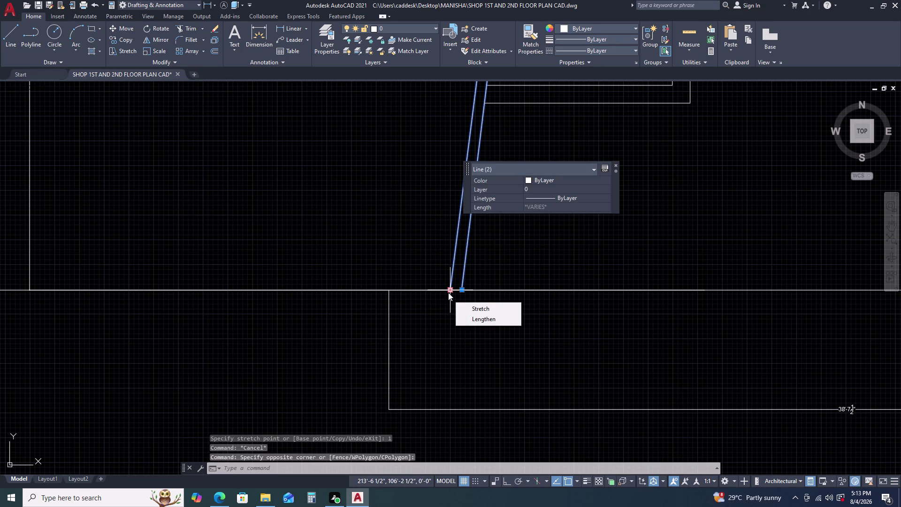
click(448, 292)
click(390, 290)
key(Escape)
scroll(down, 3)
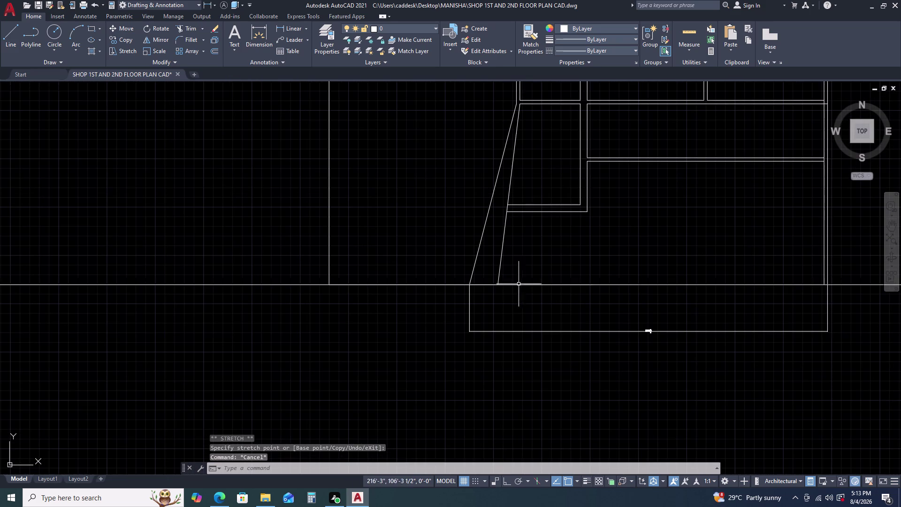
click(499, 278)
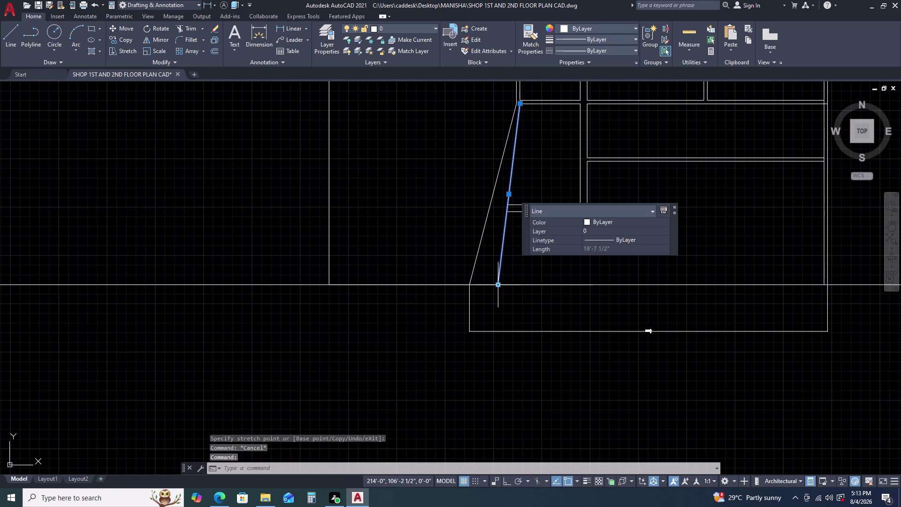
click(499, 286)
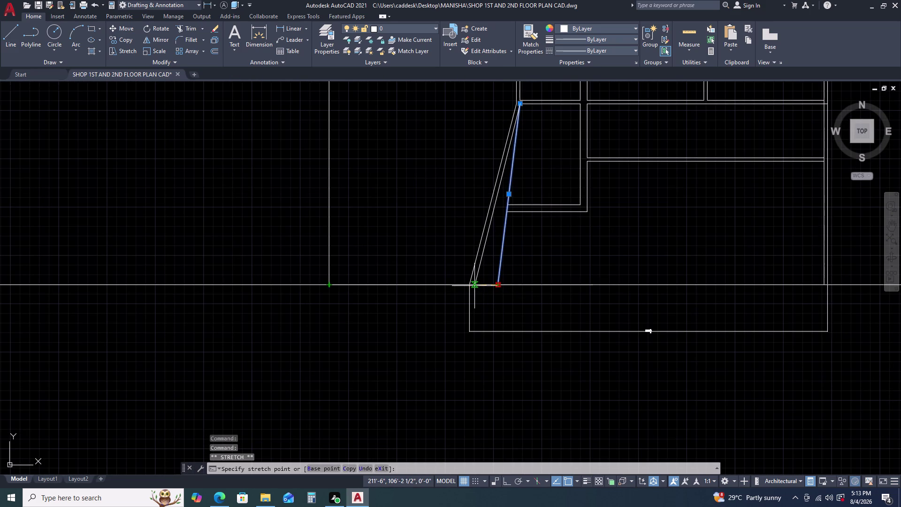
click(475, 286)
key(Escape)
middle_click(587, 263)
middle_drag(586, 263, 563, 279)
middle_click(562, 281)
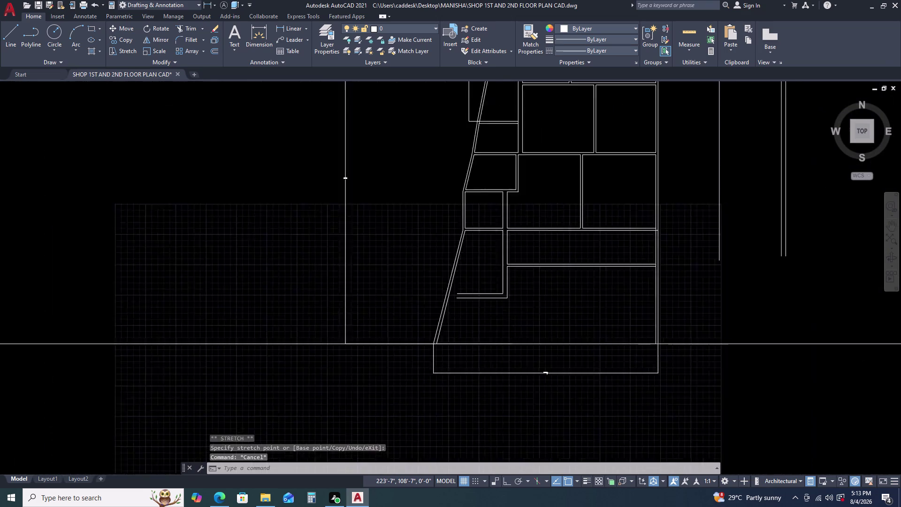
Pan to the wall junction and trial-select the wall line ends there.
middle_drag(518, 282, 557, 203)
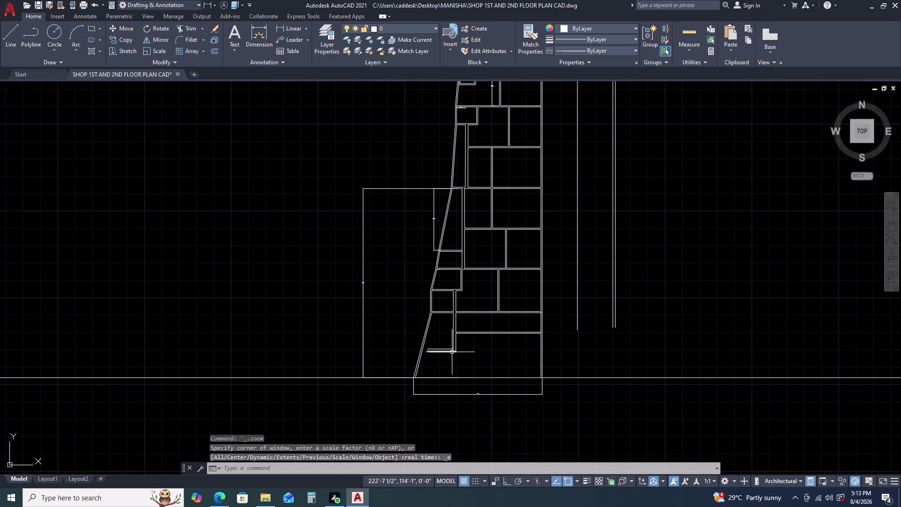
scroll(up, 3)
middle_drag(441, 350, 470, 296)
middle_click(470, 296)
middle_click(472, 292)
drag(474, 295, 476, 291)
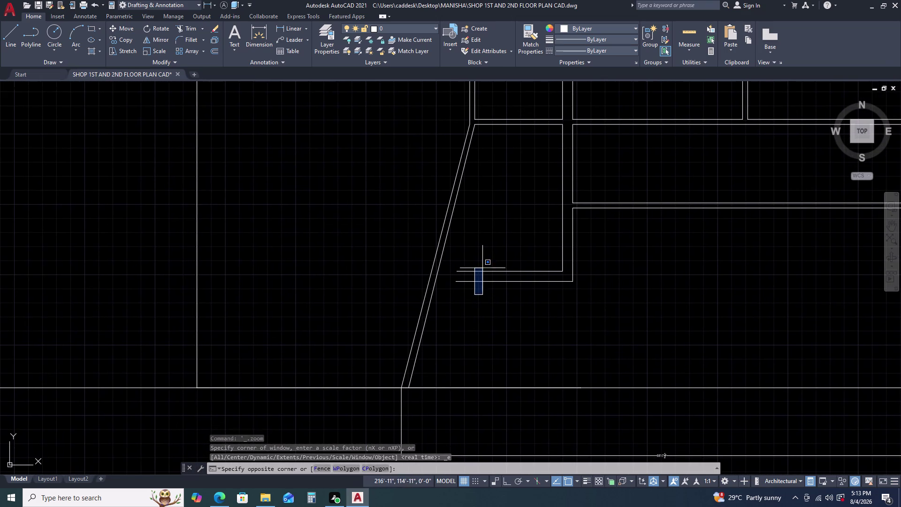
key(Escape)
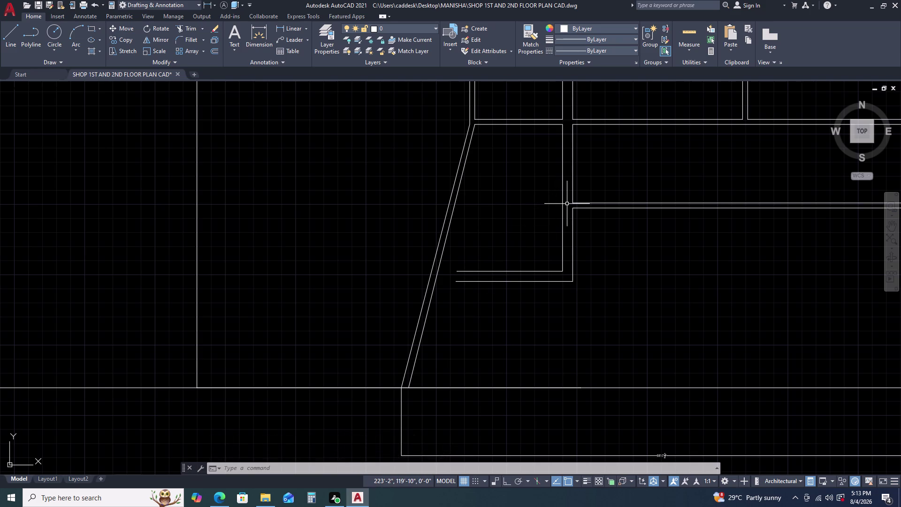
Draw a horizontal line with L from the inner wall corner to the slanted wall.
text(L)
key(space)
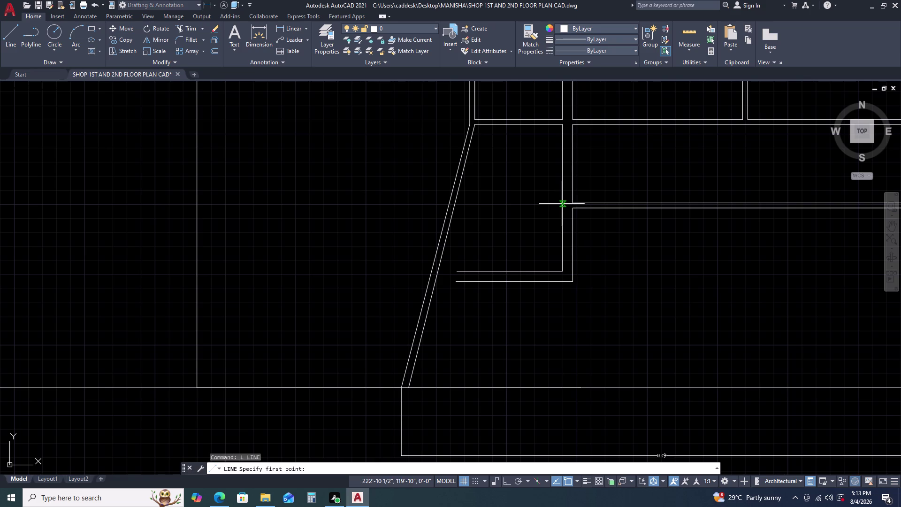
click(562, 204)
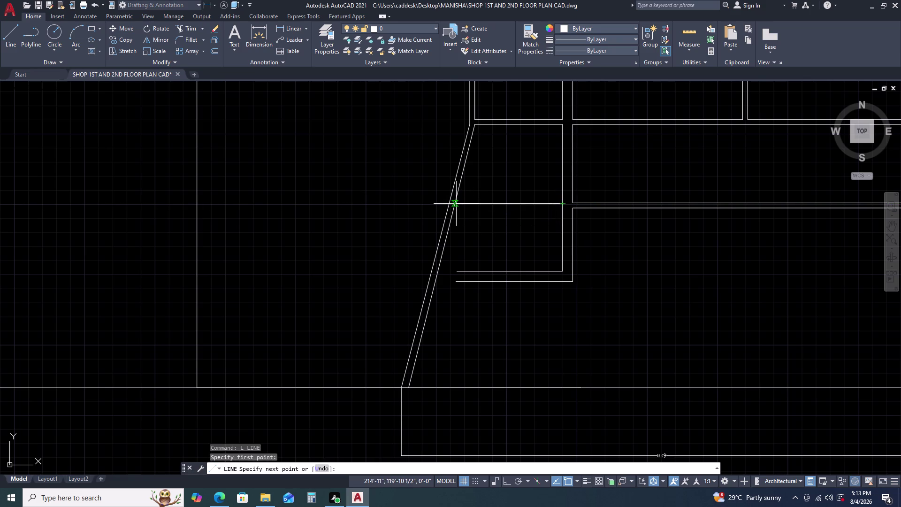
click(456, 203)
key(Escape)
Stretch the upper wall line's left endpoint up onto the slanted wall.
click(472, 264)
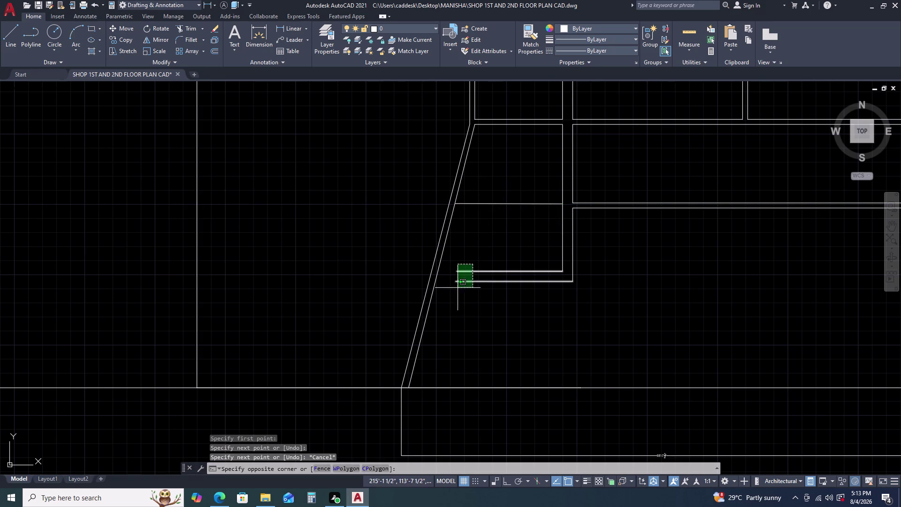
click(457, 288)
click(458, 270)
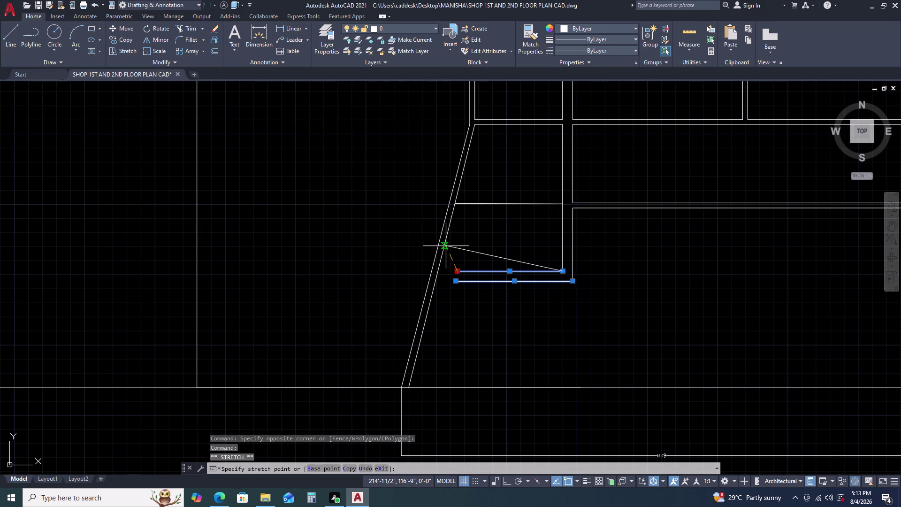
click(446, 245)
key(Escape)
Stretch the lower wall line's left endpoint up onto the slanted wall.
click(484, 249)
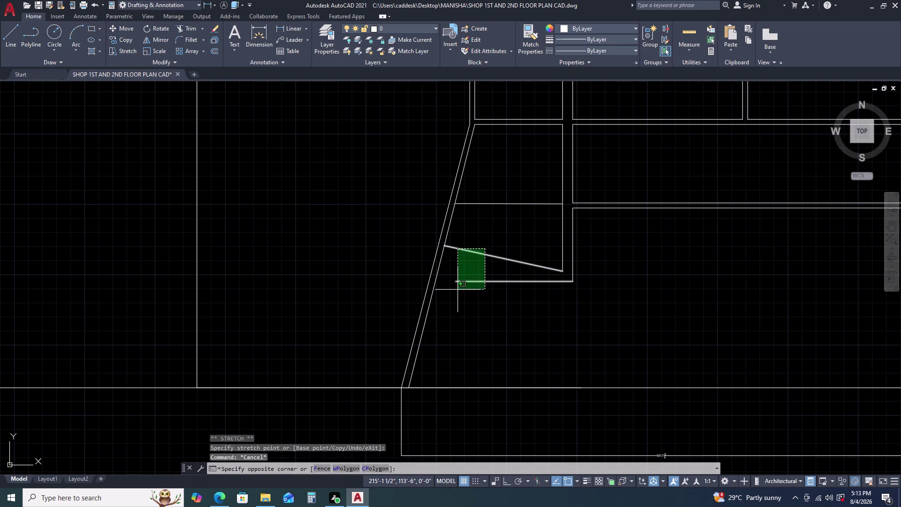
key(Escape)
click(457, 290)
click(459, 278)
click(463, 287)
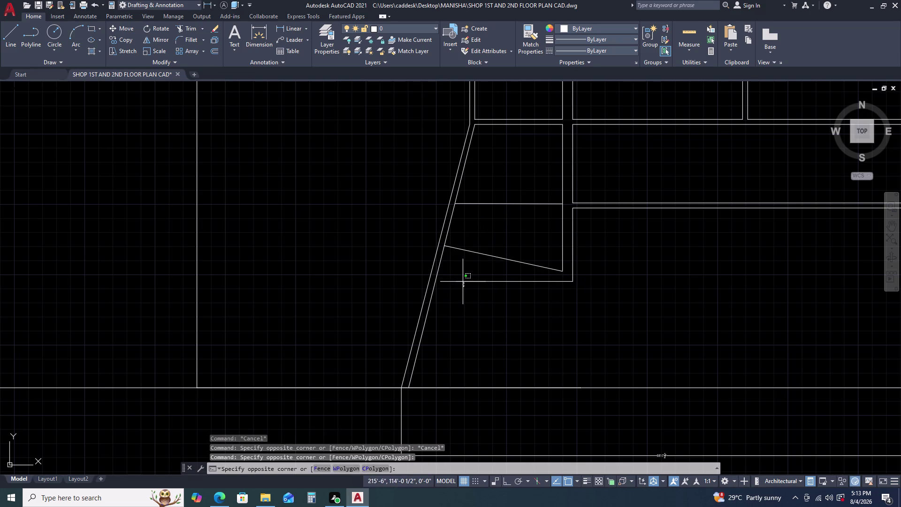
double_click(463, 282)
click(463, 282)
click(456, 281)
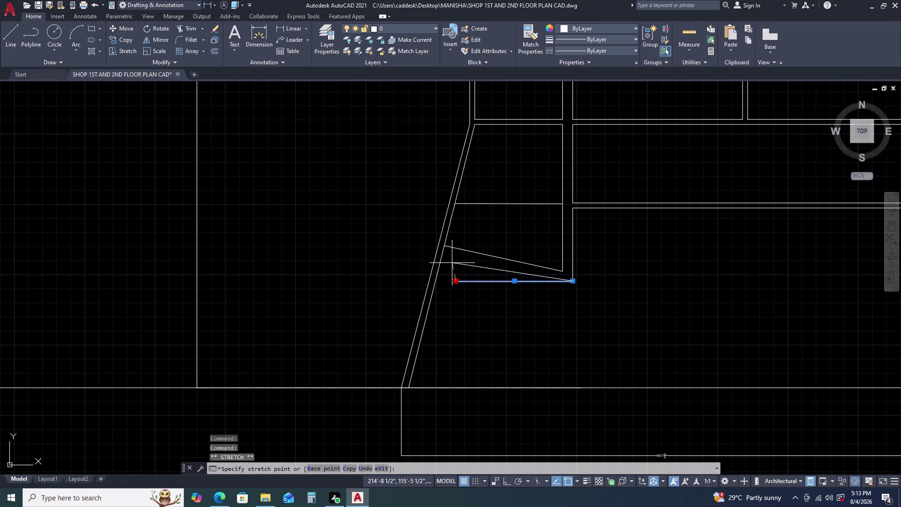
click(442, 257)
key(Escape)
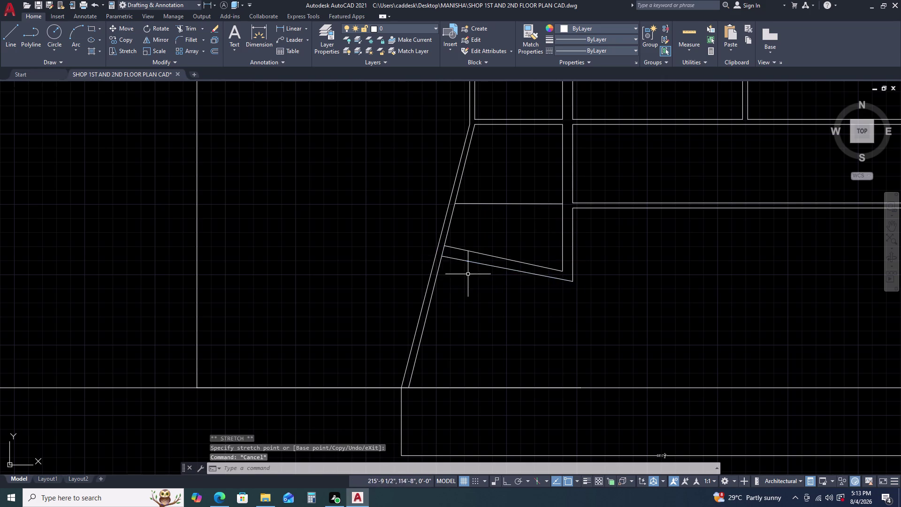
Undo the endpoint stretches so the short wall lines are horizontal again.
scroll(down, 3)
scroll(up, 3)
drag(493, 259, 487, 263)
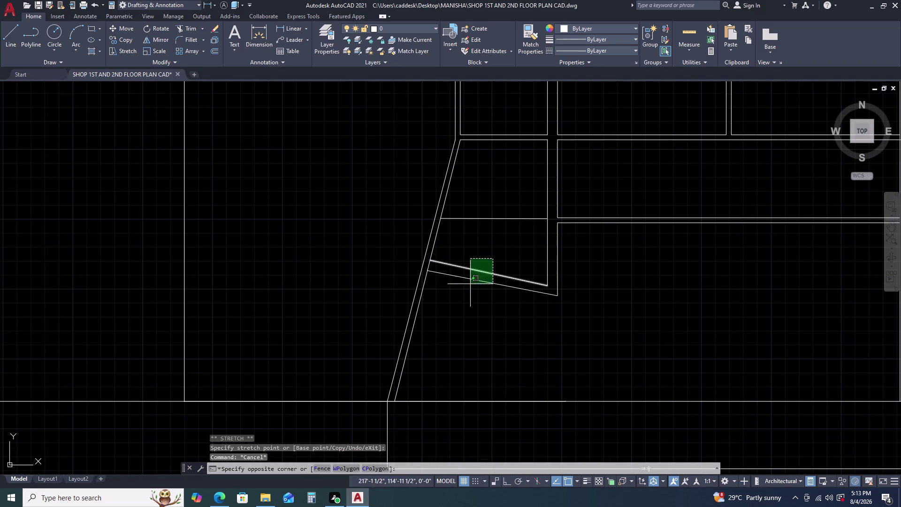
click(466, 297)
key(Escape)
key(grave)
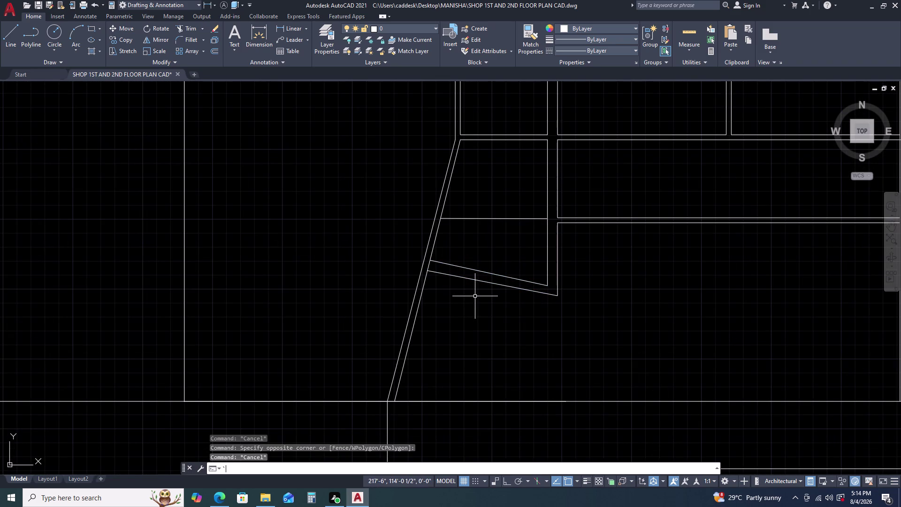
key(ctrl+z)
key(ctrl+z)
key(ctrl+z)
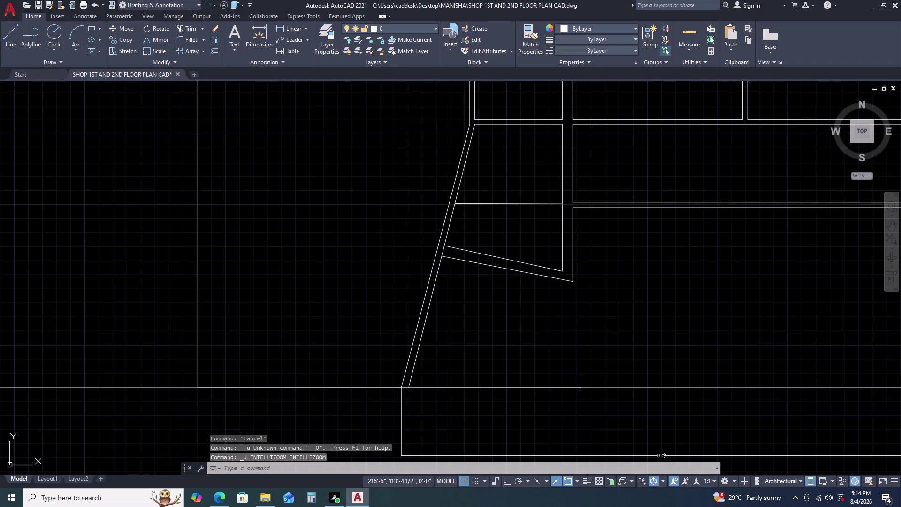
key(ctrl+z)
Try extending a wall line to the slanted wall with EX, then delete the new cross line.
key(e)
key(x)
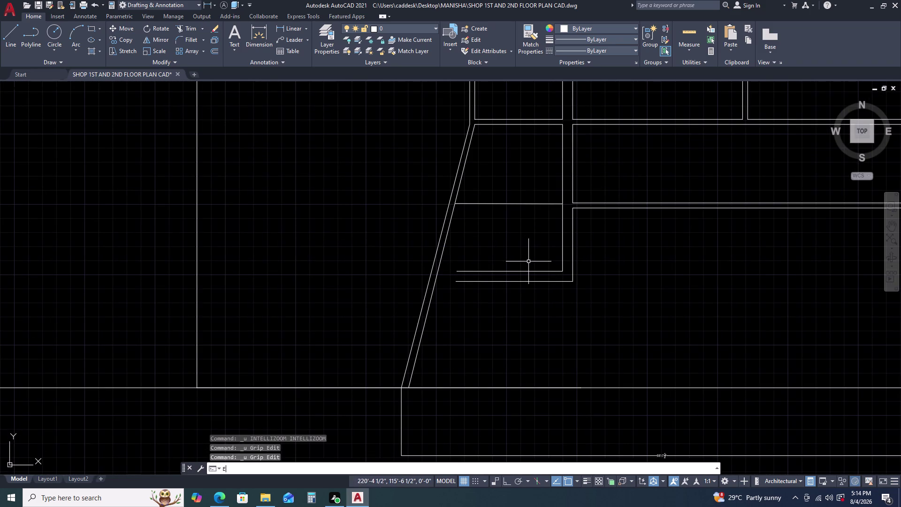
key(space)
drag(519, 241, 517, 245)
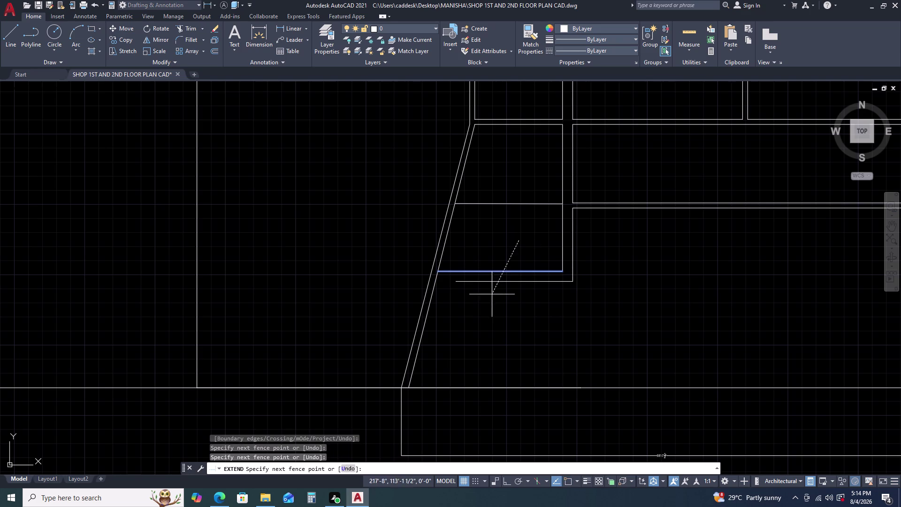
click(485, 300)
key(Escape)
click(532, 200)
click(500, 234)
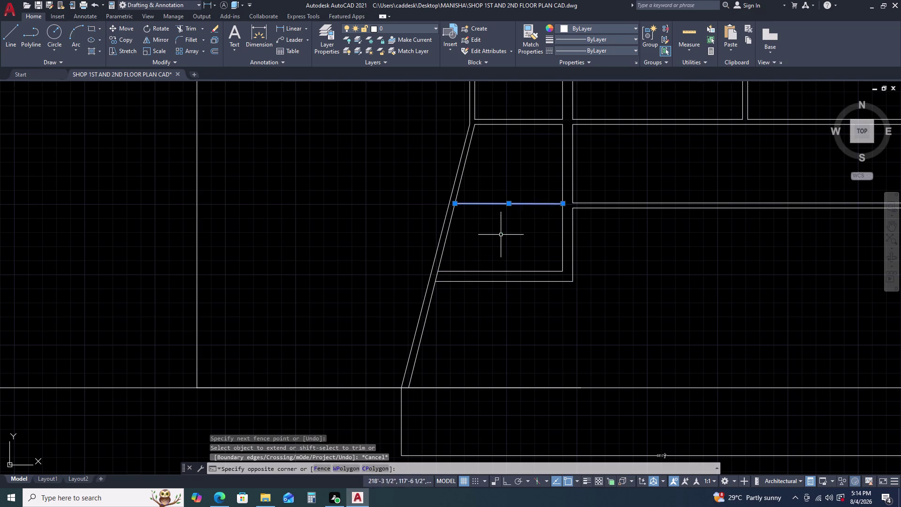
key(Delete)
Draw a two-point spline from the wall junction to the slanted wall.
scroll(down, 3)
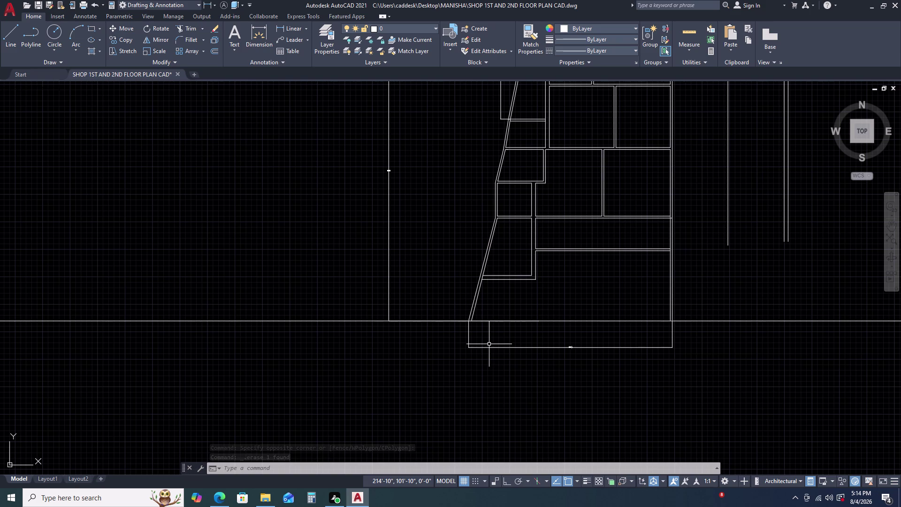
scroll(up, 3)
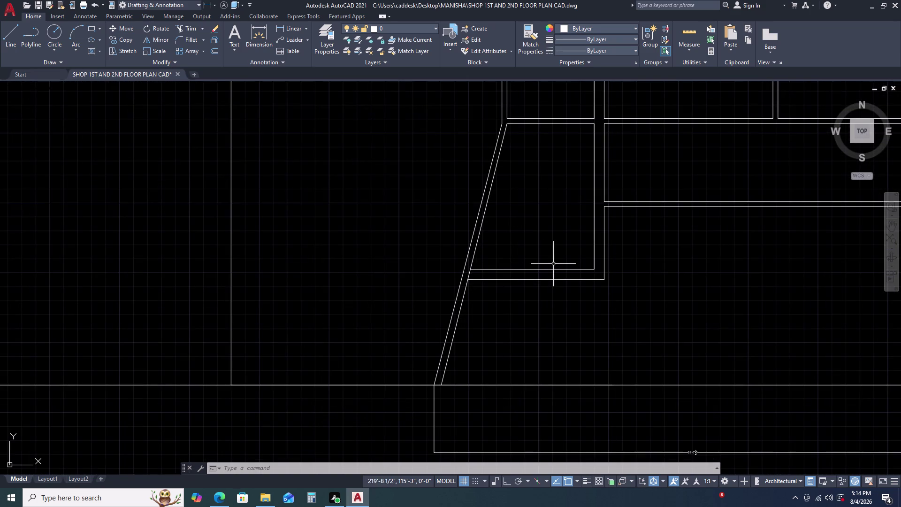
middle_drag(554, 264, 527, 288)
middle_click(526, 287)
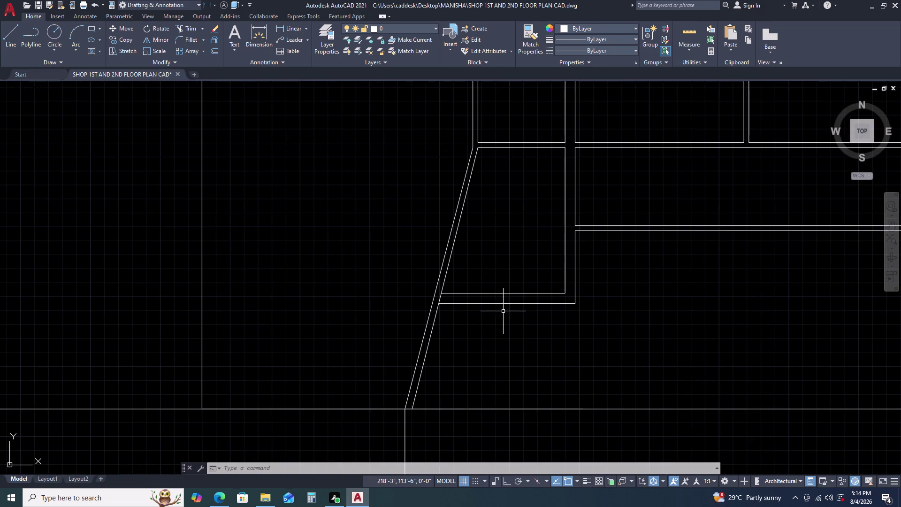
key(s)
key(p)
key(l)
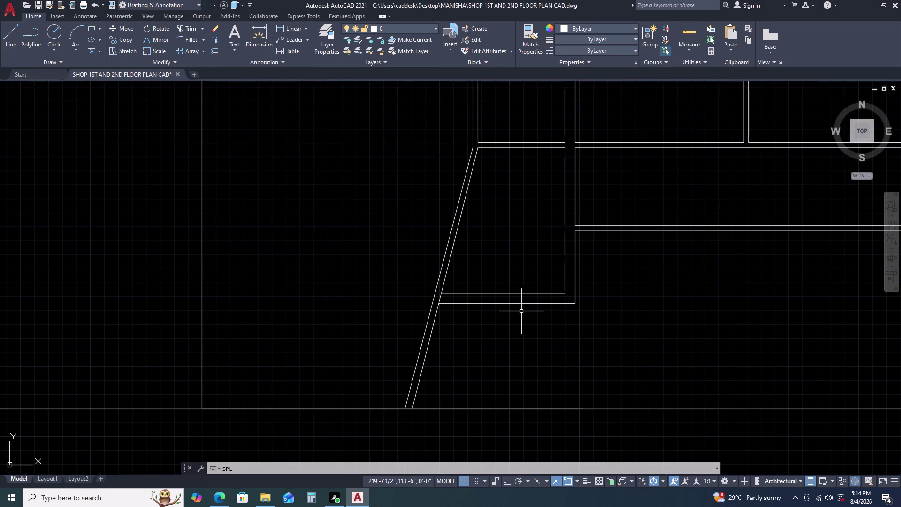
key(space)
drag(562, 292, 557, 293)
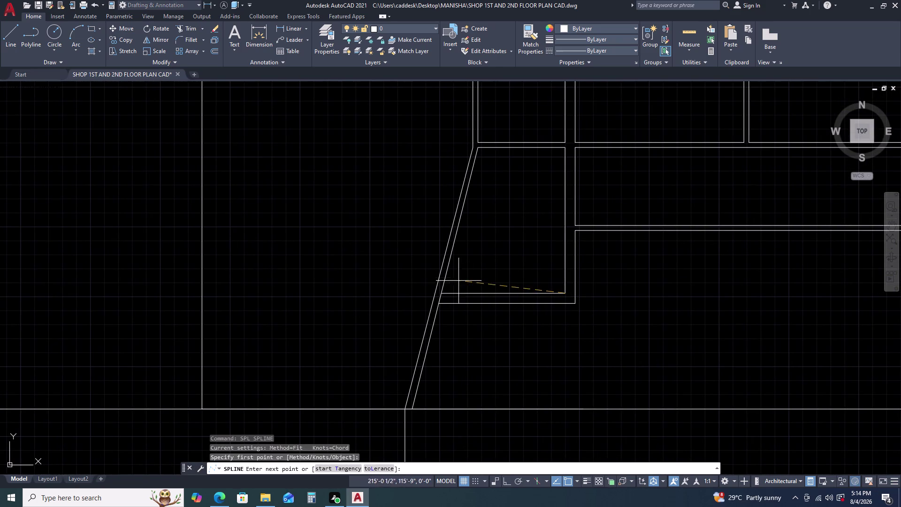
click(448, 273)
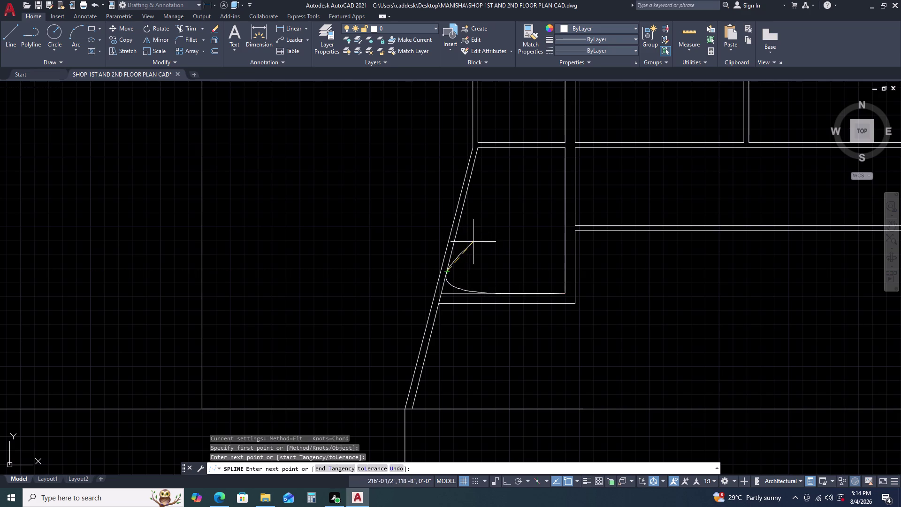
key(Return)
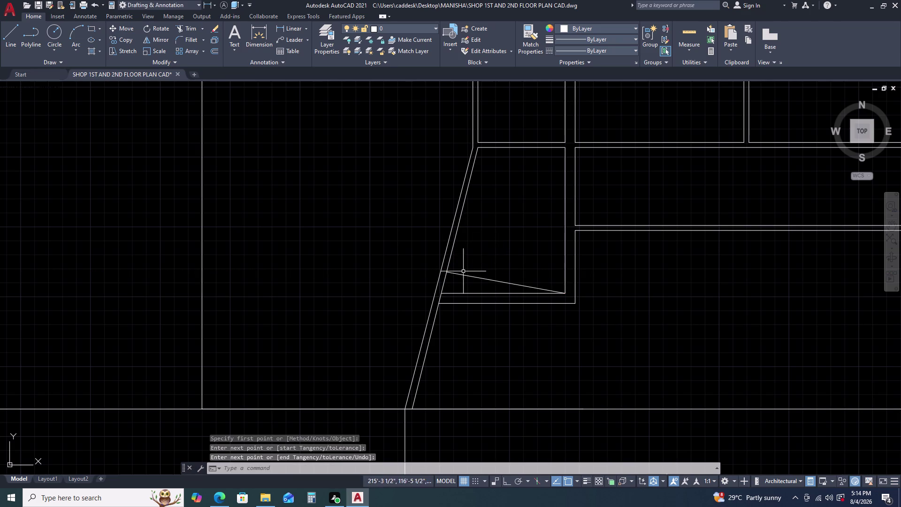
key(Escape)
Select the short spline beside the slanted wall and delete it.
click(474, 277)
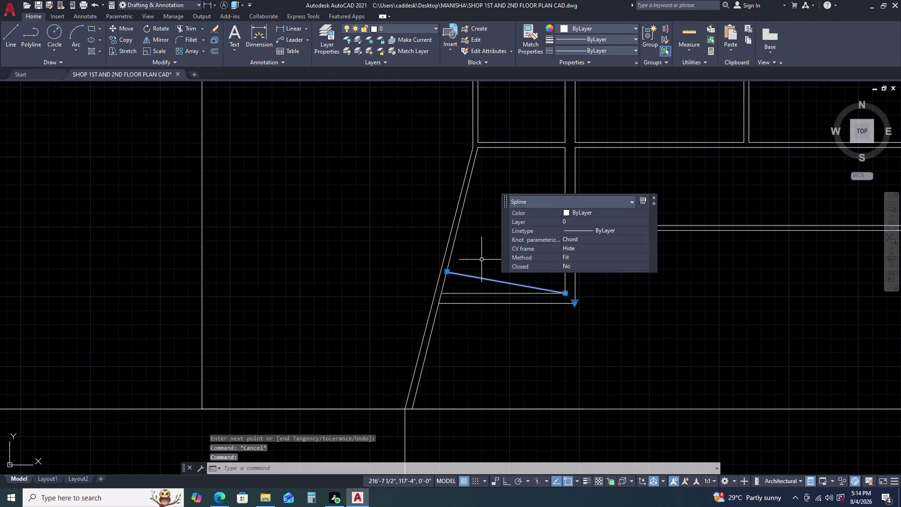
key(Escape)
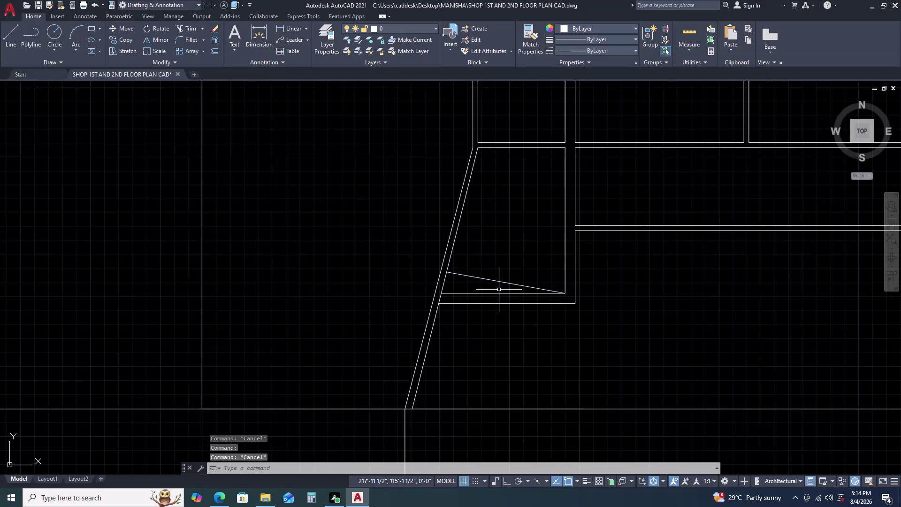
key(Escape)
drag(505, 272, 501, 275)
click(485, 283)
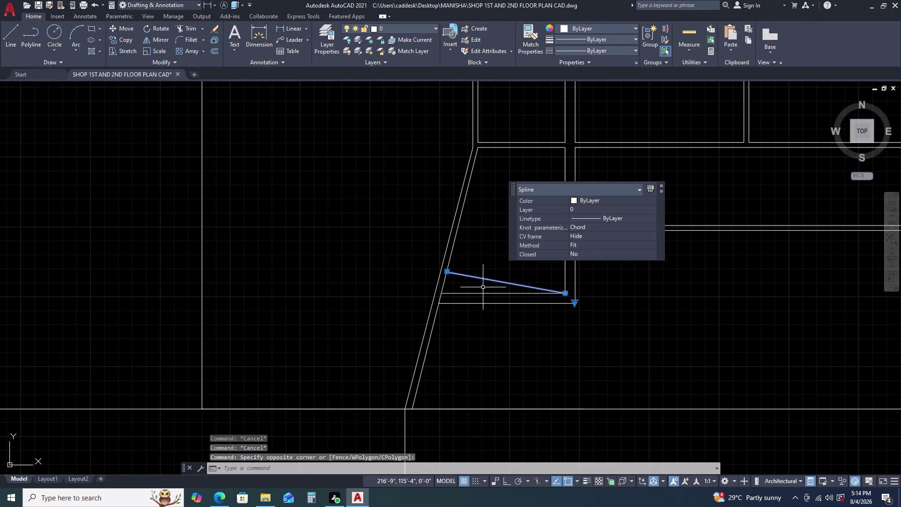
key(Delete)
Zoom and pan the view down to the plan's bottom strip.
scroll(down, 3)
middle_click(515, 304)
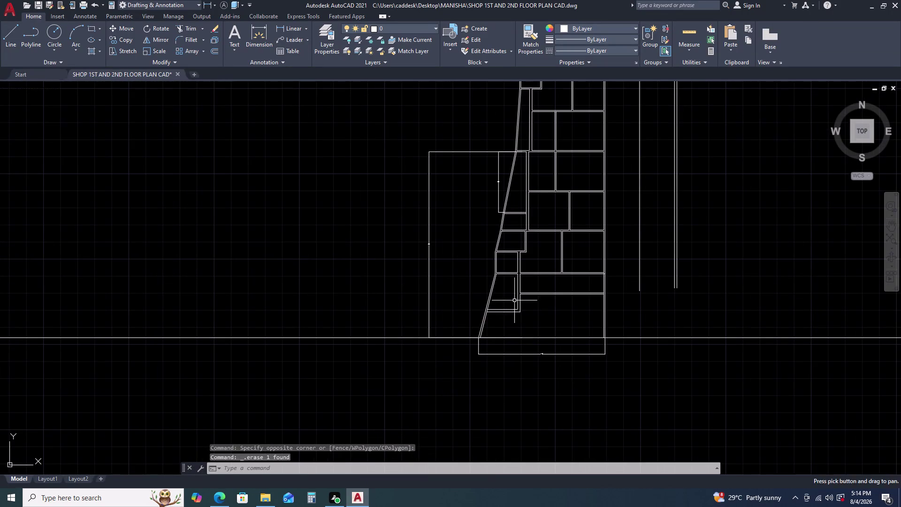
scroll(up, 3)
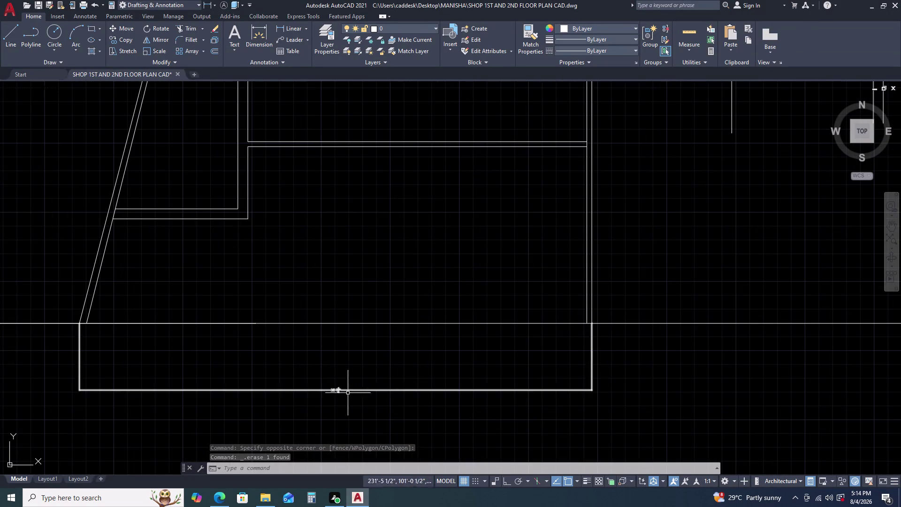
scroll(up, 3)
scroll(down, 3)
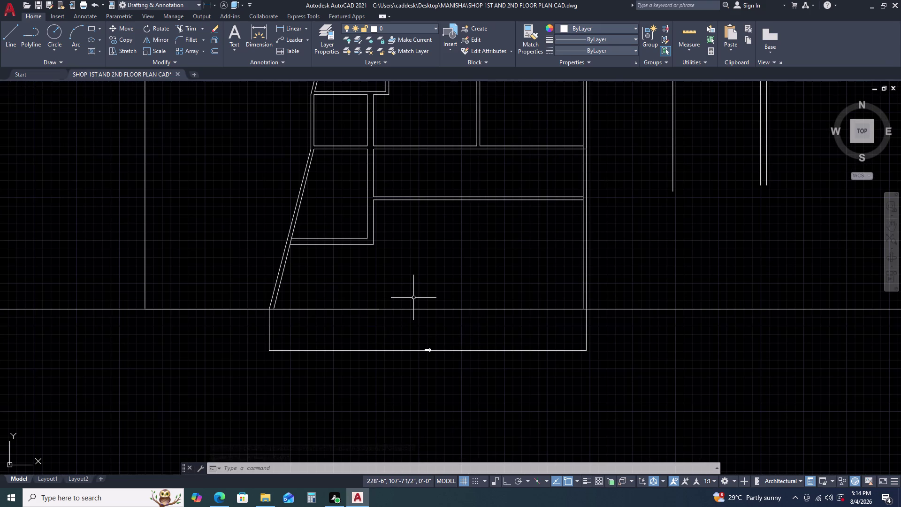
click(414, 297)
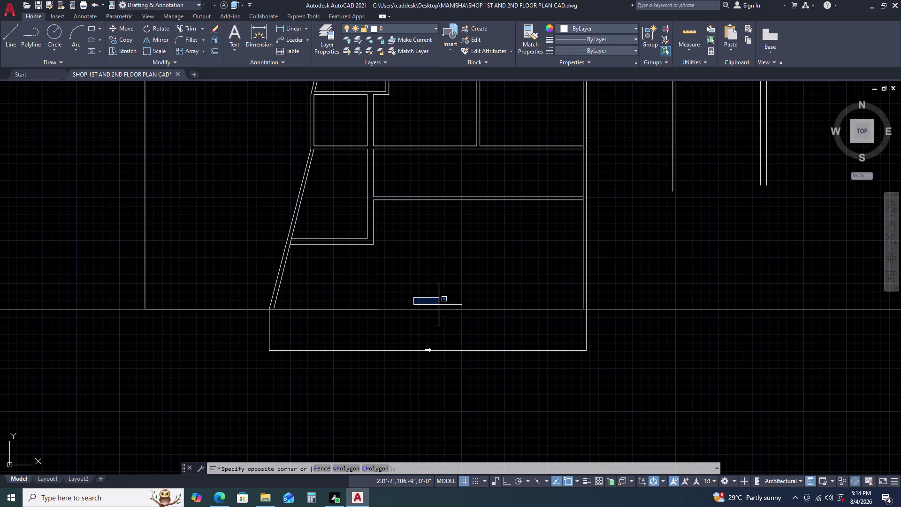
key(Escape)
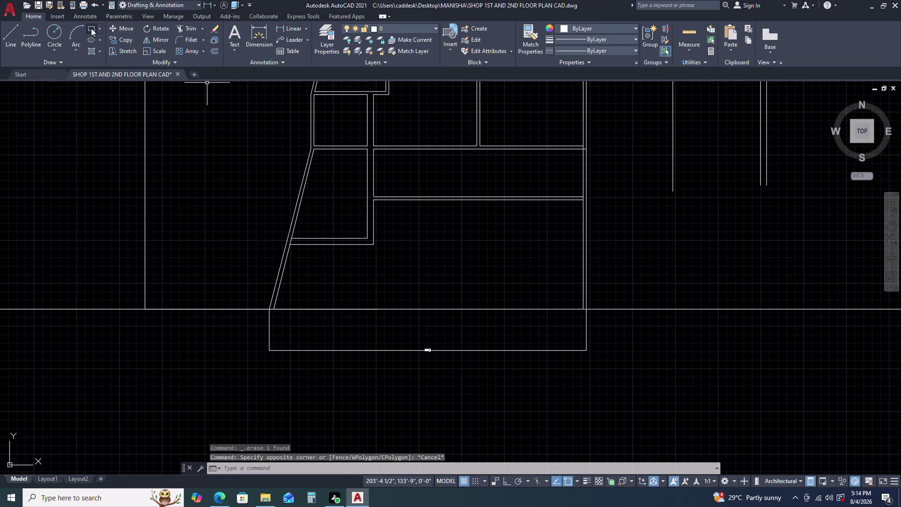
Draw a horizontal guide line from the slanted wall's foot to the right wall.
click(78, 46)
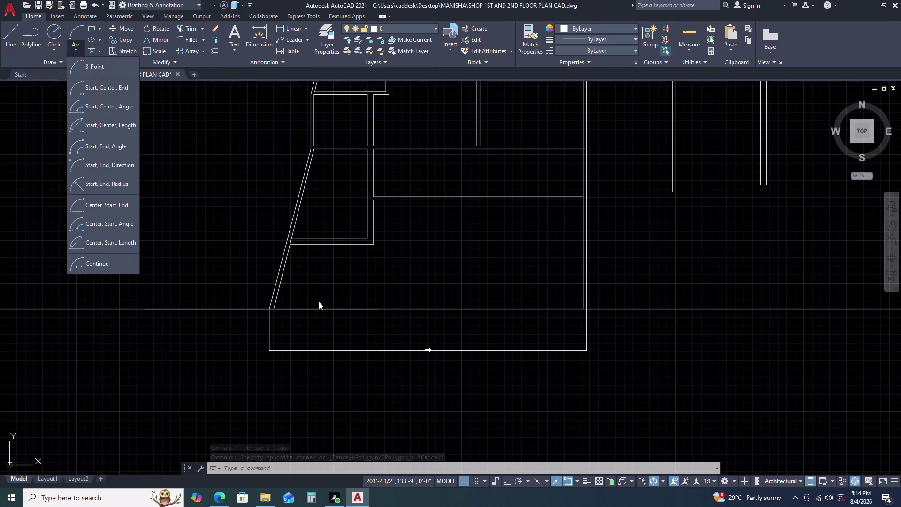
click(123, 89)
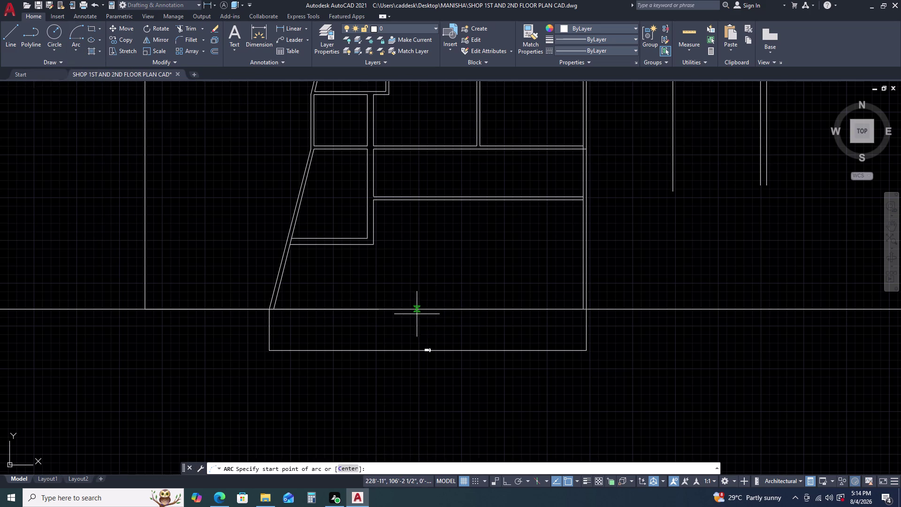
key(Escape)
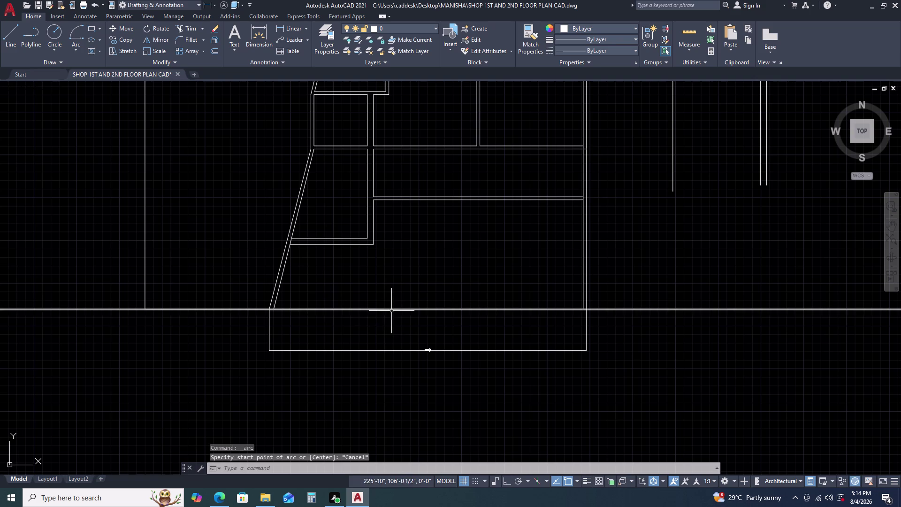
key(l)
key(space)
scroll(up, 3)
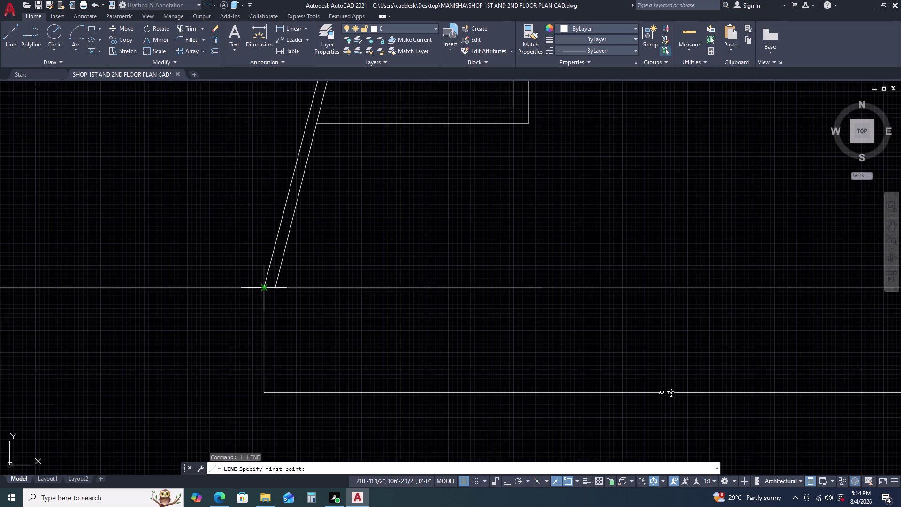
click(265, 291)
scroll(down, 3)
key(F8)
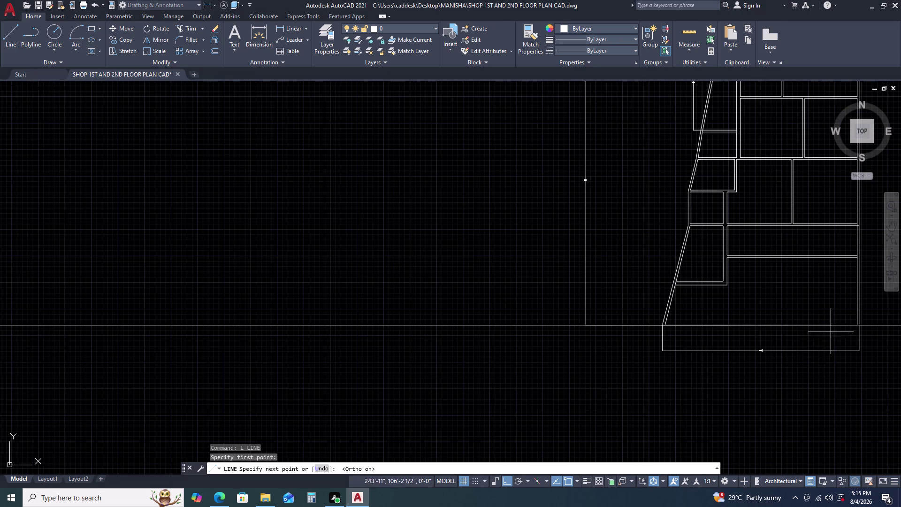
scroll(up, 3)
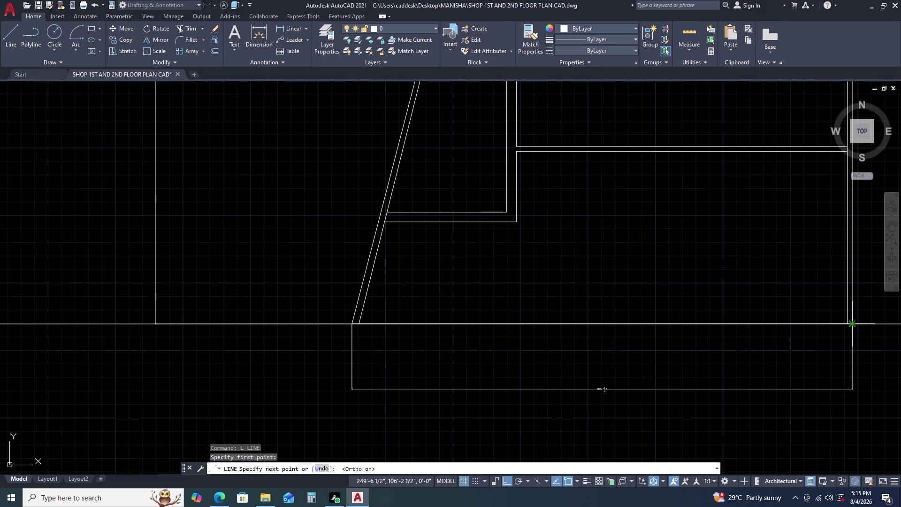
click(853, 325)
key(Escape)
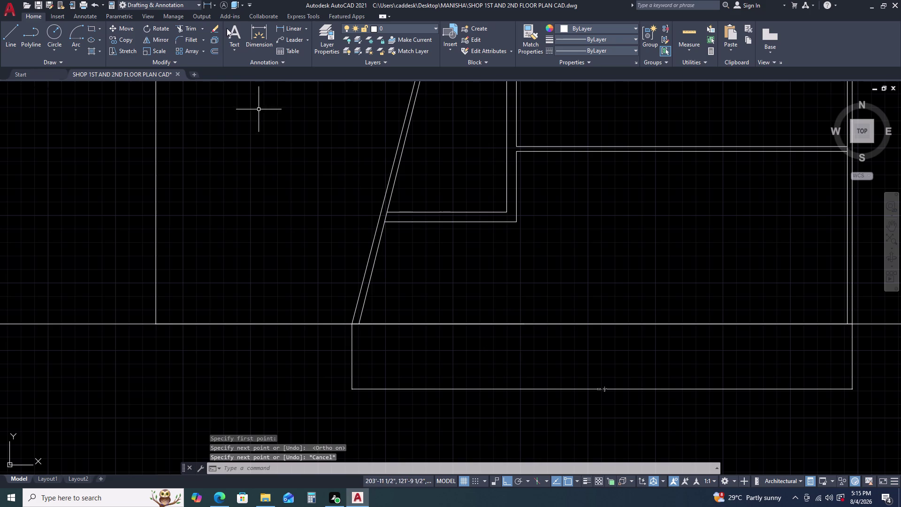
Start a three-point arc at the slanted wall's foot.
click(73, 48)
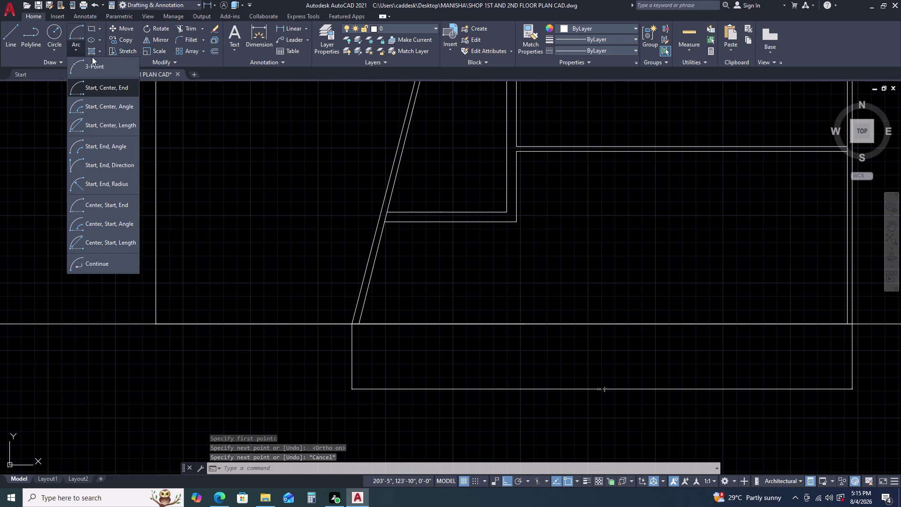
click(100, 90)
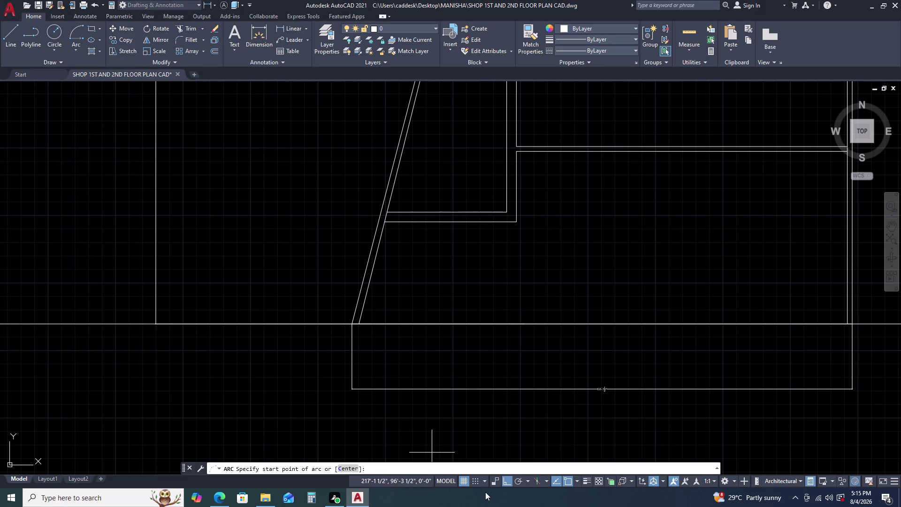
scroll(up, 3)
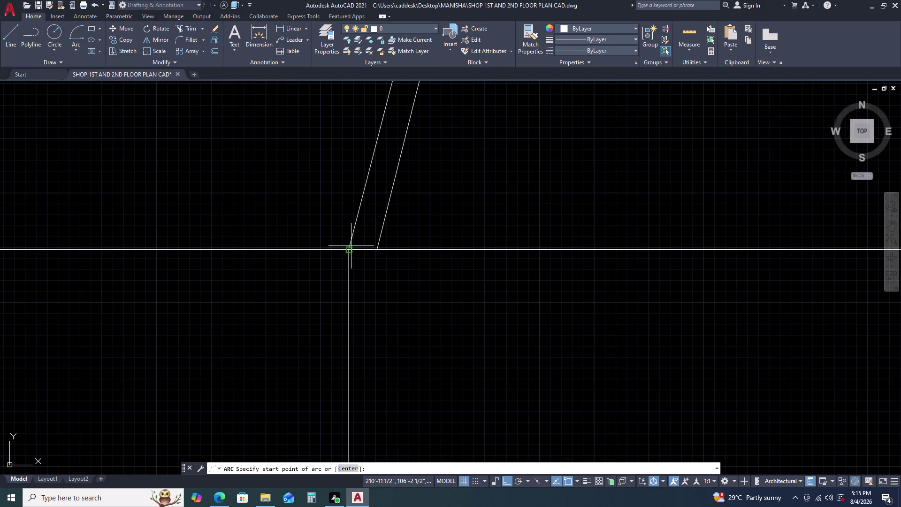
click(347, 249)
scroll(down, 3)
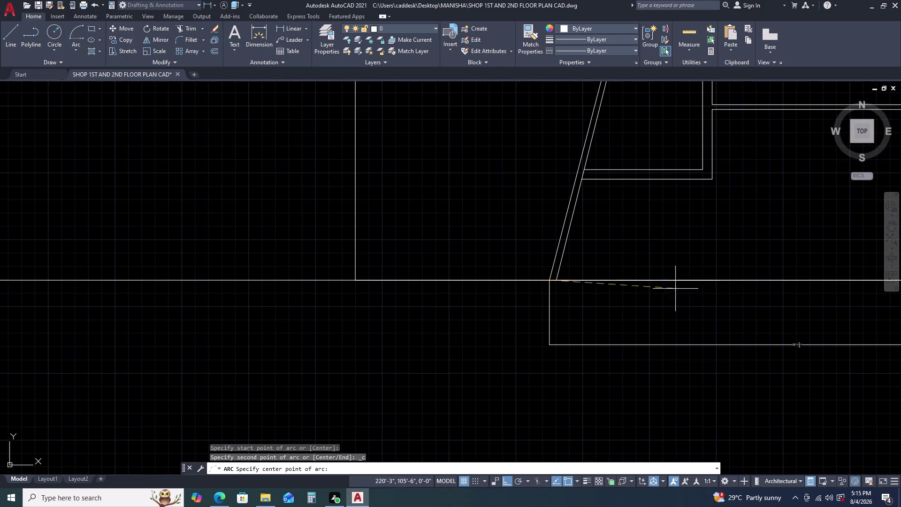
Finish the arc with its centre mid-strip and its end at the right wall's foot.
middle_drag(784, 278, 643, 278)
middle_click(616, 278)
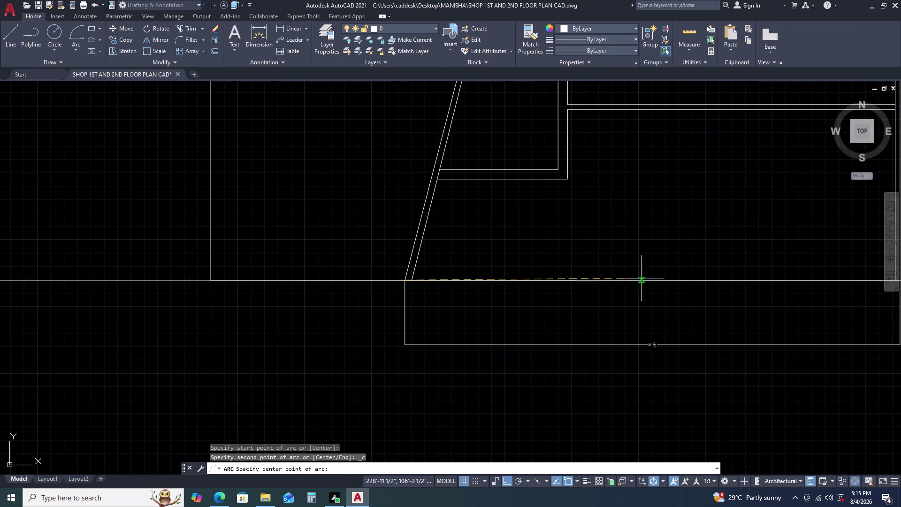
click(651, 278)
scroll(down, 3)
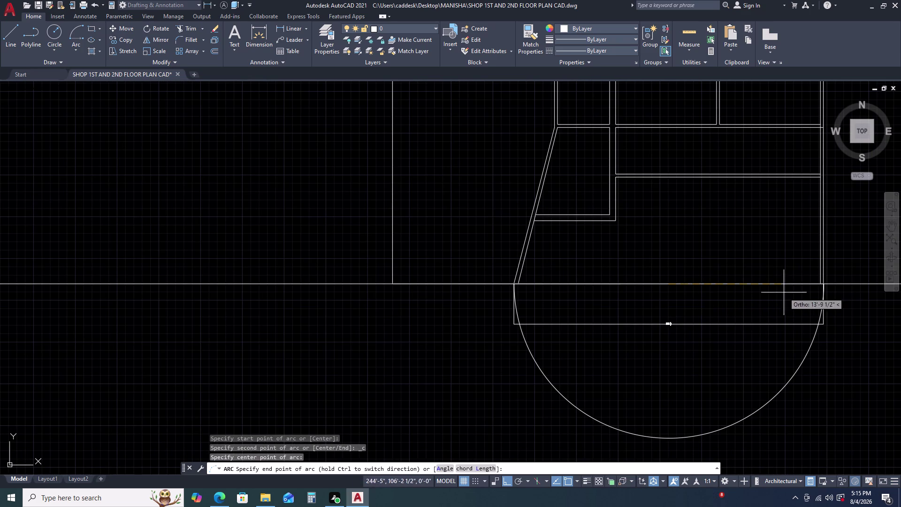
scroll(up, 3)
click(818, 279)
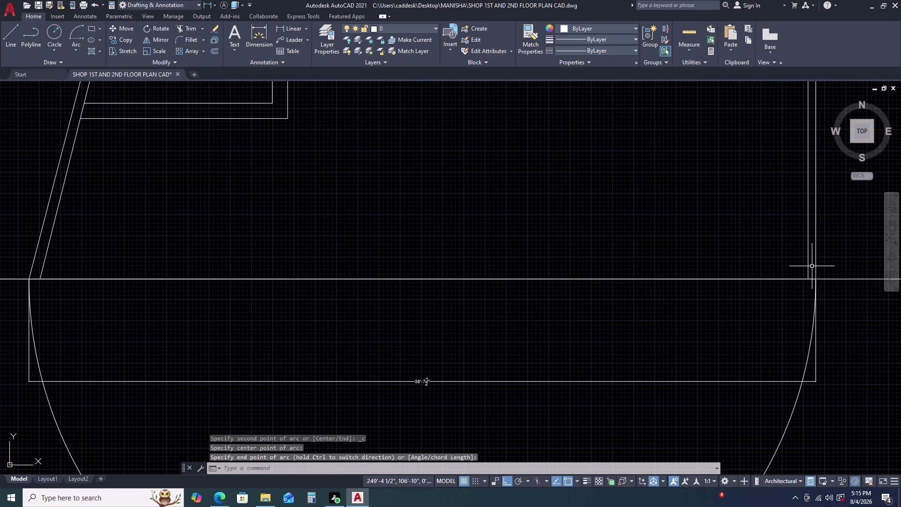
scroll(down, 3)
Drag the arc's midpoint grip upward twice to flatten it, then select the guide line.
click(709, 406)
click(682, 391)
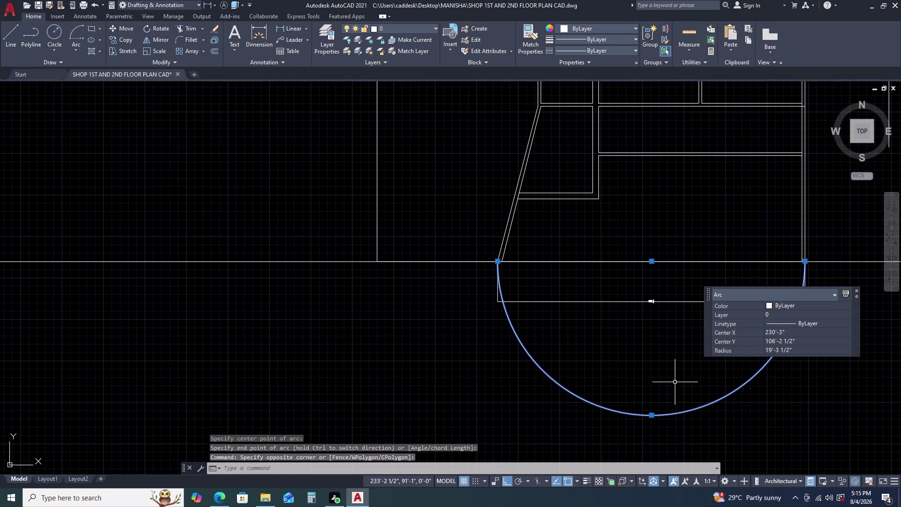
click(653, 414)
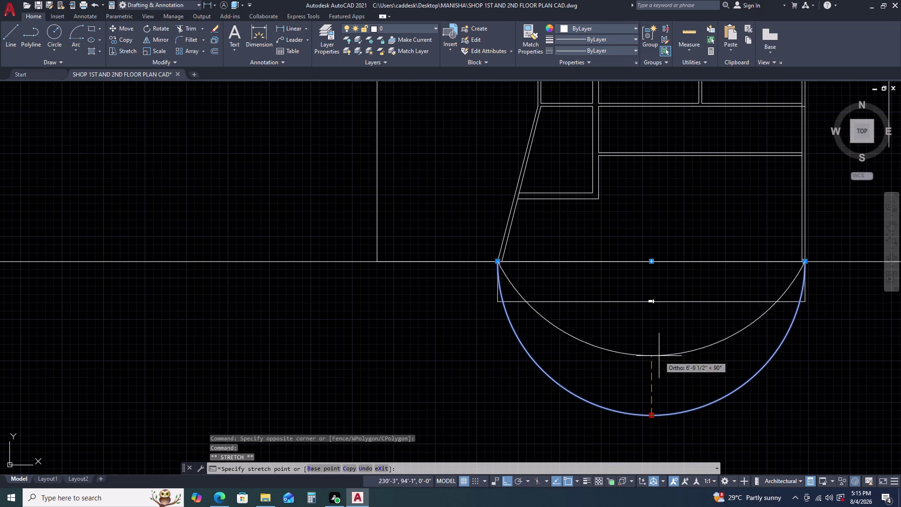
click(663, 283)
key(Escape)
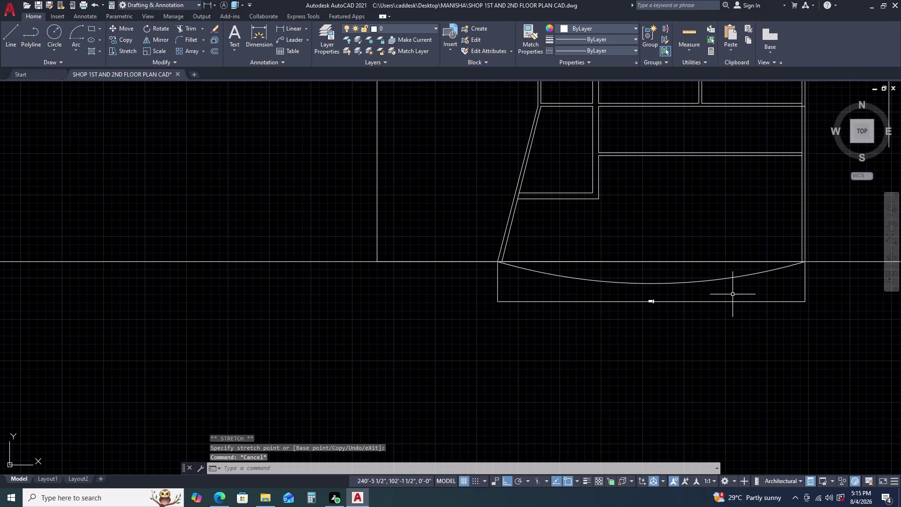
scroll(up, 3)
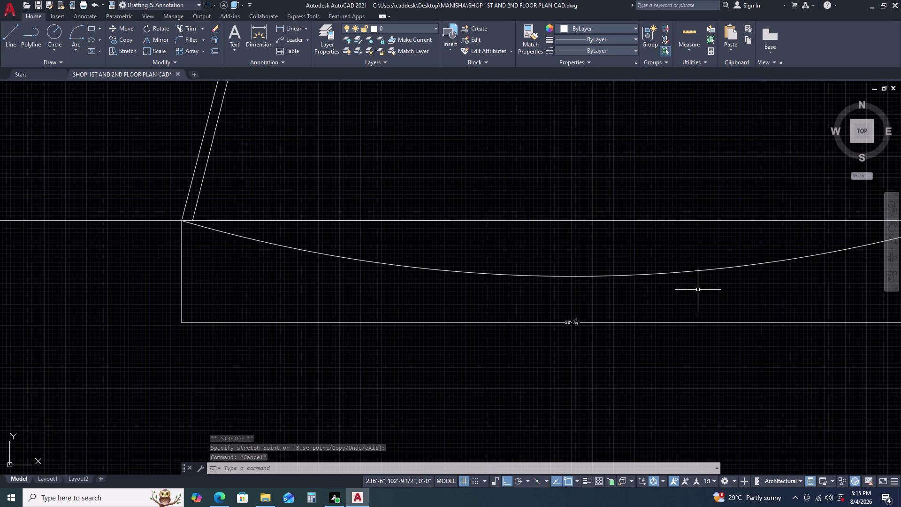
click(687, 270)
click(572, 277)
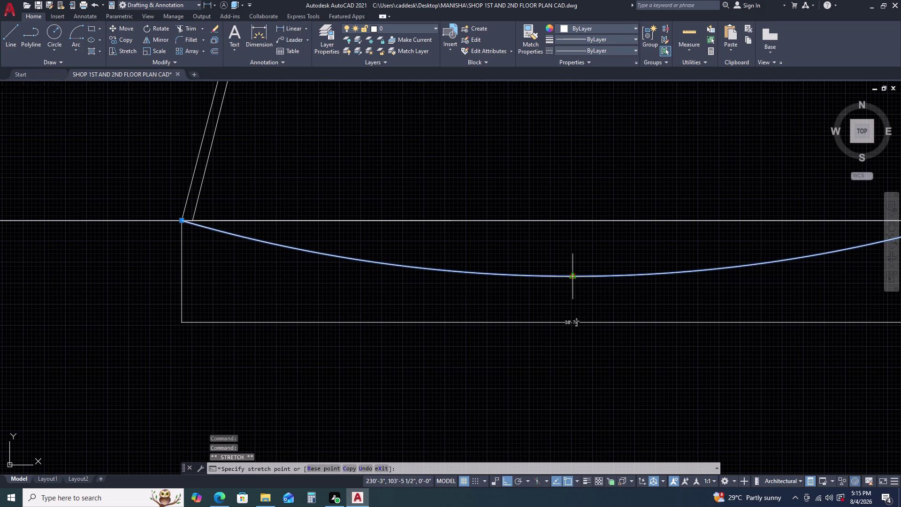
click(576, 256)
key(Escape)
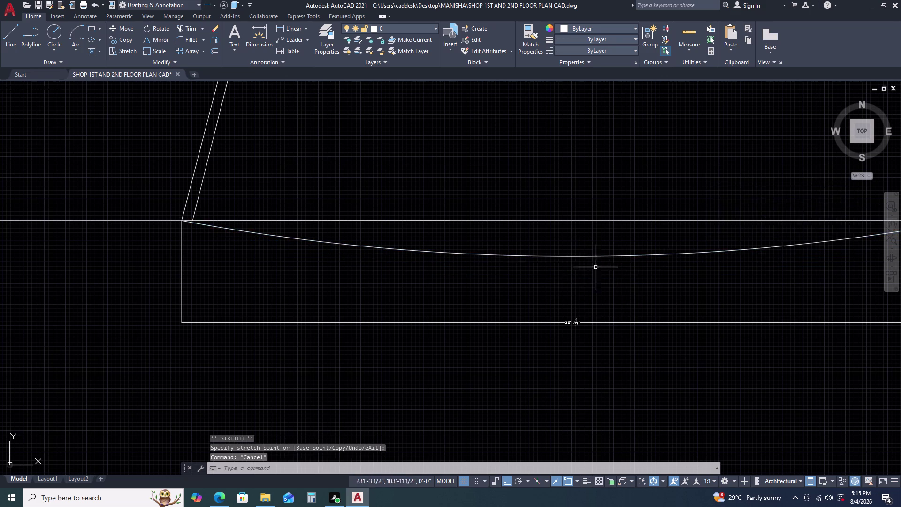
scroll(down, 3)
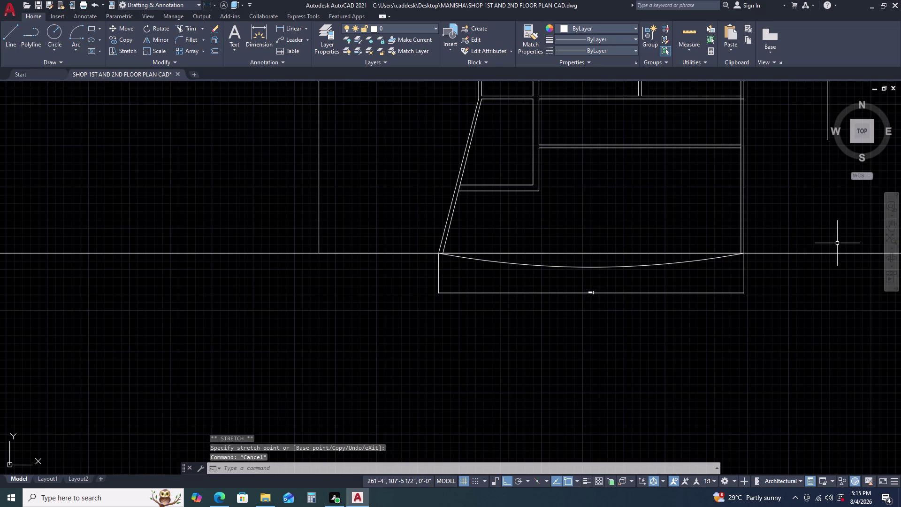
click(838, 244)
click(813, 290)
Delete the horizontal guide line and the stray piece below the arc.
key(Delete)
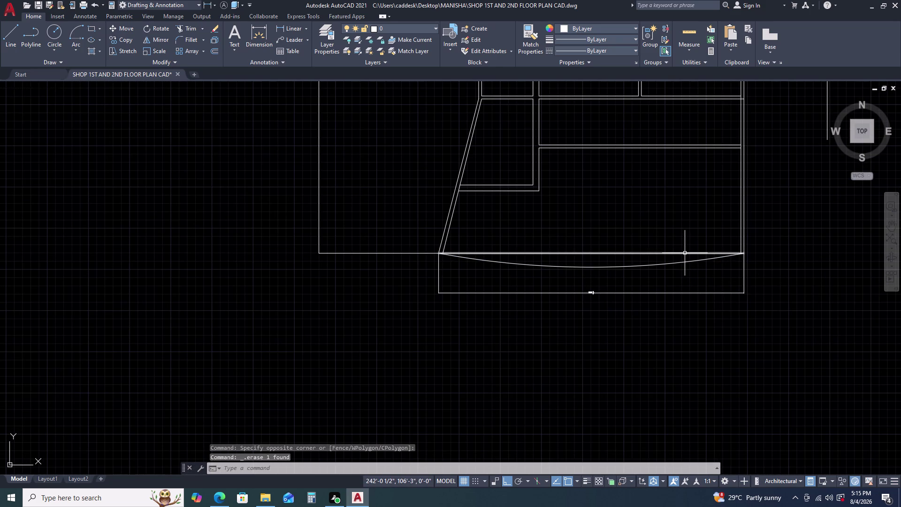
click(685, 252)
key(Delete)
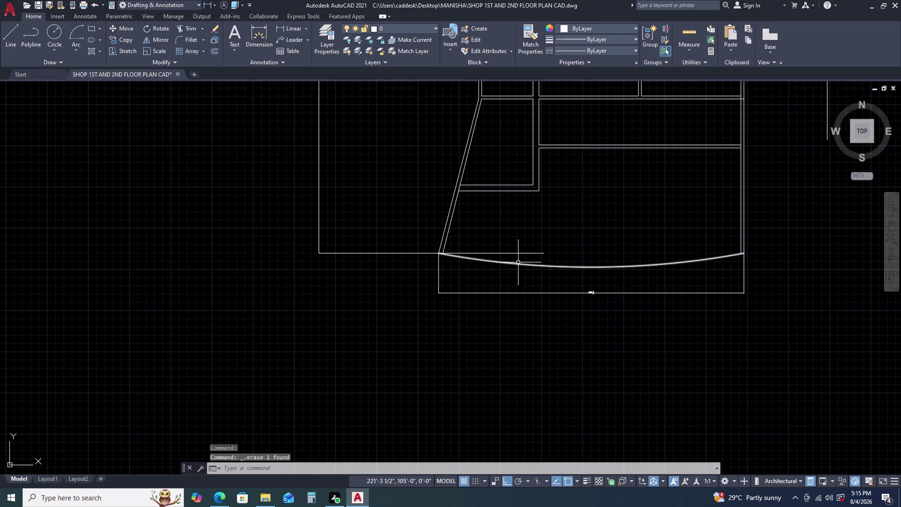
Attempt to stretch the horizontal wall line's corner end point twice, cancelling both.
click(521, 252)
click(544, 254)
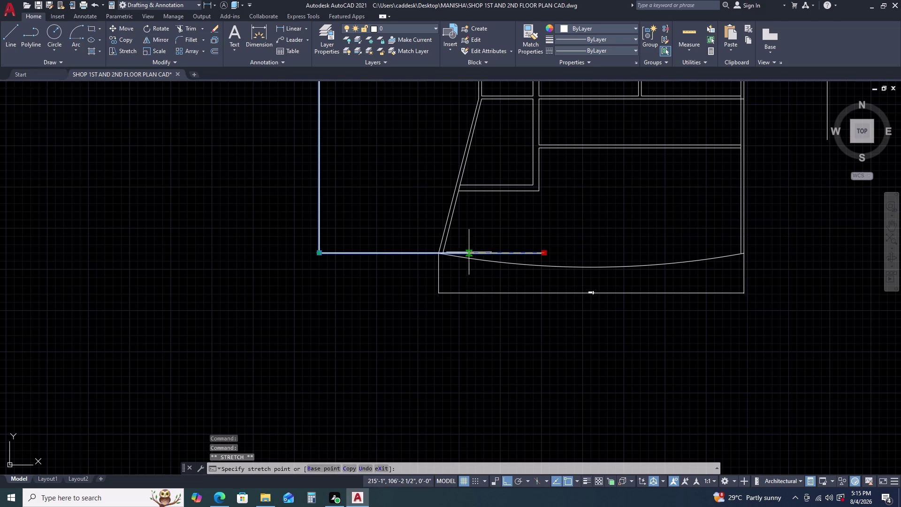
click(441, 254)
key(Escape)
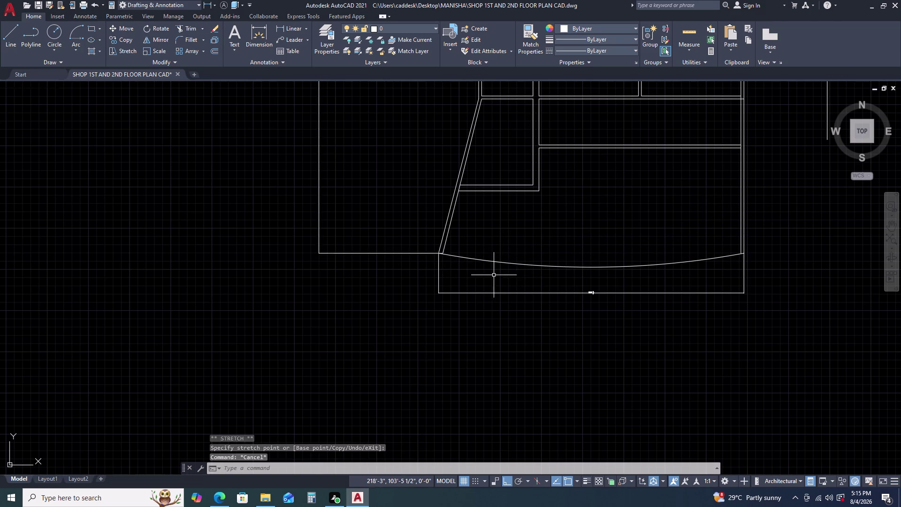
scroll(up, 3)
click(432, 253)
click(419, 270)
scroll(up, 3)
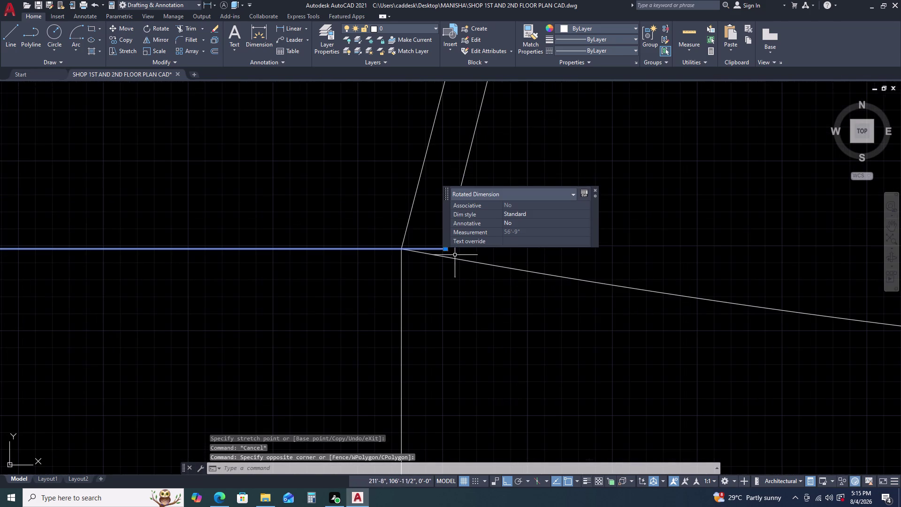
click(445, 249)
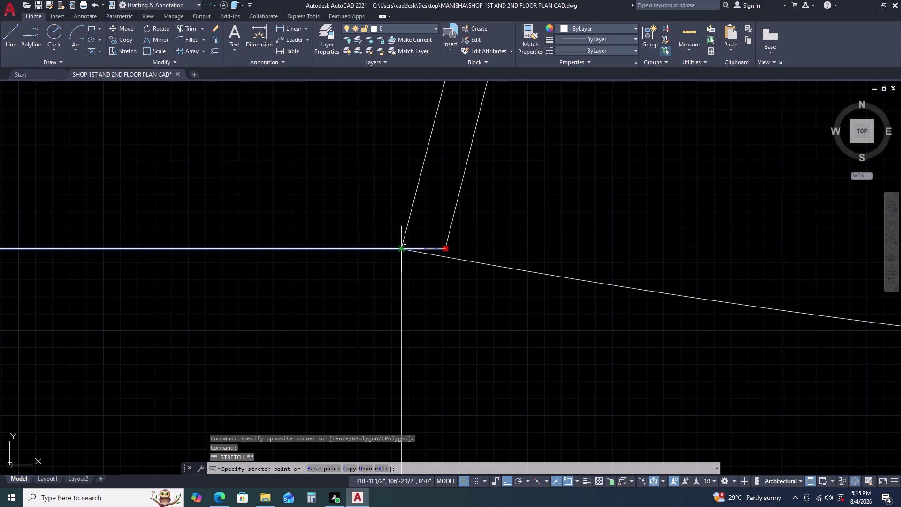
click(402, 250)
key(Escape)
Zoom and pan to the slanted wall junction near the upper right-side room.
scroll(down, 3)
scroll(up, 3)
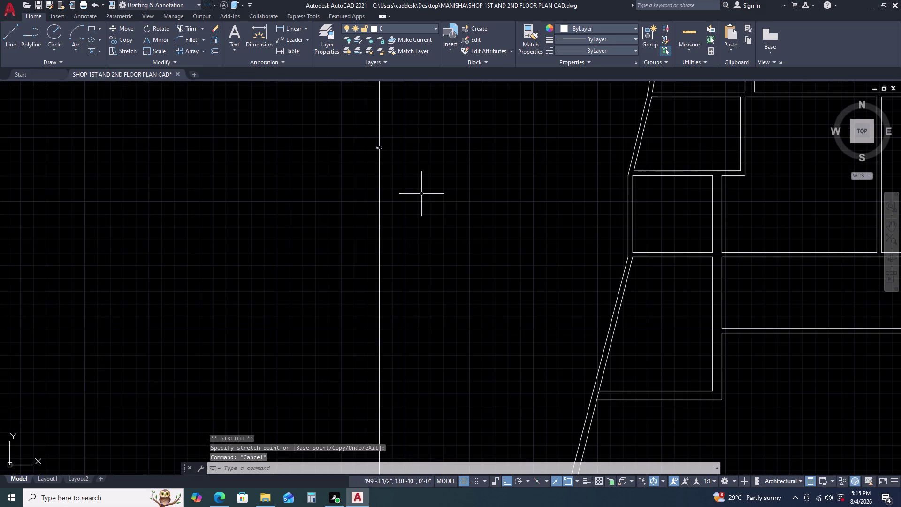
scroll(up, 3)
scroll(down, 3)
scroll(down, 3)
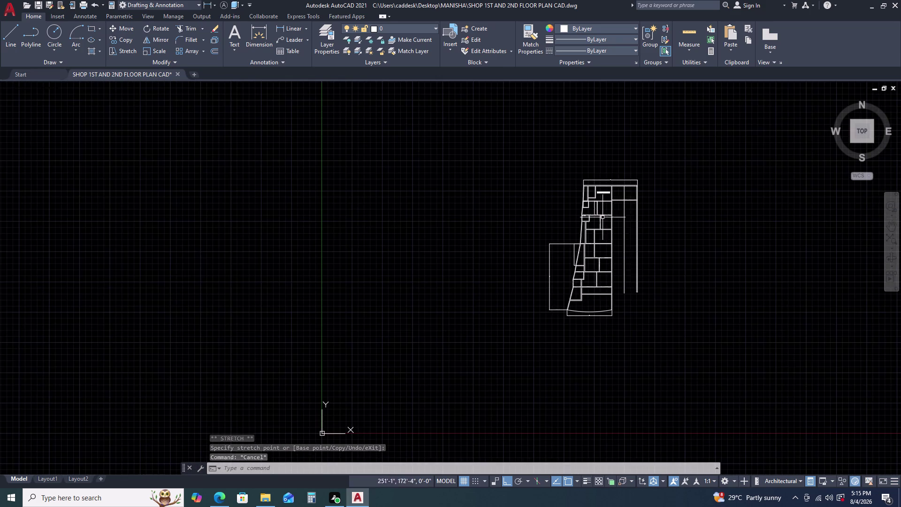
scroll(up, 3)
middle_drag(544, 177, 543, 198)
middle_click(542, 202)
scroll(up, 3)
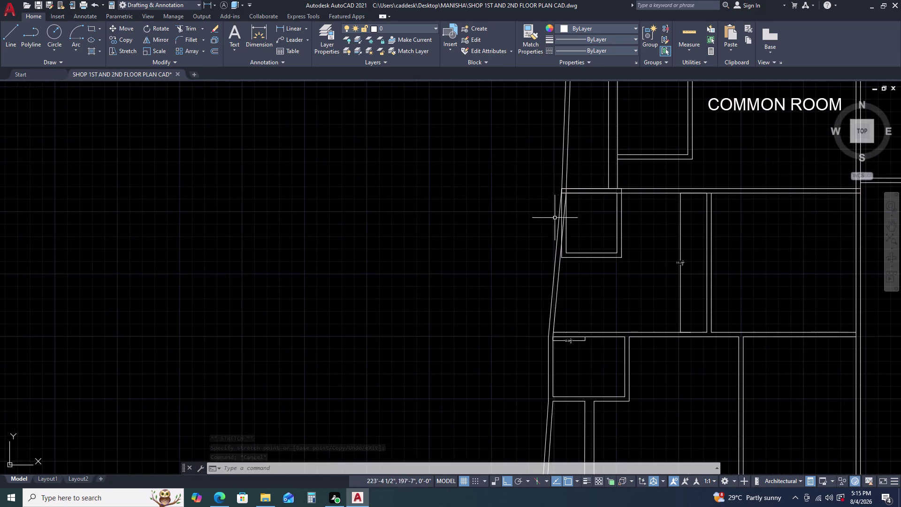
scroll(up, 3)
middle_drag(555, 206, 546, 277)
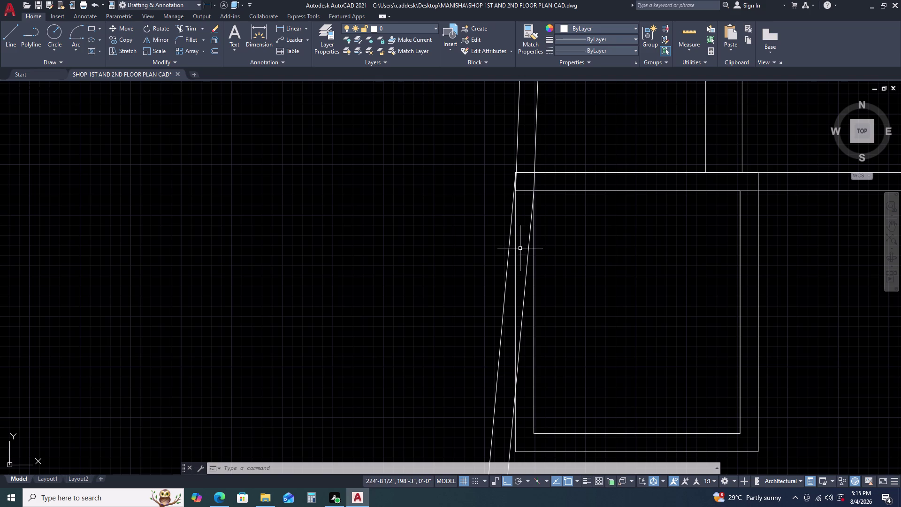
Trim the overhanging line ends and stubs at the slanted wall junction.
text(TR)
key(space)
click(516, 257)
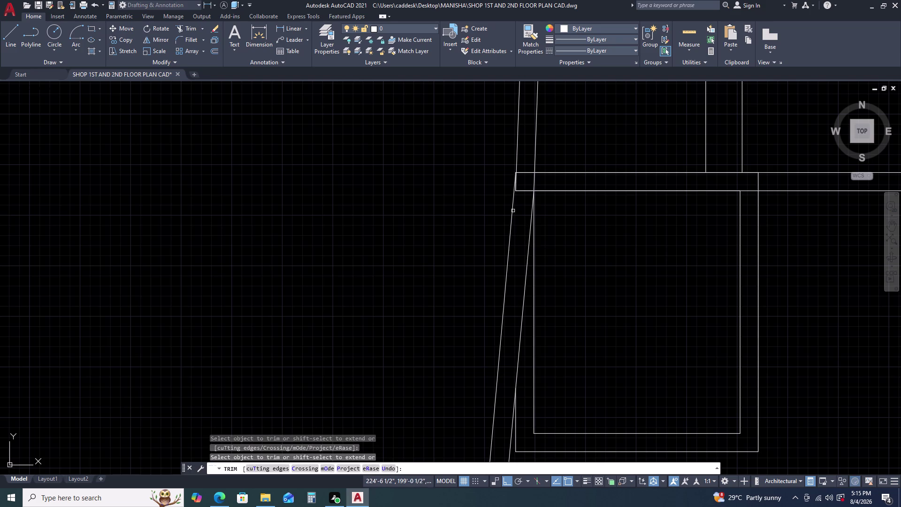
click(525, 191)
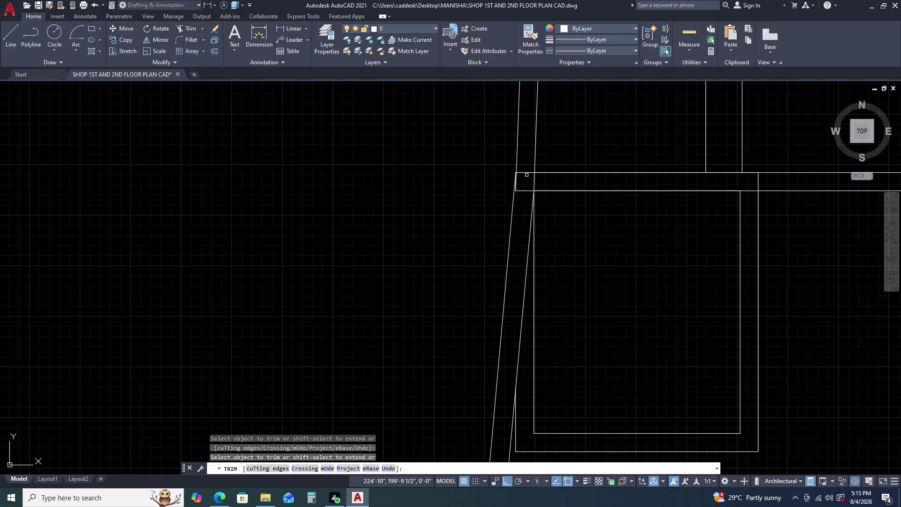
click(522, 191)
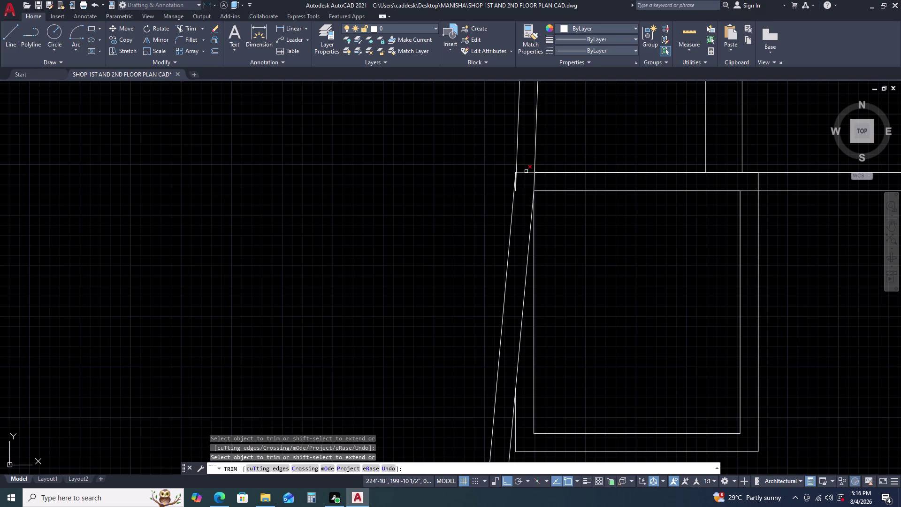
click(525, 171)
scroll(up, 3)
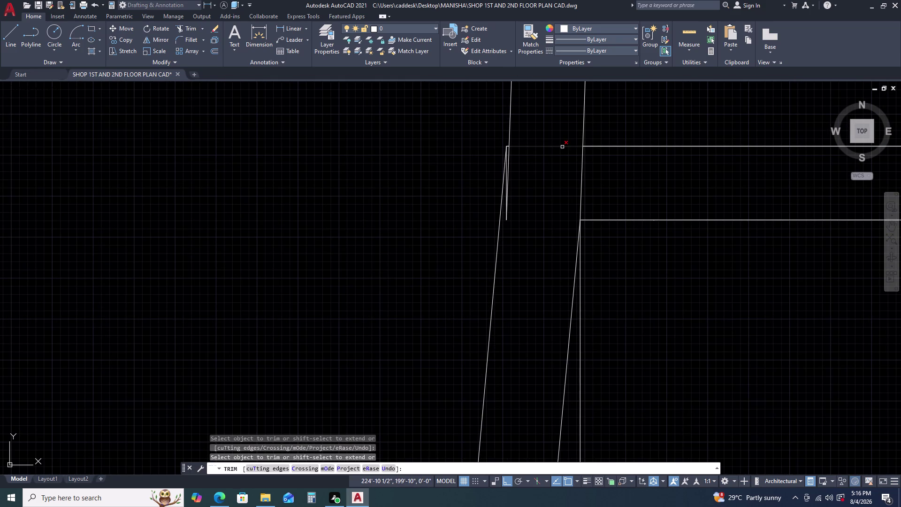
click(562, 147)
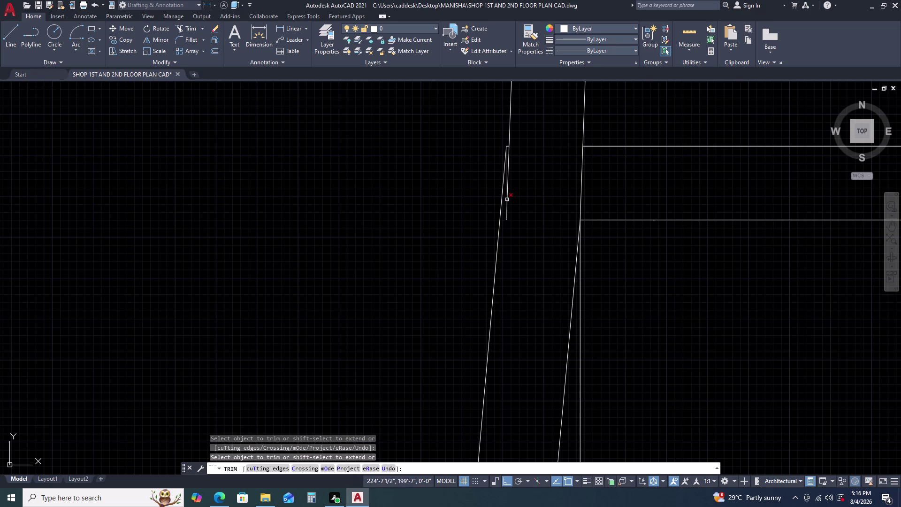
click(507, 200)
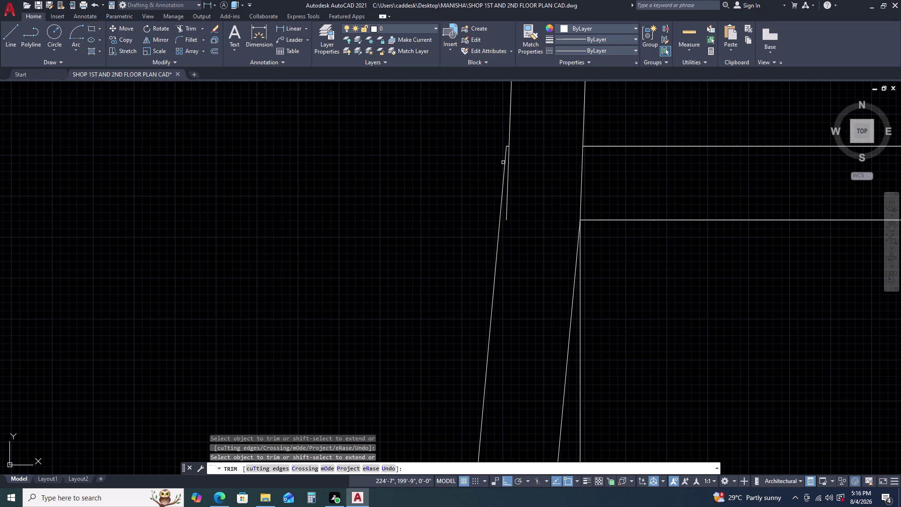
scroll(up, 3)
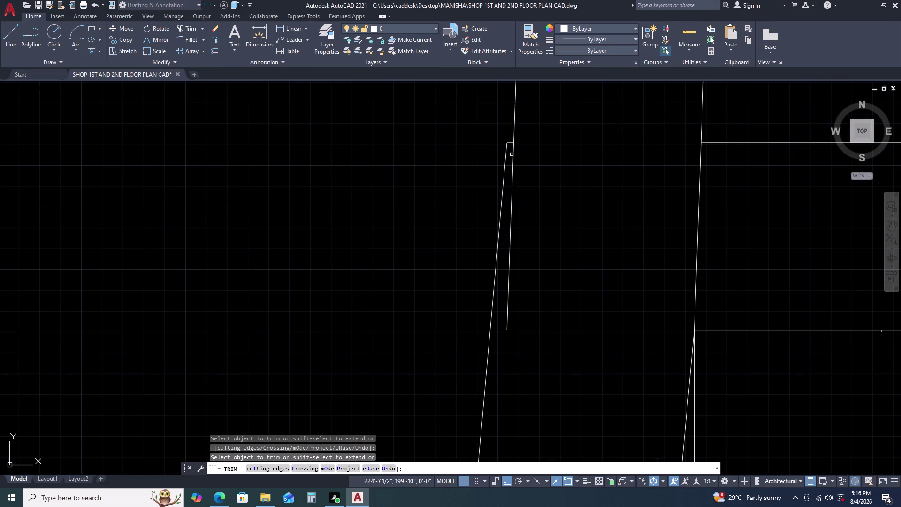
click(514, 157)
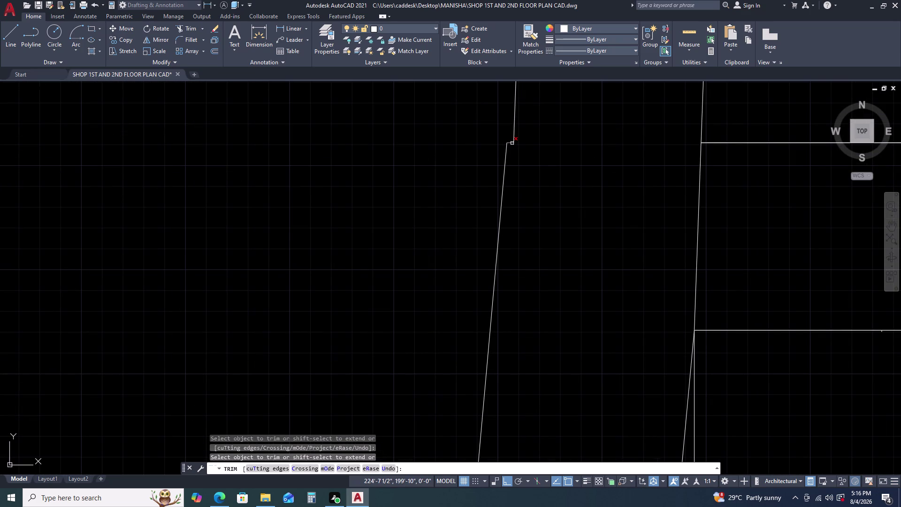
click(512, 143)
key(Escape)
Select the slanted outer wall line and try moving its top end point, then cancel.
scroll(down, 3)
scroll(down, 3)
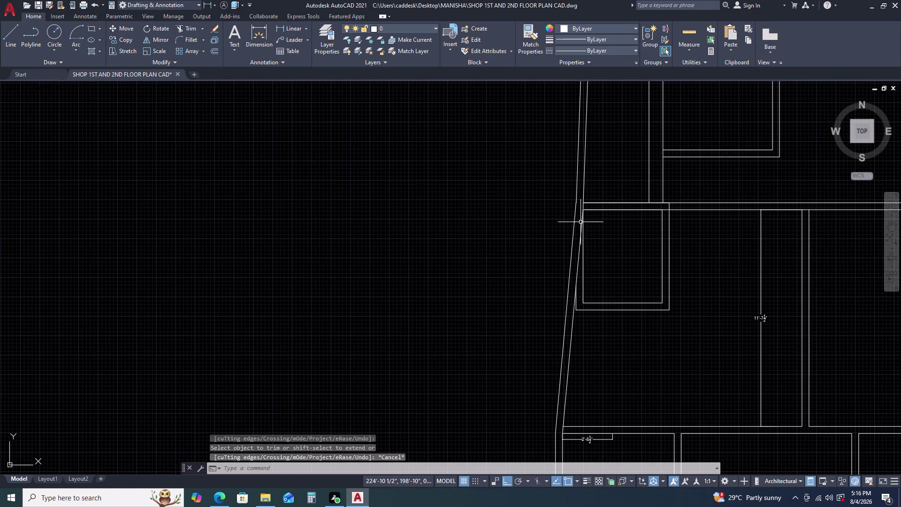
scroll(up, 3)
click(583, 223)
drag(571, 209, 569, 205)
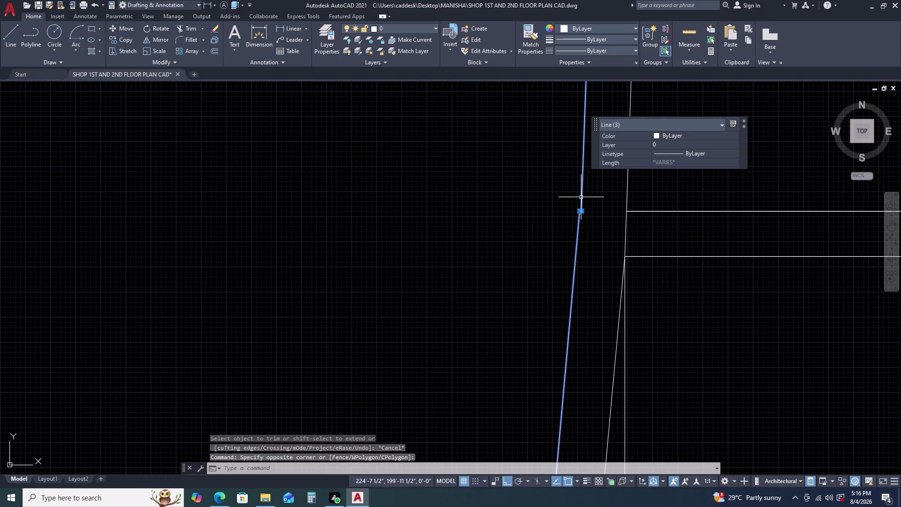
key(Escape)
scroll(up, 3)
click(577, 219)
click(556, 210)
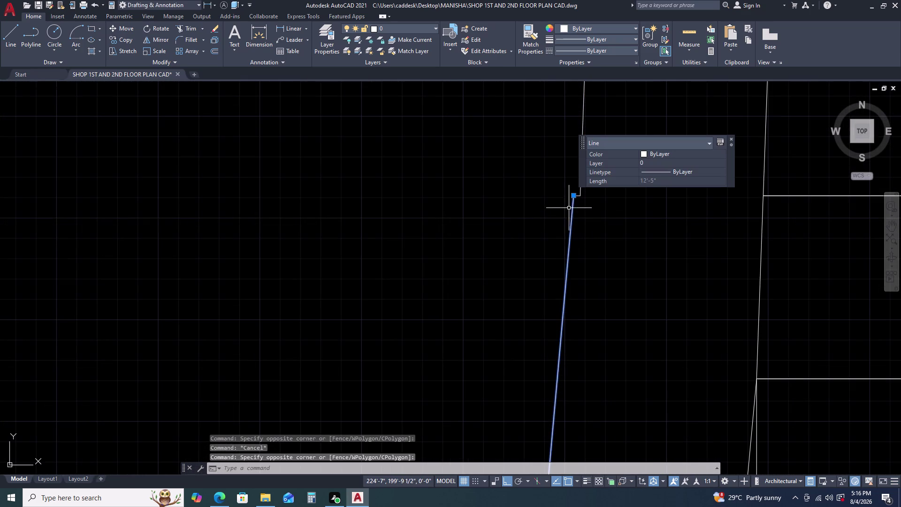
scroll(up, 3)
middle_drag(584, 191, 397, 215)
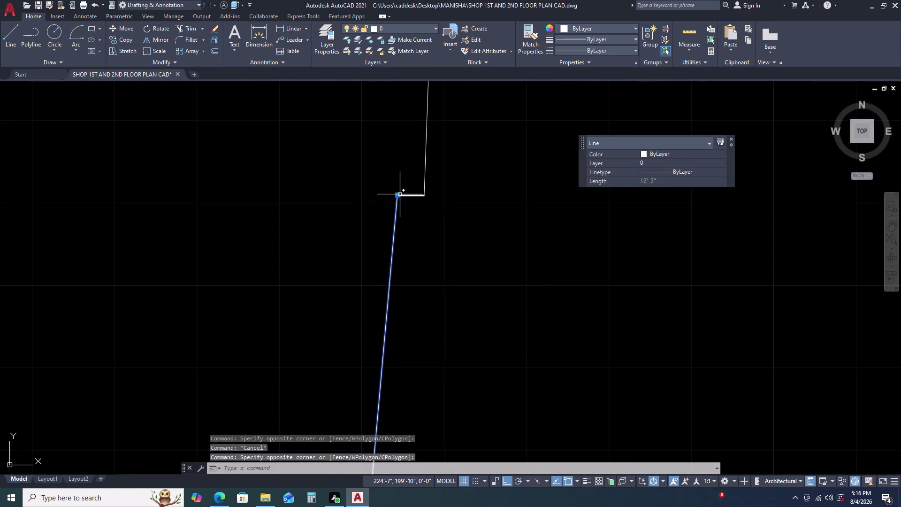
click(396, 194)
click(424, 197)
key(Escape)
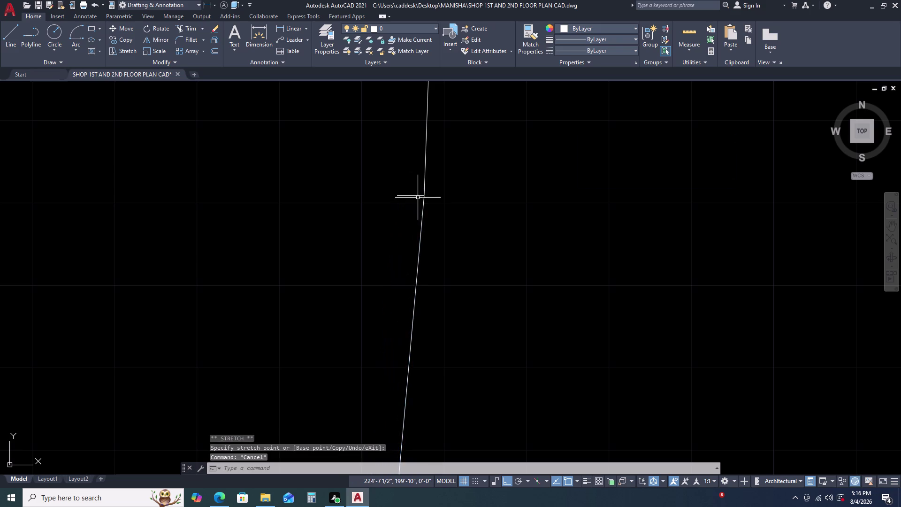
scroll(down, 3)
scroll(up, 3)
scroll(up, 3)
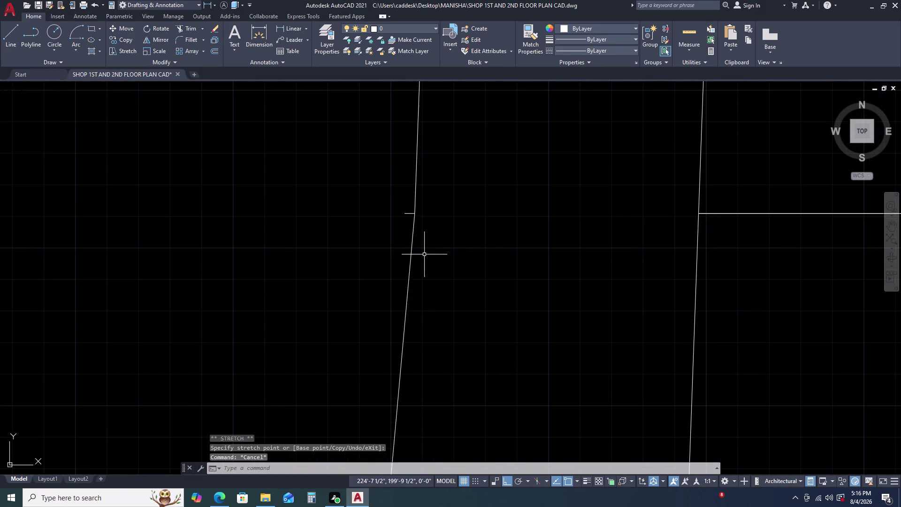
scroll(up, 3)
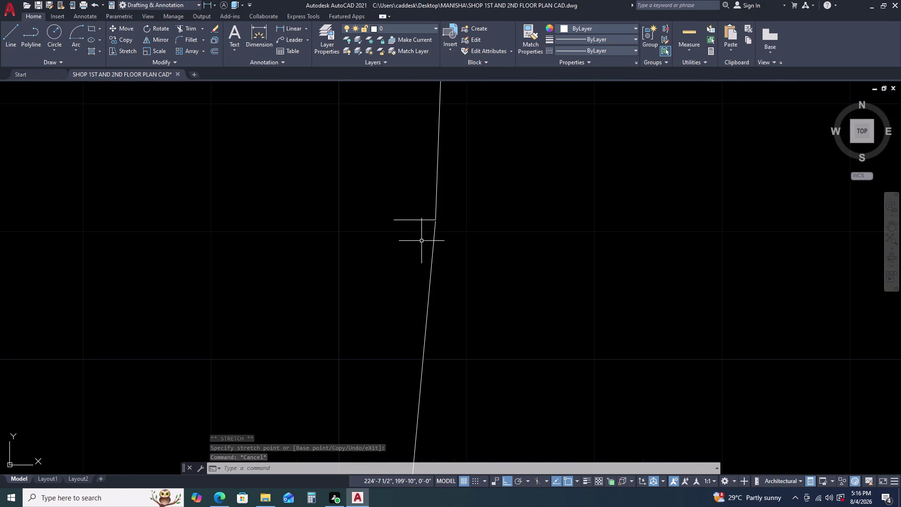
Try extending the slanted line to the cross wall, then try its end grip and cancel.
key(e)
key(x)
key(space)
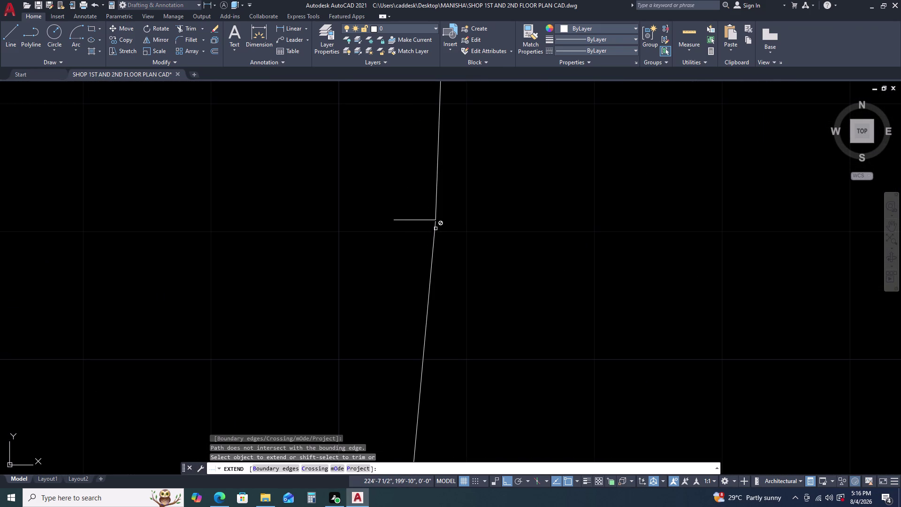
click(435, 227)
key(Escape)
click(438, 234)
click(430, 235)
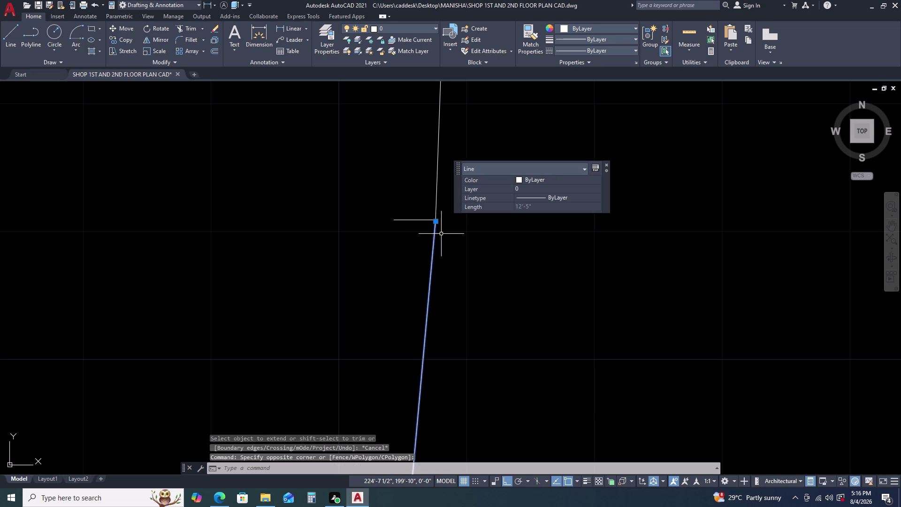
scroll(up, 3)
scroll(up, 3)
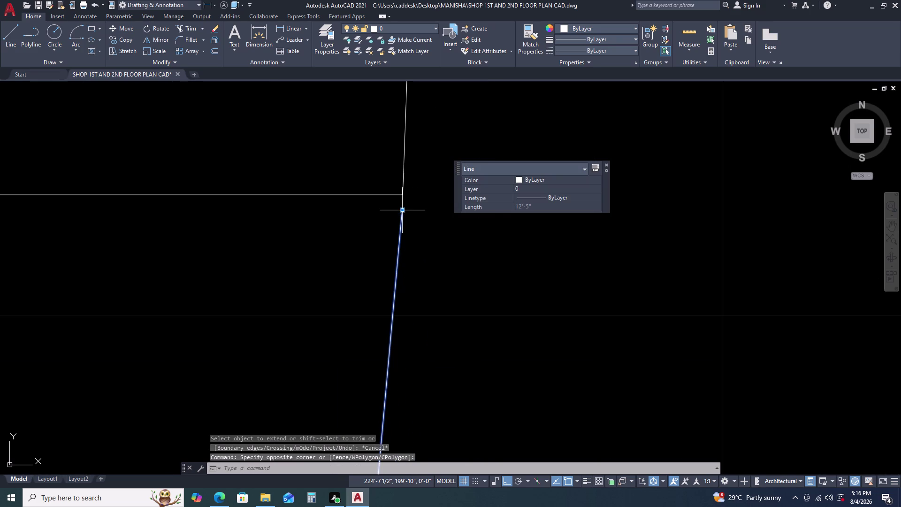
click(402, 209)
click(402, 193)
key(Escape)
scroll(down, 3)
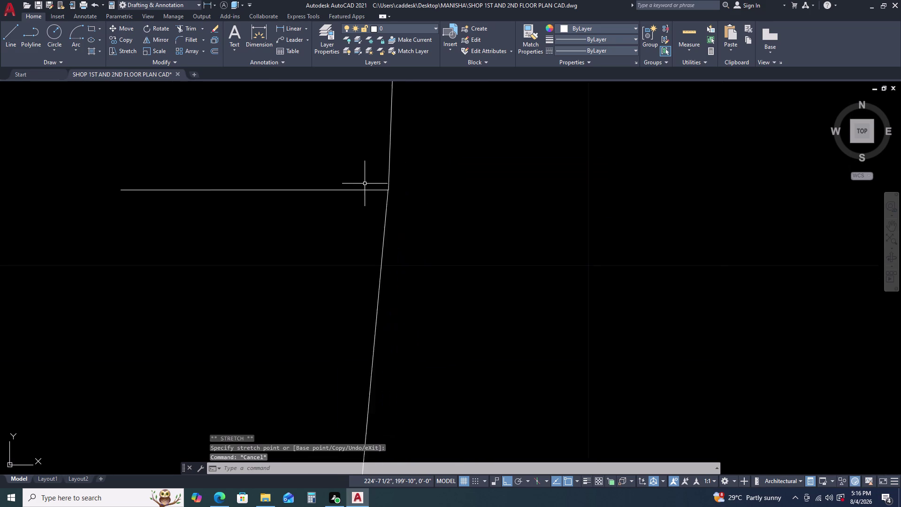
scroll(down, 3)
scroll(up, 3)
Pan down along the slanted wall and try its lower end grip, then cancel.
click(360, 176)
middle_drag(380, 185, 384, 189)
key(Escape)
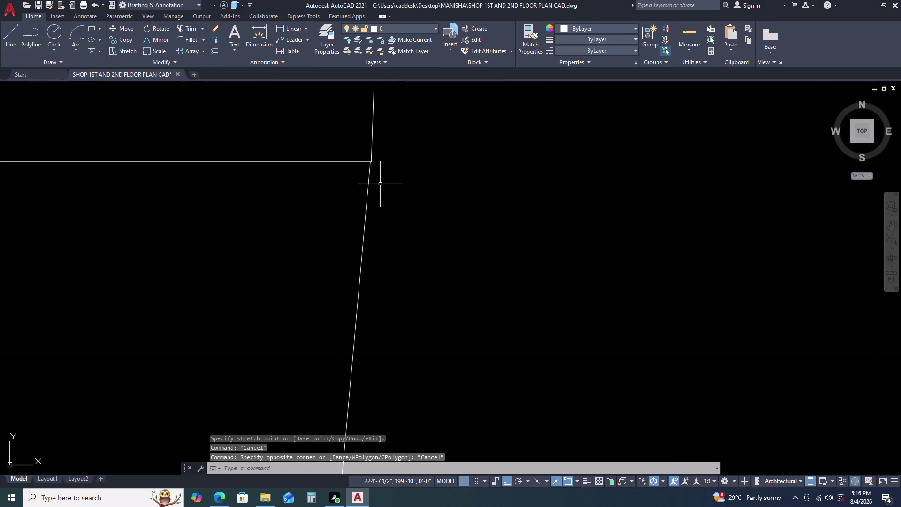
scroll(up, 3)
drag(363, 180, 359, 181)
click(325, 187)
middle_click(332, 153)
middle_drag(339, 175, 346, 241)
middle_drag(346, 254, 345, 357)
scroll(up, 3)
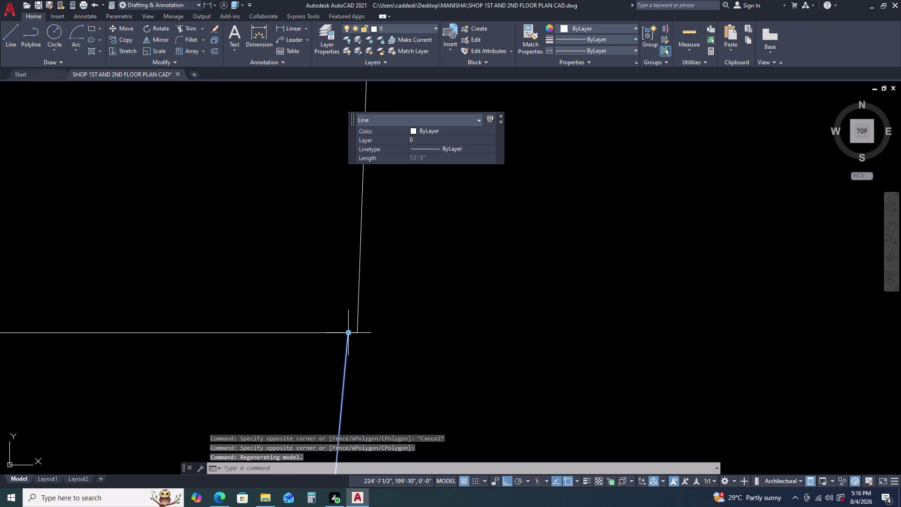
click(348, 331)
click(356, 331)
key(Escape)
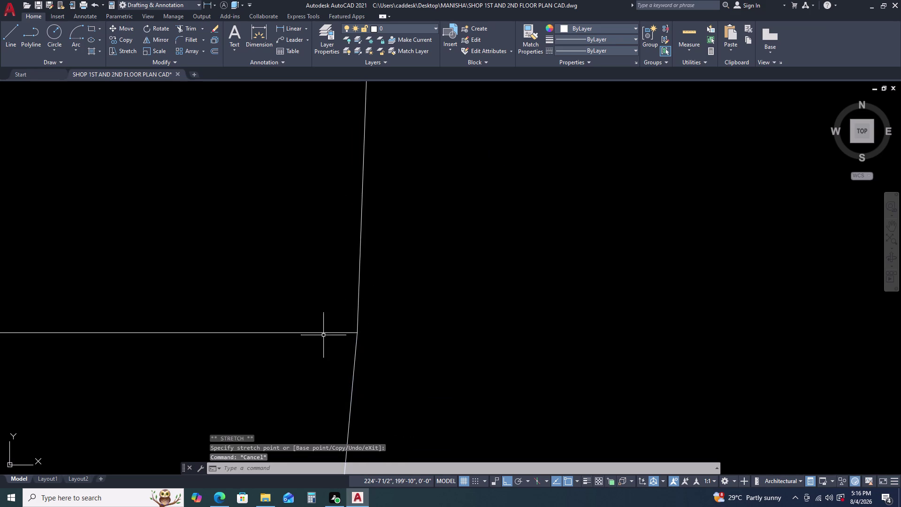
Trim the leftover horizontal line with a fence selection.
key(t)
key(r)
key(space)
click(301, 311)
click(264, 365)
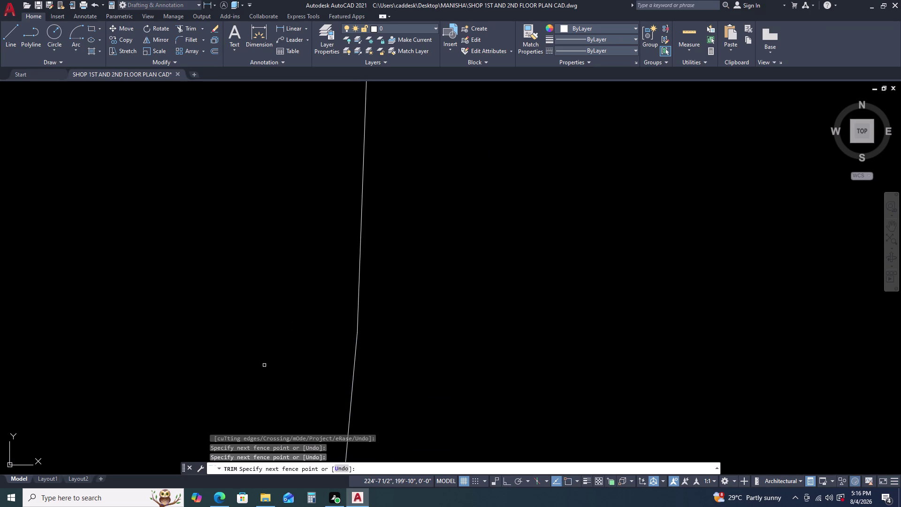
Fence-trim the overlapping wall line ends where the inner rooms meet the slanted left wall.
scroll(down, 3)
key(Escape)
scroll(down, 3)
scroll(down, 3)
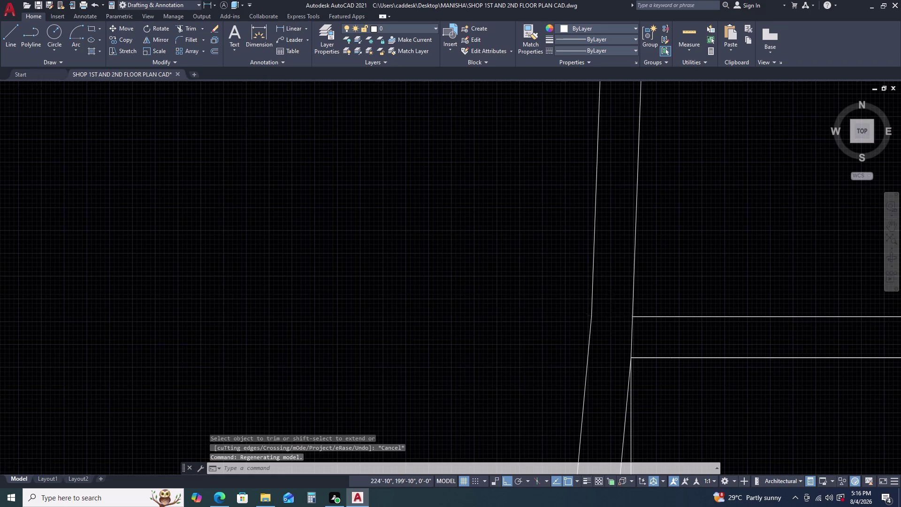
middle_drag(633, 378, 630, 383)
middle_drag(629, 384, 595, 241)
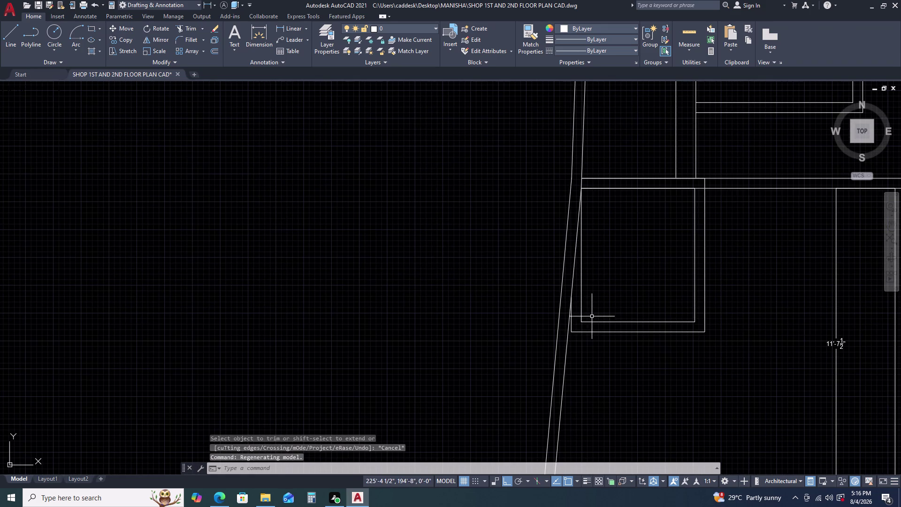
text(T)
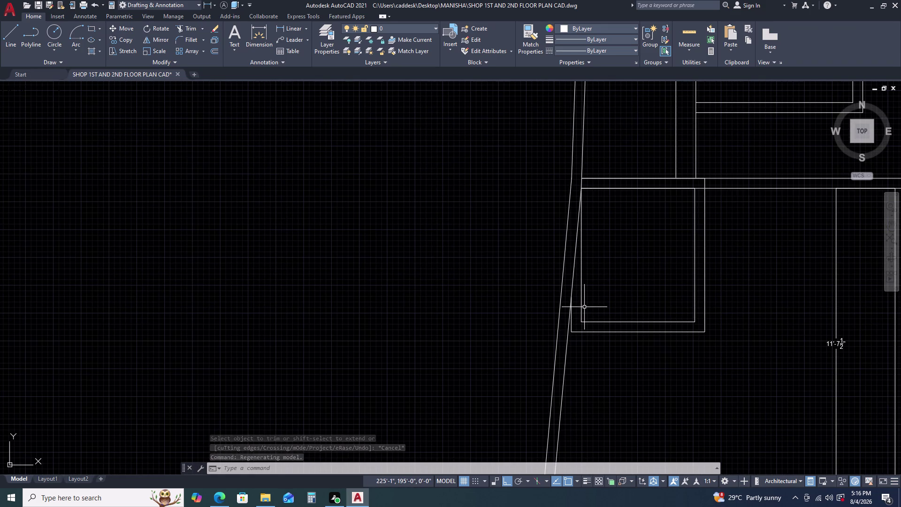
text(RF)
key(BackSpace)
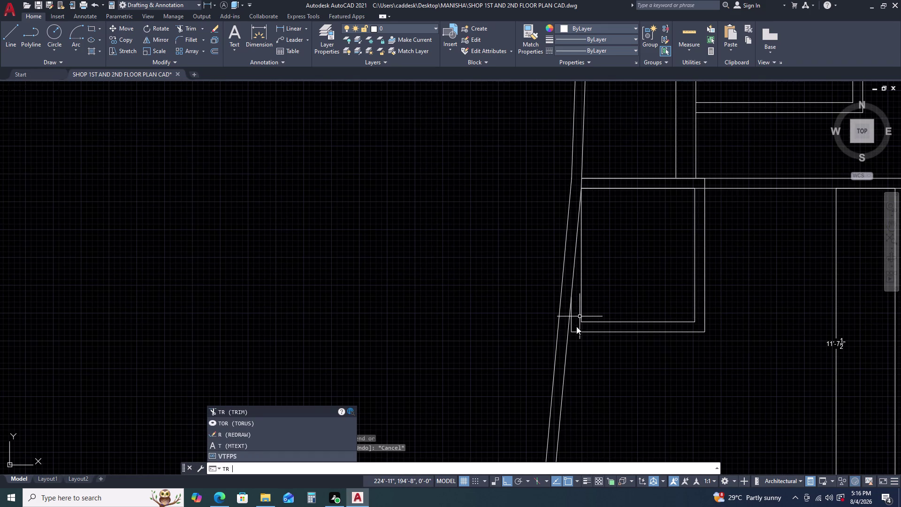
key(space)
scroll(up, 3)
click(603, 186)
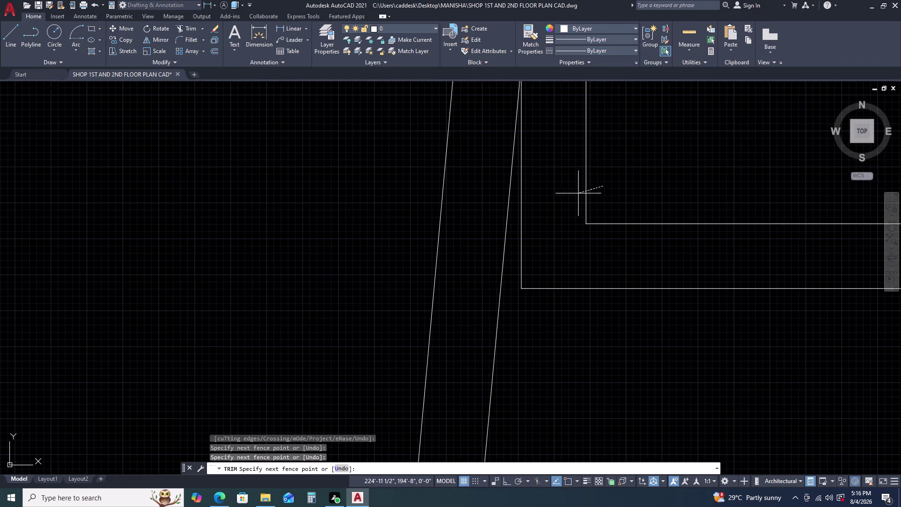
click(520, 231)
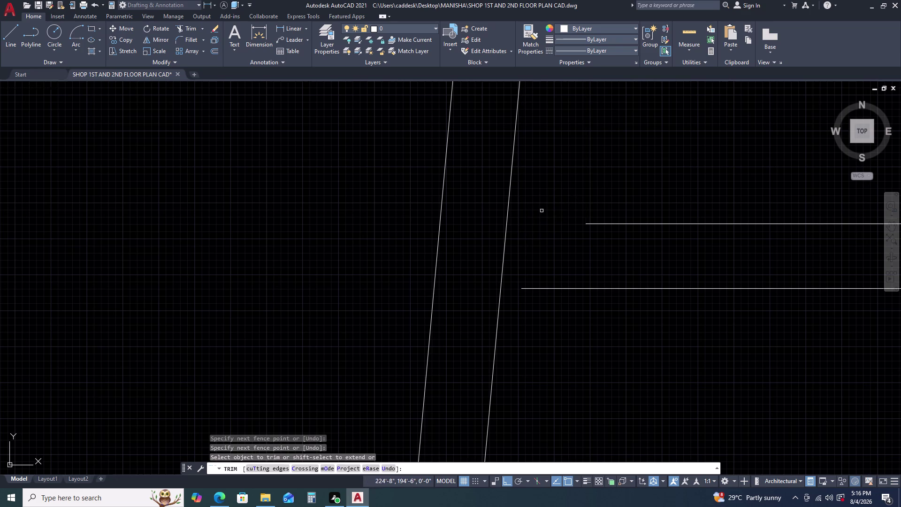
scroll(down, 3)
scroll(down, 3)
middle_drag(590, 300, 590, 289)
middle_drag(590, 286, 589, 256)
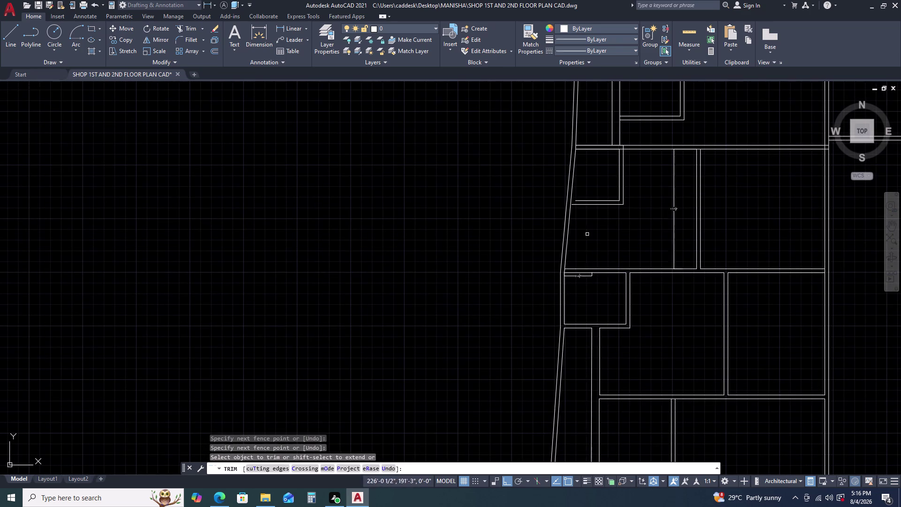
key(Escape)
Try an EXTEND fence on the upper small room's walls, then cancel it.
middle_drag(605, 265, 606, 207)
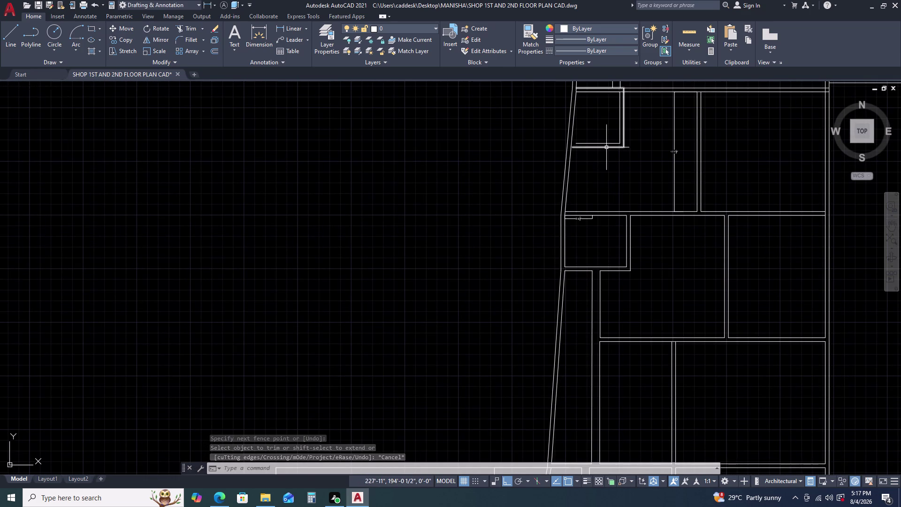
key(e)
key(x)
key(space)
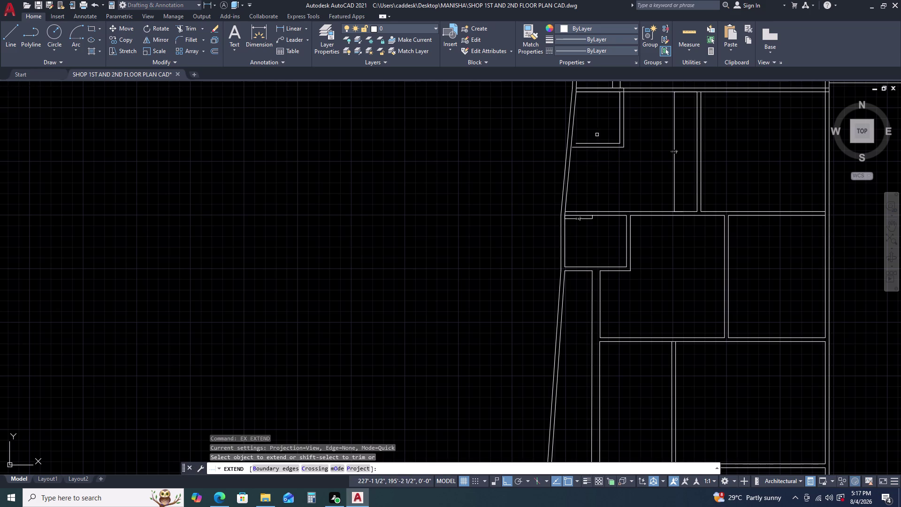
click(597, 134)
click(582, 160)
key(Escape)
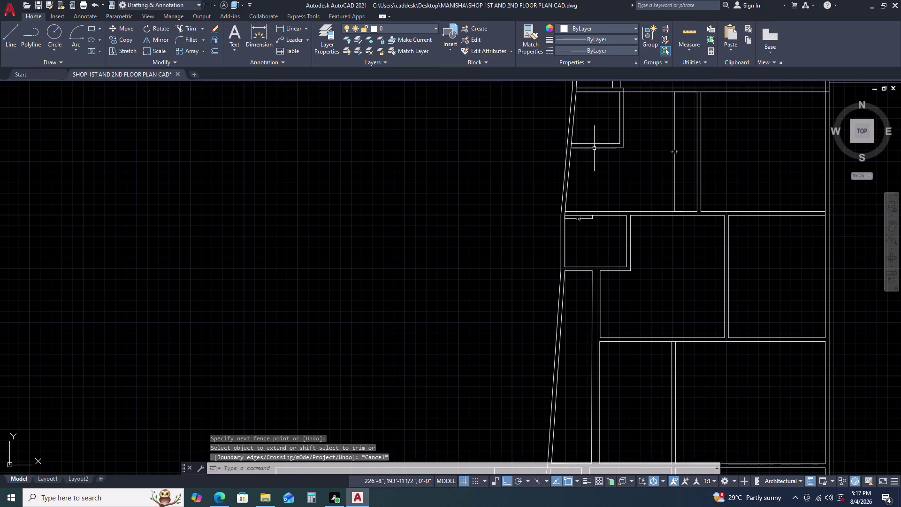
scroll(down, 3)
middle_drag(693, 211, 658, 168)
scroll(down, 3)
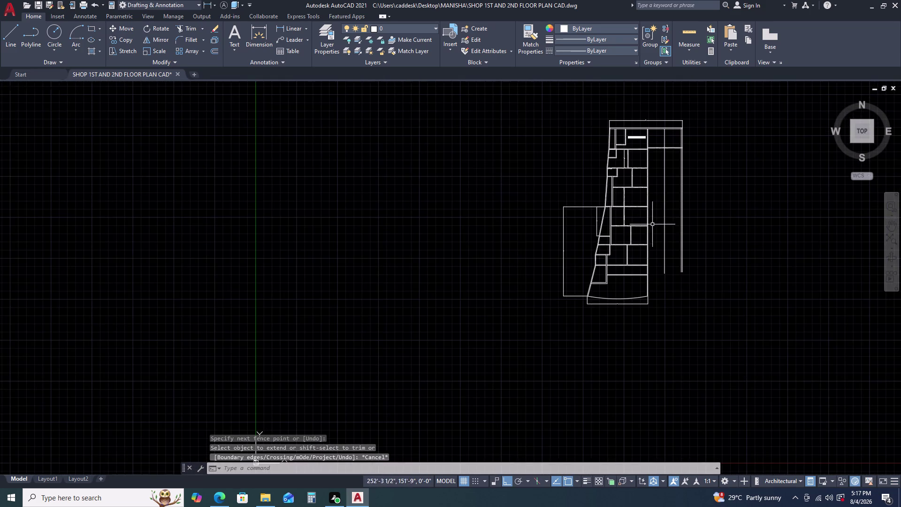
middle_drag(640, 226, 583, 207)
middle_click(577, 205)
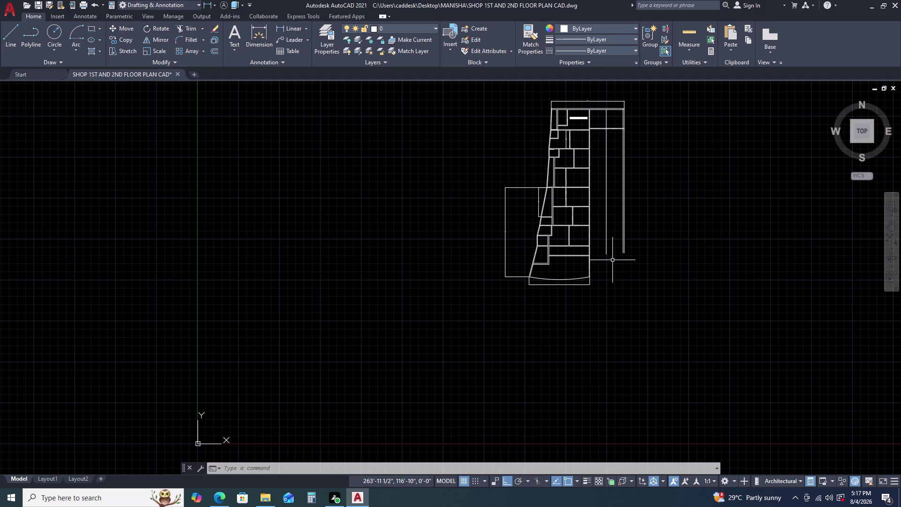
scroll(up, 3)
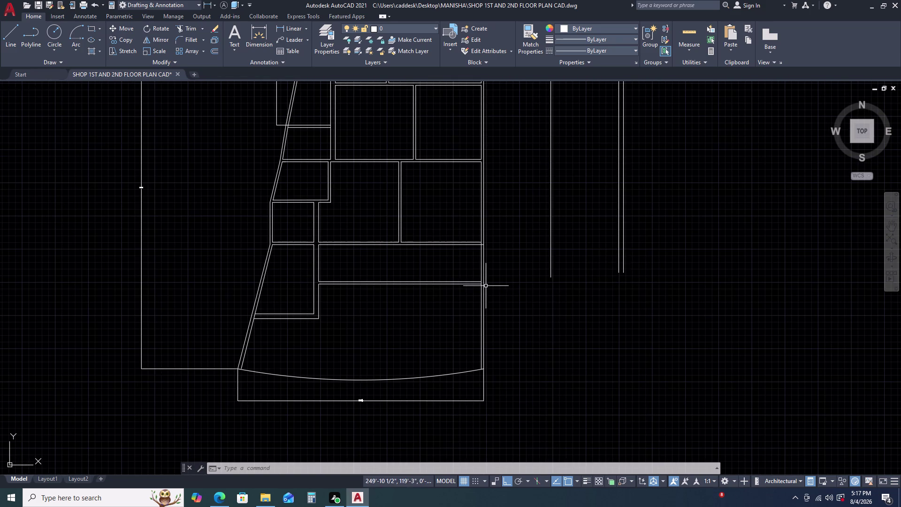
scroll(up, 3)
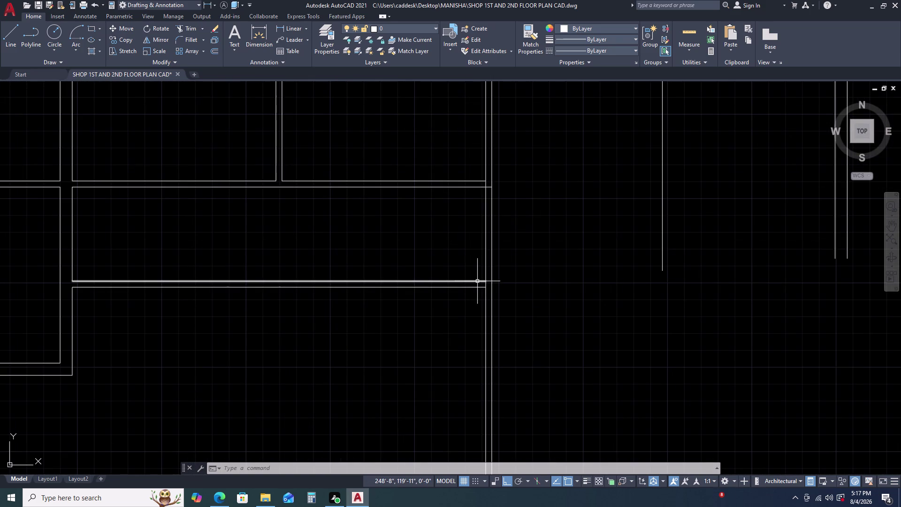
Grip-stretch both horizontal wall lines of the lower room out to the right outer wall.
click(477, 281)
click(487, 283)
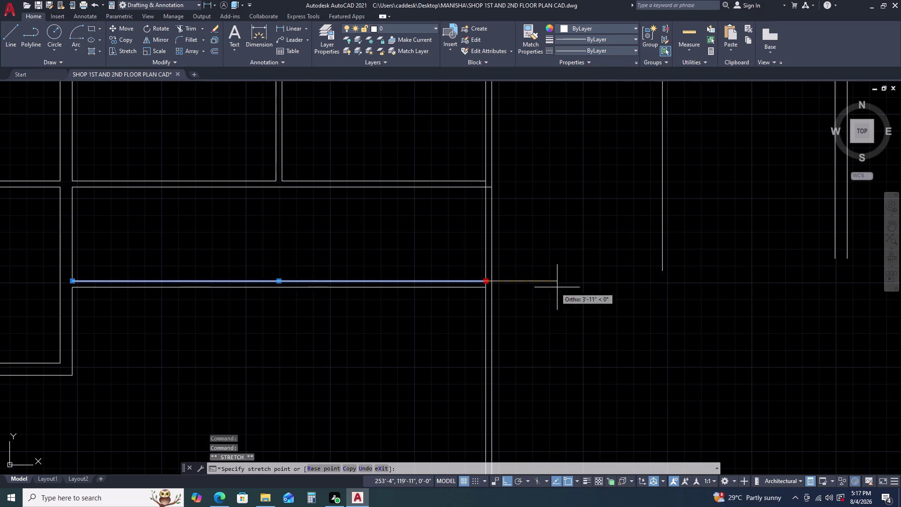
click(834, 281)
key(Escape)
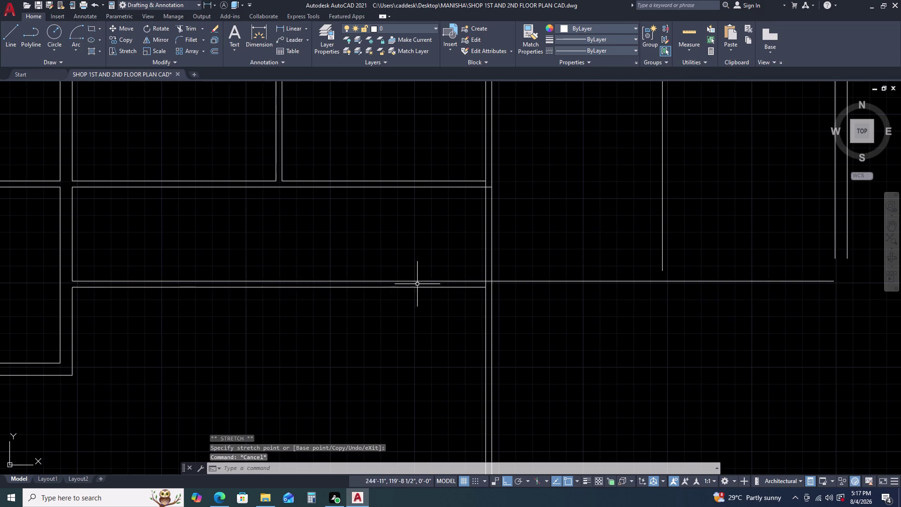
click(417, 286)
drag(485, 286, 493, 286)
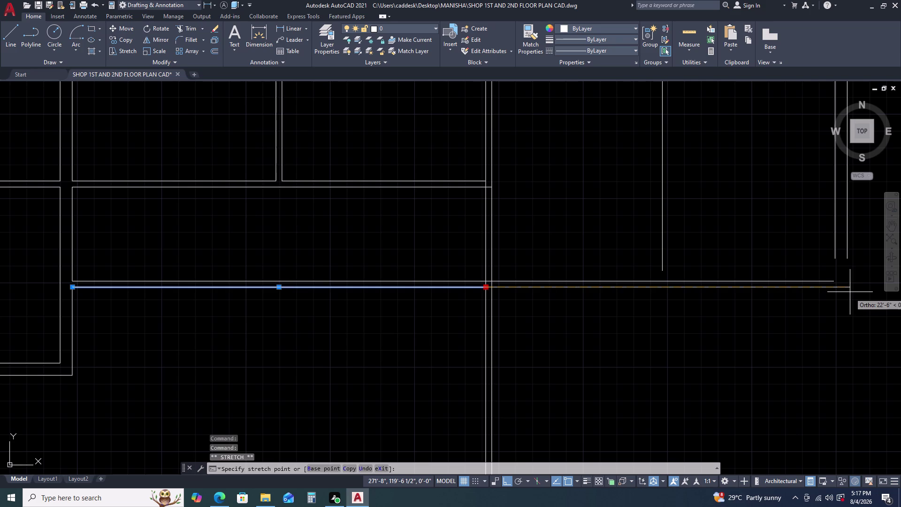
click(850, 289)
key(Escape)
key(Escape)
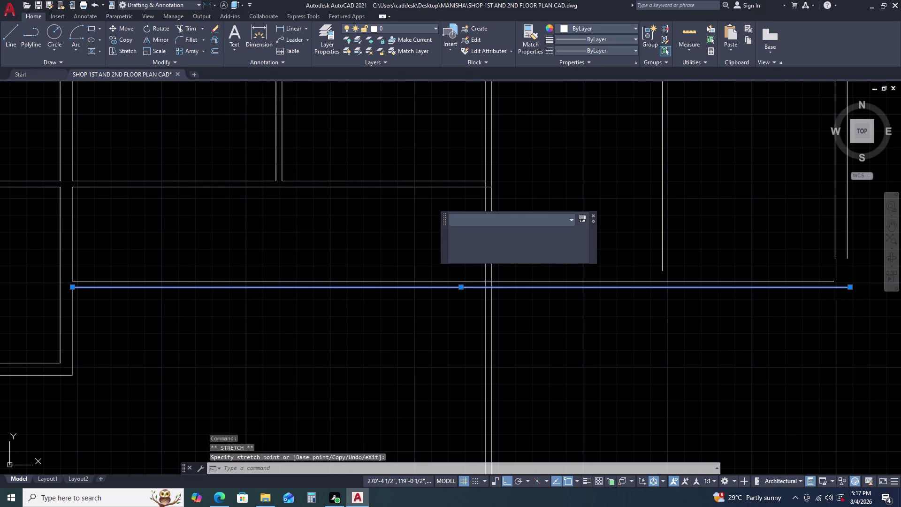
Fillet each extended horizontal line against the outer vertical walls to close the corners.
text(F)
key(space)
click(806, 280)
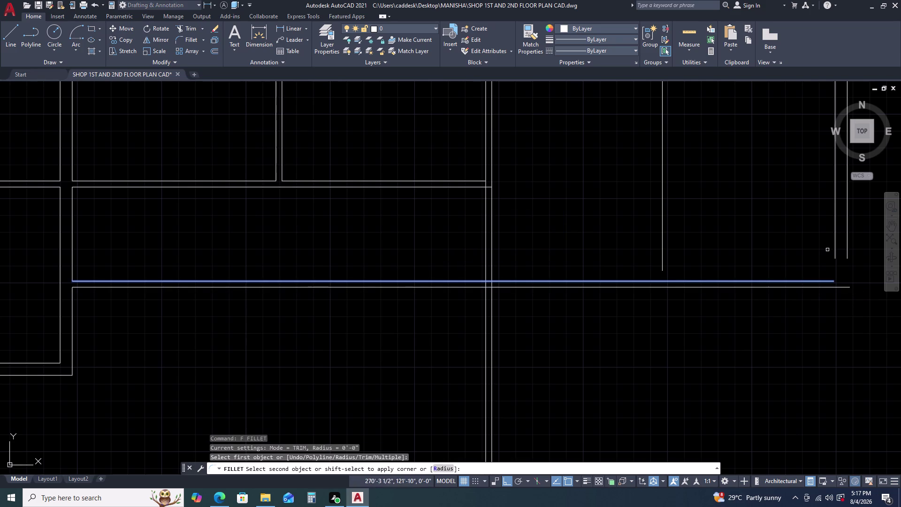
click(833, 251)
key(space)
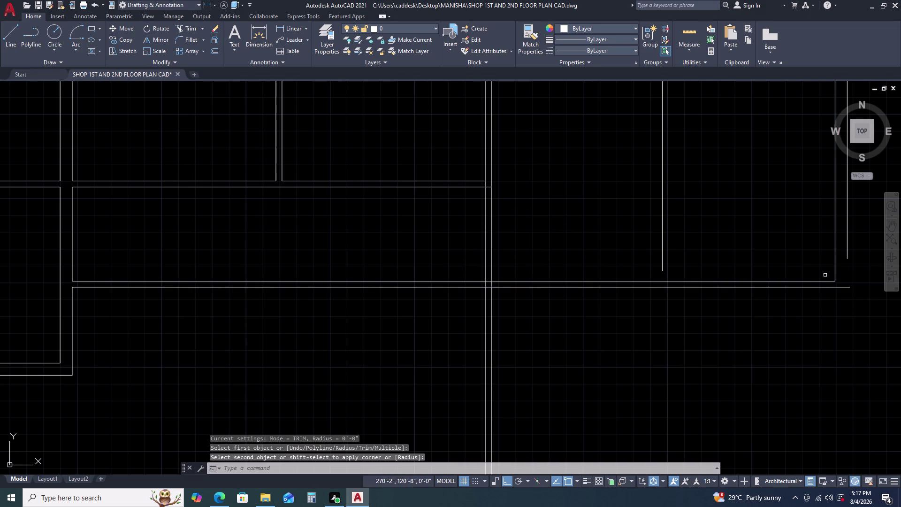
click(848, 259)
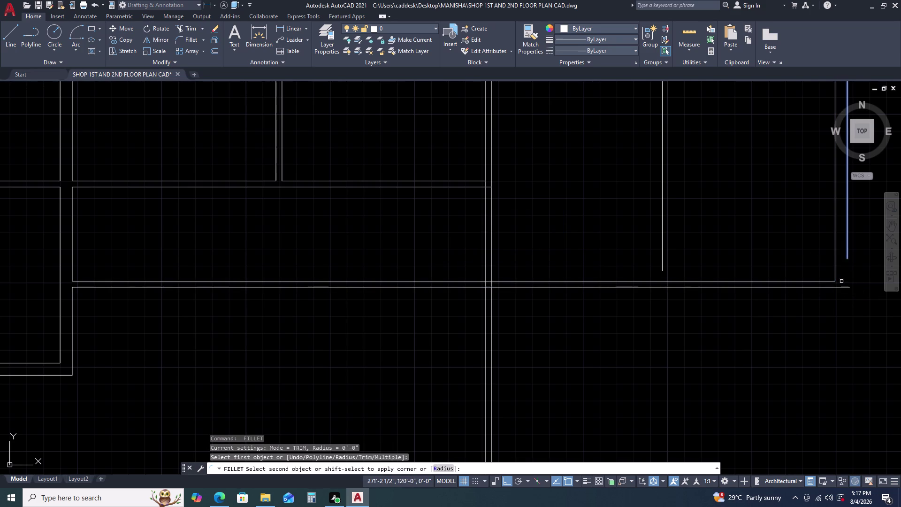
click(836, 288)
Stretch the inner vertical wall line's lower end down onto the bottom wall line.
scroll(down, 3)
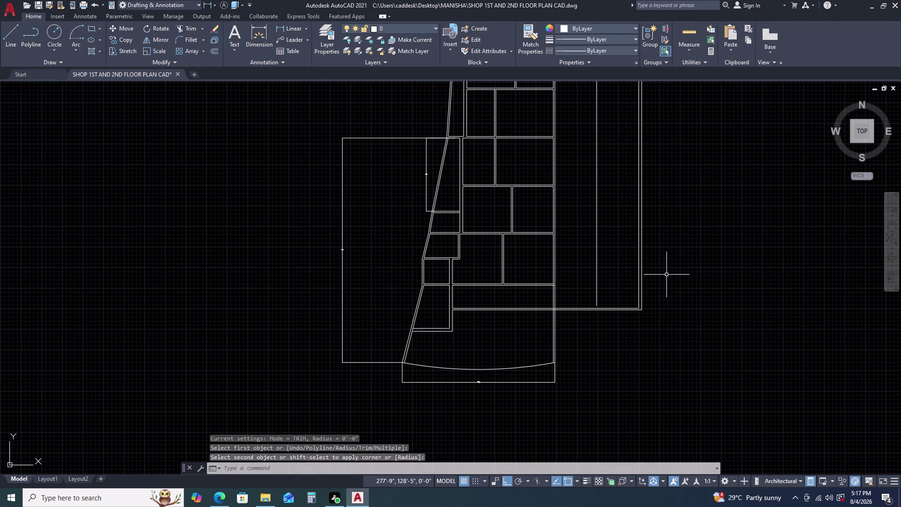
middle_click(666, 274)
middle_drag(653, 279, 630, 281)
middle_click(620, 281)
middle_click(618, 281)
scroll(up, 3)
click(601, 296)
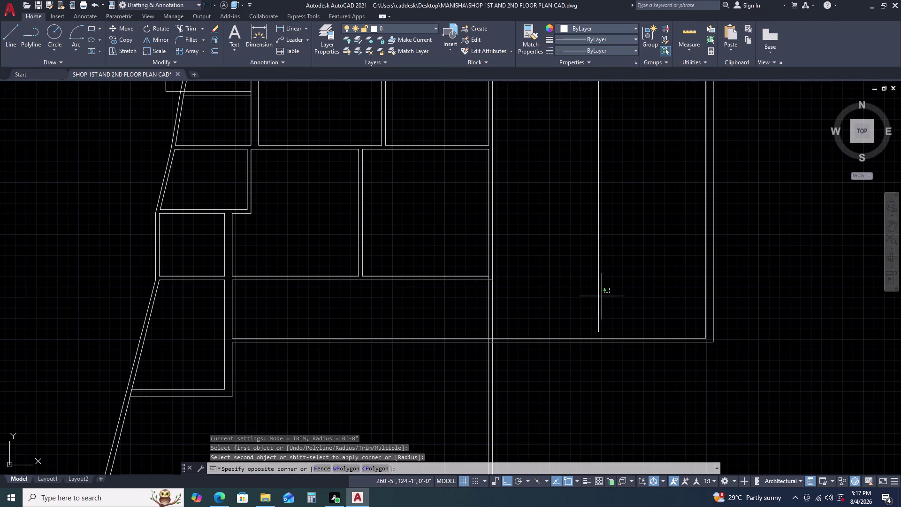
click(591, 304)
drag(598, 334, 596, 341)
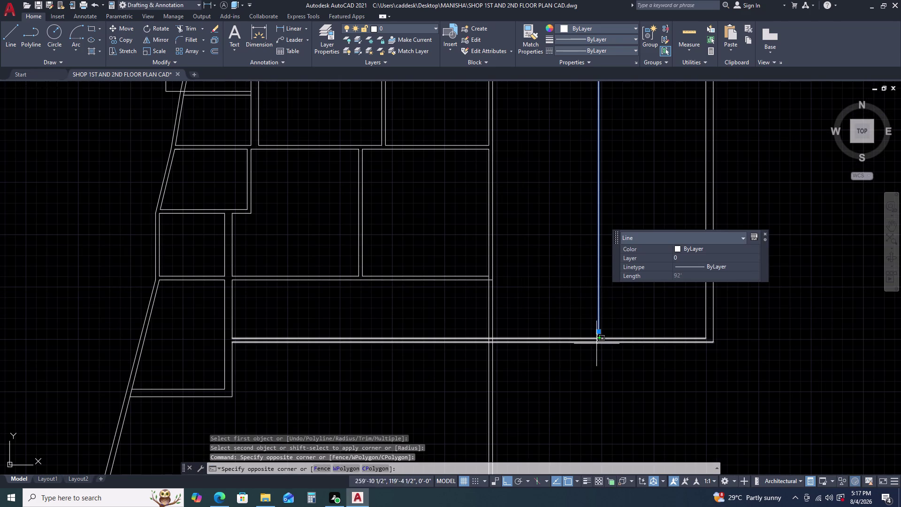
key(Escape)
click(598, 332)
click(598, 342)
key(Escape)
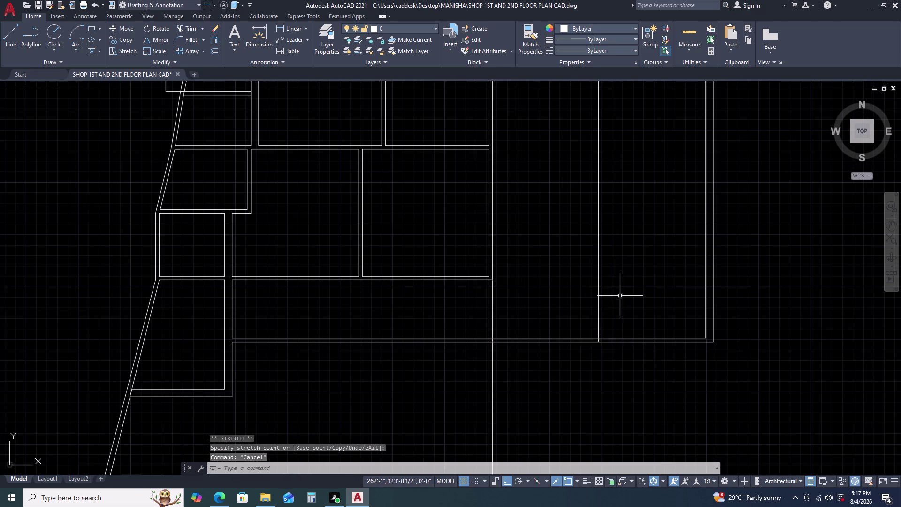
scroll(down, 3)
middle_drag(667, 259, 615, 271)
scroll(up, 3)
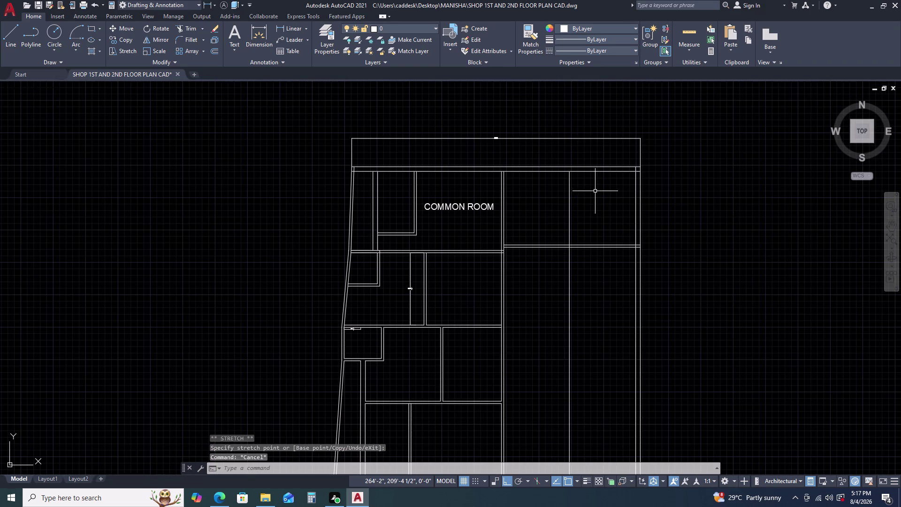
Dimension the right wall with DLI from its top to bottom end, reading 93'-9 1/2".
key(d)
text(LI)
key(space)
scroll(up, 3)
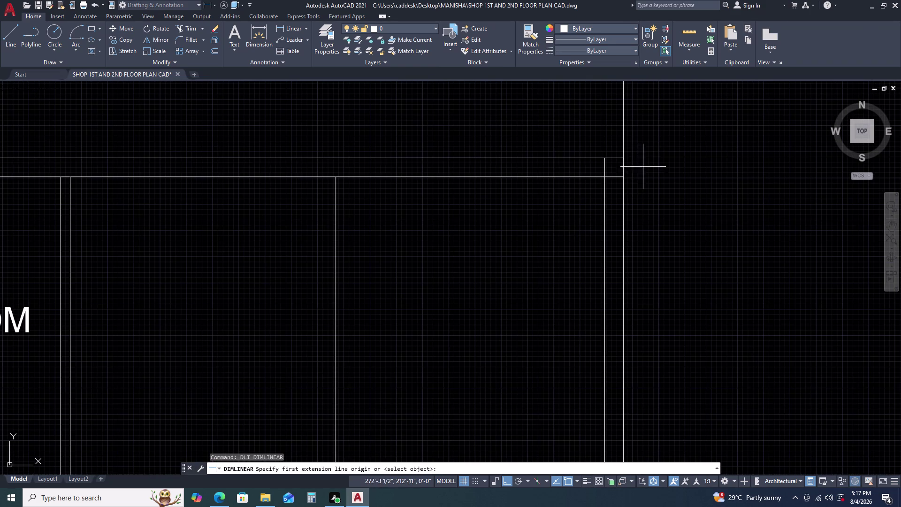
click(624, 159)
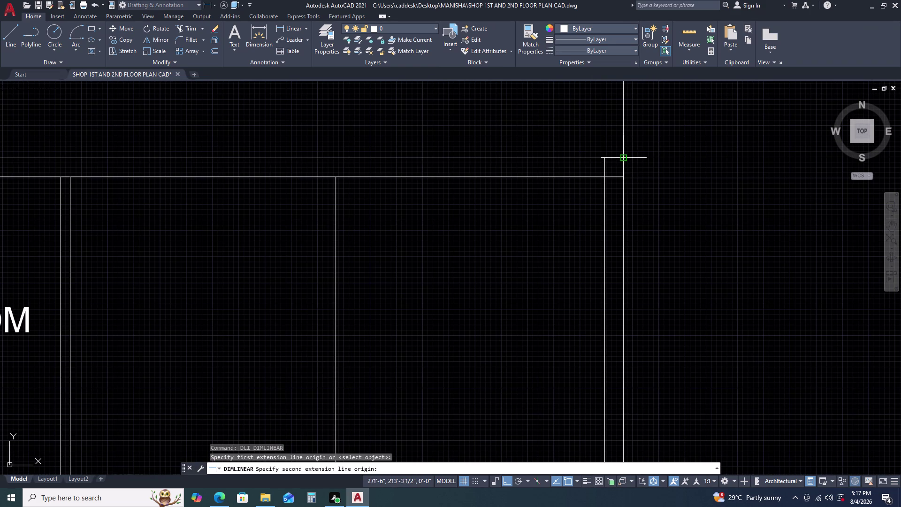
scroll(down, 3)
middle_drag(619, 341, 574, 237)
scroll(up, 3)
click(595, 315)
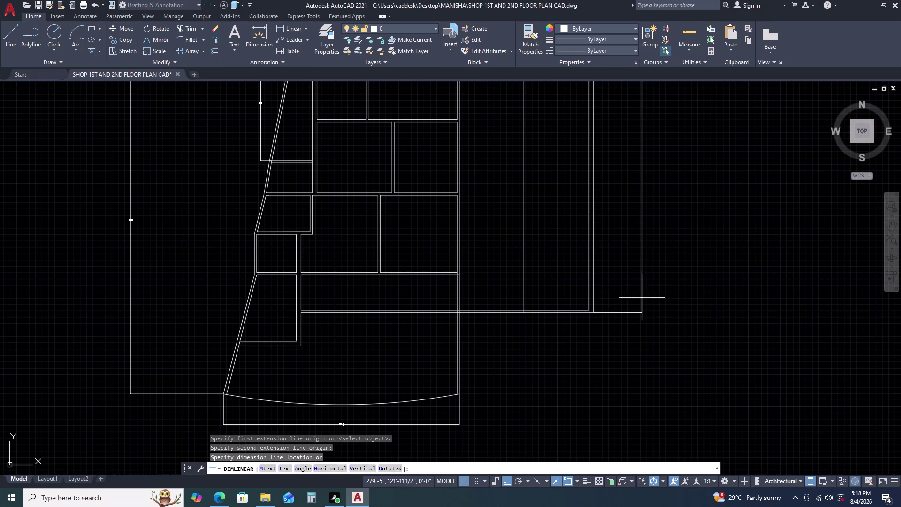
click(642, 298)
scroll(down, 3)
scroll(up, 3)
scroll(up, 3)
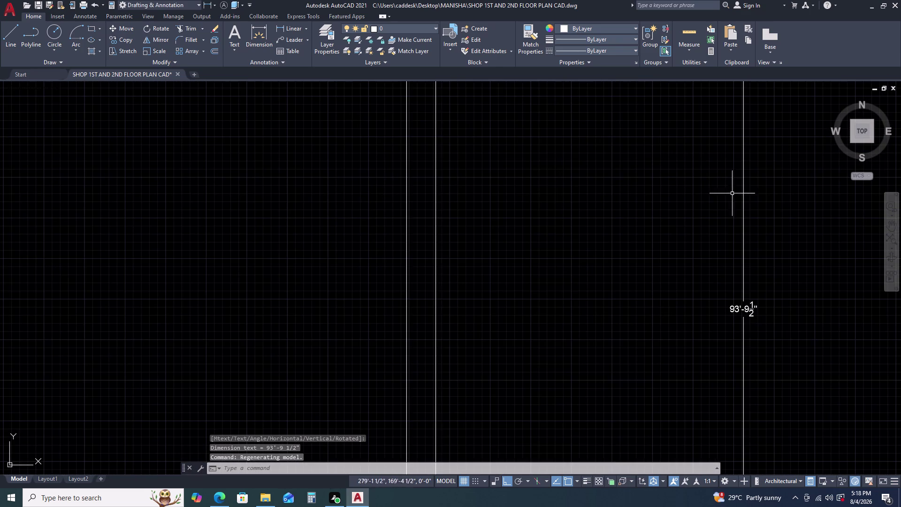
middle_drag(738, 205, 610, 155)
middle_click(602, 150)
scroll(down, 3)
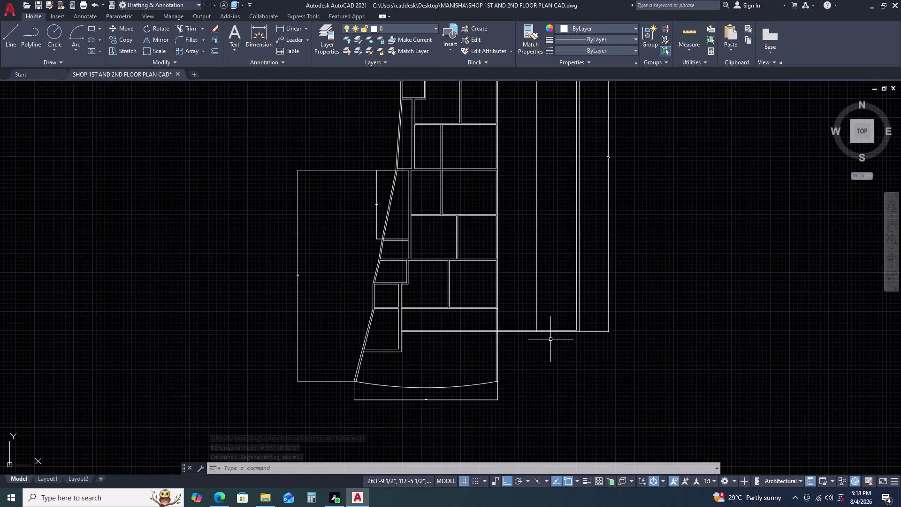
Select the right-side dimension and stretch its lower grip by 1'.
key(Escape)
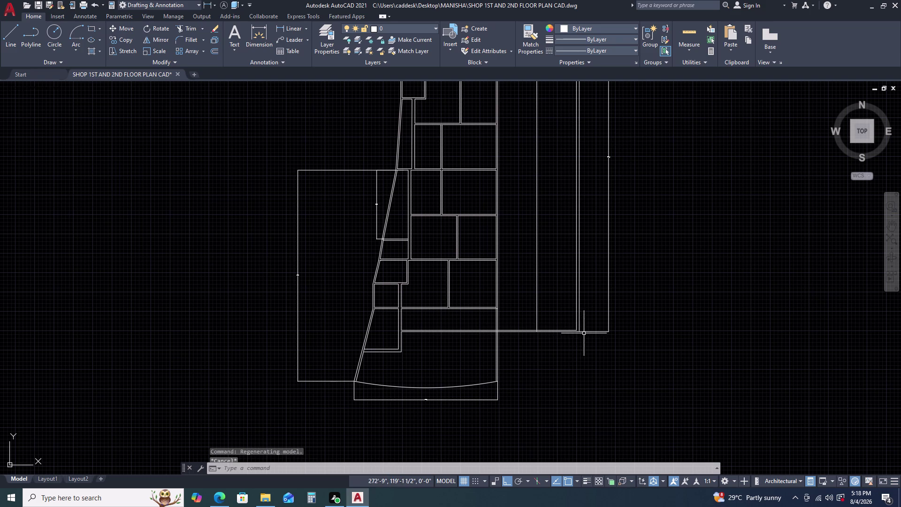
scroll(up, 3)
click(601, 330)
click(588, 349)
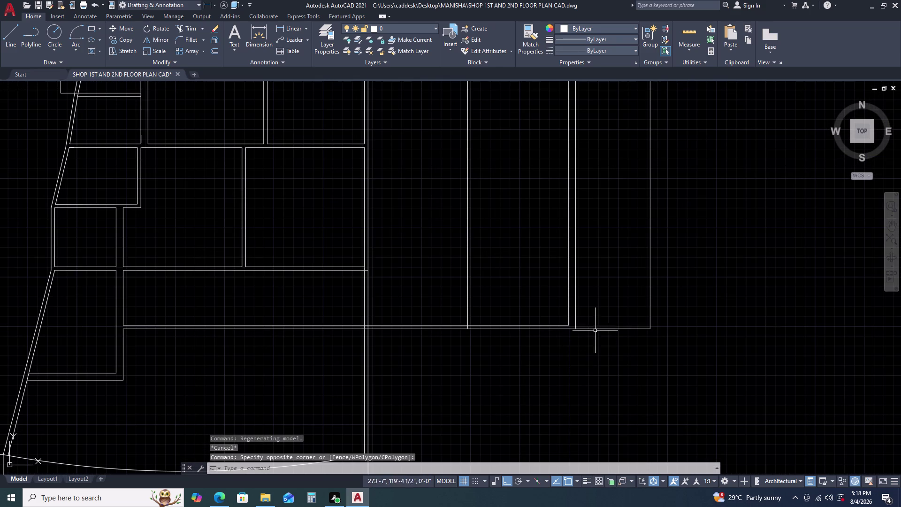
click(596, 315)
click(586, 352)
scroll(up, 3)
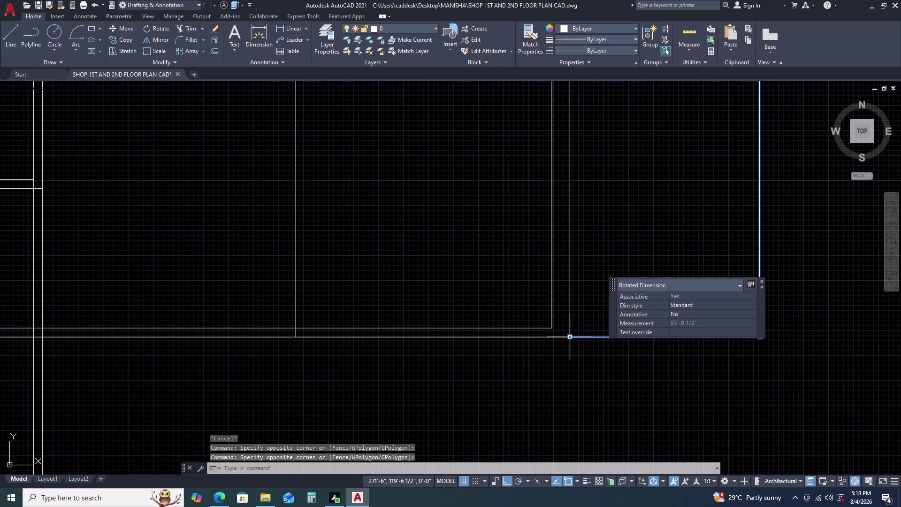
click(570, 340)
key(1)
key(apostrophe)
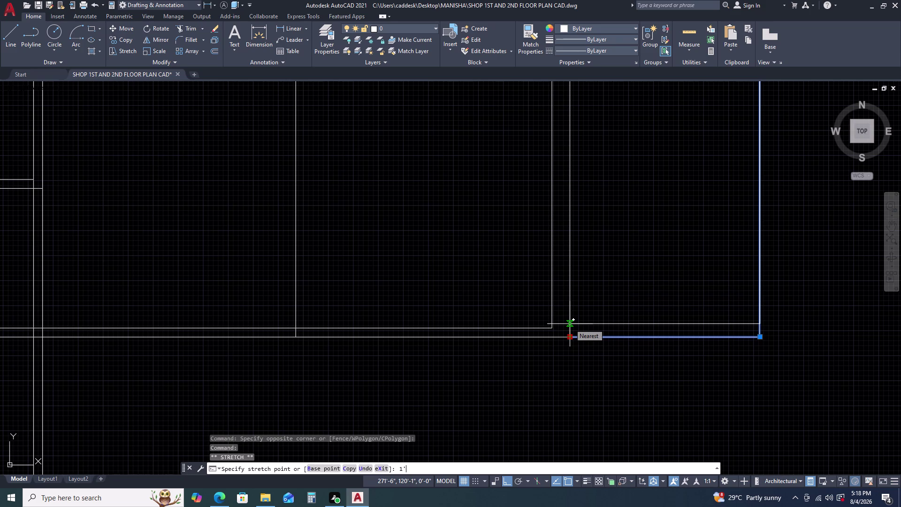
key(space)
scroll(down, 3)
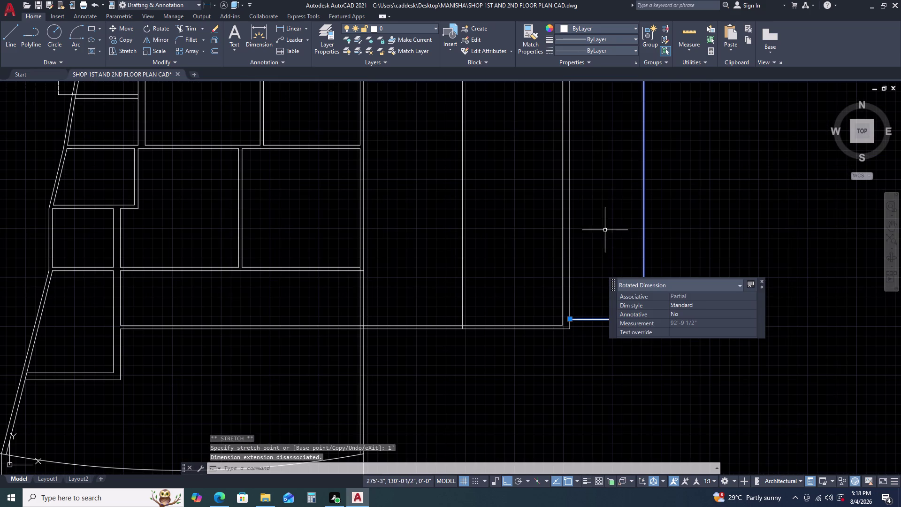
middle_drag(618, 204, 618, 210)
middle_drag(604, 220, 507, 289)
middle_click(486, 305)
middle_drag(547, 179, 502, 303)
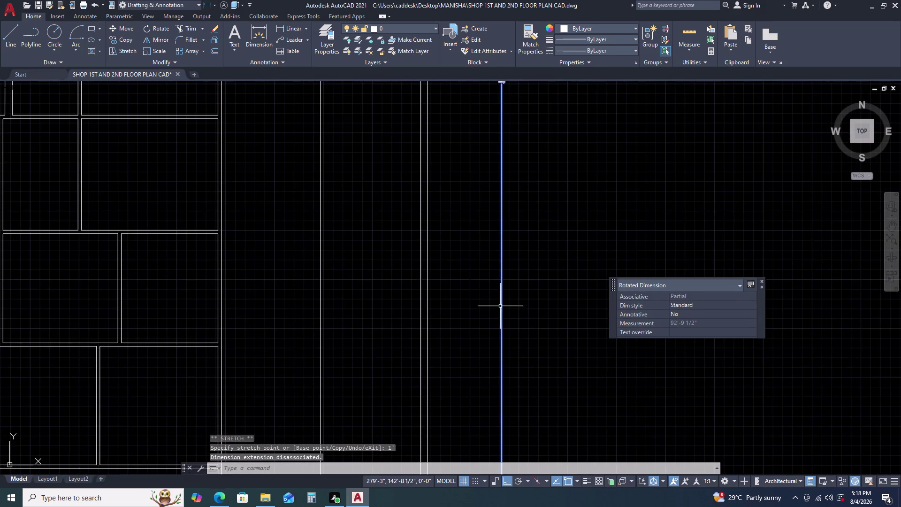
scroll(down, 3)
scroll(up, 3)
key(Escape)
Reattach the dimension's lower end to the inner wall corner so it reads 92'-8 1/2".
scroll(up, 3)
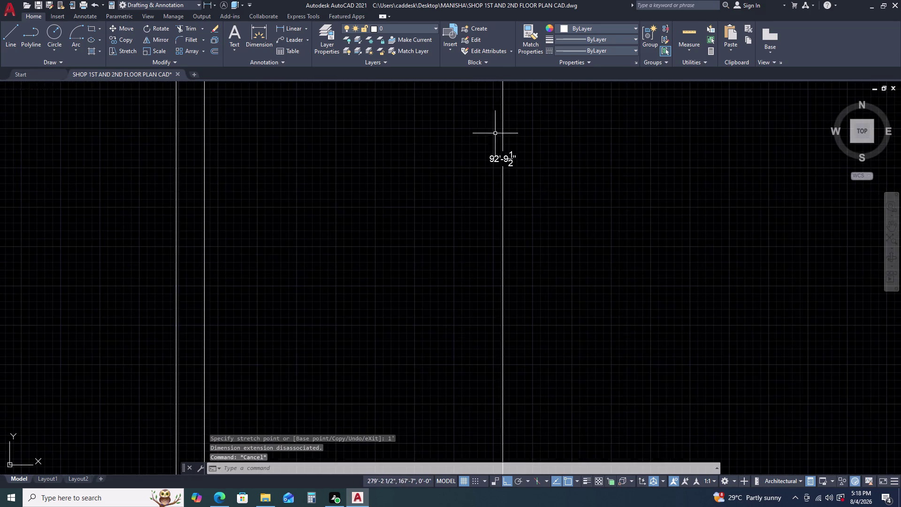
scroll(up, 3)
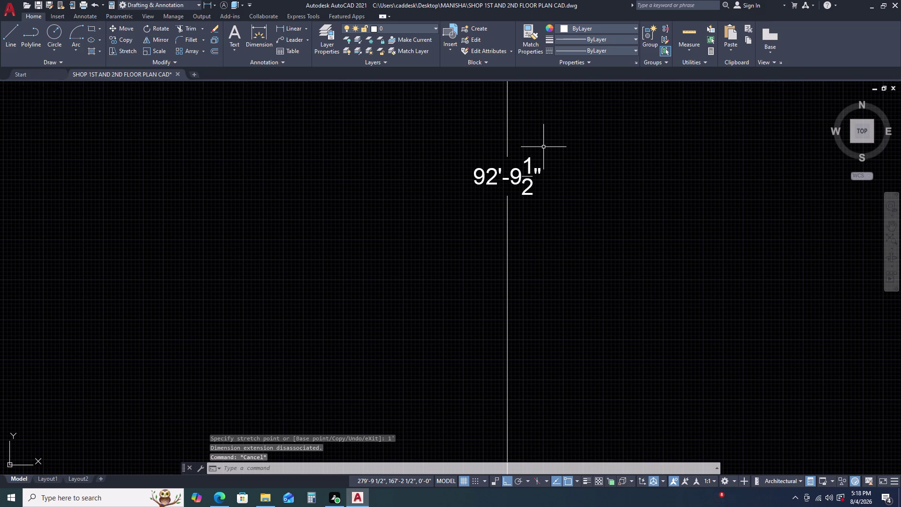
scroll(down, 3)
middle_drag(516, 289, 520, 265)
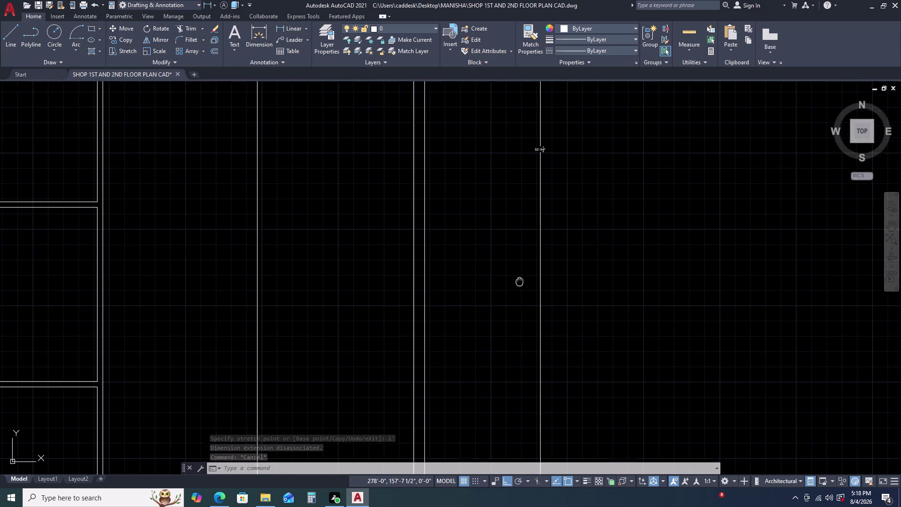
middle_drag(519, 265, 520, 197)
middle_drag(519, 181, 519, 176)
scroll(down, 3)
middle_drag(487, 382, 495, 209)
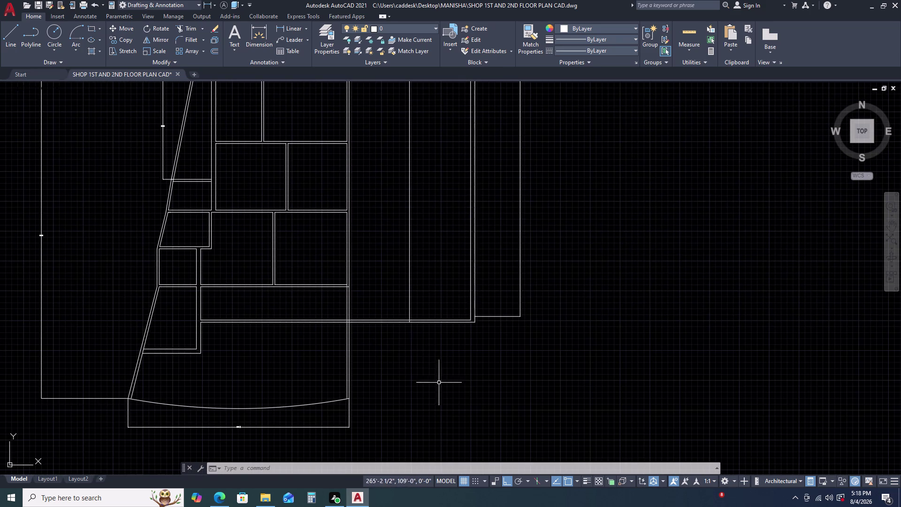
scroll(up, 3)
drag(482, 308, 480, 296)
click(479, 253)
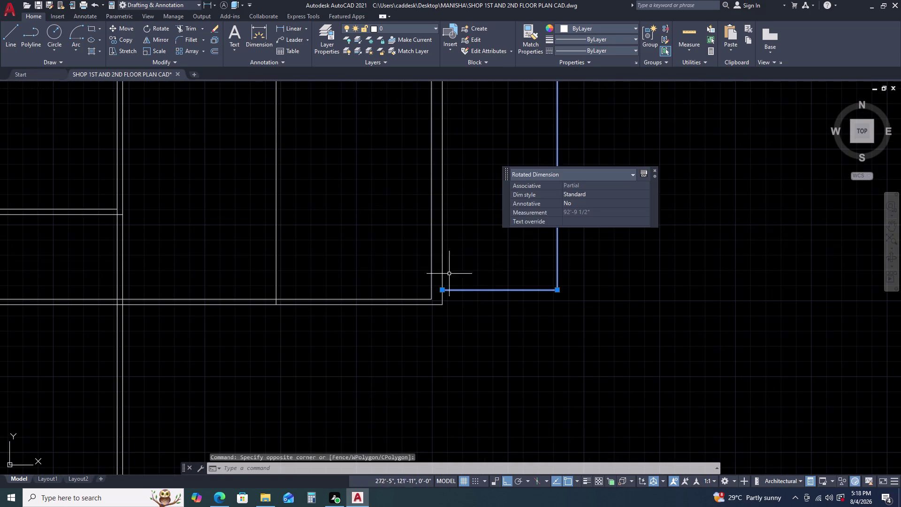
click(444, 291)
text(1)
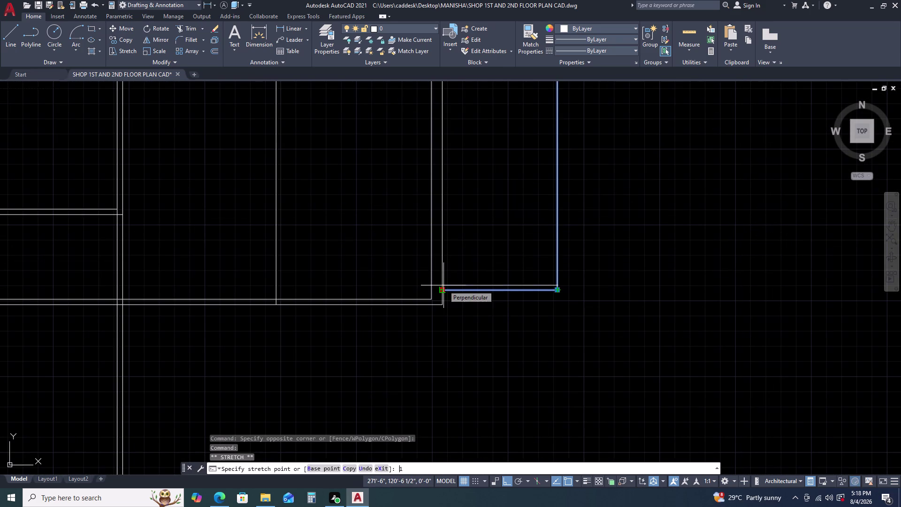
key(space)
Zoom out to view the whole drawing.
scroll(down, 3)
scroll(down, 3)
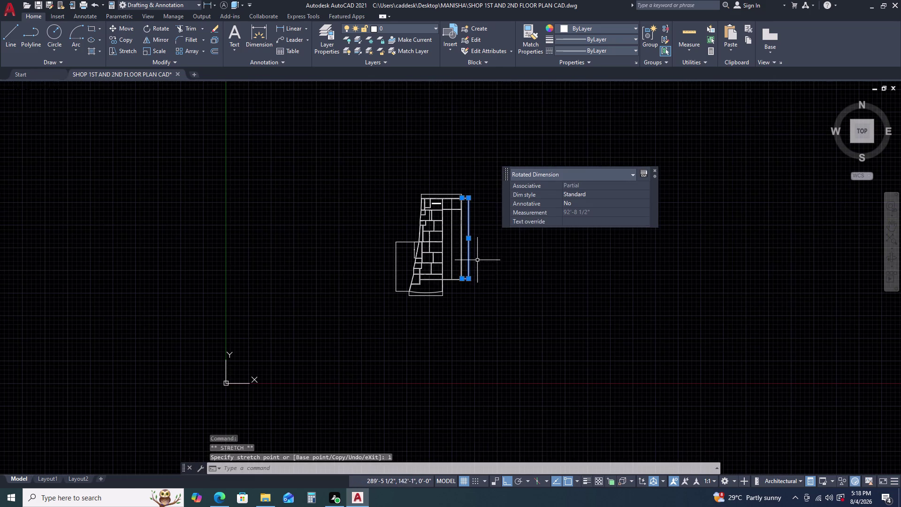
middle_click(477, 260)
middle_drag(478, 260, 451, 365)
middle_click(448, 372)
scroll(up, 3)
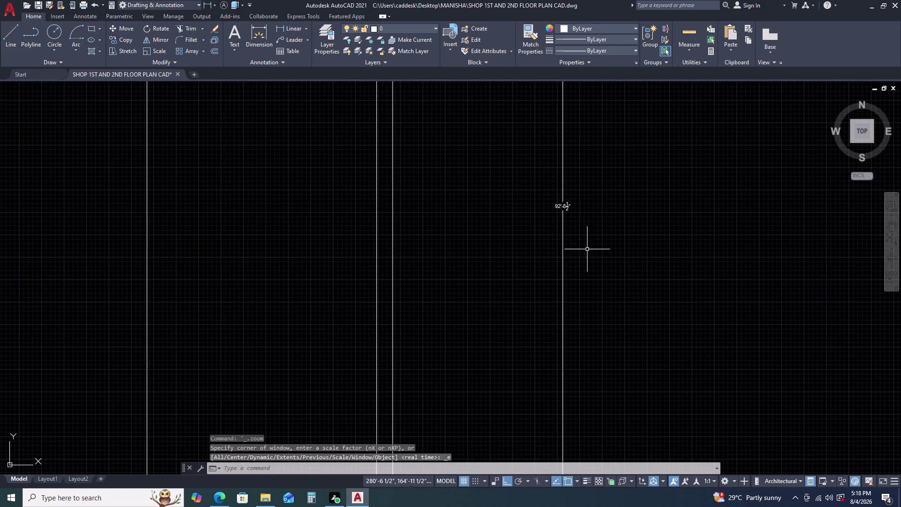
scroll(up, 3)
scroll(down, 3)
scroll(down, 3)
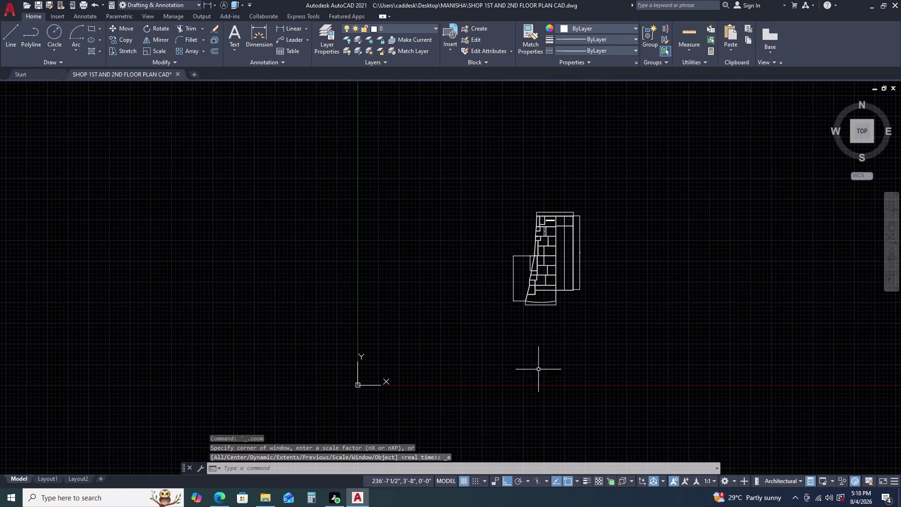
scroll(up, 3)
scroll(up, 3)
Move the two horizontal wall lines up to snap onto the right room's corner.
click(541, 222)
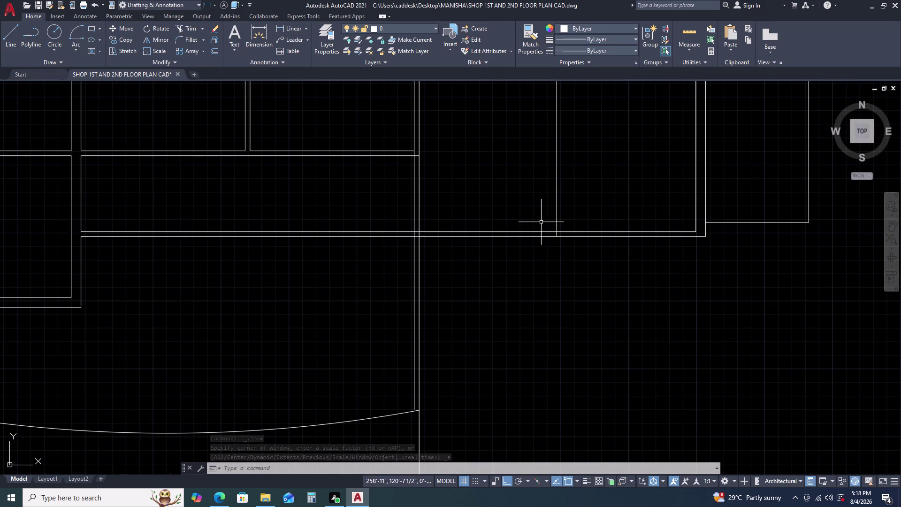
click(502, 265)
text(M)
key(space)
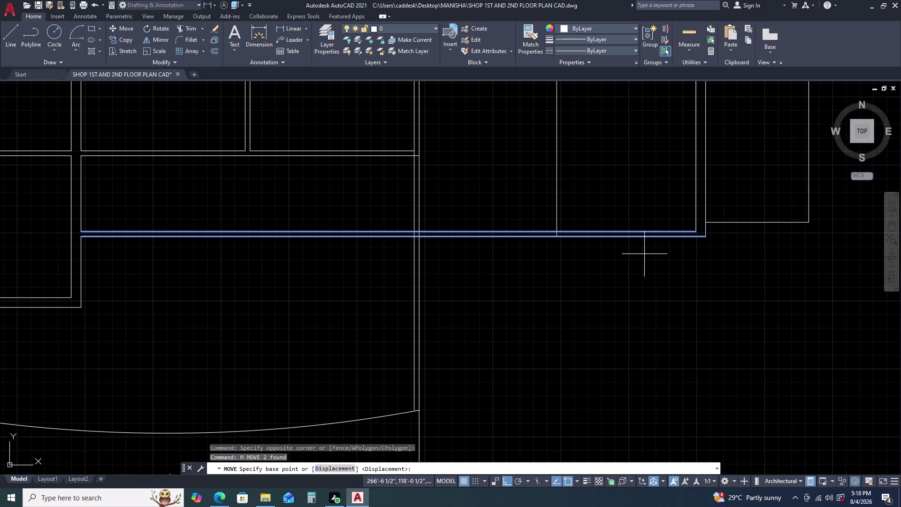
click(705, 237)
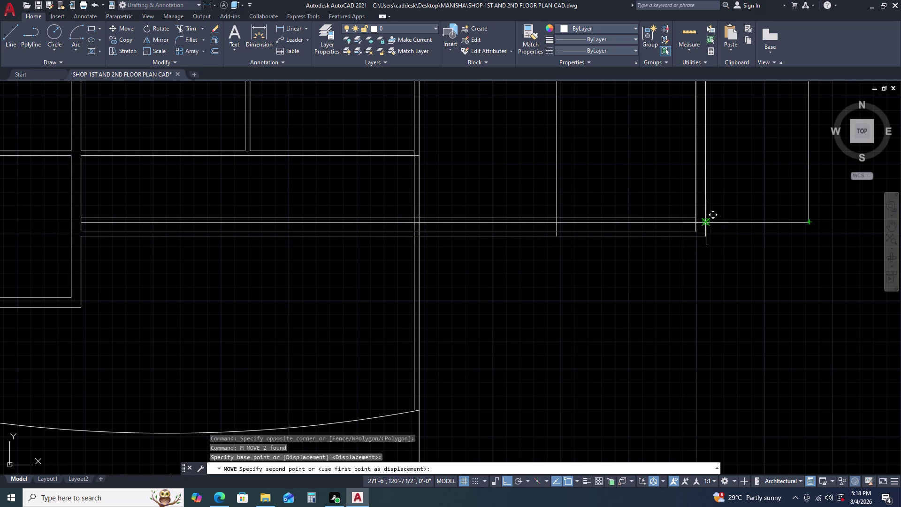
click(709, 223)
key(Escape)
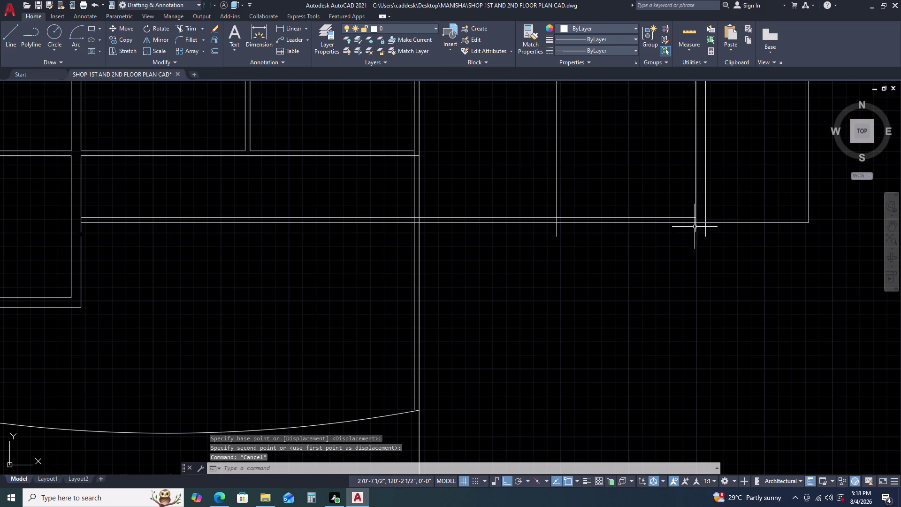
Trim off the overshooting wall line end.
text(TR)
key(space)
click(708, 229)
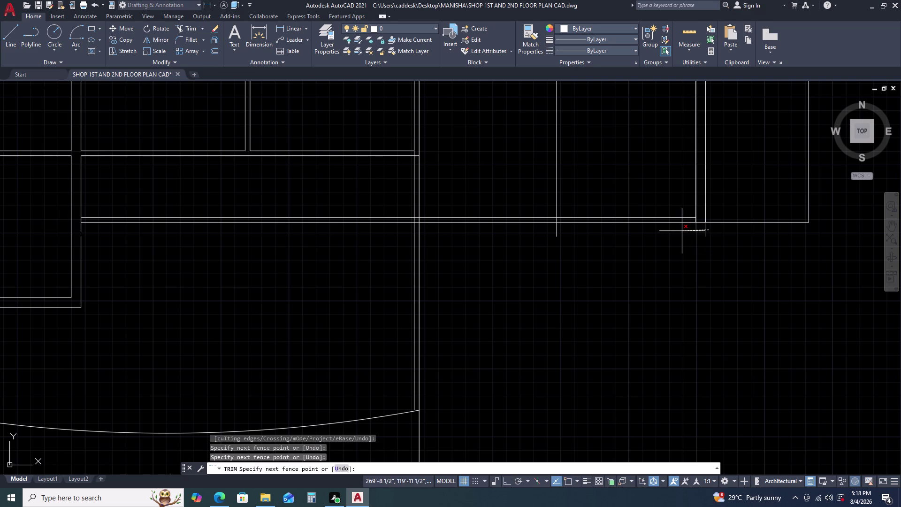
click(682, 230)
key(Escape)
Fillet the horizontal wall line with the vertical wall to close the corner.
key(f)
key(space)
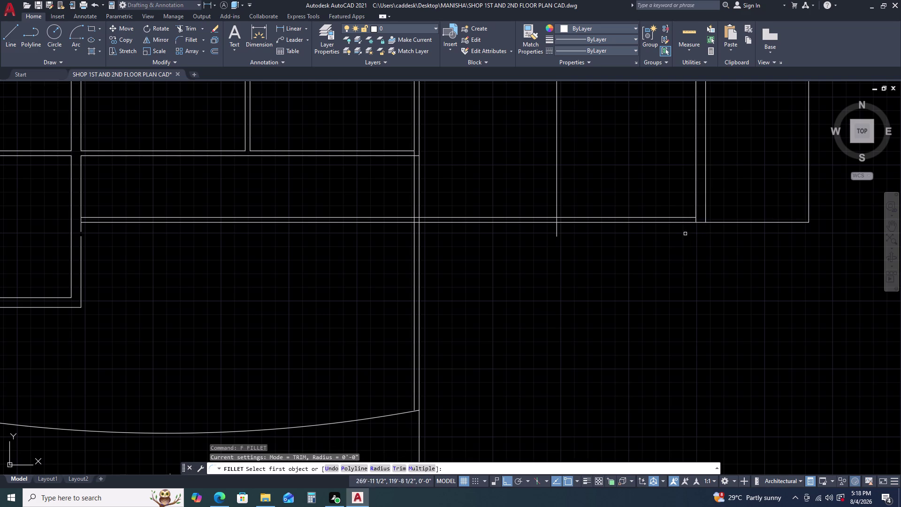
click(690, 216)
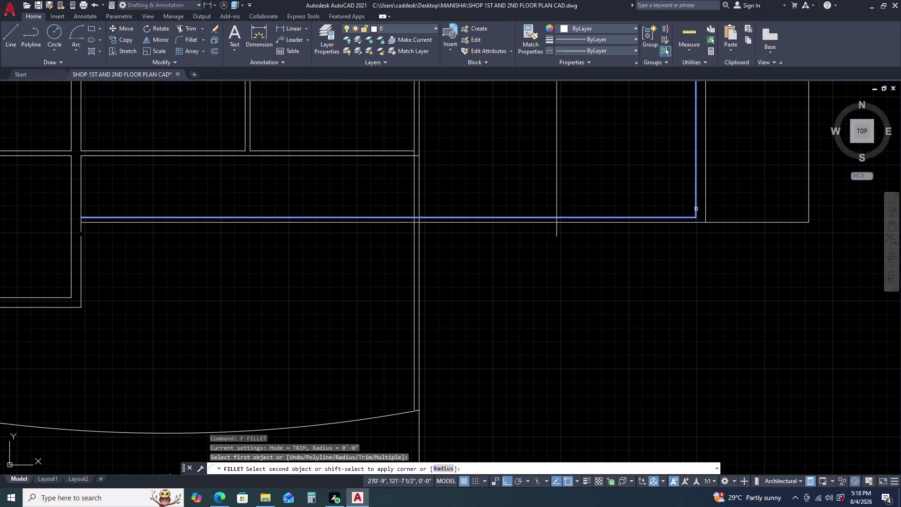
click(695, 209)
key(t)
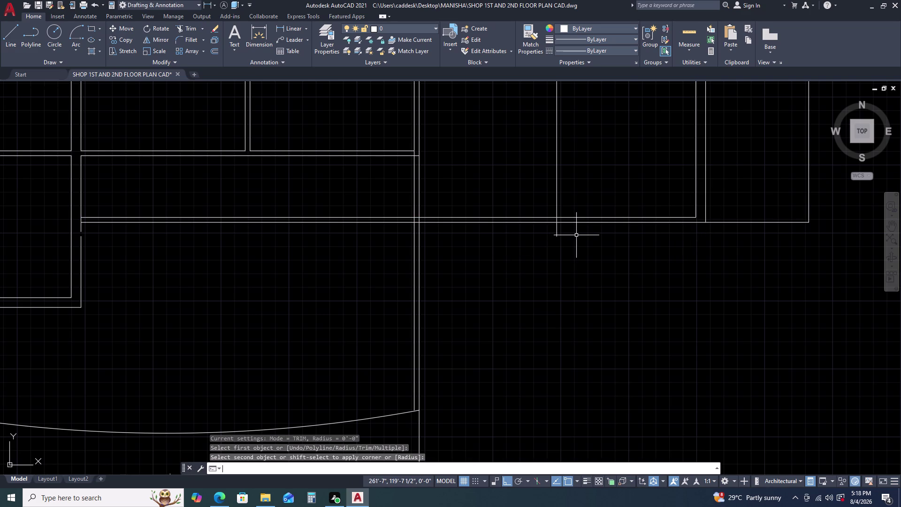
text(R)
key(space)
Trim the crossing wall line and the two line ends past the junction.
scroll(up, 3)
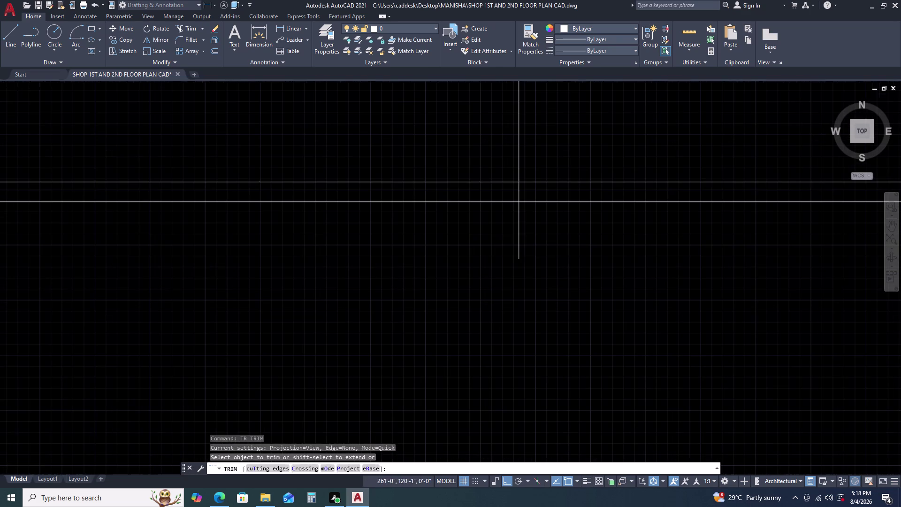
drag(564, 231, 551, 232)
drag(465, 250, 458, 252)
scroll(down, 3)
scroll(up, 3)
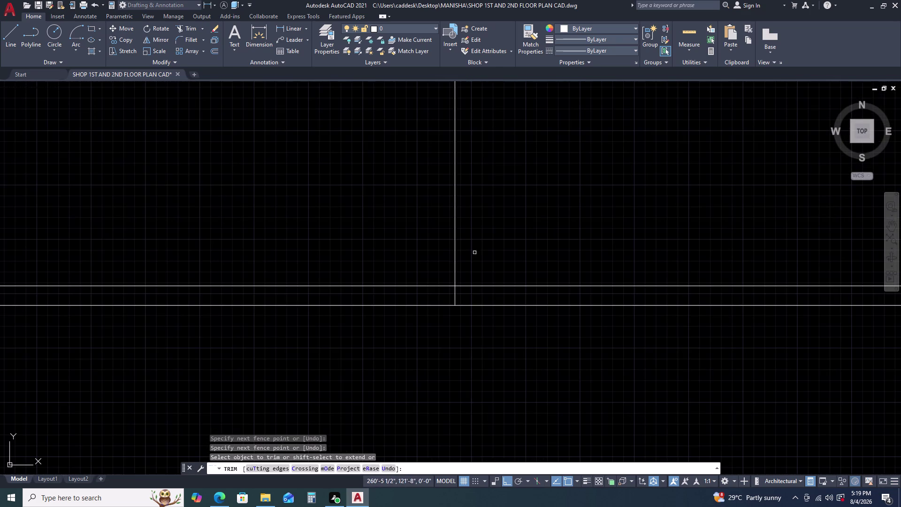
click(464, 295)
click(438, 296)
key(Escape)
Trim the remaining crossing wall segments and leftover pieces around the junction.
scroll(down, 3)
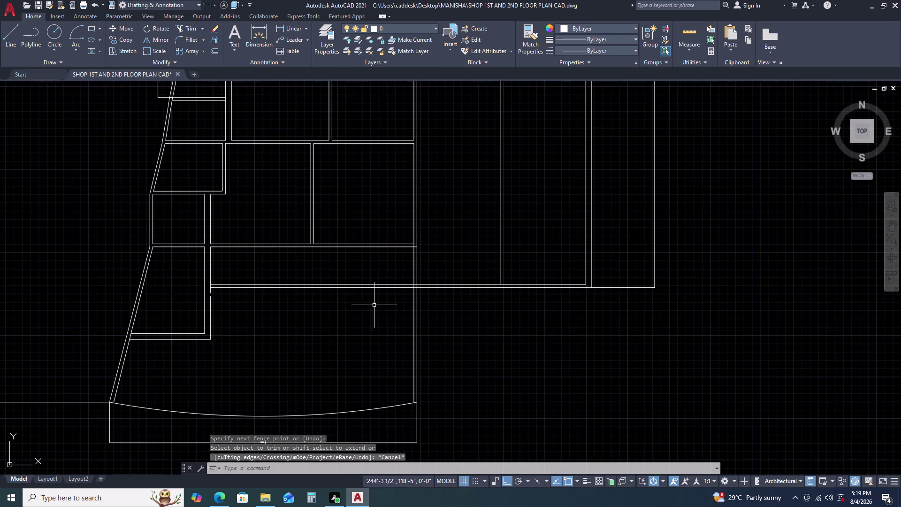
scroll(up, 3)
key(space)
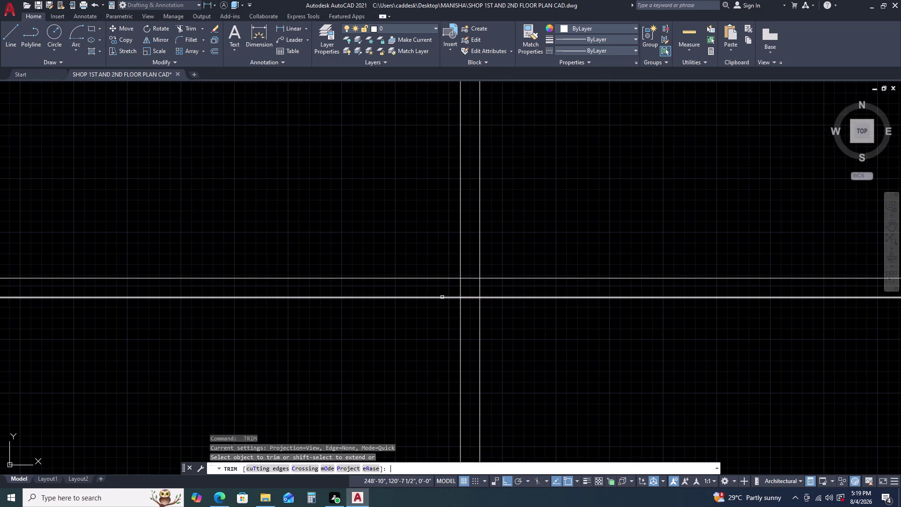
scroll(up, 3)
drag(458, 295, 444, 296)
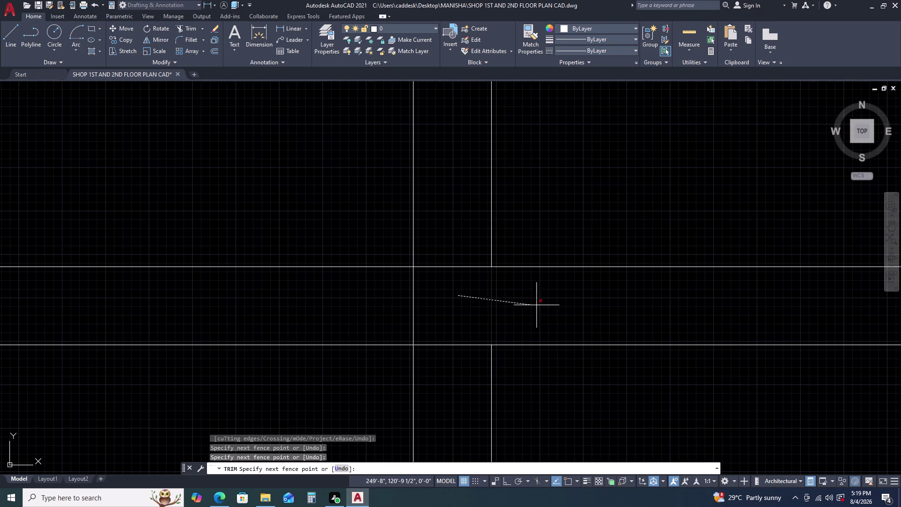
click(550, 307)
drag(469, 230, 467, 240)
click(450, 400)
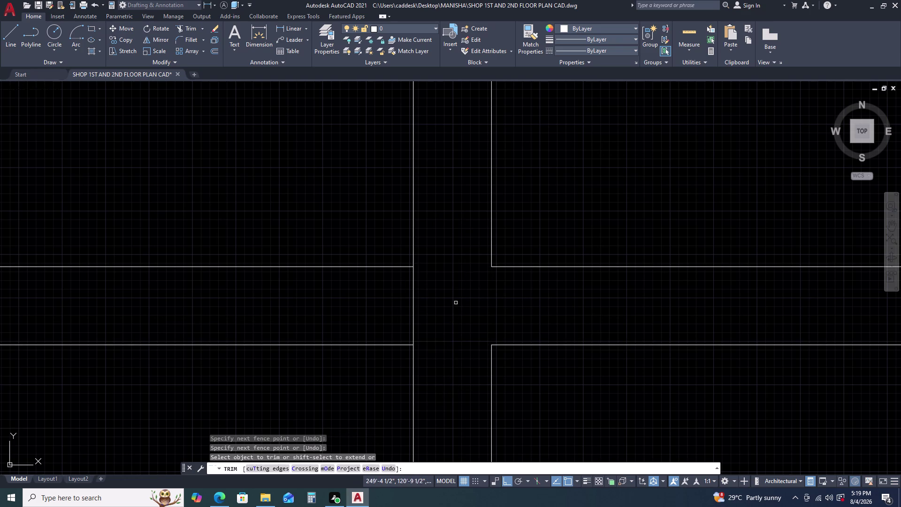
click(440, 302)
click(347, 315)
scroll(down, 3)
key(Escape)
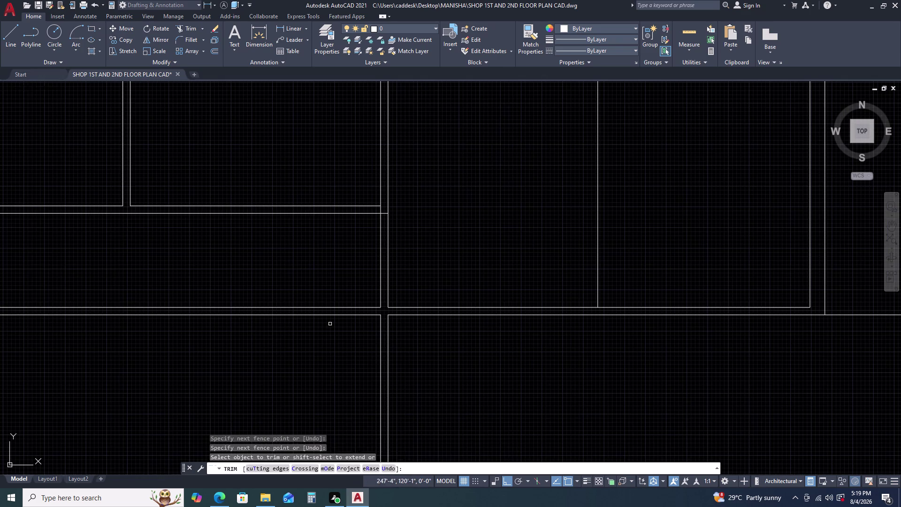
Trim the line ends at the corner of the next wall junction.
middle_drag(250, 309, 541, 295)
key(space)
scroll(up, 3)
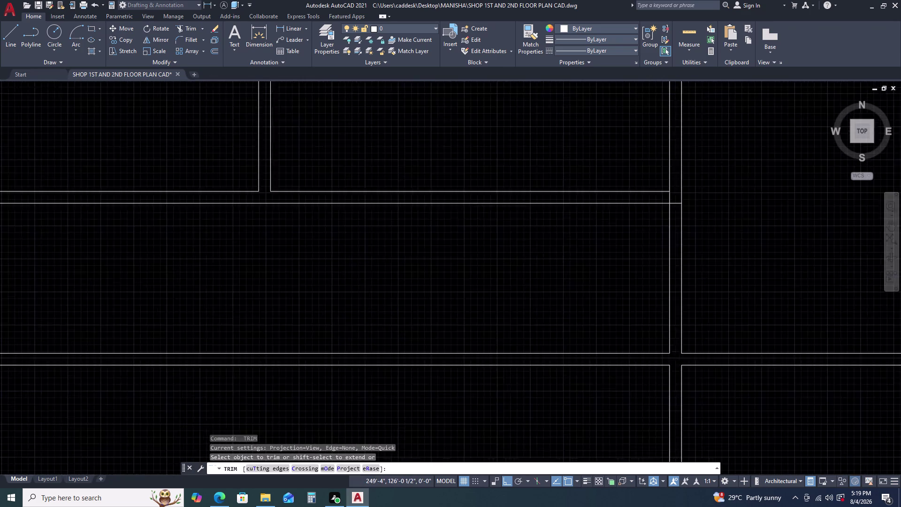
scroll(up, 3)
click(673, 209)
click(671, 276)
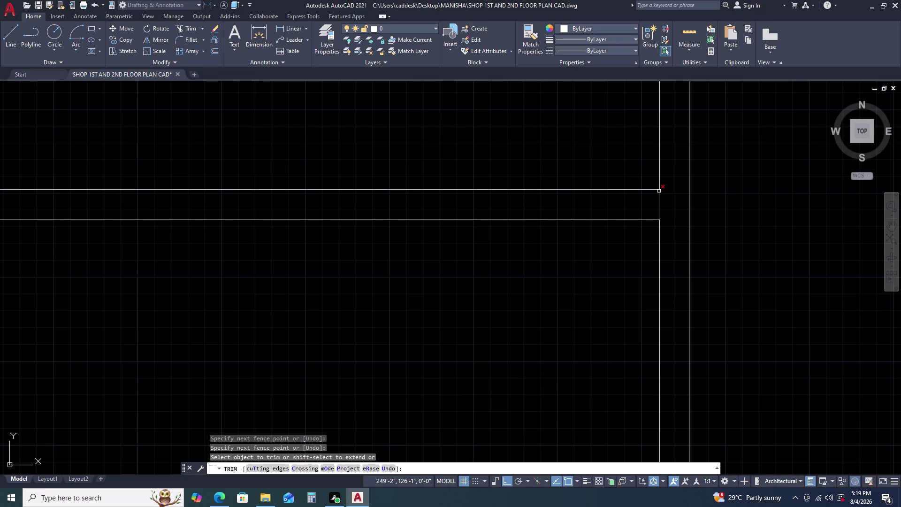
drag(669, 193, 664, 198)
click(583, 209)
Fence-trim the line crossing that junction.
scroll(down, 3)
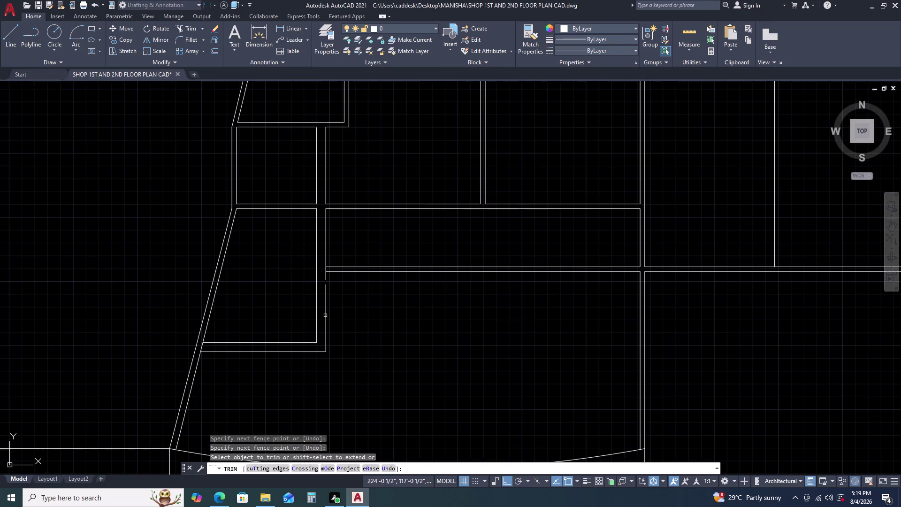
scroll(up, 3)
click(359, 275)
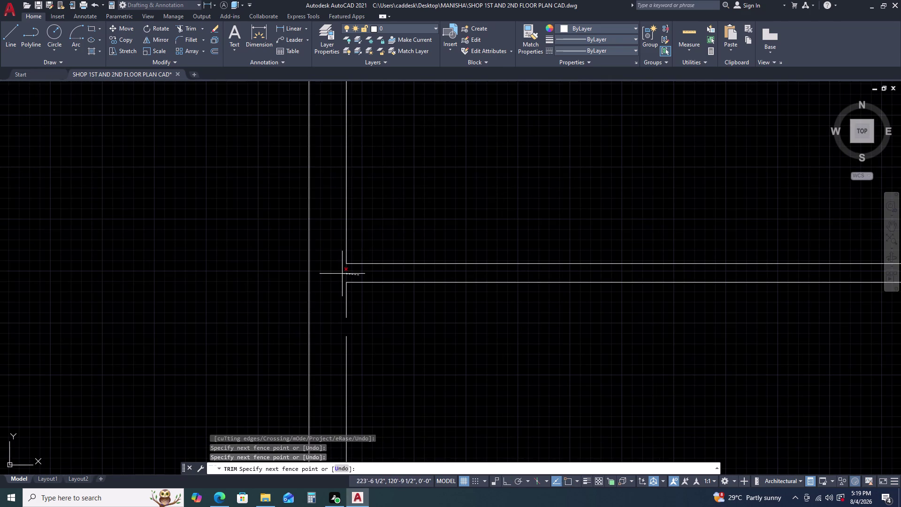
click(343, 274)
key(Escape)
key(space)
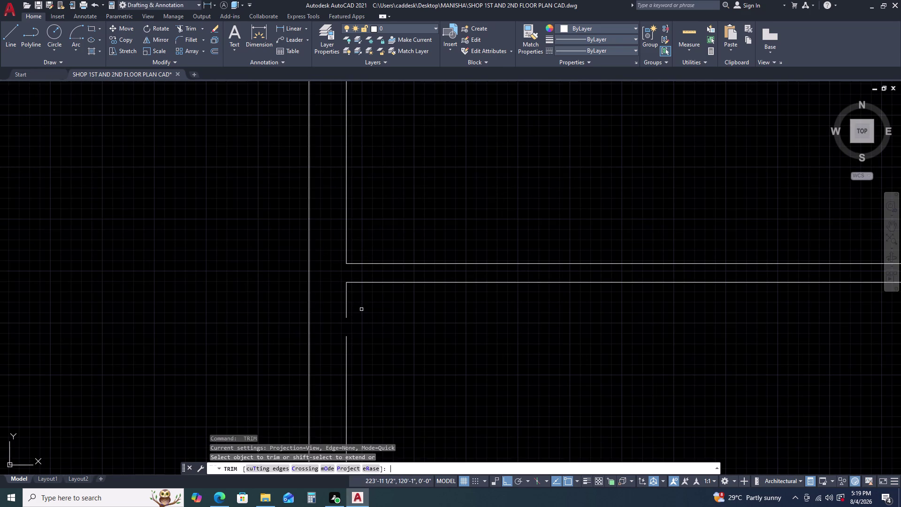
Fence-trim the short wall segment, then end trimming.
click(359, 285)
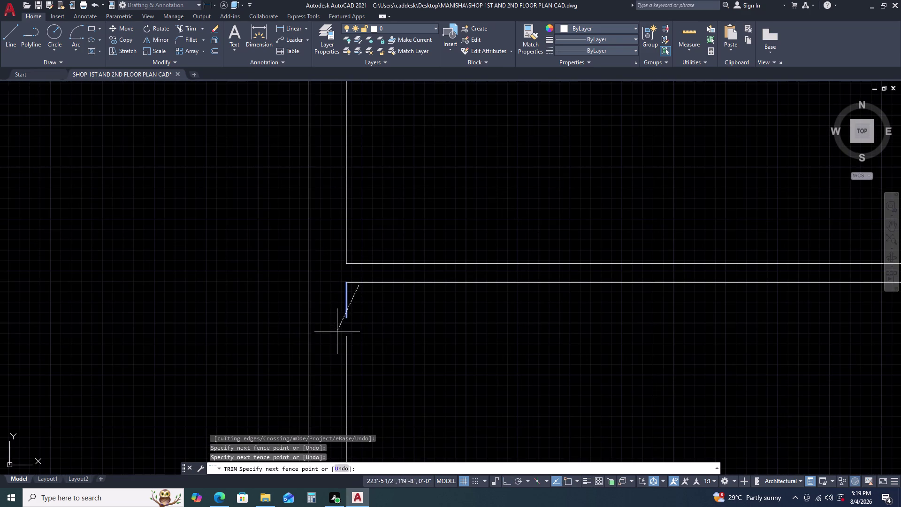
click(336, 331)
click(347, 313)
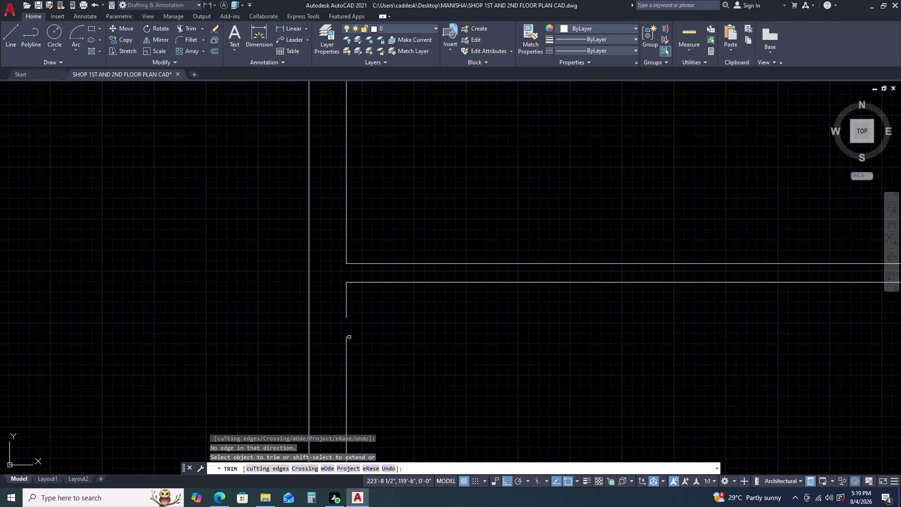
click(346, 336)
scroll(down, 3)
key(Escape)
Zoom out and pan the plan to view the right-side rooms.
scroll(down, 3)
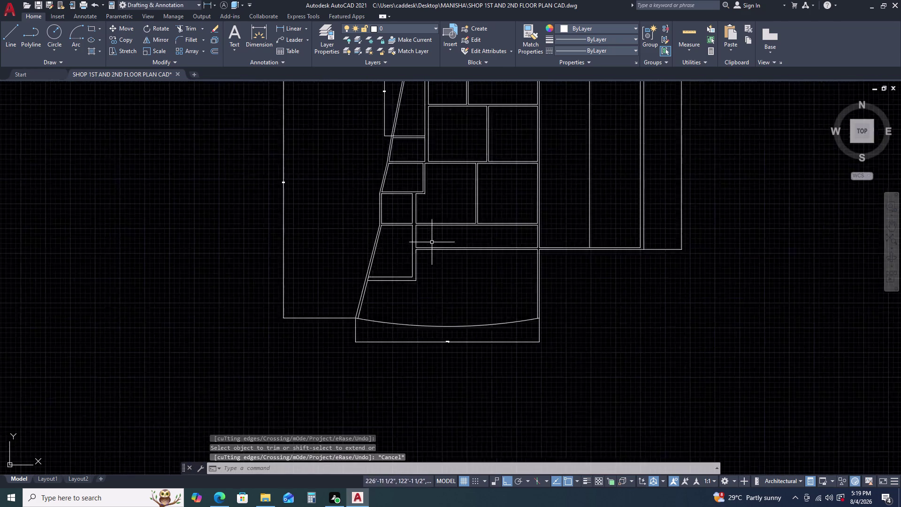
scroll(down, 3)
scroll(up, 3)
middle_drag(627, 256, 618, 313)
middle_click(612, 324)
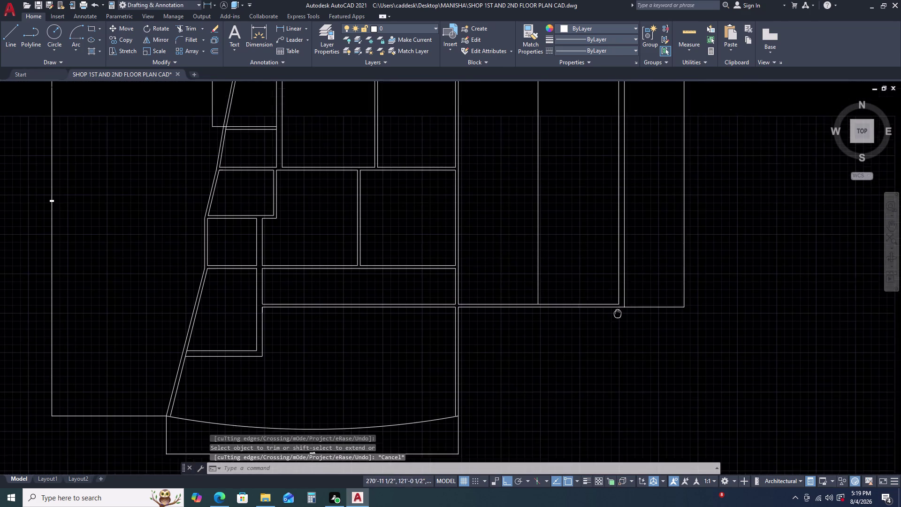
scroll(down, 3)
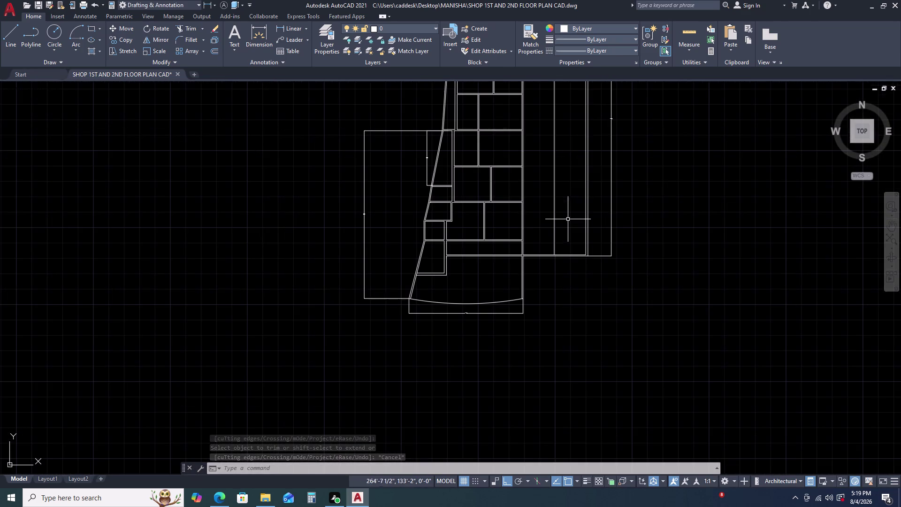
middle_drag(608, 180, 605, 192)
middle_click(605, 195)
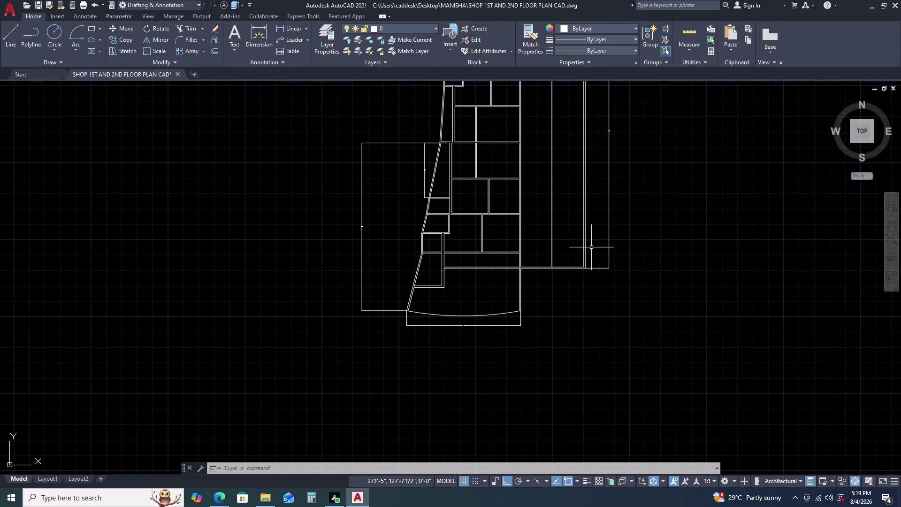
Offset the right-side vertical wall line 4.5" to its left to form a double wall.
click(552, 227)
text(O)
key(space)
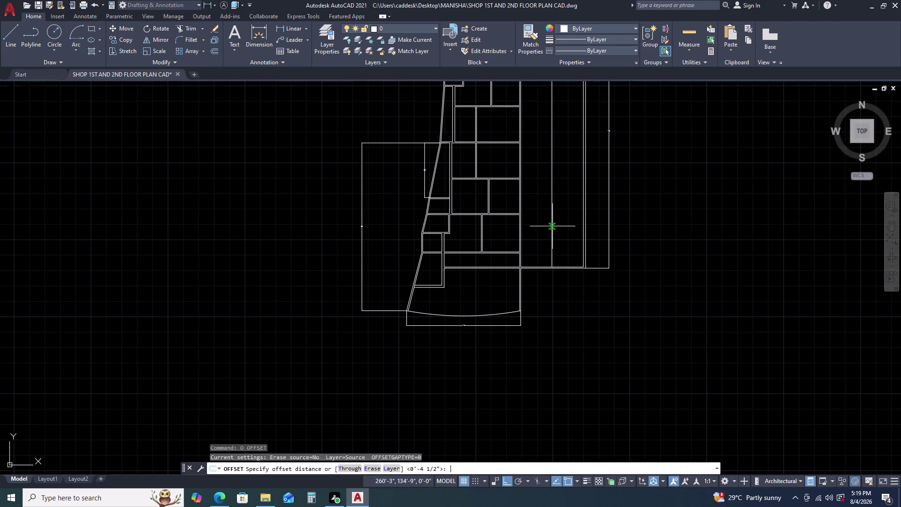
text(4.5)
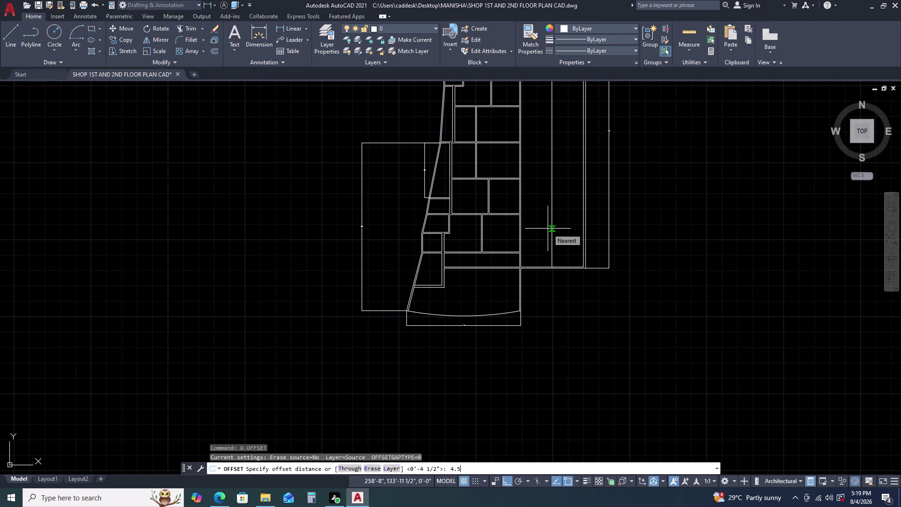
key(Return)
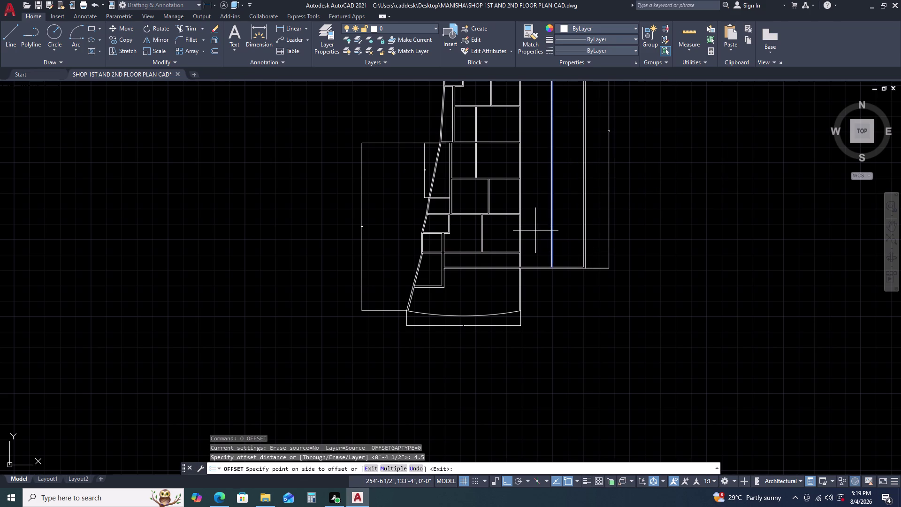
click(535, 230)
scroll(up, 3)
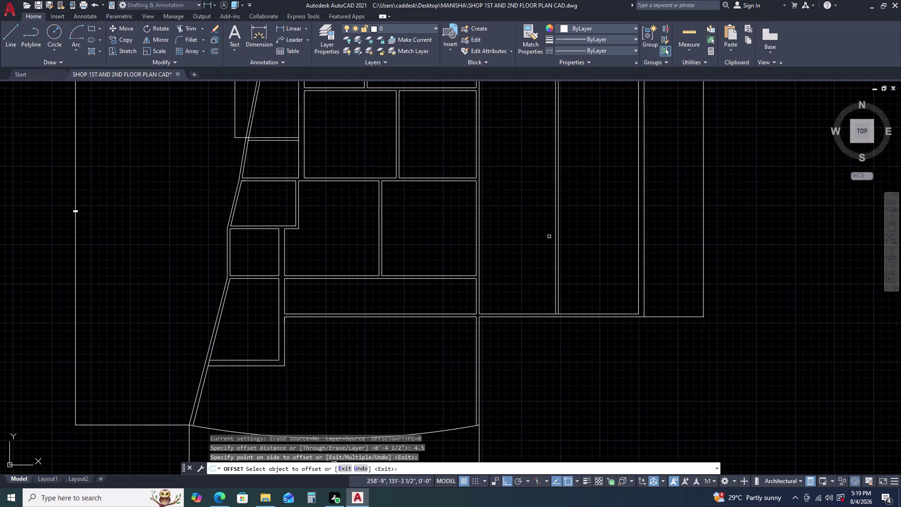
key(Escape)
scroll(down, 3)
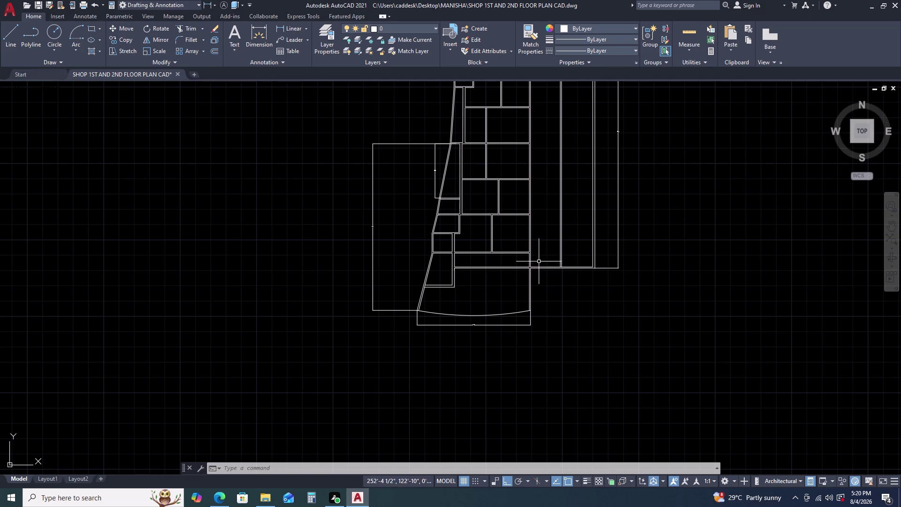
scroll(up, 3)
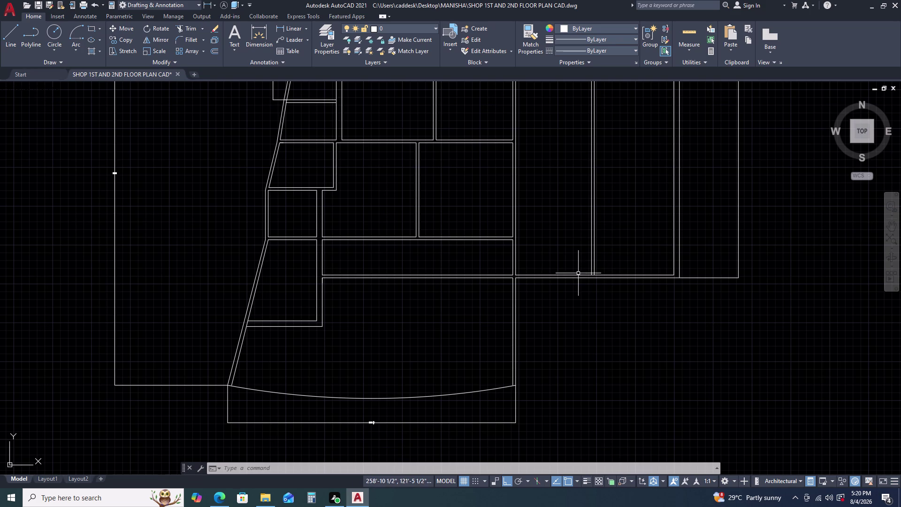
Fence-trim the lines crossing the right-side wall junction with TR.
text(TR)
key(space)
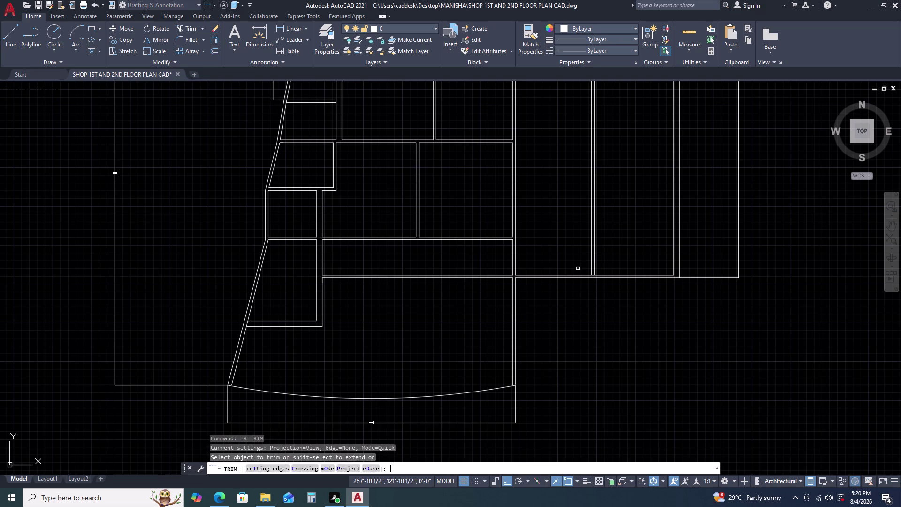
scroll(up, 3)
scroll(up, 3)
click(590, 278)
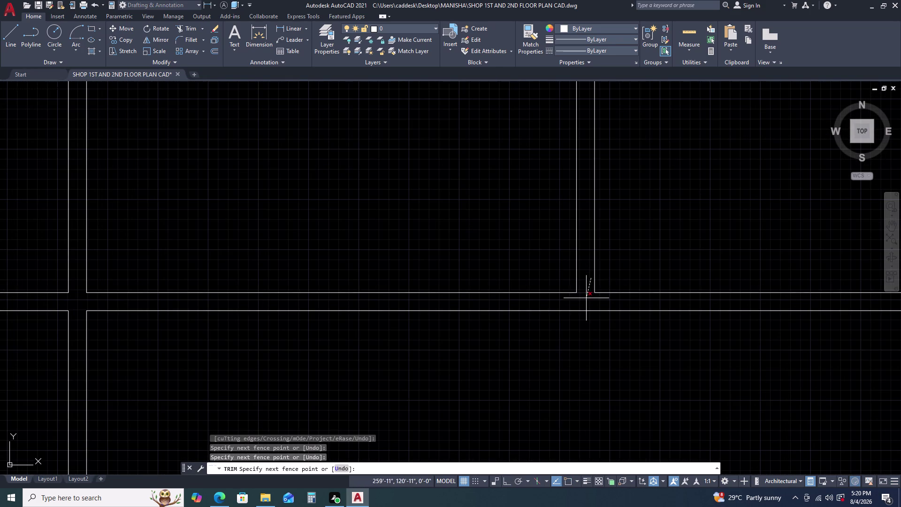
click(586, 297)
scroll(down, 3)
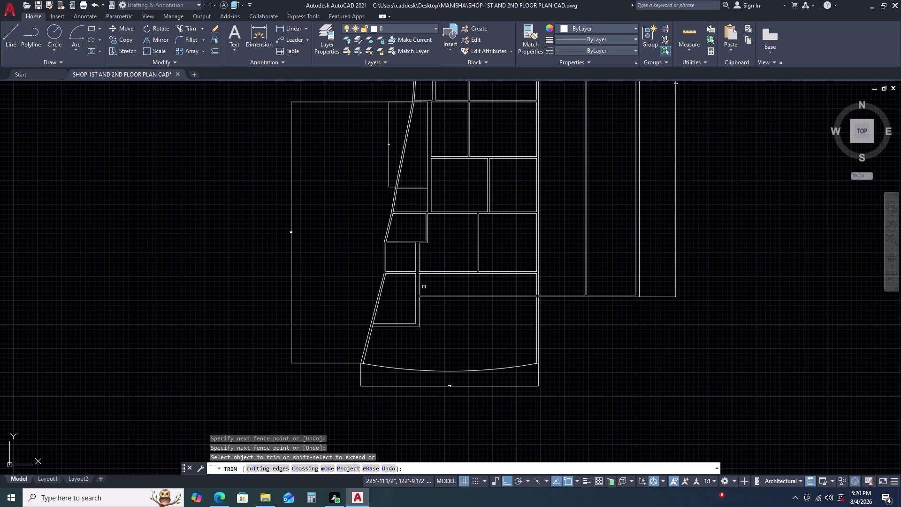
middle_drag(455, 186, 443, 232)
scroll(up, 3)
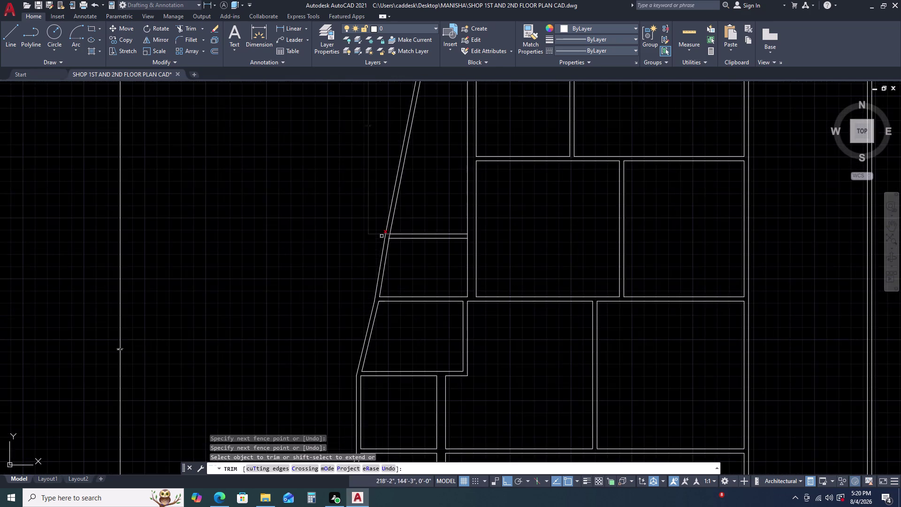
scroll(up, 3)
scroll(down, 3)
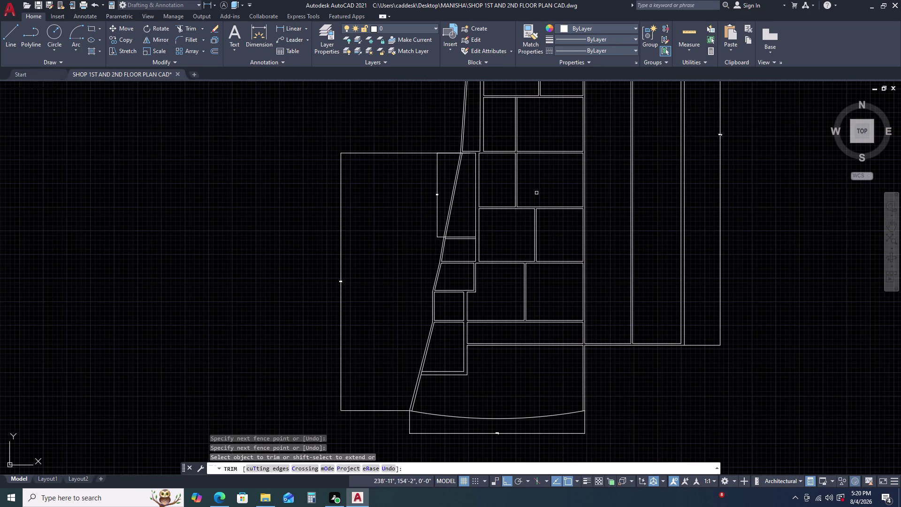
key(Escape)
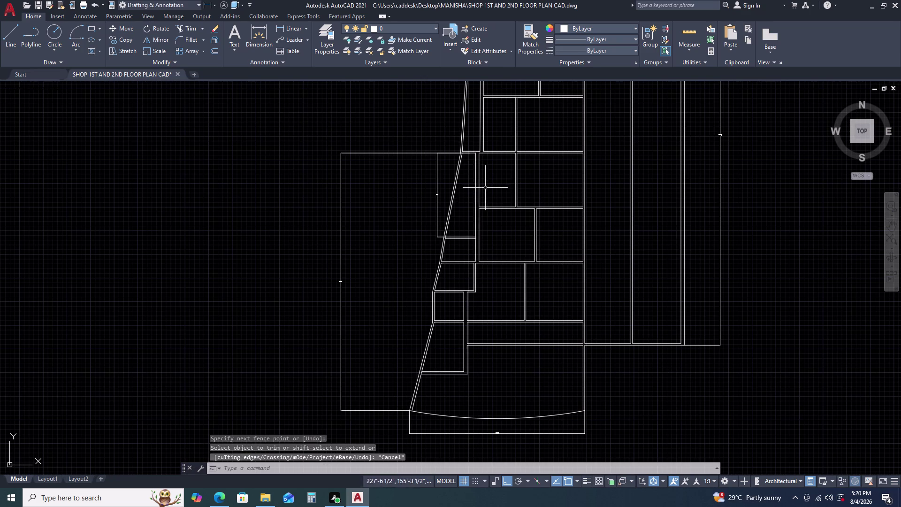
Delete the stray vertical line in the room below COMMON ROOM.
scroll(down, 3)
middle_drag(506, 182, 493, 268)
scroll(up, 3)
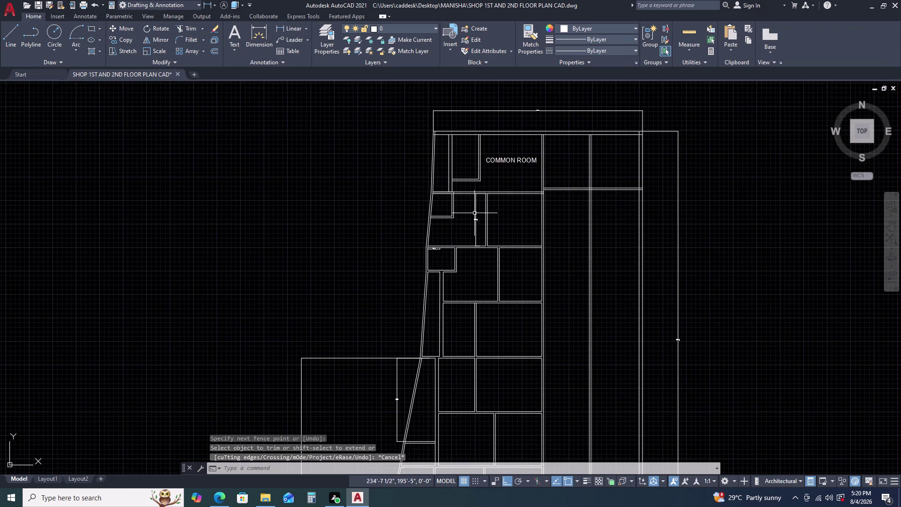
scroll(up, 3)
middle_drag(530, 192, 490, 248)
middle_click(487, 252)
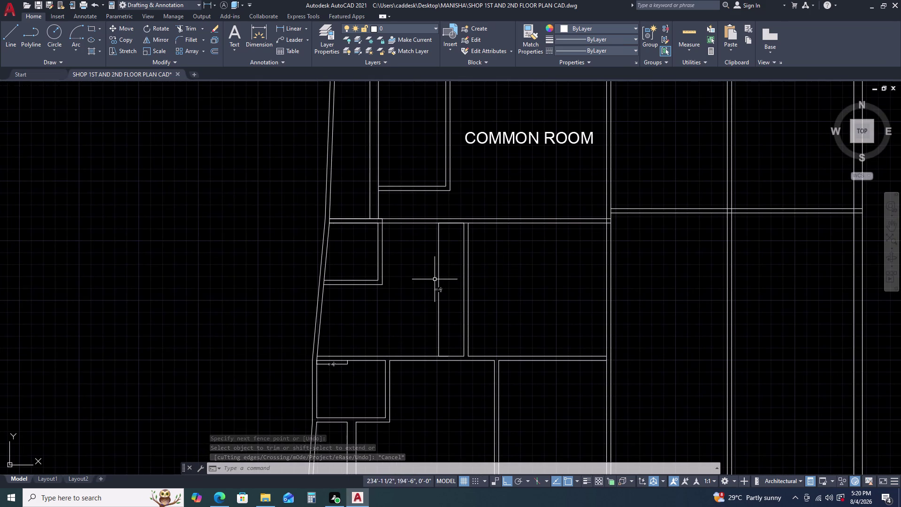
click(441, 278)
click(433, 283)
key(Delete)
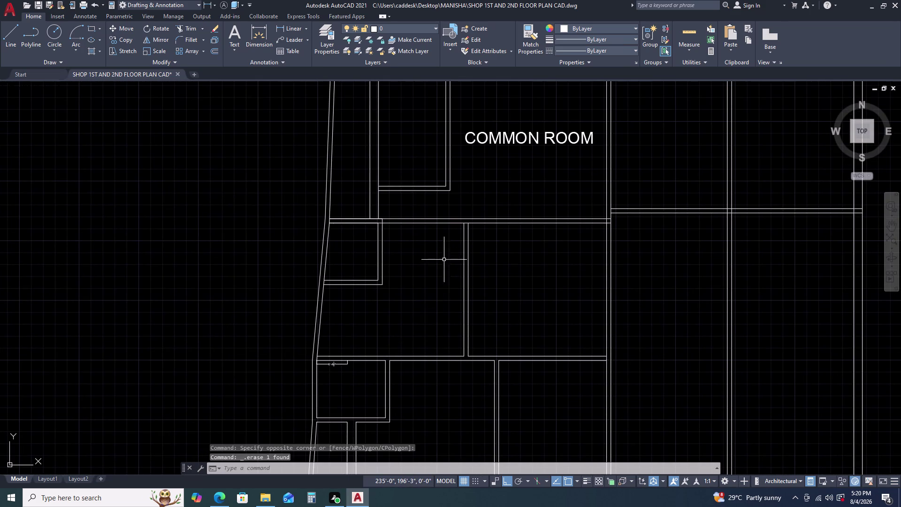
scroll(up, 3)
Trim the overlapping upper and lower wall lines at the Common Room's upper junctions.
text(TR)
key(space)
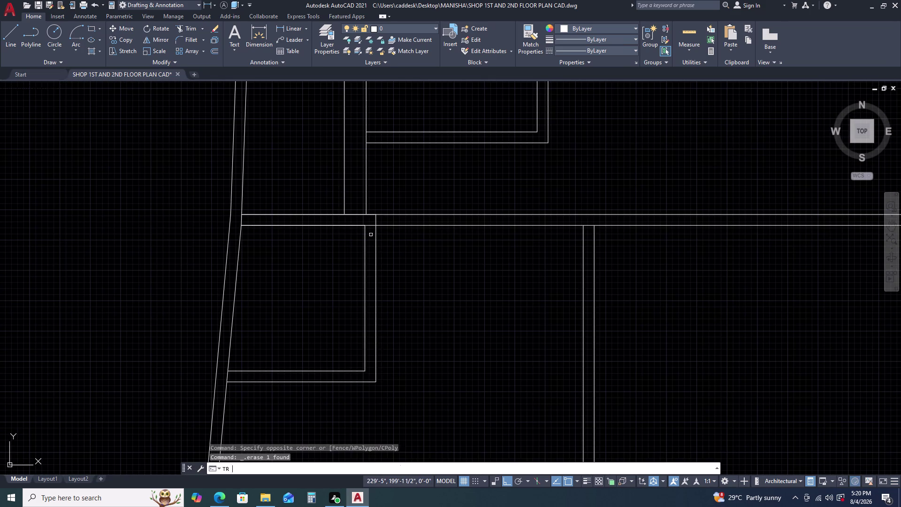
click(377, 220)
click(370, 223)
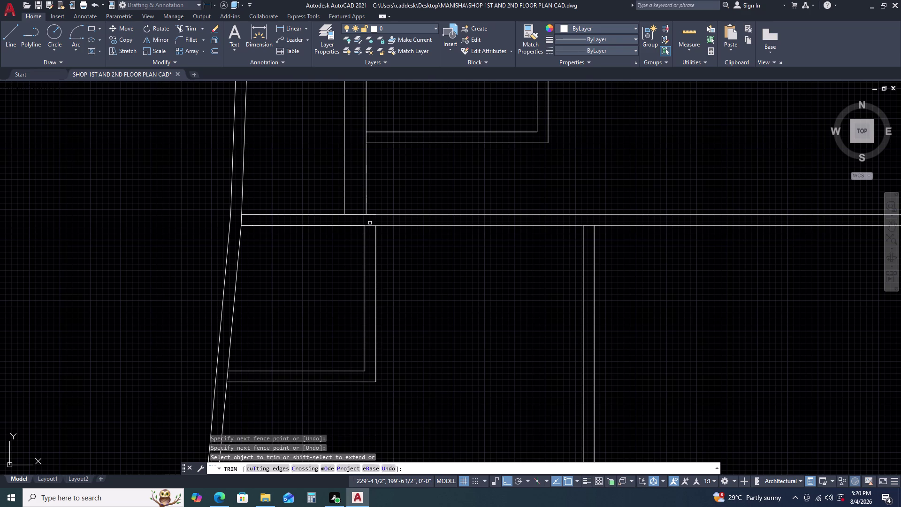
click(370, 223)
click(372, 226)
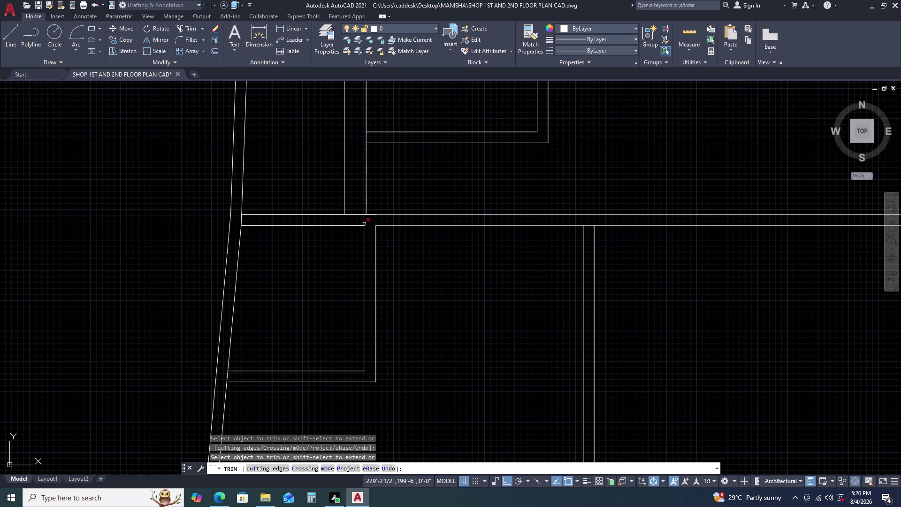
click(353, 214)
click(353, 214)
click(353, 215)
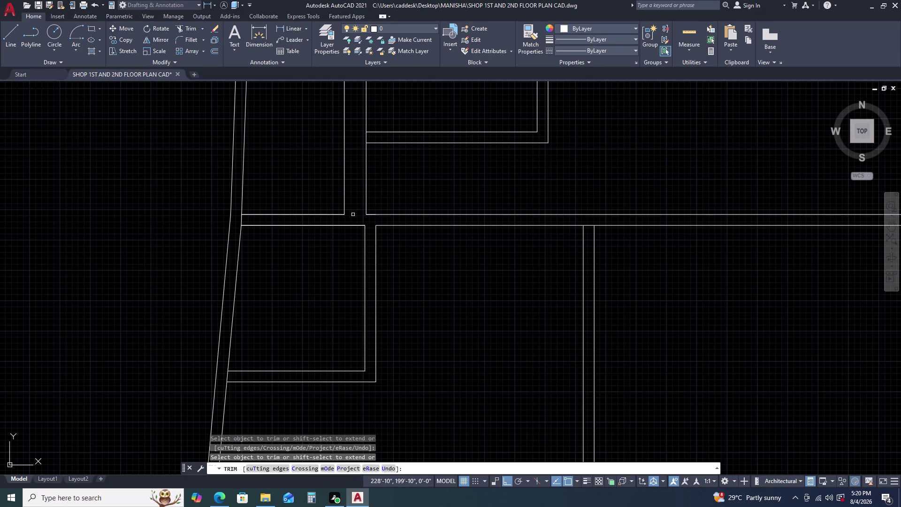
click(330, 214)
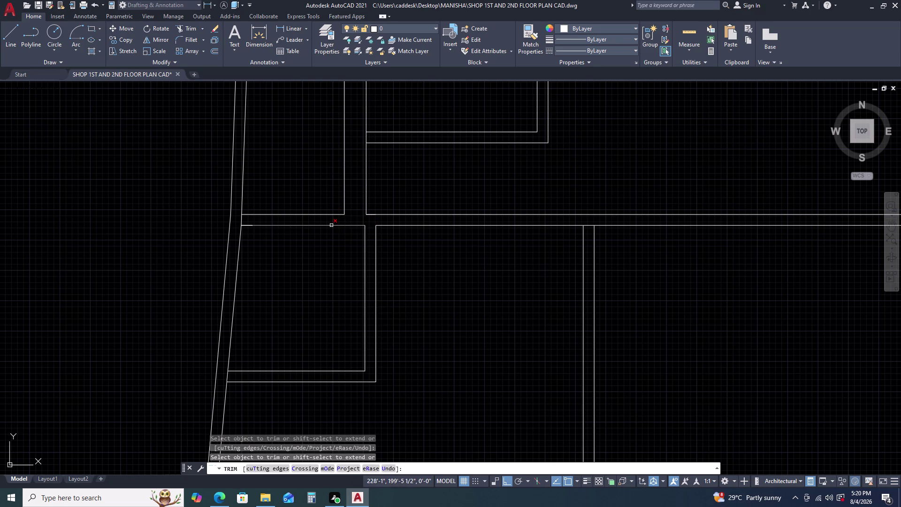
click(331, 225)
scroll(up, 3)
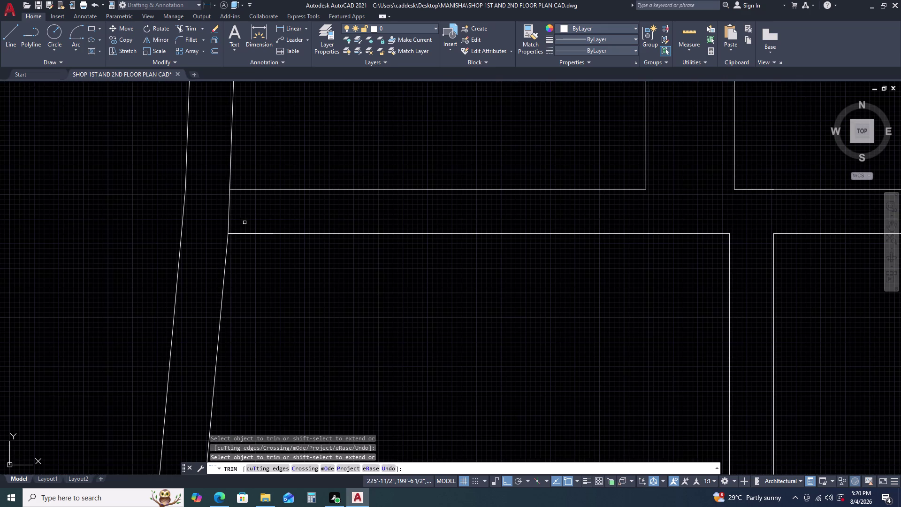
Fence-trim the left wall junction and the lines along the slanted wall.
click(246, 234)
click(246, 216)
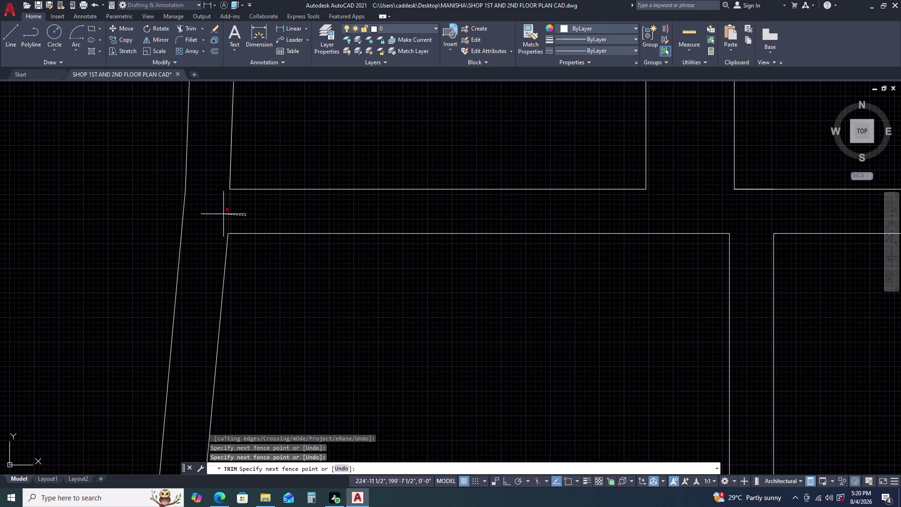
click(221, 214)
scroll(down, 3)
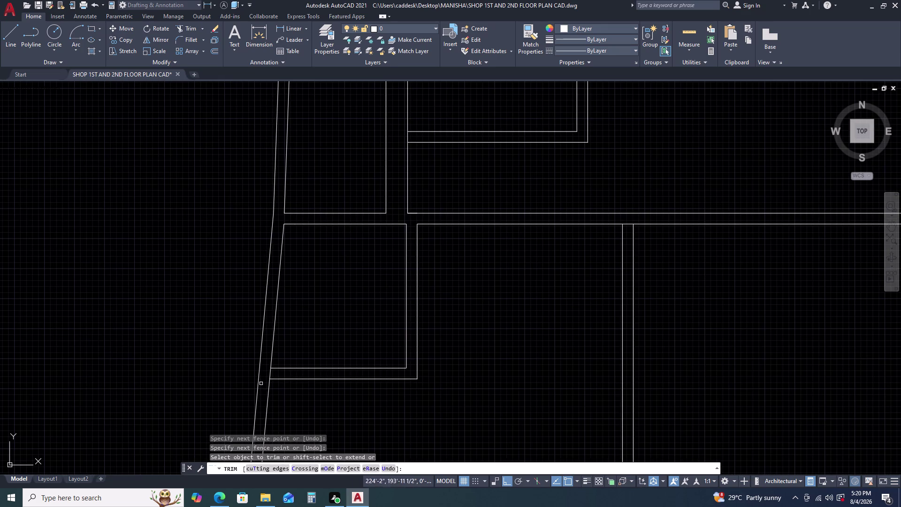
scroll(up, 3)
middle_drag(269, 369, 298, 328)
scroll(up, 3)
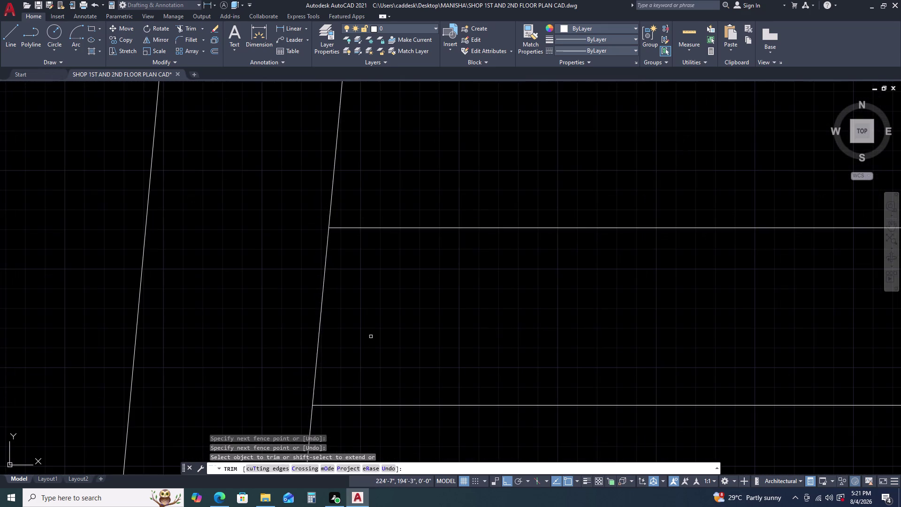
drag(372, 334, 360, 334)
click(275, 342)
scroll(down, 3)
key(Escape)
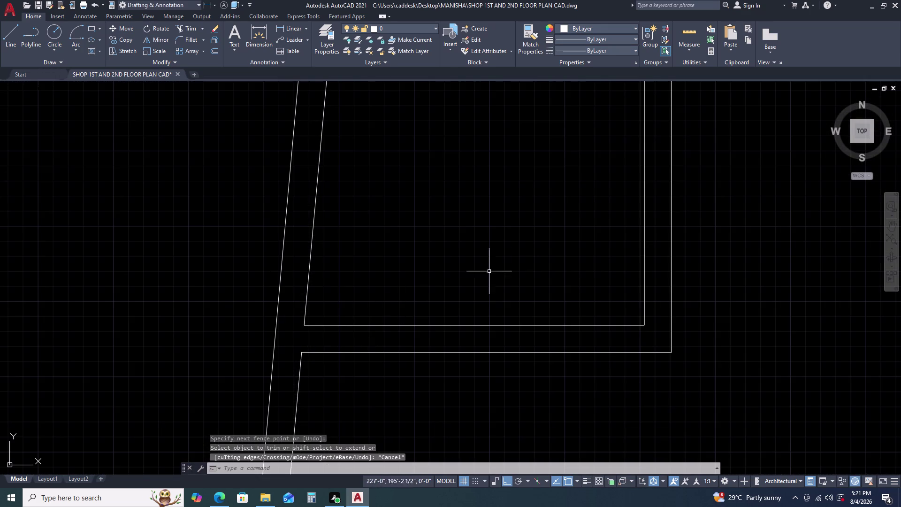
Begin trimming overlapping wall ends at another junction to the right.
scroll(down, 3)
scroll(up, 3)
middle_drag(517, 228, 511, 314)
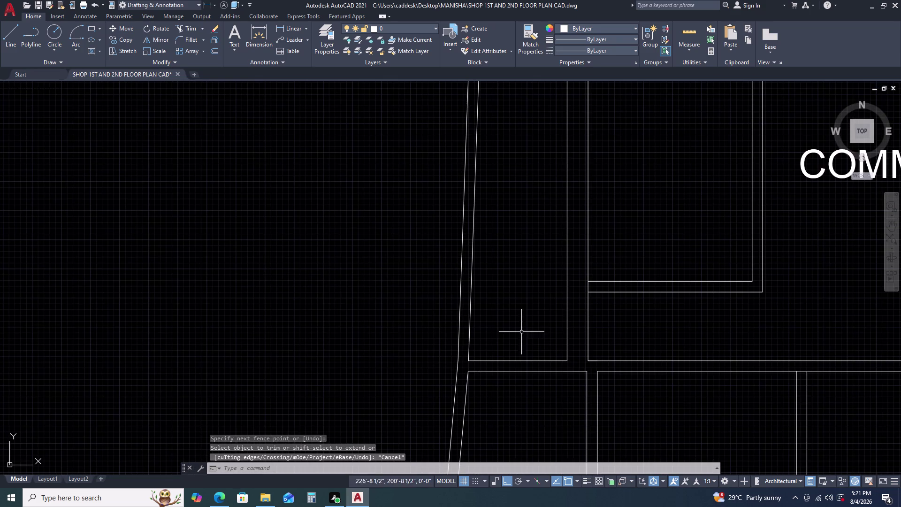
key(space)
scroll(up, 3)
click(592, 288)
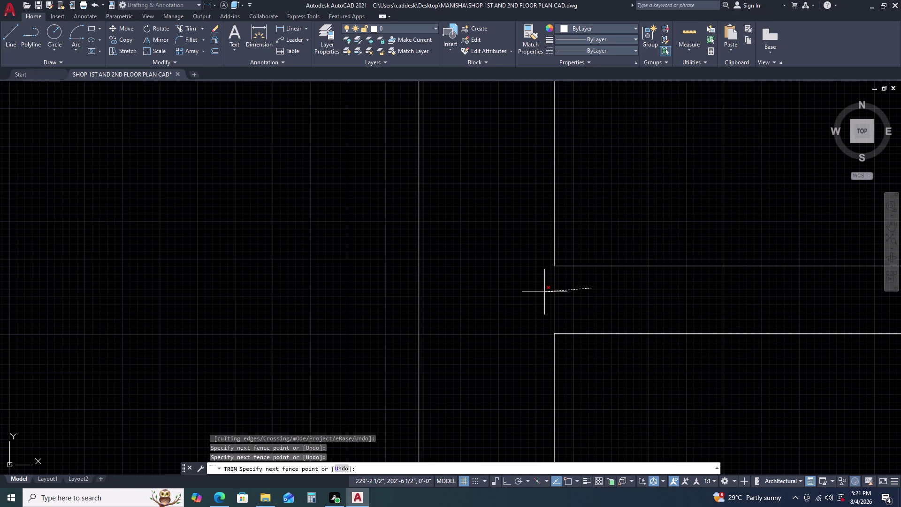
scroll(down, 3)
key(Escape)
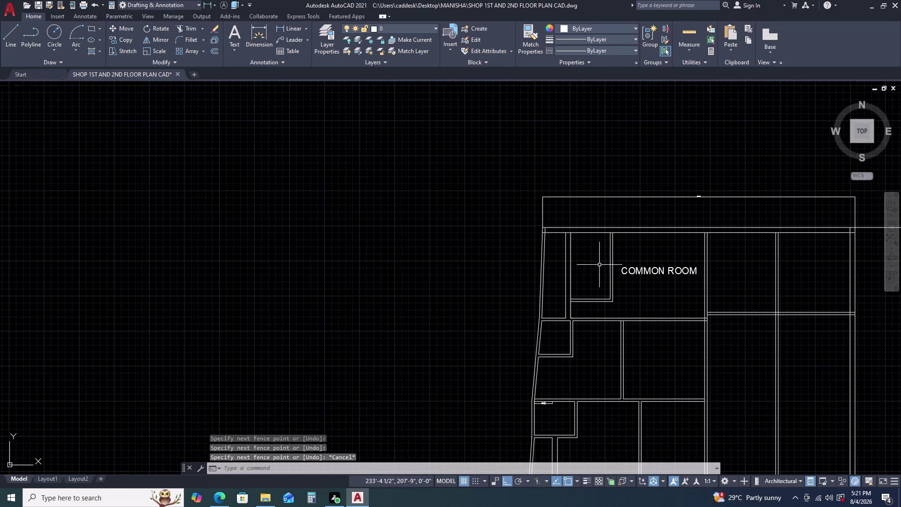
scroll(up, 3)
key(space)
scroll(up, 3)
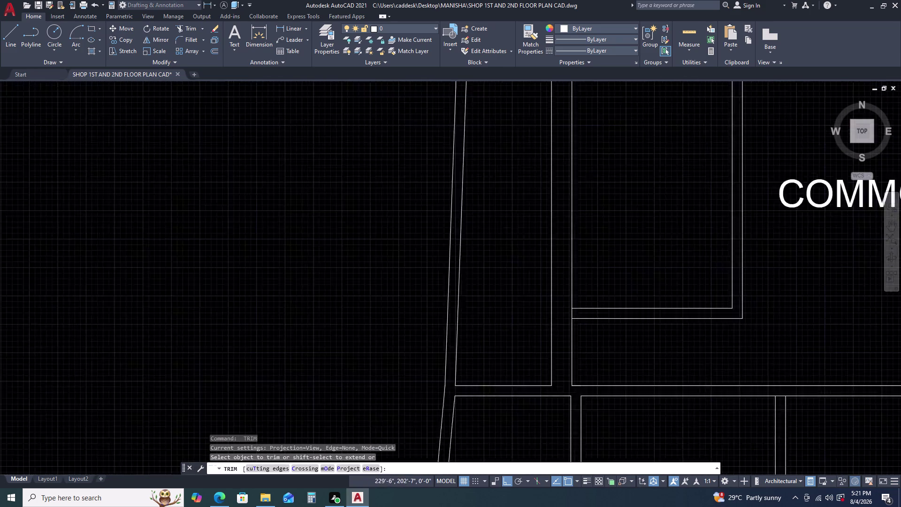
click(567, 315)
scroll(down, 3)
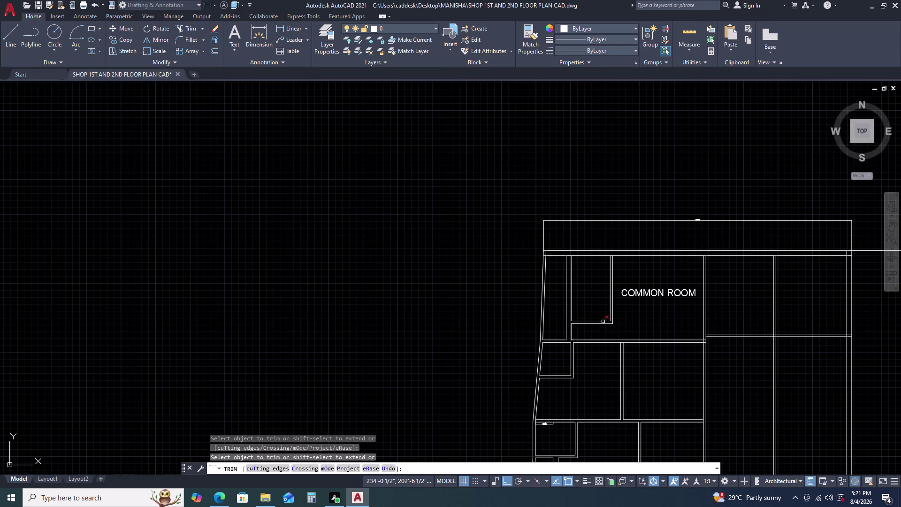
Fence-trim the overlapping ends at the top wall junction and corner.
scroll(up, 3)
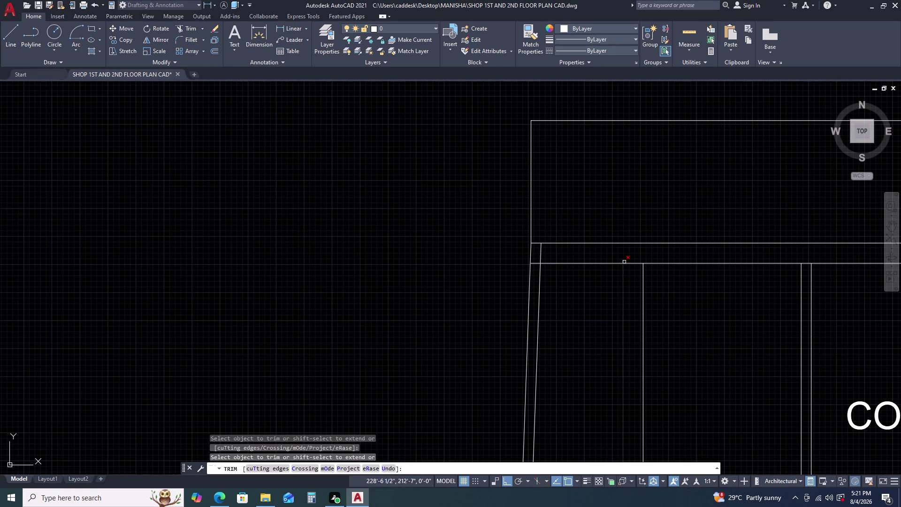
click(634, 257)
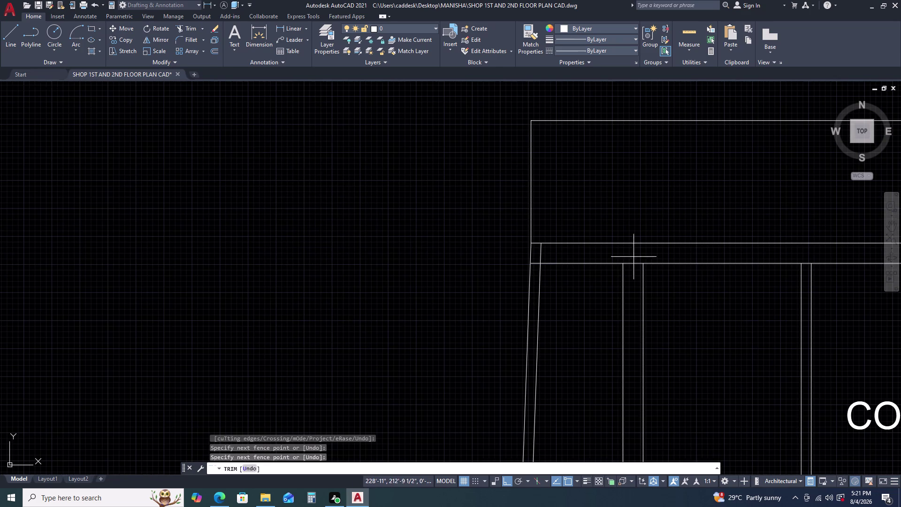
click(633, 283)
scroll(up, 3)
drag(553, 244, 548, 244)
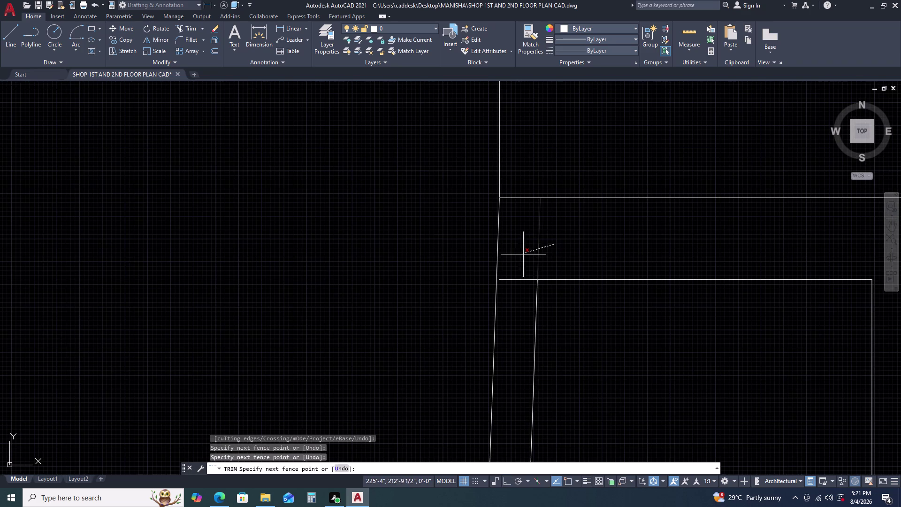
click(511, 285)
scroll(down, 3)
scroll(down, 3)
key(Escape)
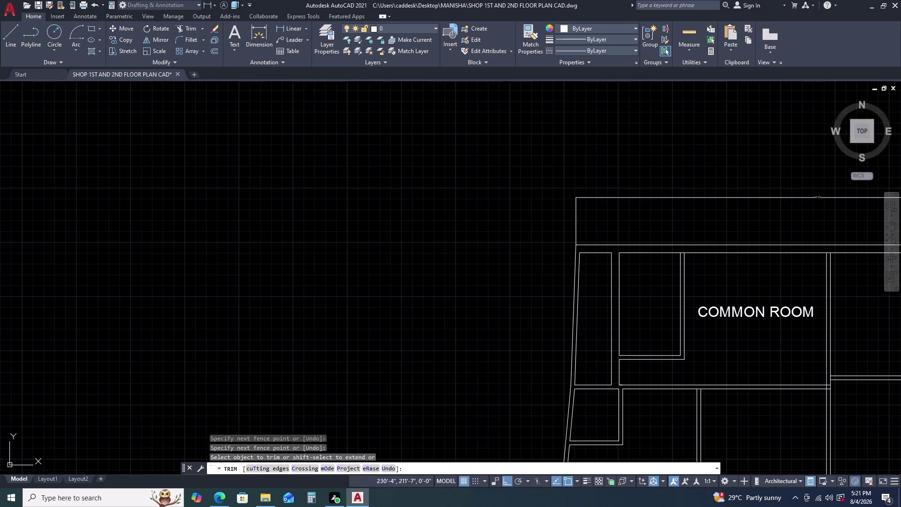
Trim the stray line ends at the next corner junction.
middle_drag(665, 301, 544, 240)
key(space)
scroll(up, 3)
scroll(up, 3)
click(601, 182)
click(594, 215)
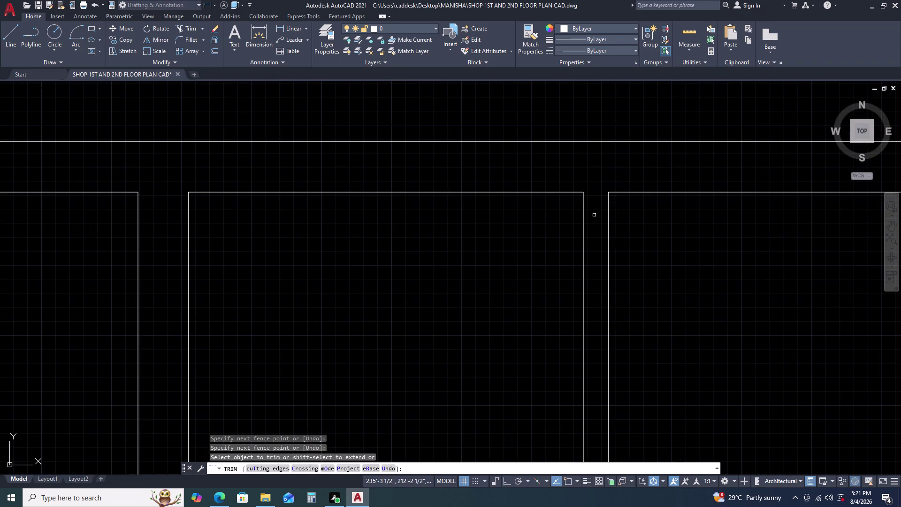
scroll(down, 3)
key(space)
middle_drag(730, 233, 597, 191)
key(space)
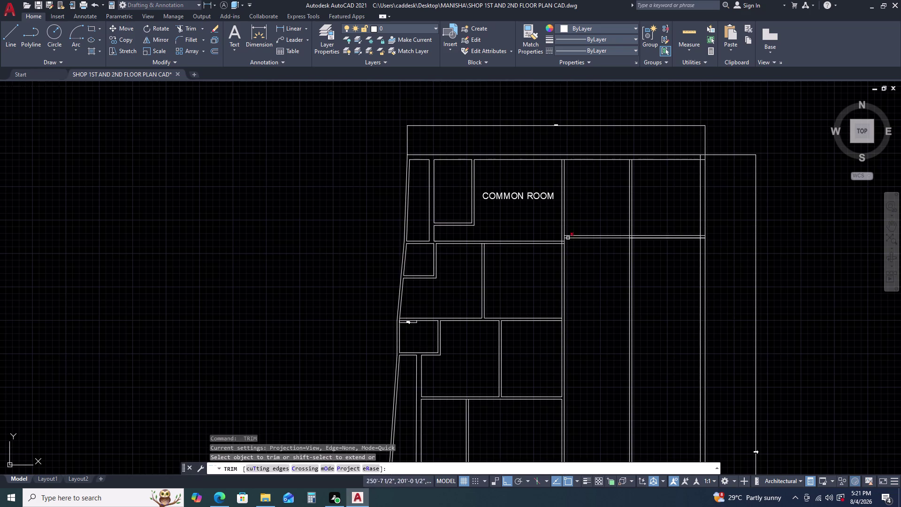
Fence-trim the overlapping wall lines at the junction beside the Common Room.
scroll(up, 3)
scroll(up, 3)
drag(598, 202, 597, 208)
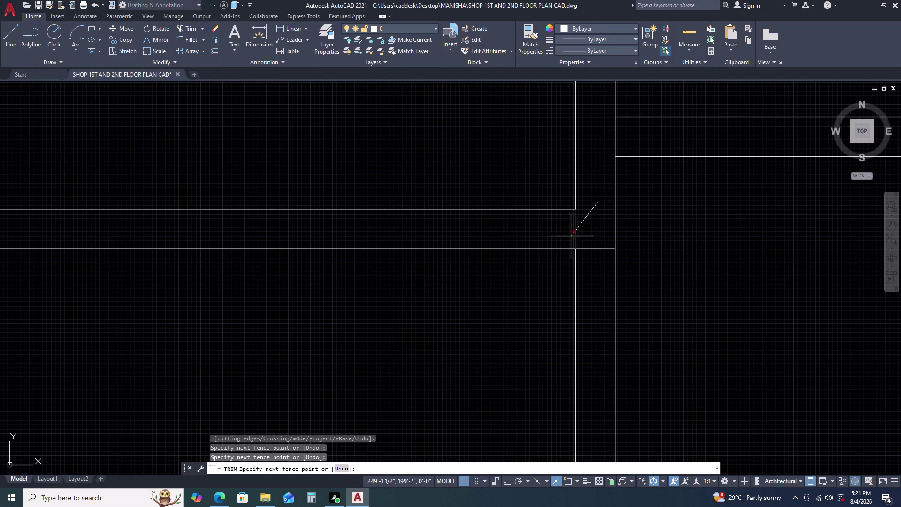
click(566, 232)
click(603, 225)
double_click(602, 283)
key(space)
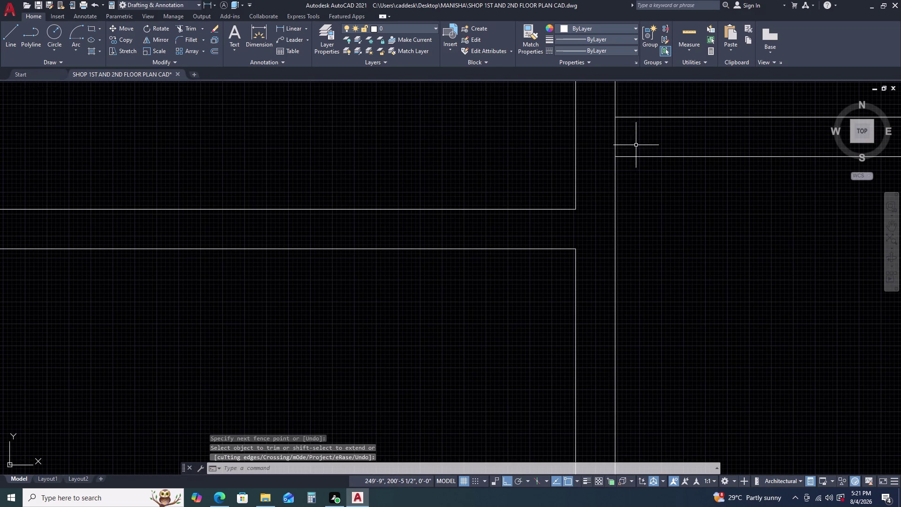
key(space)
Trim the crossing lines and overlapping wall ends at the next wall junction.
drag(631, 139, 626, 137)
click(599, 139)
scroll(down, 3)
scroll(up, 3)
middle_drag(689, 183, 672, 188)
middle_drag(633, 194, 462, 193)
middle_drag(673, 189, 656, 190)
scroll(down, 3)
scroll(up, 3)
scroll(up, 3)
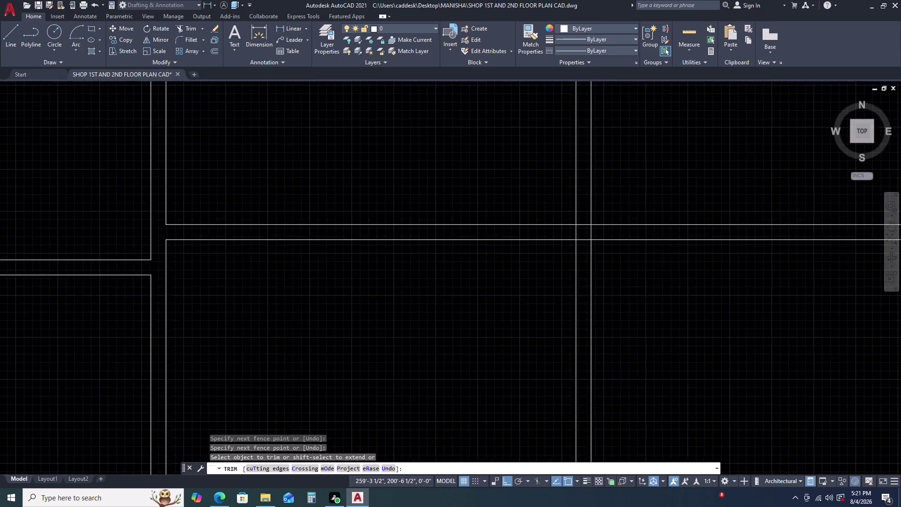
scroll(up, 3)
click(617, 202)
click(589, 232)
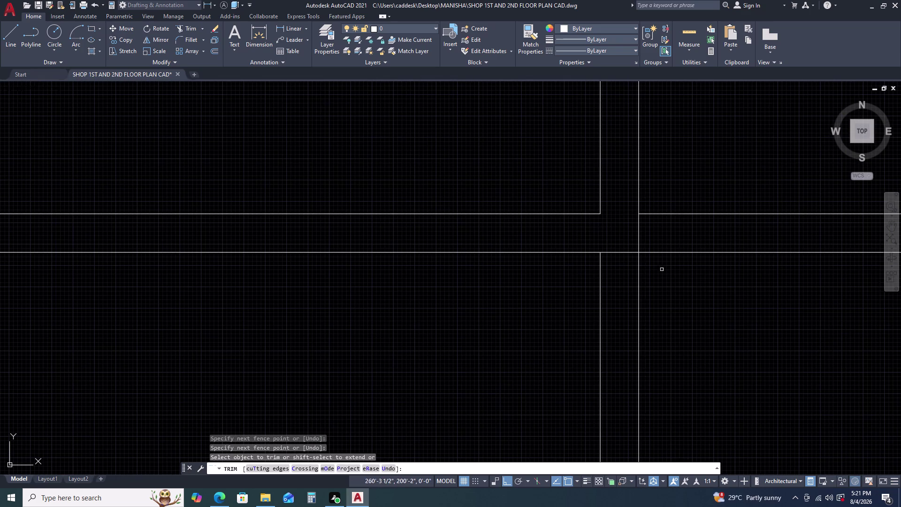
click(652, 226)
click(607, 263)
Trim the overlapping segments at the right and upper junctions and the wall corner.
scroll(down, 3)
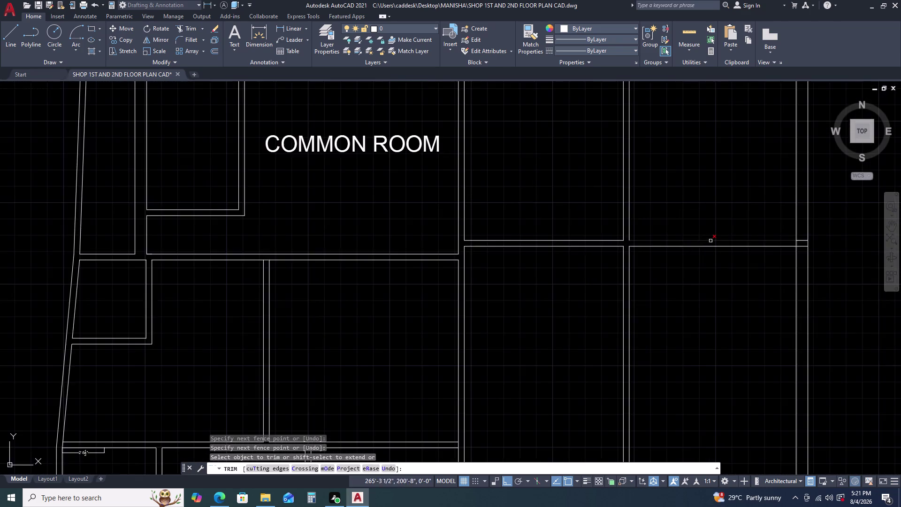
scroll(down, 3)
scroll(up, 3)
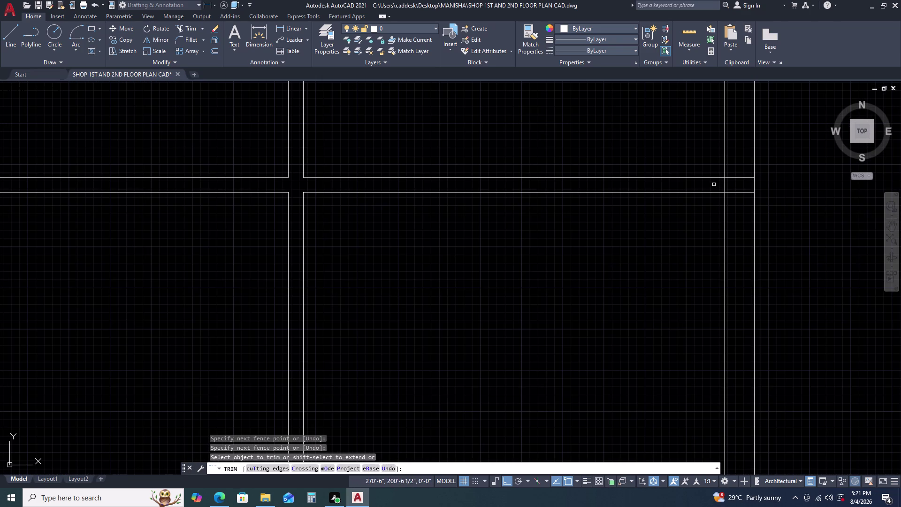
click(713, 185)
click(736, 196)
click(737, 176)
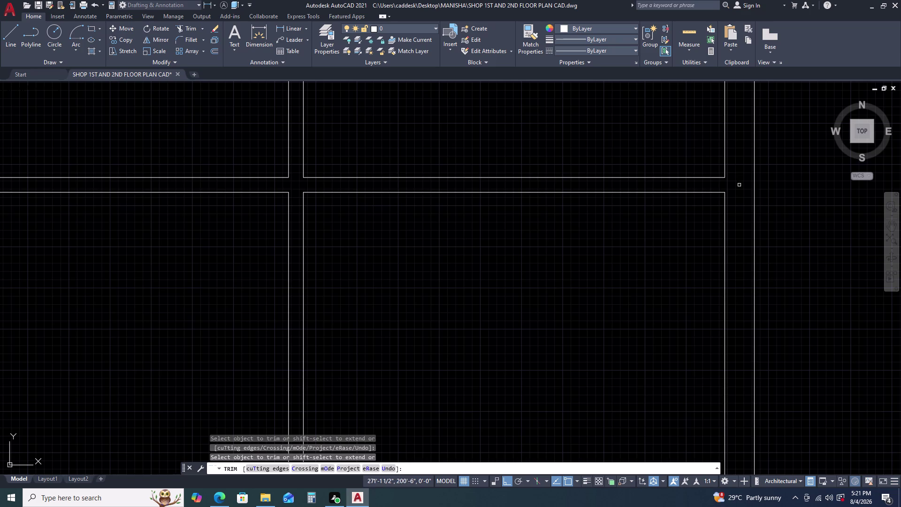
scroll(down, 3)
scroll(up, 3)
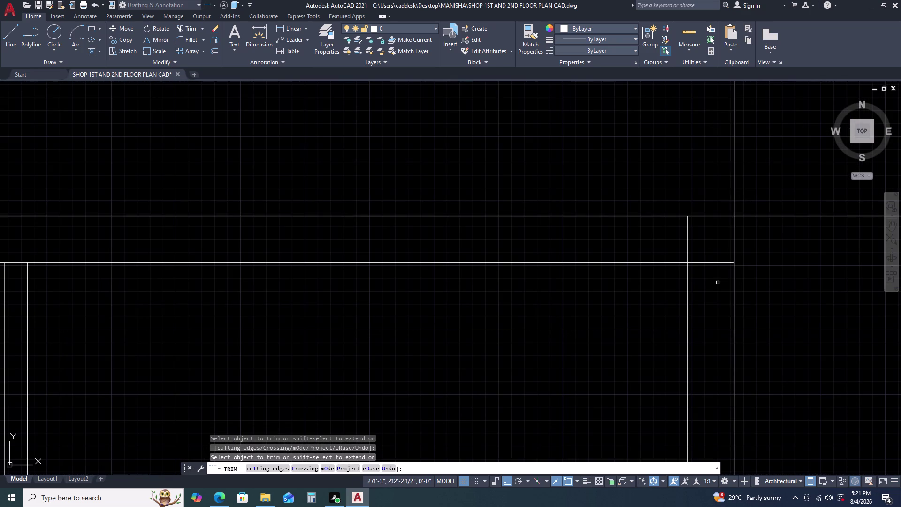
click(718, 283)
click(694, 235)
click(684, 232)
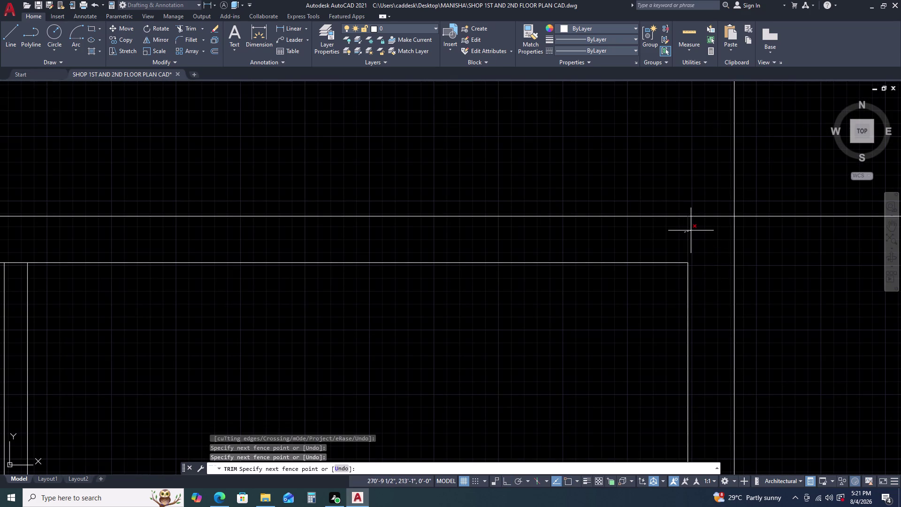
click(691, 230)
Fence-trim the wall lines at the top junction and across the wall gap.
scroll(down, 3)
scroll(up, 3)
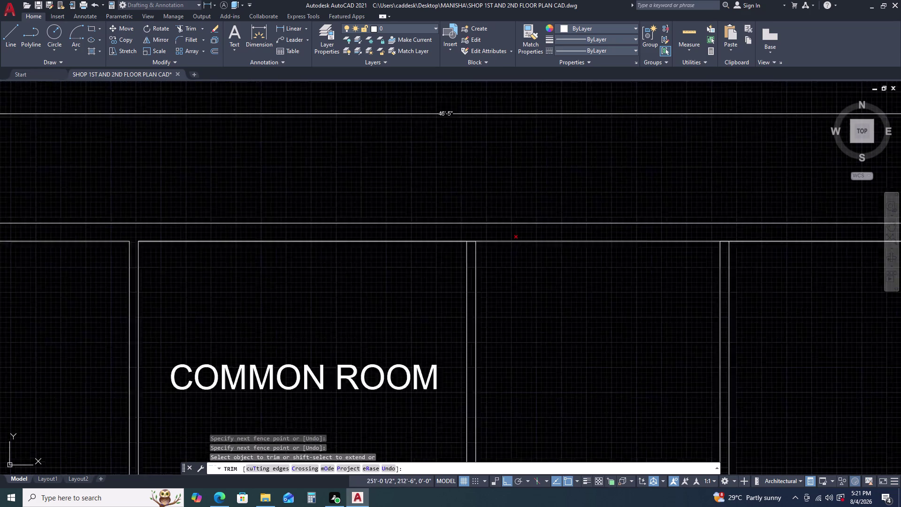
click(450, 237)
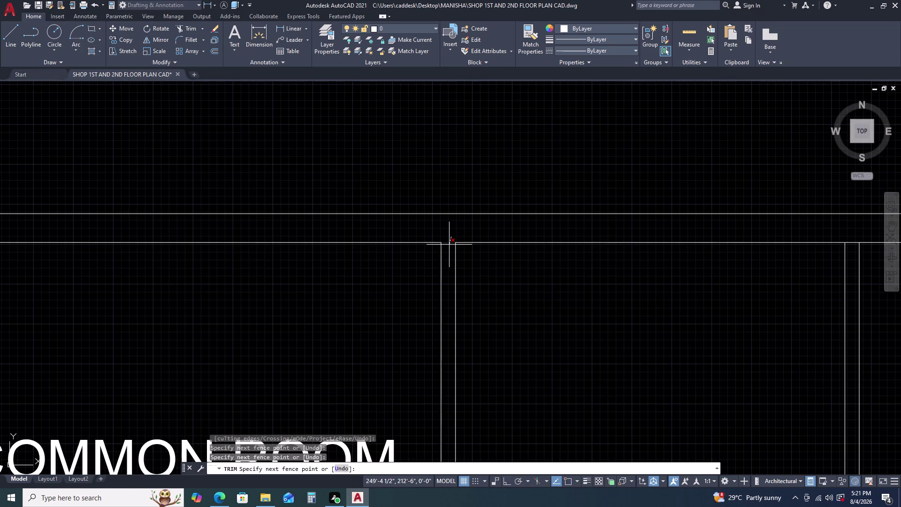
click(447, 249)
scroll(down, 3)
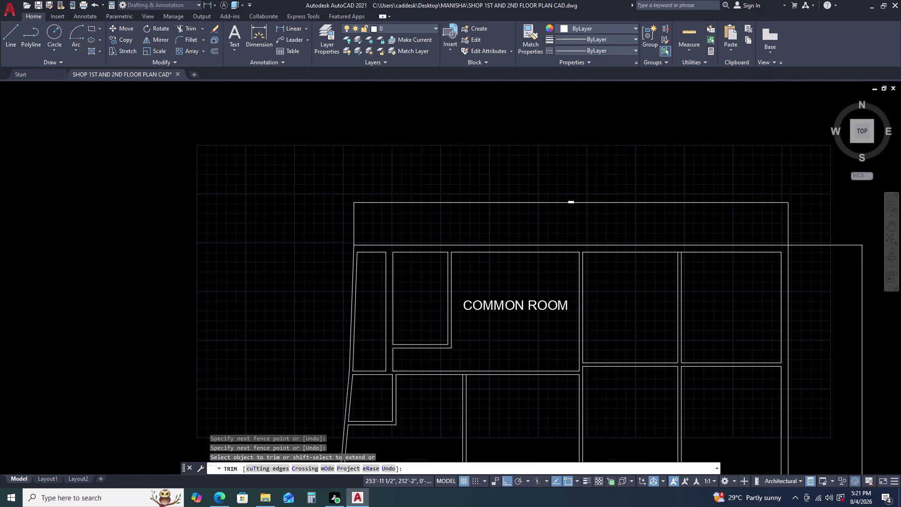
scroll(up, 3)
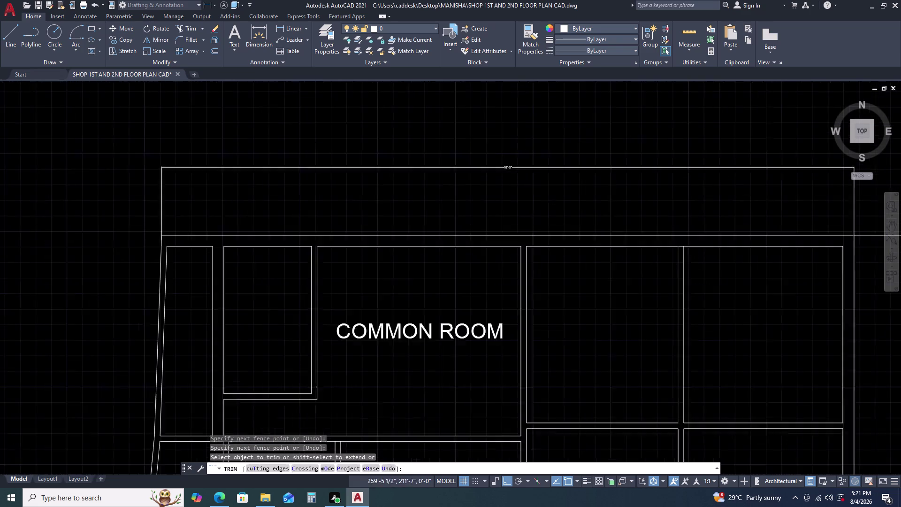
scroll(up, 3)
click(694, 186)
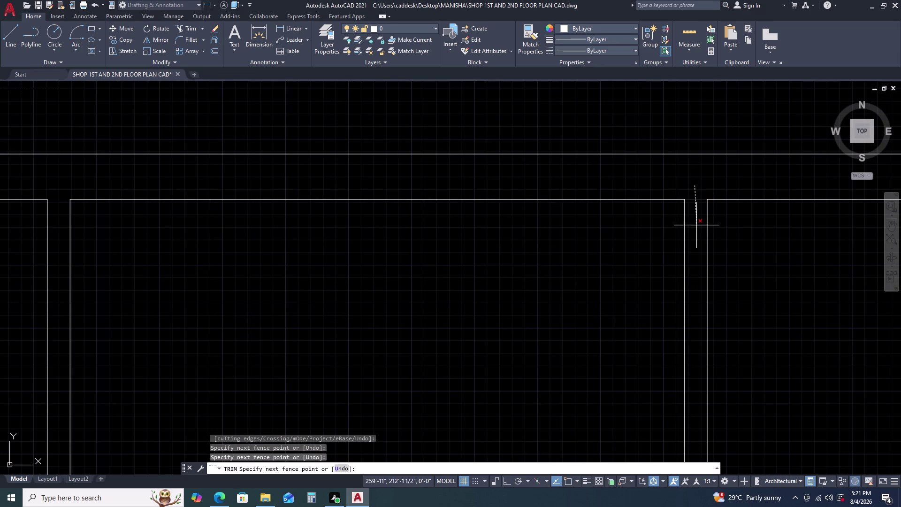
click(696, 228)
scroll(down, 3)
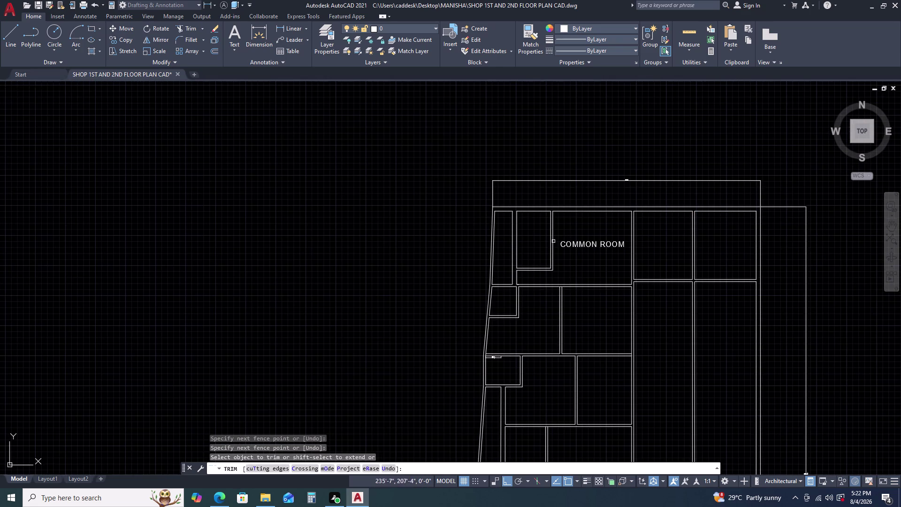
Fence-trim the lines at the wall opening, then end the trim command.
middle_drag(584, 300, 559, 227)
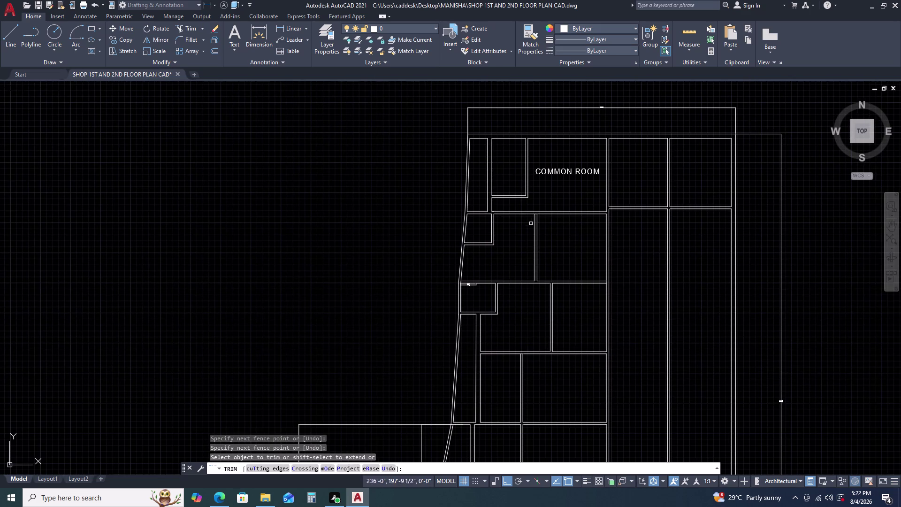
scroll(up, 3)
scroll(up, 3)
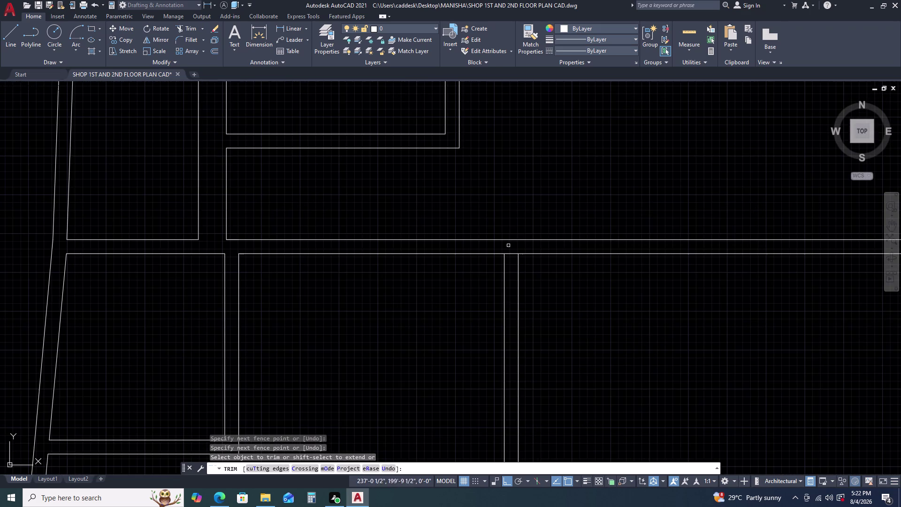
scroll(up, 3)
click(473, 225)
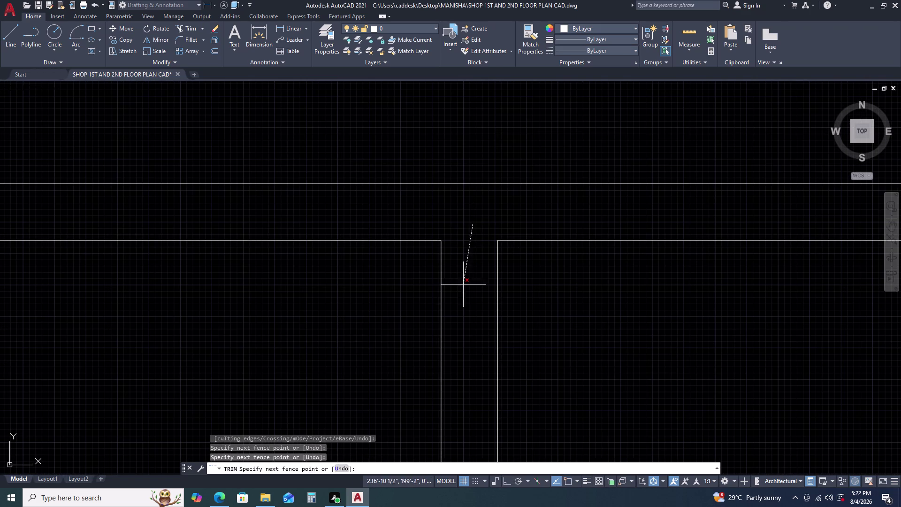
click(471, 293)
scroll(down, 3)
scroll(down, 3)
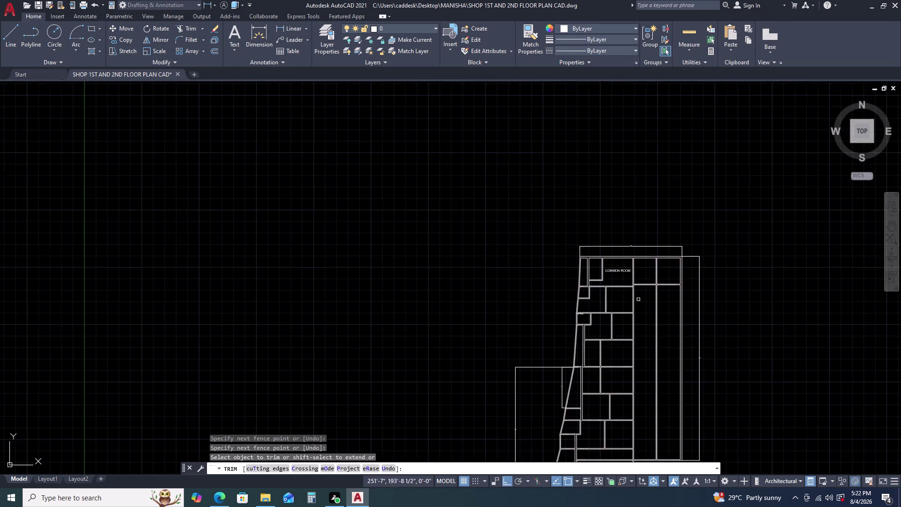
middle_drag(635, 327, 544, 240)
middle_drag(504, 202, 493, 195)
scroll(up, 3)
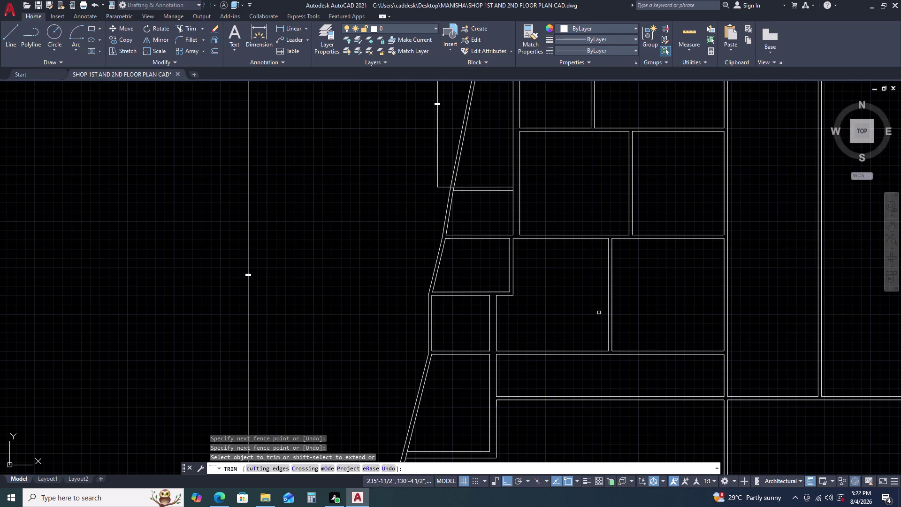
middle_drag(619, 239, 594, 256)
middle_click(559, 282)
scroll(down, 3)
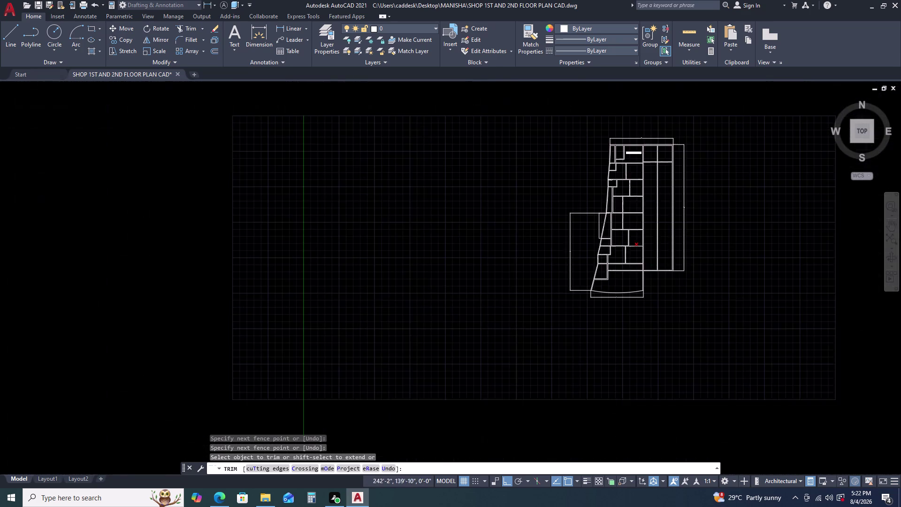
scroll(up, 3)
key(Escape)
scroll(down, 3)
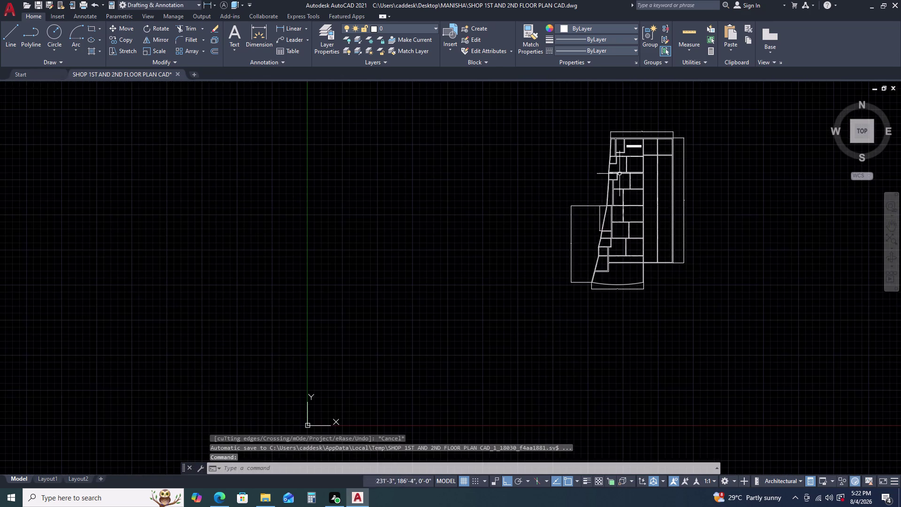
Window-select and erase the stray 2'-8 1/2" dimension, then pan to the COMMON ROOM label.
scroll(up, 3)
scroll(up, 3)
scroll(up, 3)
click(528, 160)
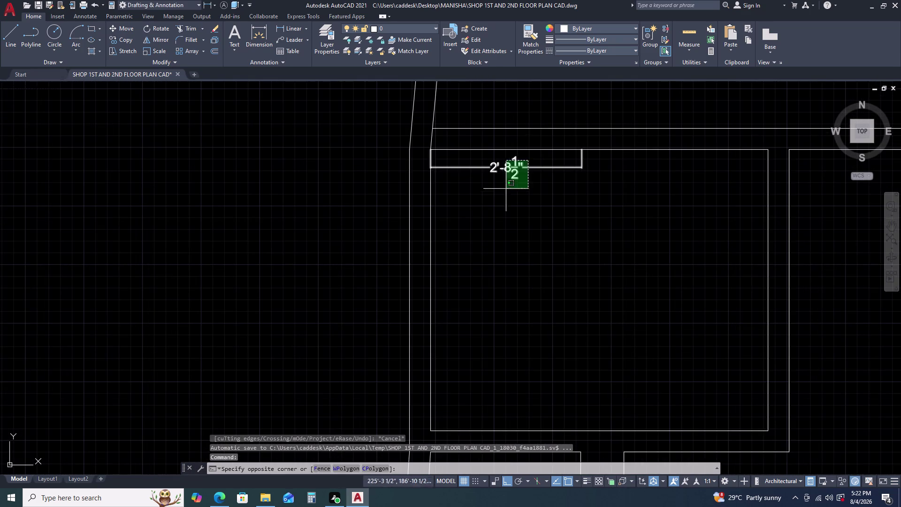
click(503, 196)
scroll(down, 3)
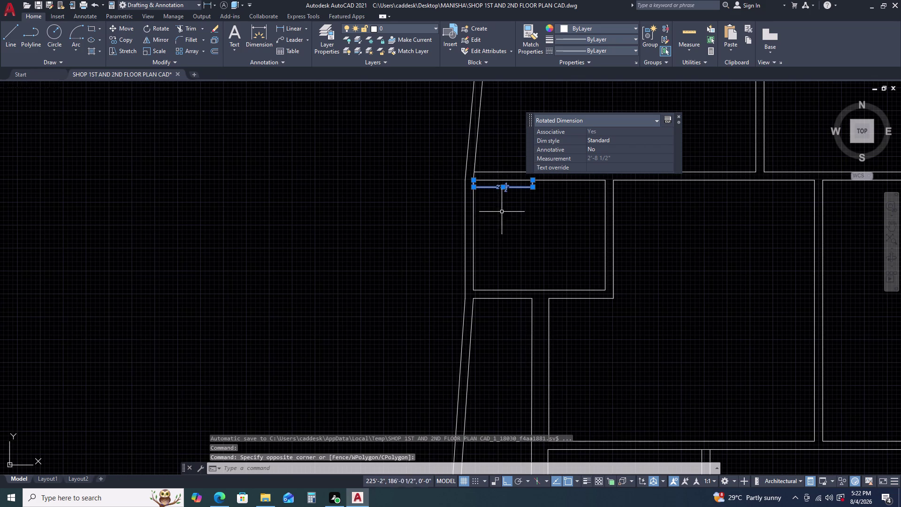
scroll(down, 3)
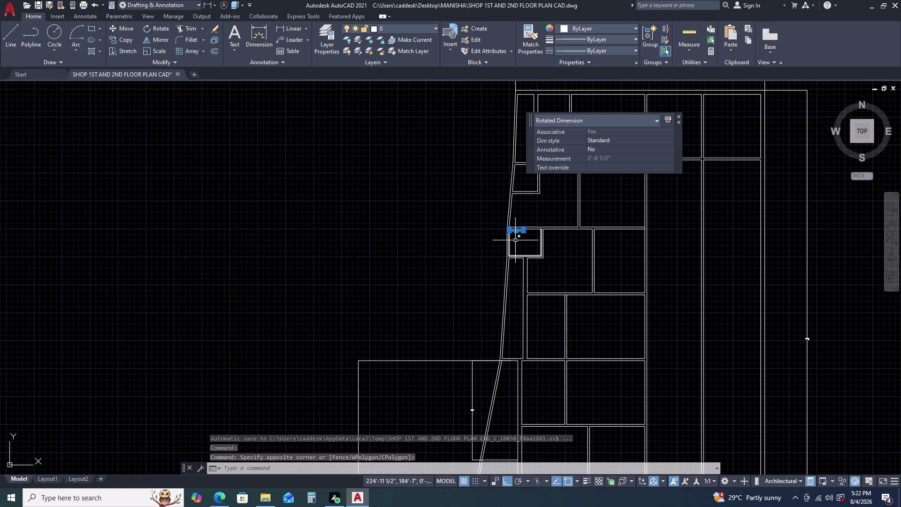
scroll(up, 3)
key(Delete)
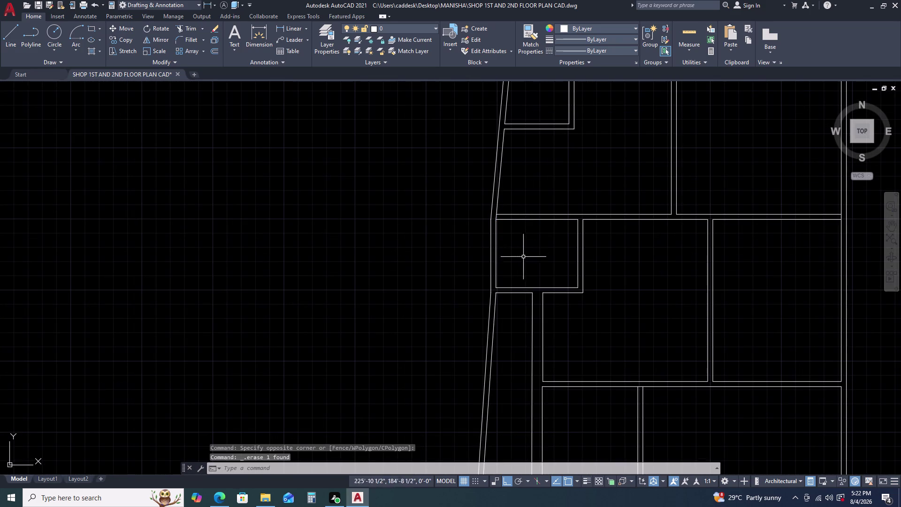
scroll(down, 3)
scroll(down, 3)
middle_drag(547, 292, 540, 297)
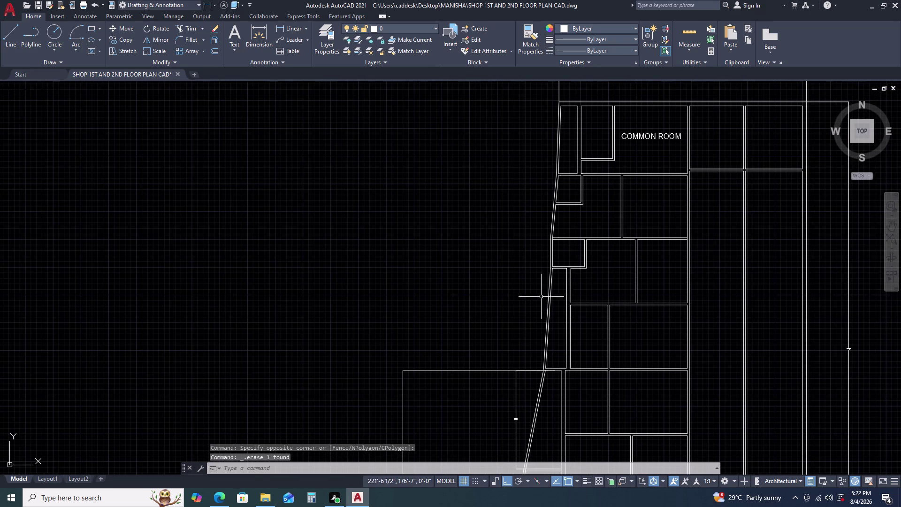
middle_click(600, 223)
middle_drag(549, 259, 543, 260)
middle_click(544, 260)
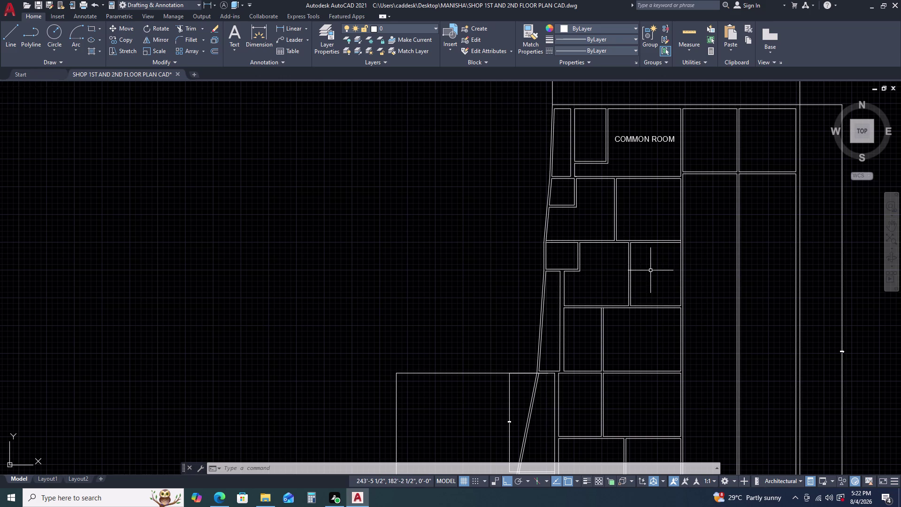
scroll(up, 3)
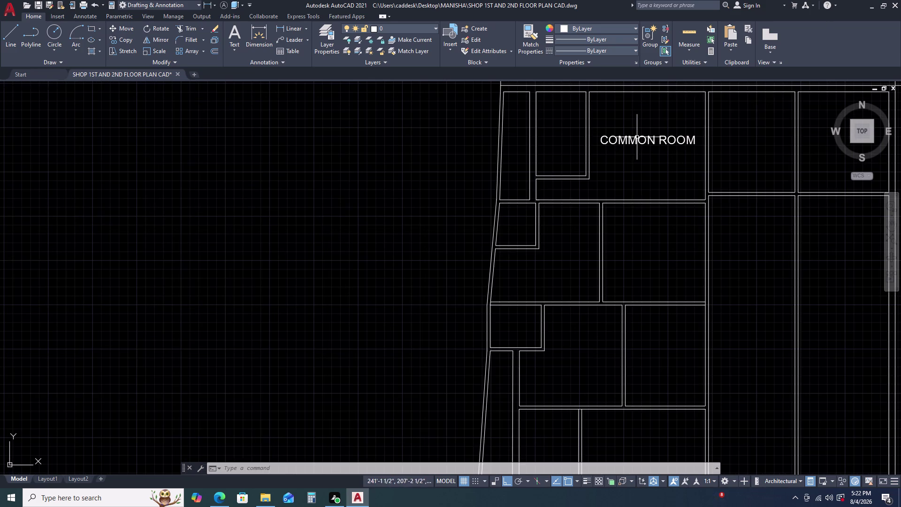
Copy the COMMON ROOM label with Ortho off into the neighbouring, upper and top rooms.
click(637, 137)
text(CO)
key(space)
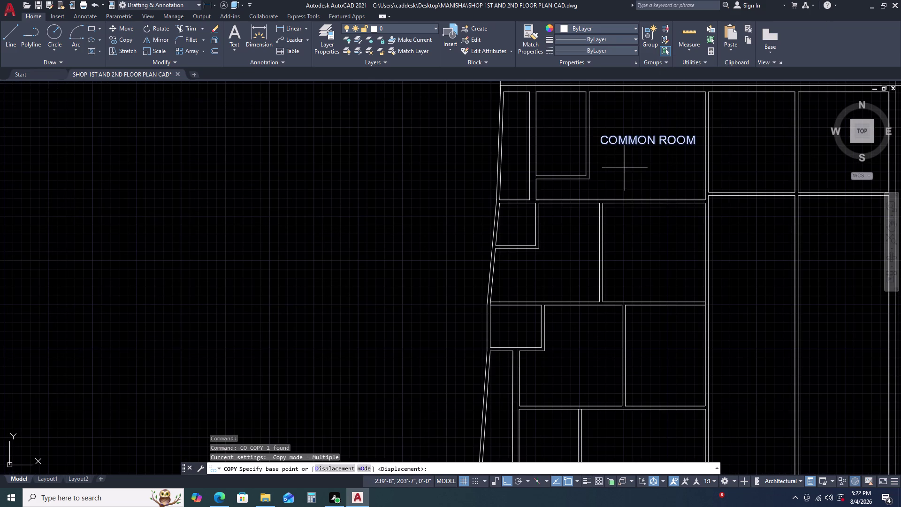
click(625, 158)
scroll(up, 3)
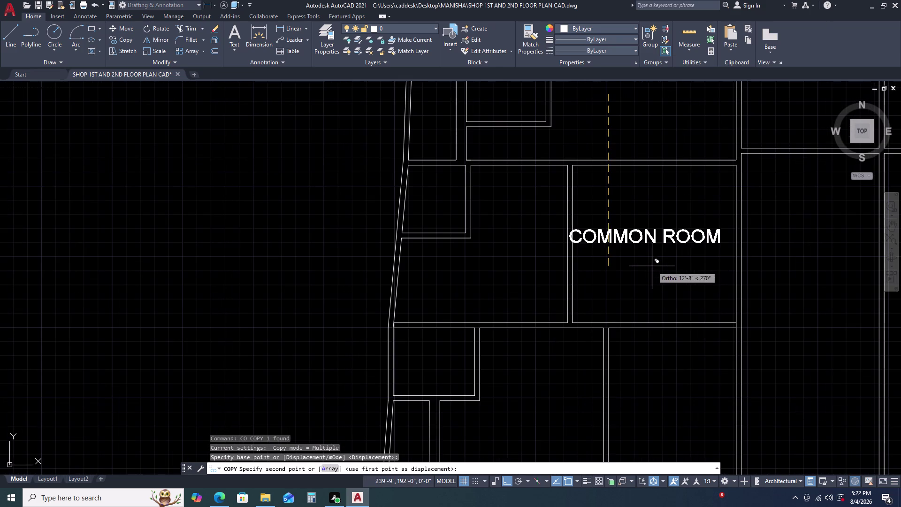
key(F8)
click(652, 270)
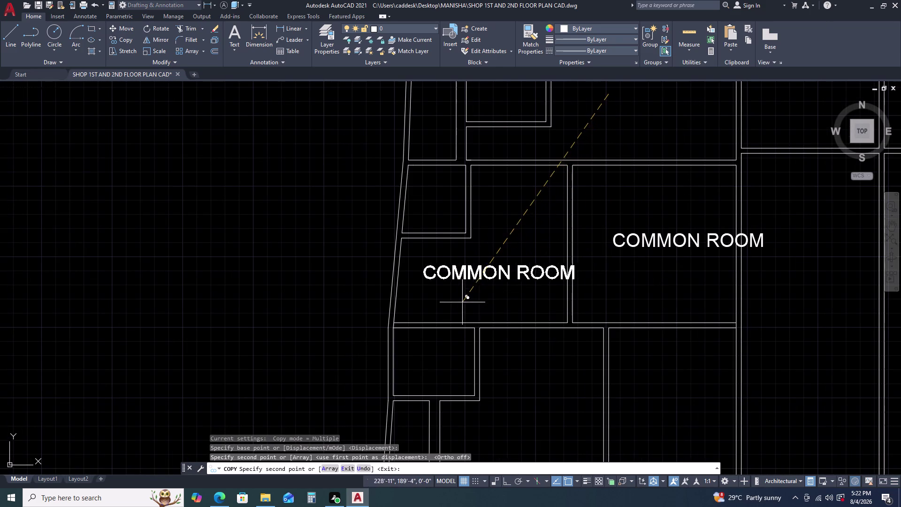
click(461, 303)
click(458, 231)
click(454, 133)
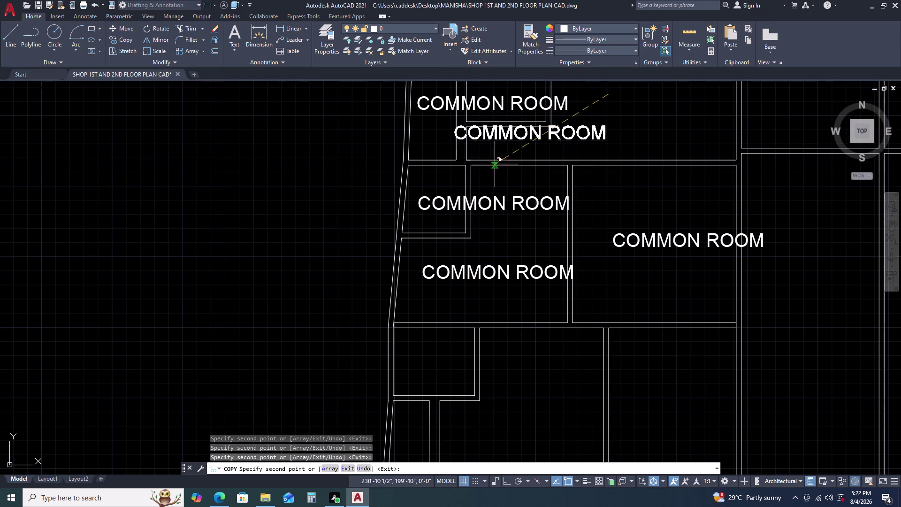
middle_drag(524, 178, 519, 263)
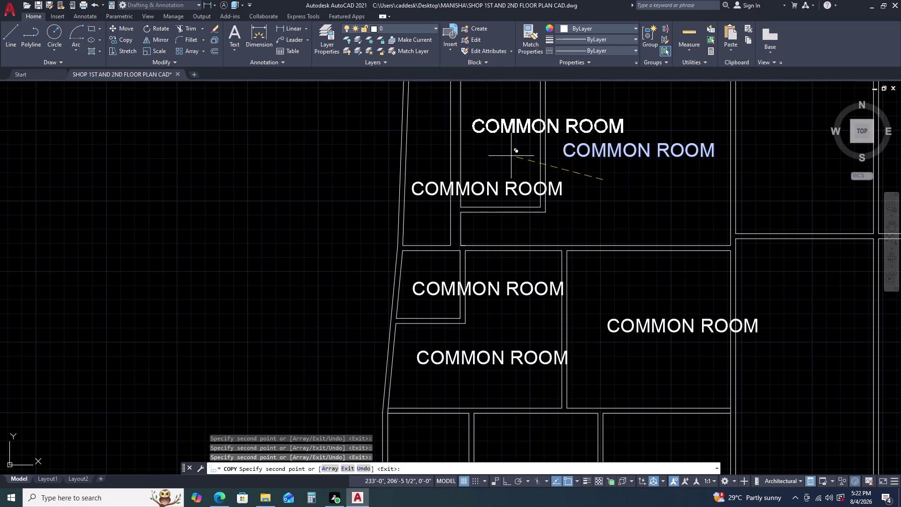
click(511, 156)
Place more COMMON ROOM label copies in the small, right, middle and narrow rooms.
scroll(down, 3)
middle_drag(596, 342, 565, 250)
middle_click(559, 235)
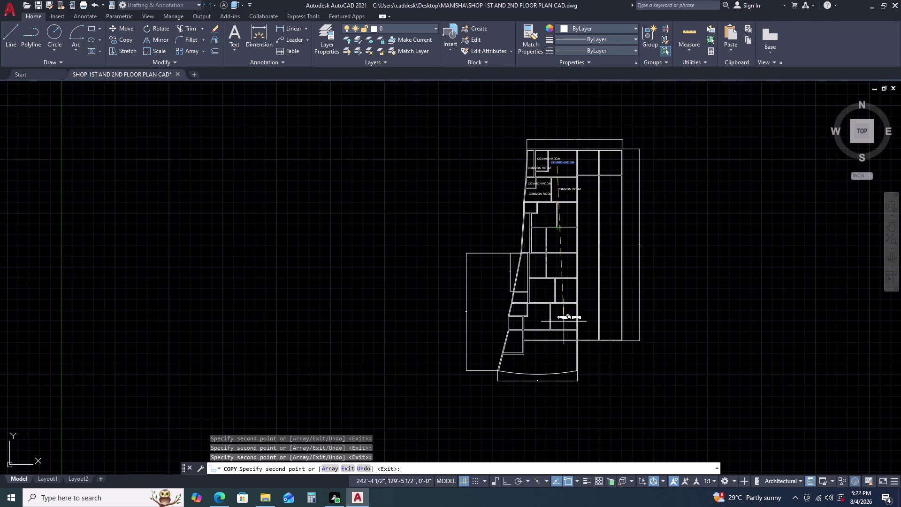
scroll(up, 3)
click(484, 217)
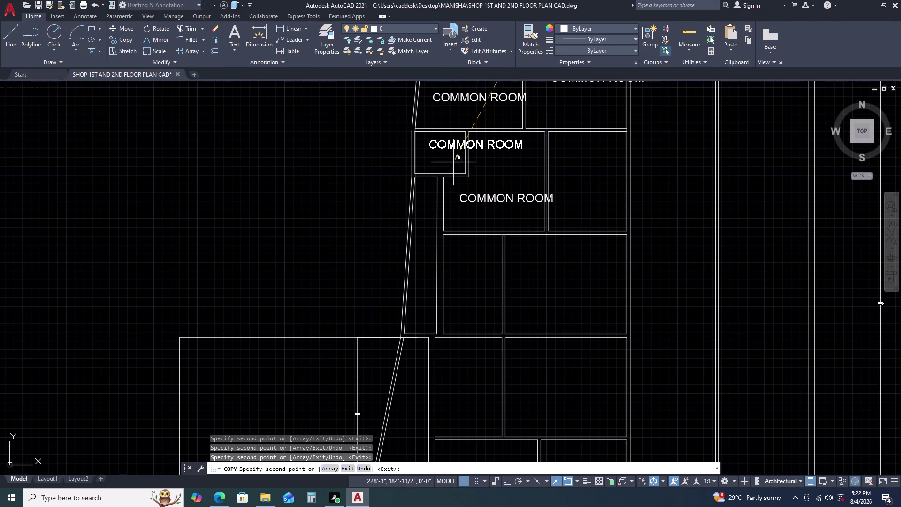
click(445, 166)
click(594, 186)
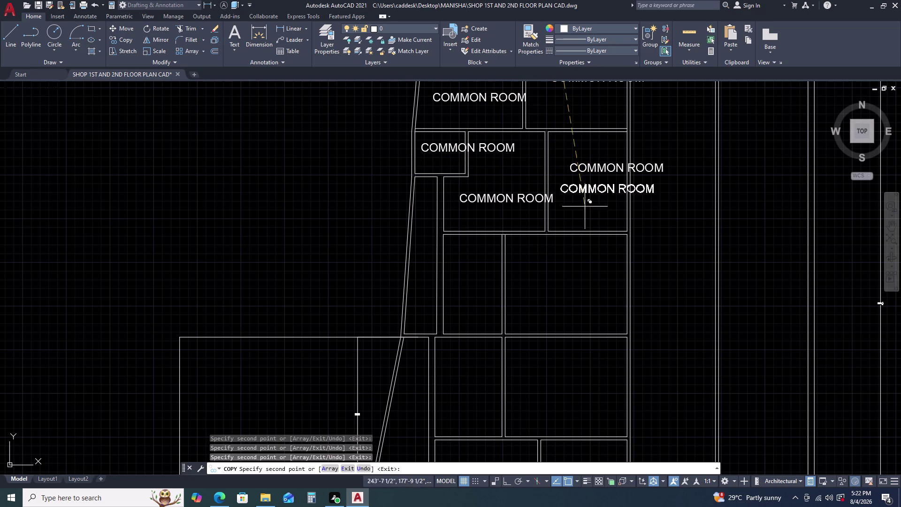
click(476, 301)
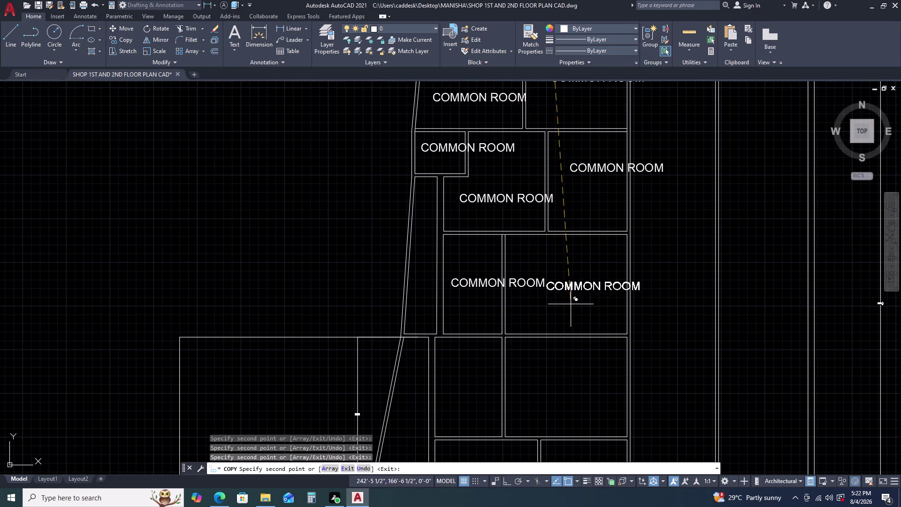
click(548, 316)
click(549, 390)
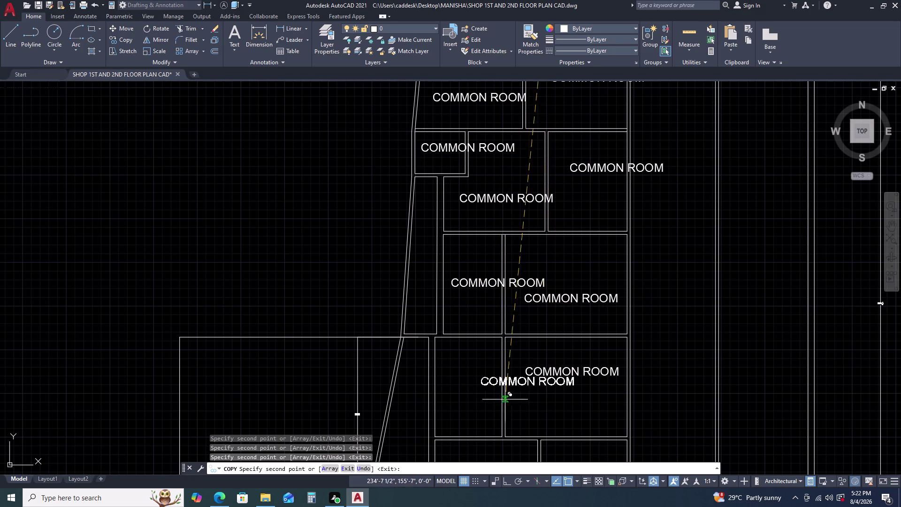
click(467, 402)
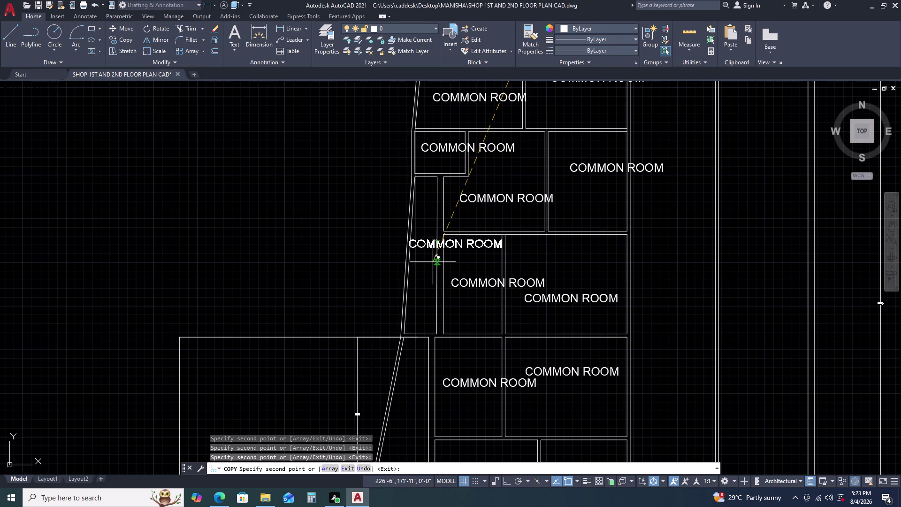
click(433, 262)
Place the last COMMON ROOM label copies in the slanted, lower and bottom rooms.
scroll(down, 3)
scroll(up, 3)
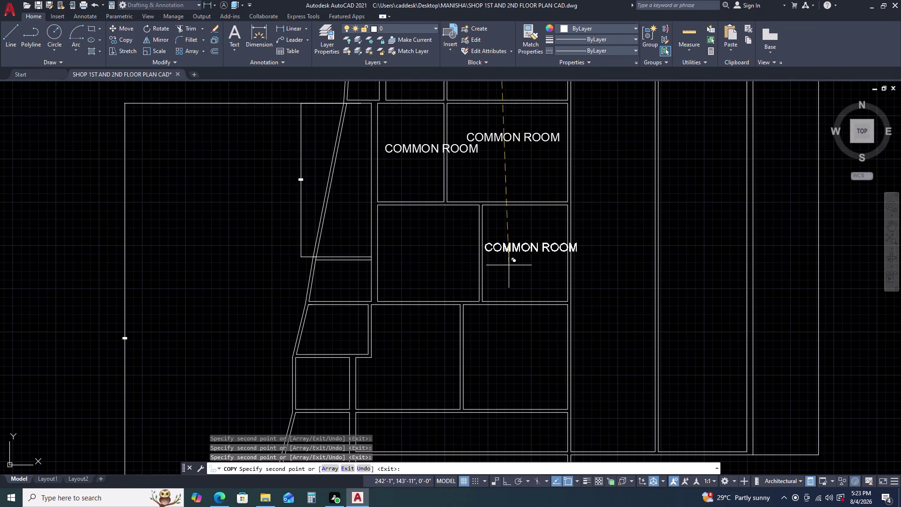
click(508, 262)
click(433, 265)
click(342, 216)
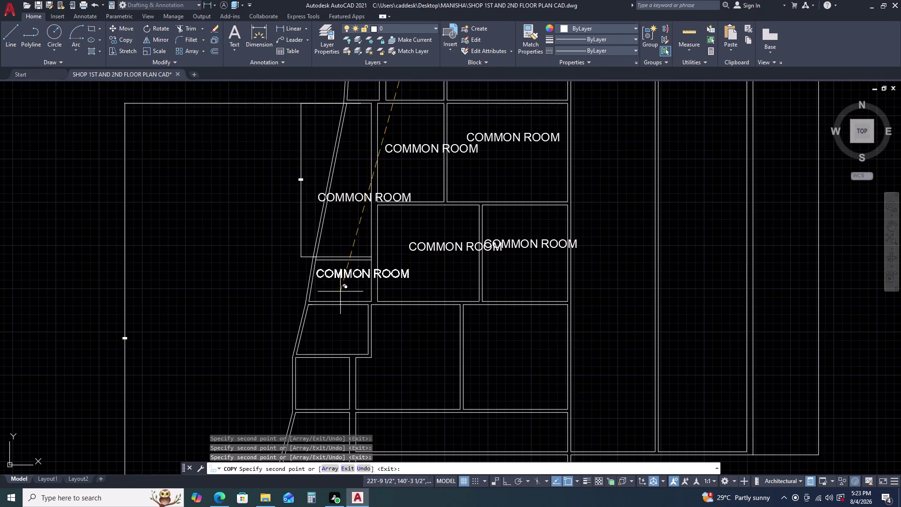
click(341, 293)
click(333, 335)
click(329, 405)
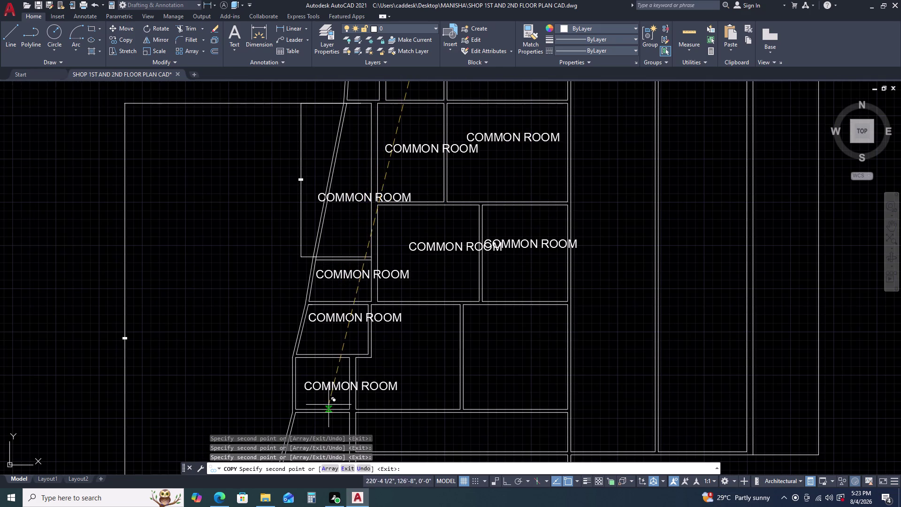
click(407, 375)
click(514, 381)
scroll(down, 3)
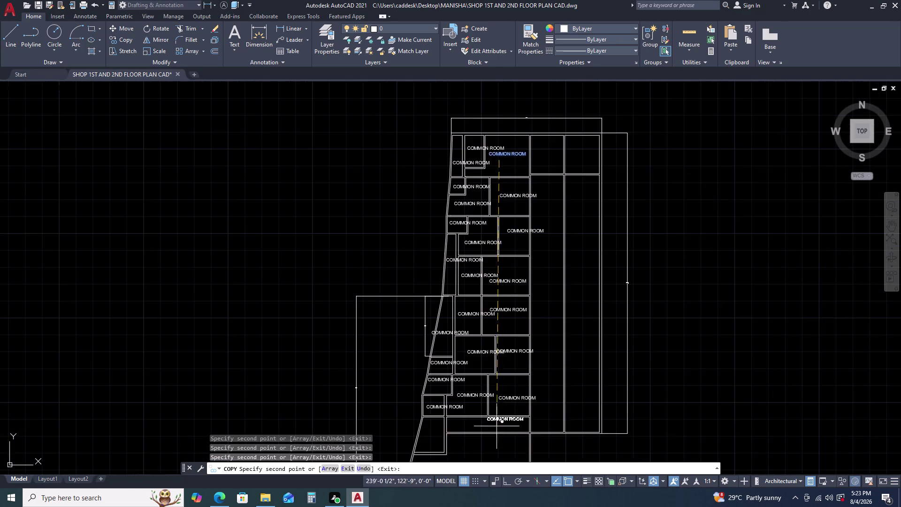
middle_drag(494, 418, 506, 314)
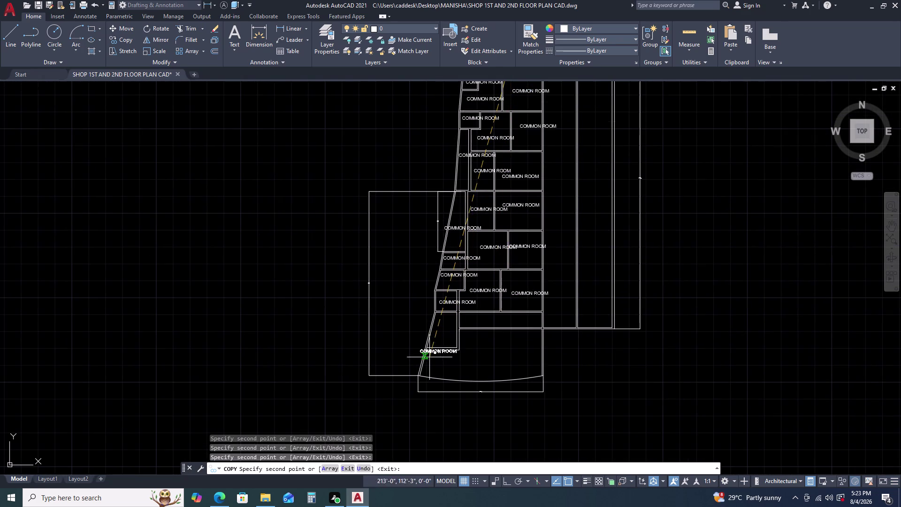
scroll(up, 3)
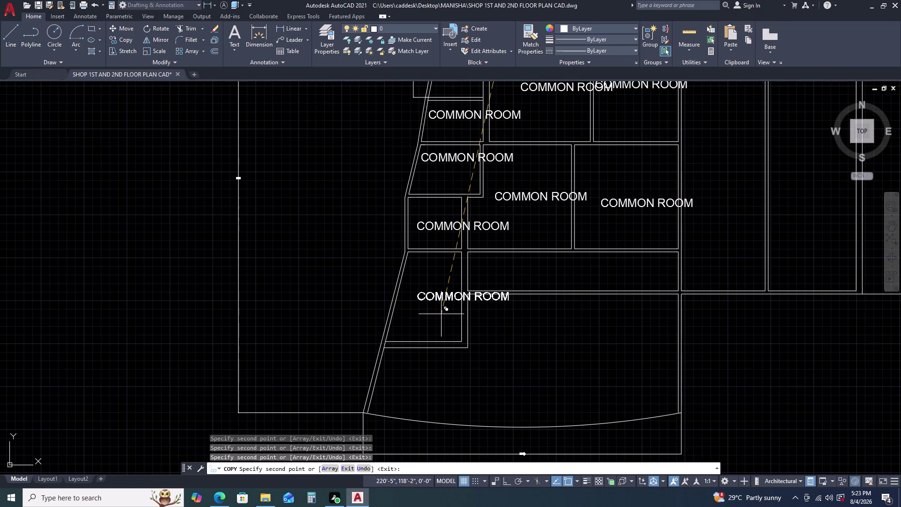
click(441, 313)
click(551, 376)
key(Escape)
scroll(down, 3)
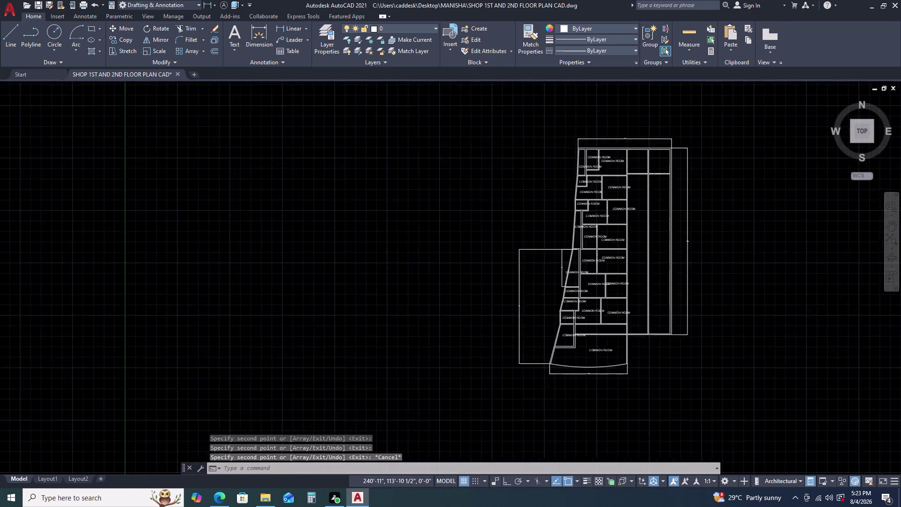
Retype the first two top-room labels as KTCHEN and BALCONY.
scroll(up, 3)
scroll(up, 3)
middle_drag(581, 117, 580, 119)
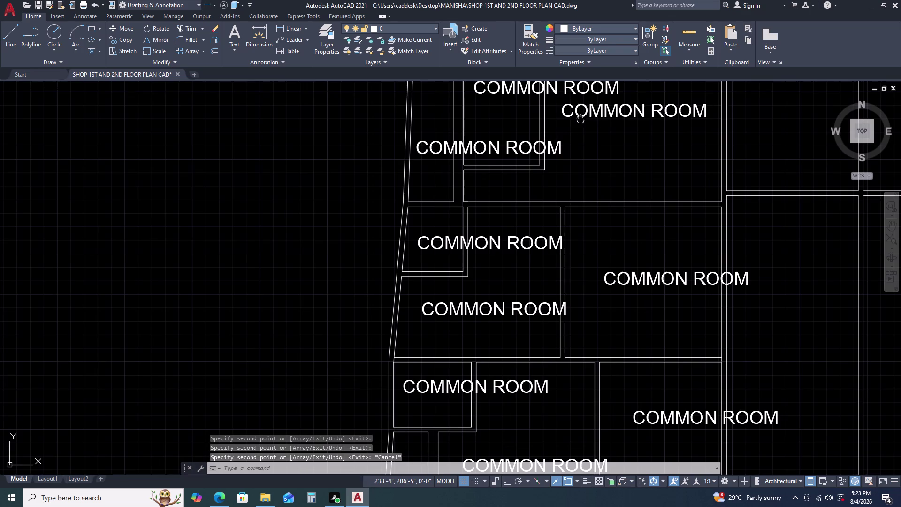
middle_drag(580, 119, 485, 182)
middle_drag(454, 196, 447, 201)
double_click(465, 158)
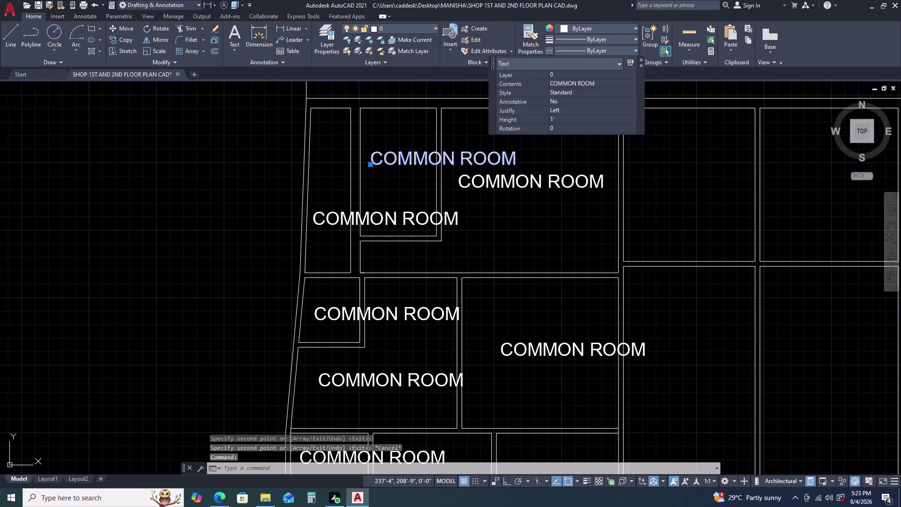
text(K)
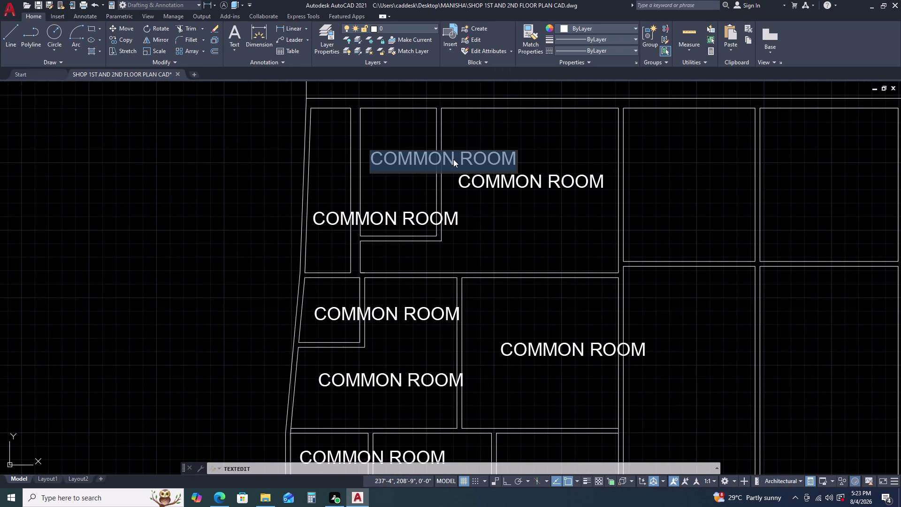
text(TCHEN)
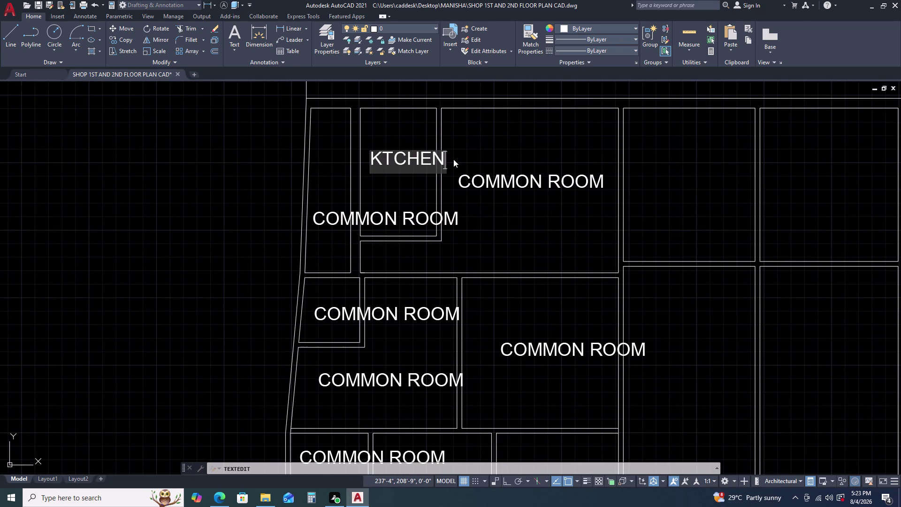
click(422, 217)
click(406, 221)
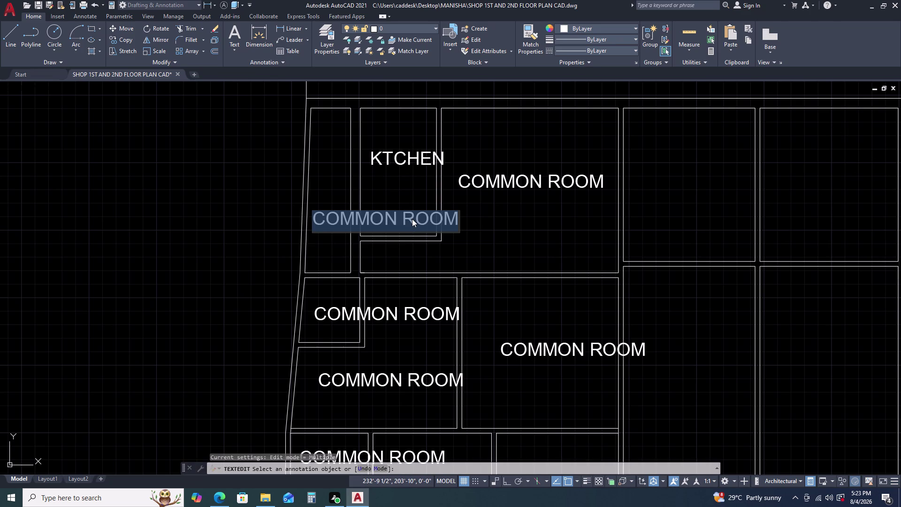
text(BALC)
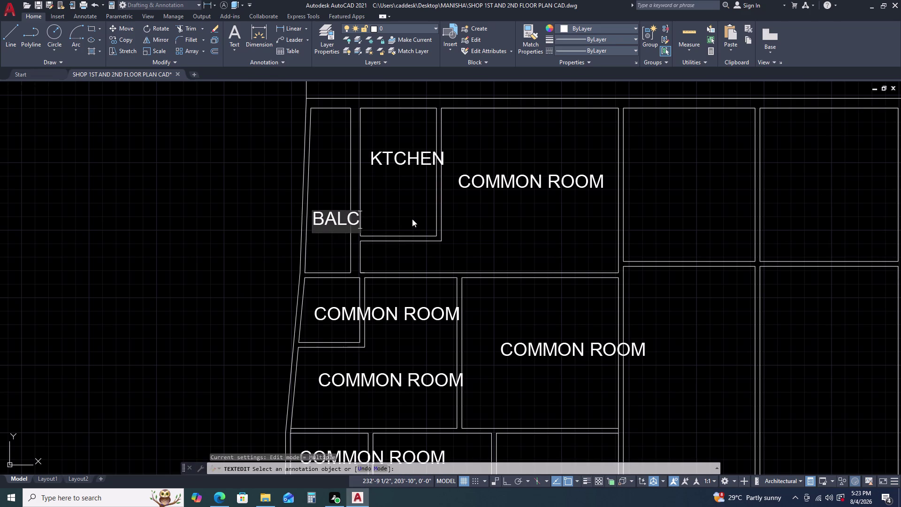
text(ONY)
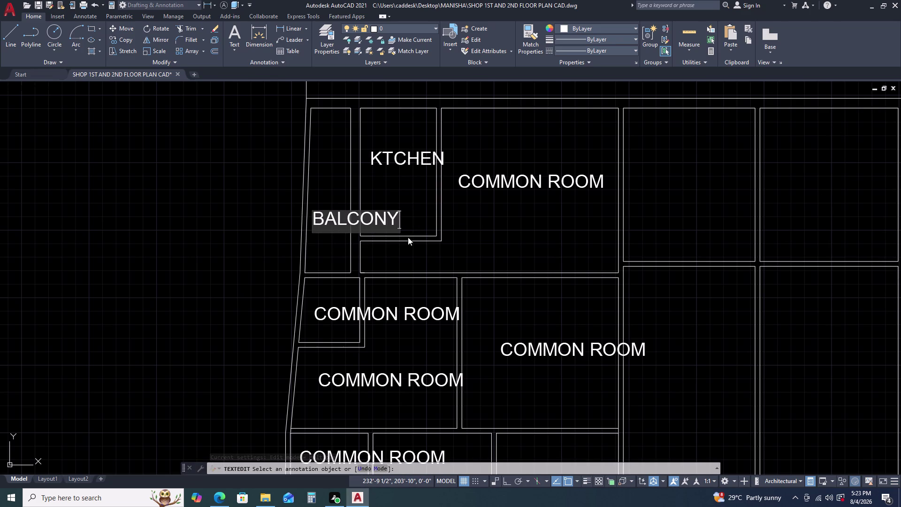
Rename the next three common-room labels BATH, ROOM and ROOM.
scroll(down, 3)
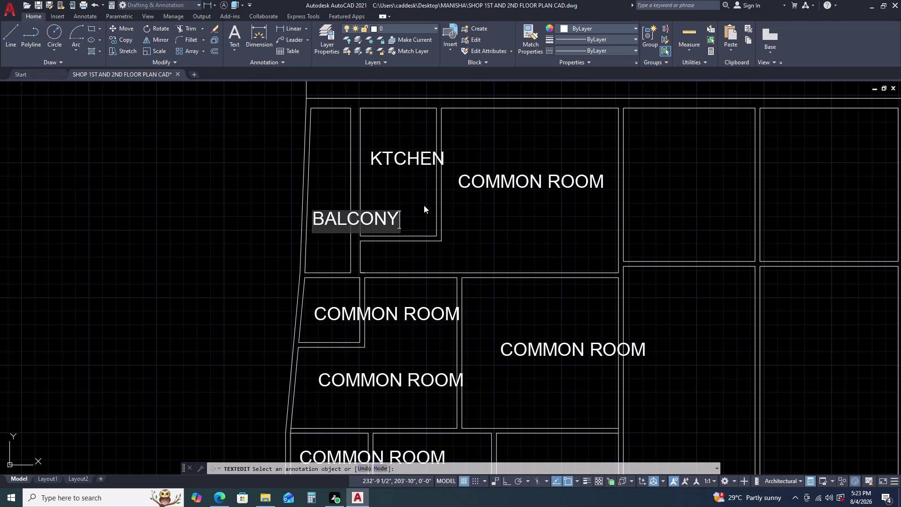
middle_drag(398, 299, 397, 251)
middle_click(397, 234)
click(382, 259)
click(382, 265)
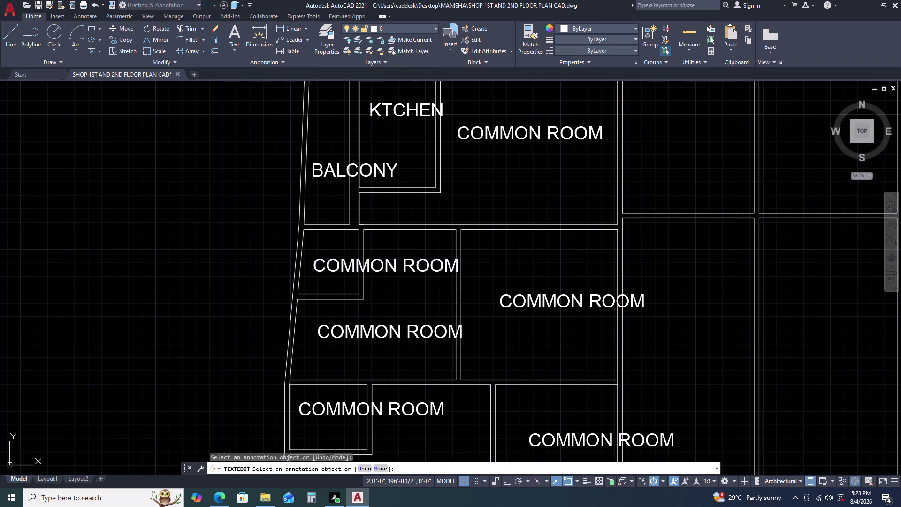
text(BATH)
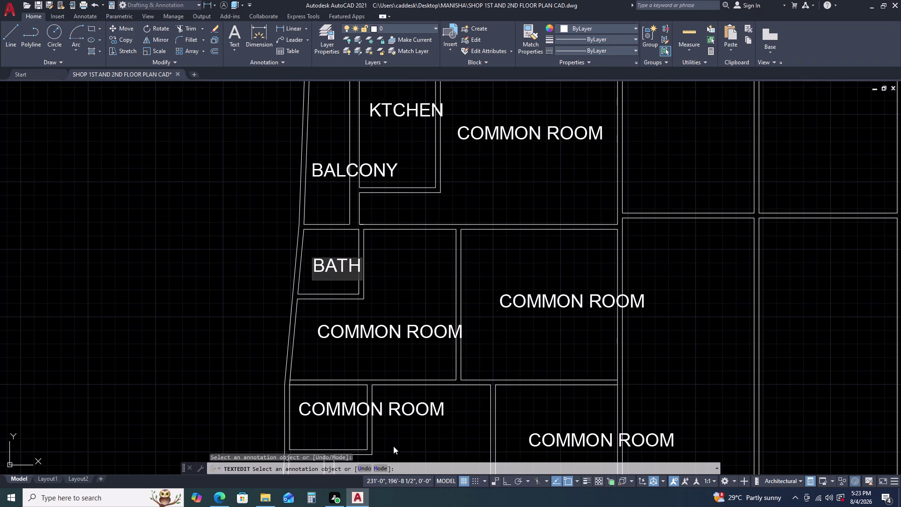
click(438, 326)
click(426, 329)
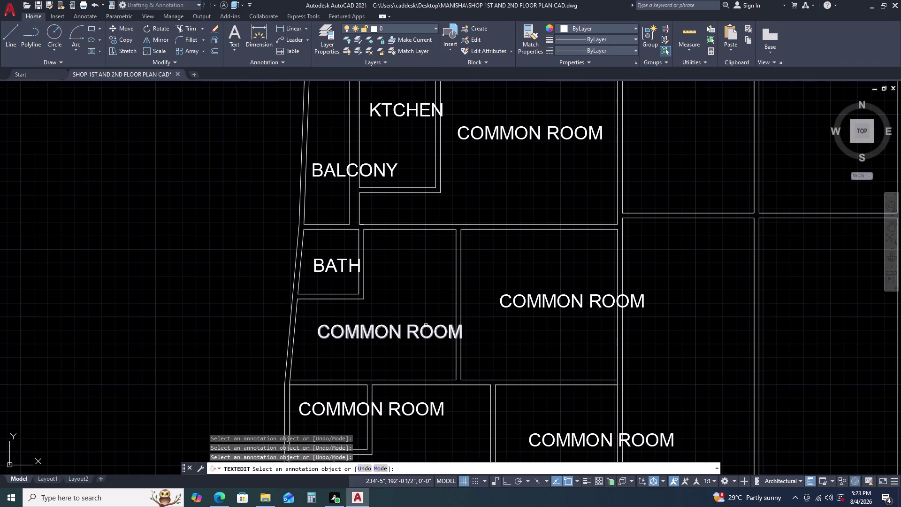
click(423, 325)
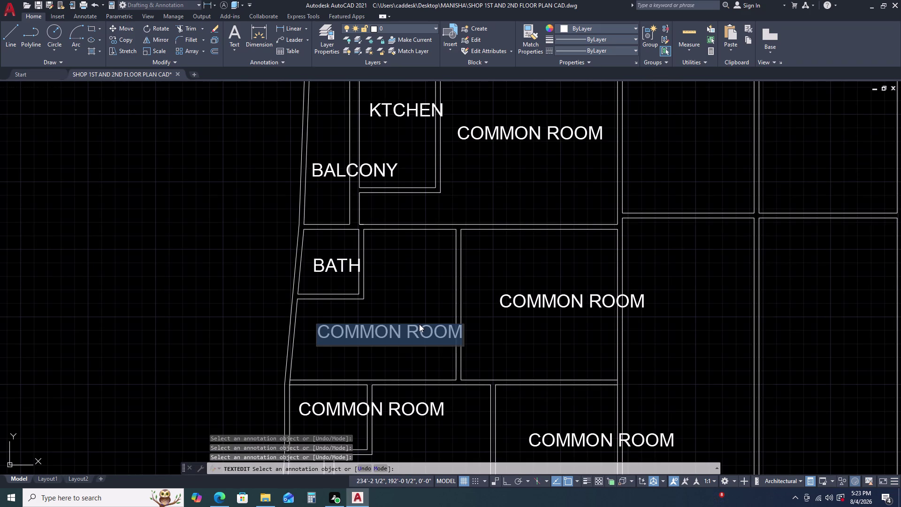
text(ROOM)
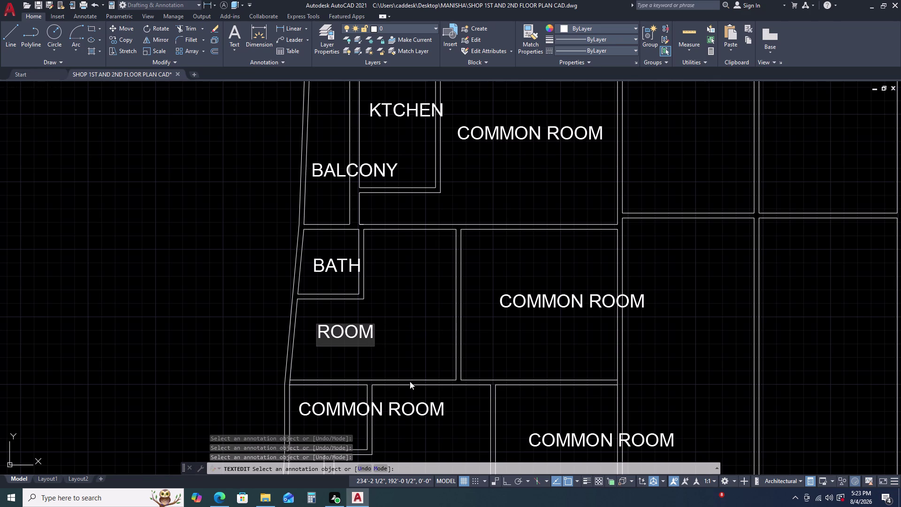
click(551, 282)
click(543, 299)
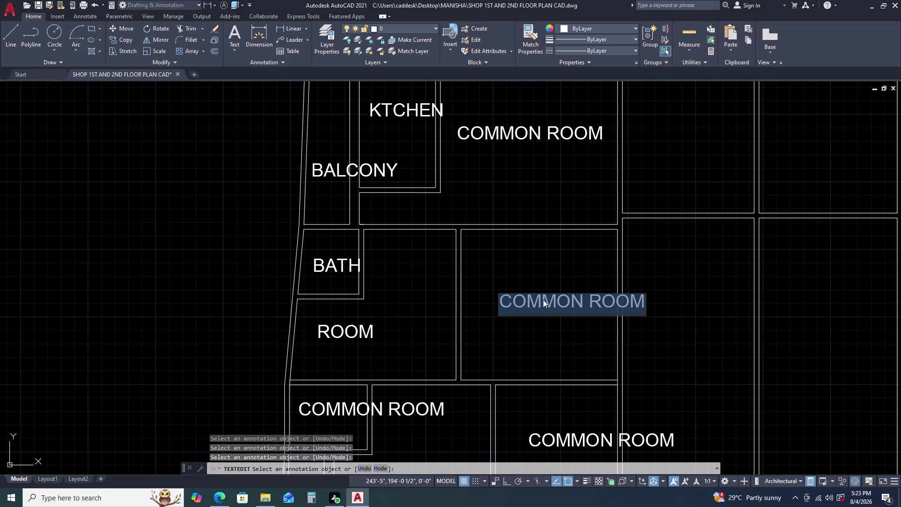
text(R)
text(OOM)
Rename the lower labels BALCONY, correcting a typo, and ROOM.
scroll(down, 3)
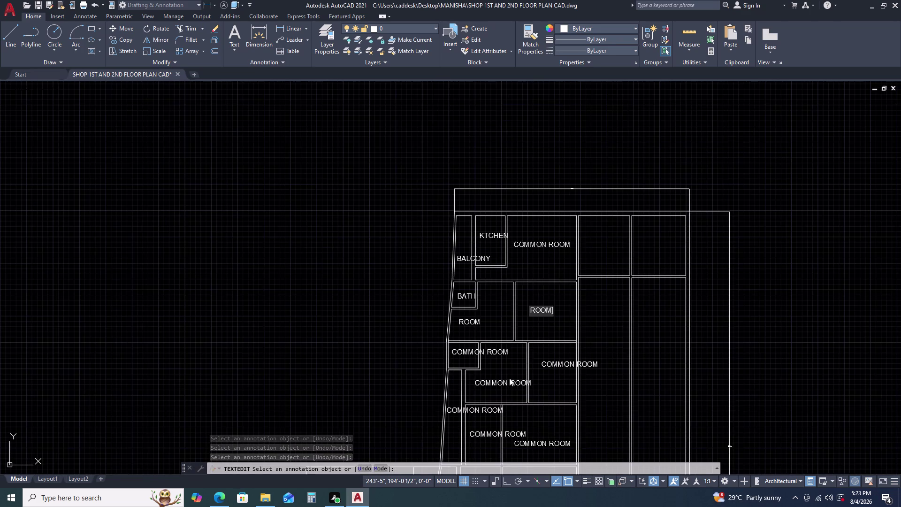
middle_drag(508, 378, 508, 320)
middle_click(508, 319)
click(495, 290)
click(492, 294)
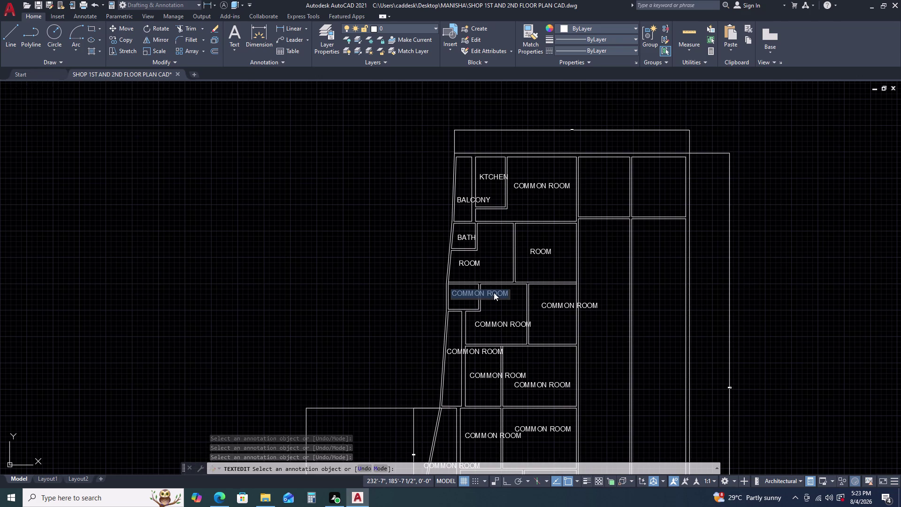
text(BALCOM)
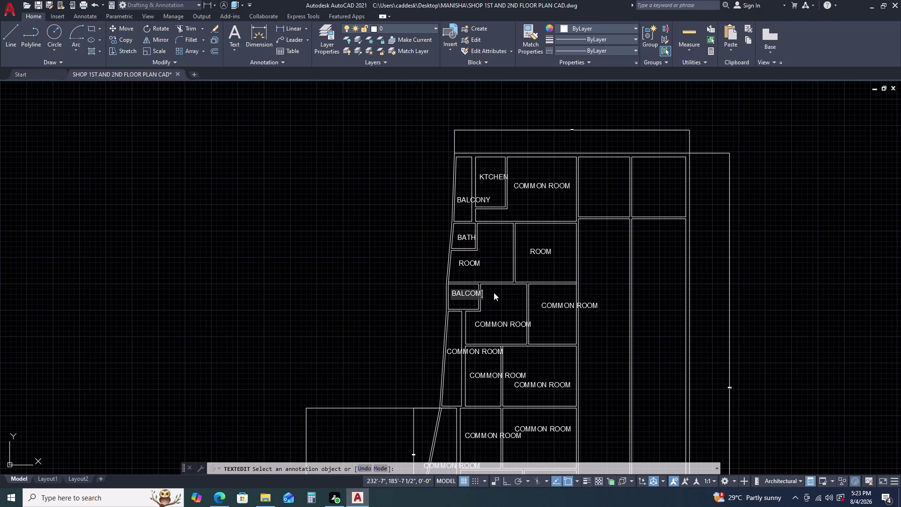
text(NY)
key(BackSpace)
key(BackSpace)
key(BackSpace)
text(NY)
key(space)
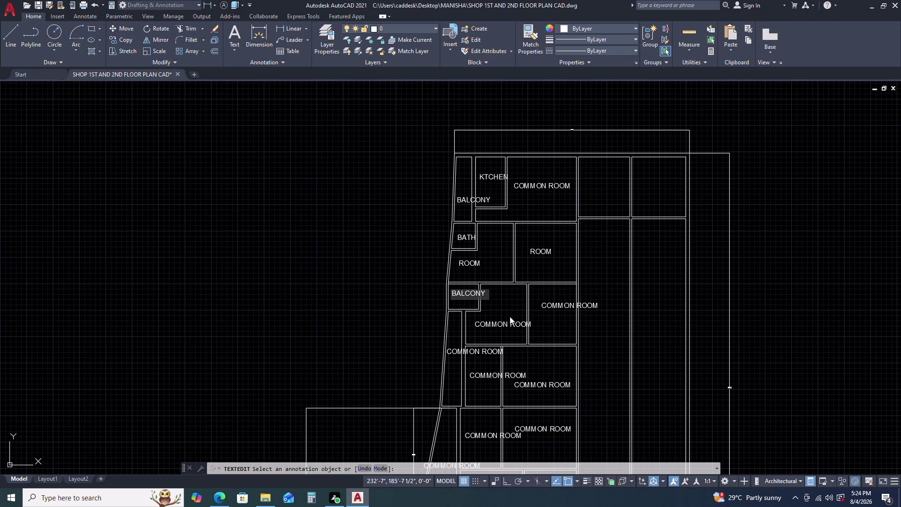
click(505, 323)
click(505, 322)
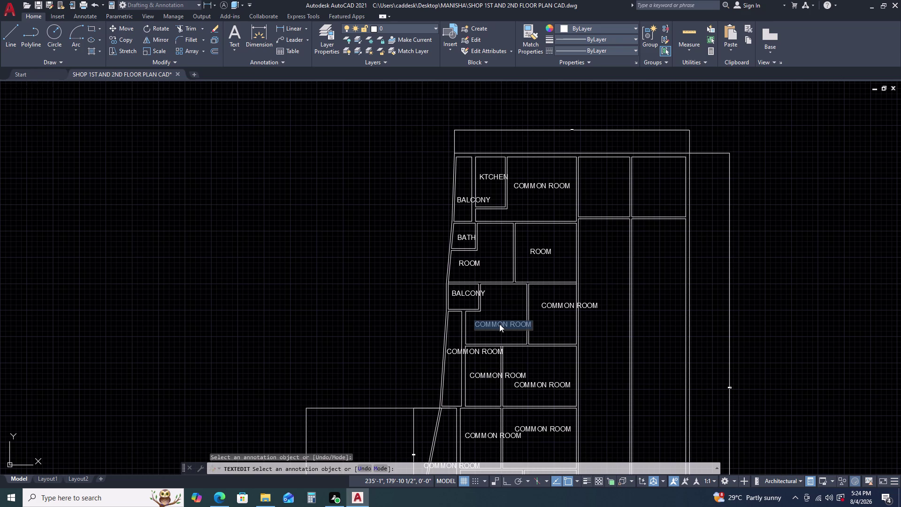
text(ROO)
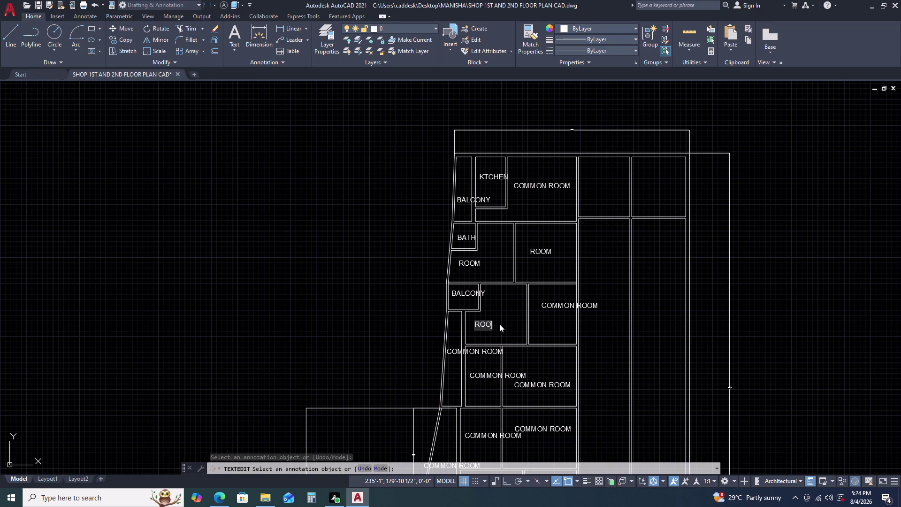
key(m)
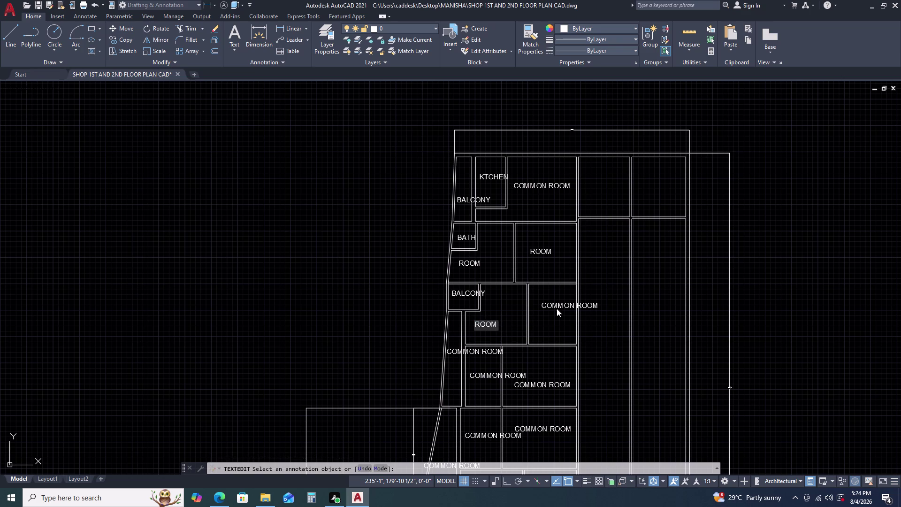
click(557, 307)
Change the lower BALCONY label to BATH and the right label to STUDY.
click(558, 306)
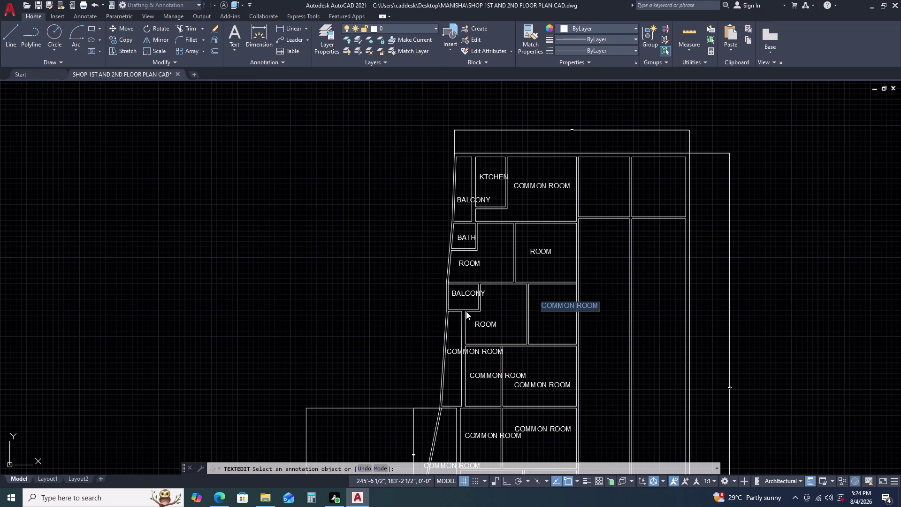
click(466, 290)
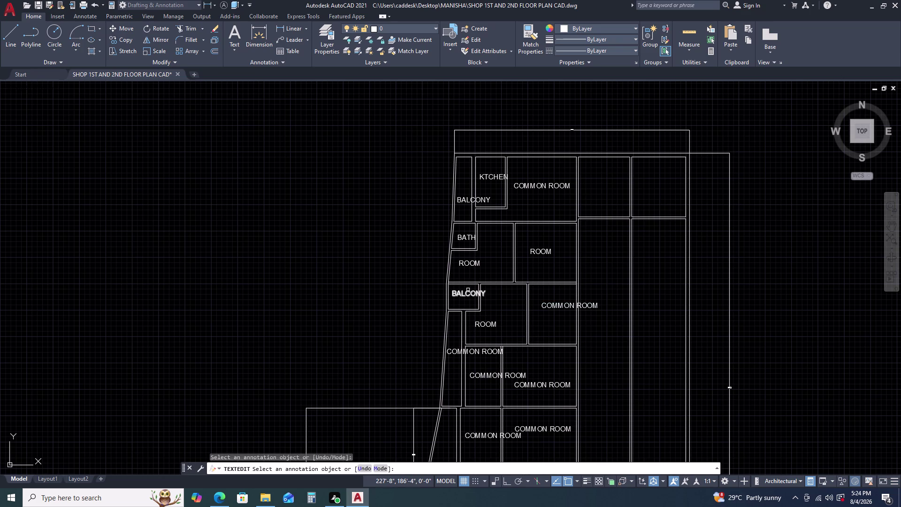
click(468, 291)
text(BAT)
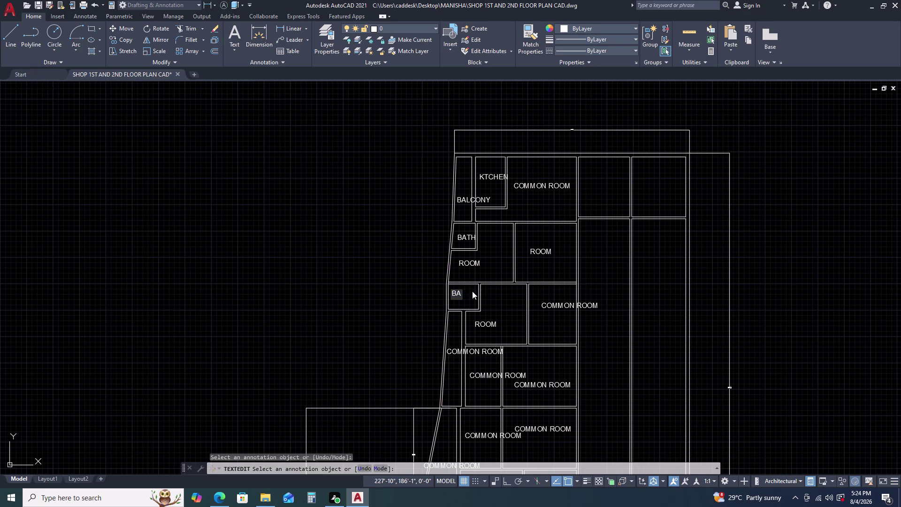
text(H)
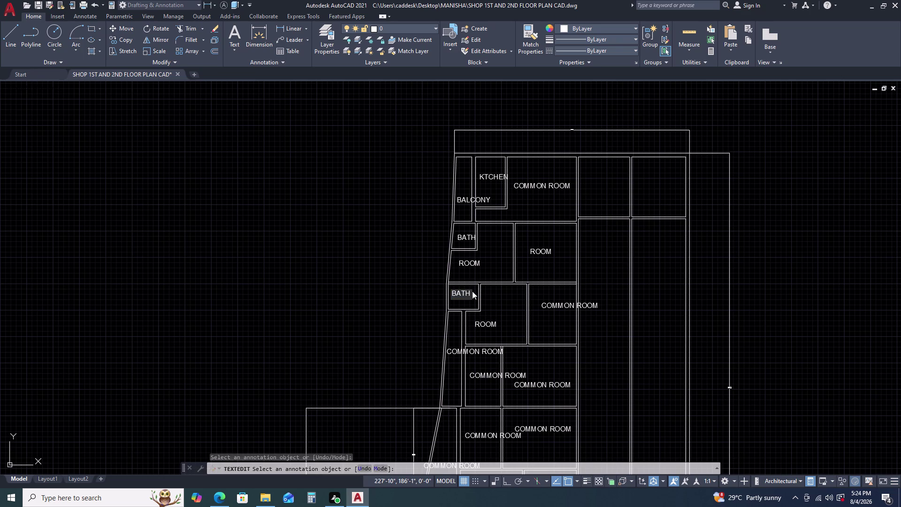
click(559, 303)
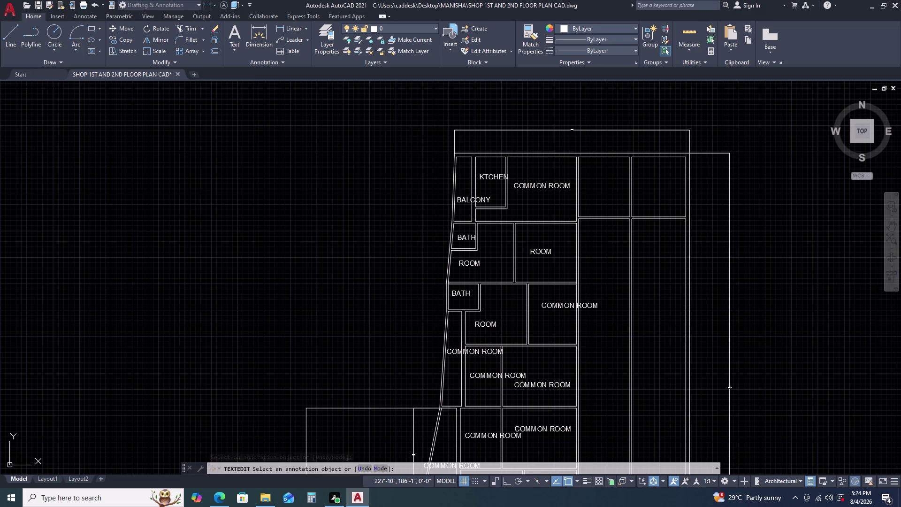
click(558, 304)
text(ST)
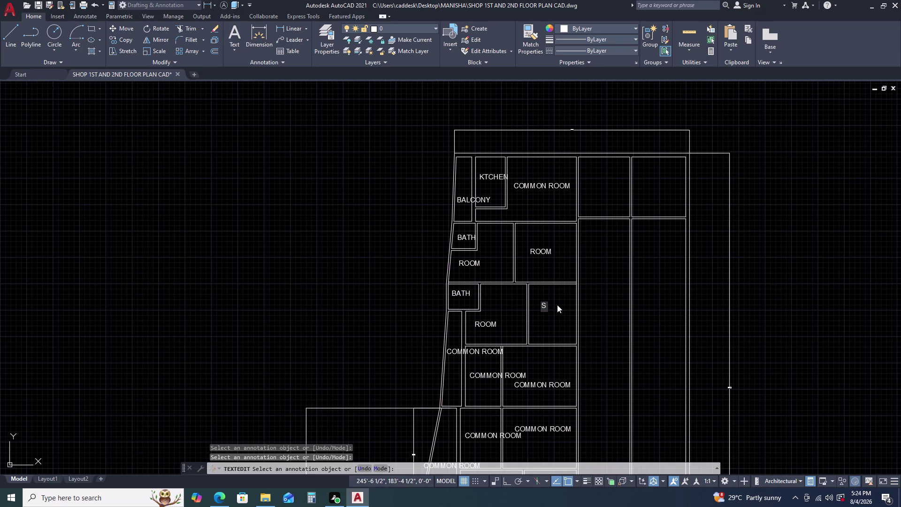
text(UDY)
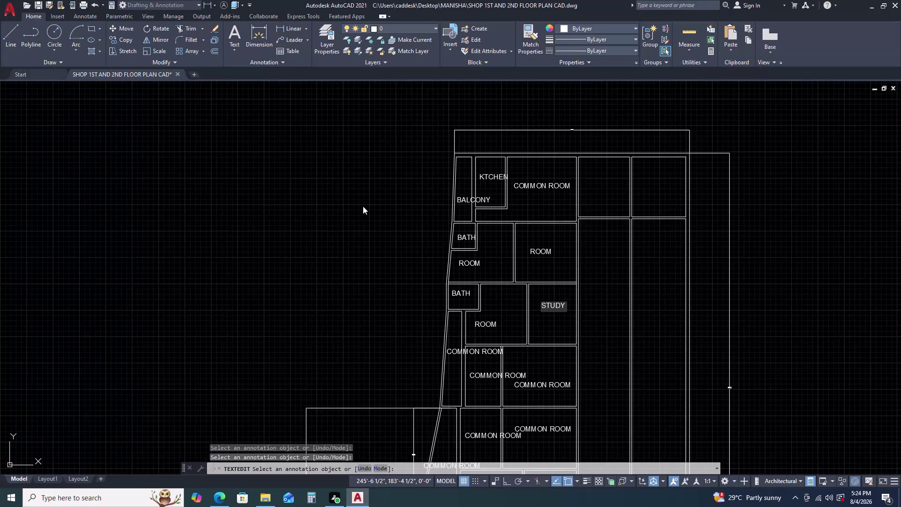
click(473, 351)
Rename the labels below ROOM as BALCONY and KITCHEN.
click(475, 351)
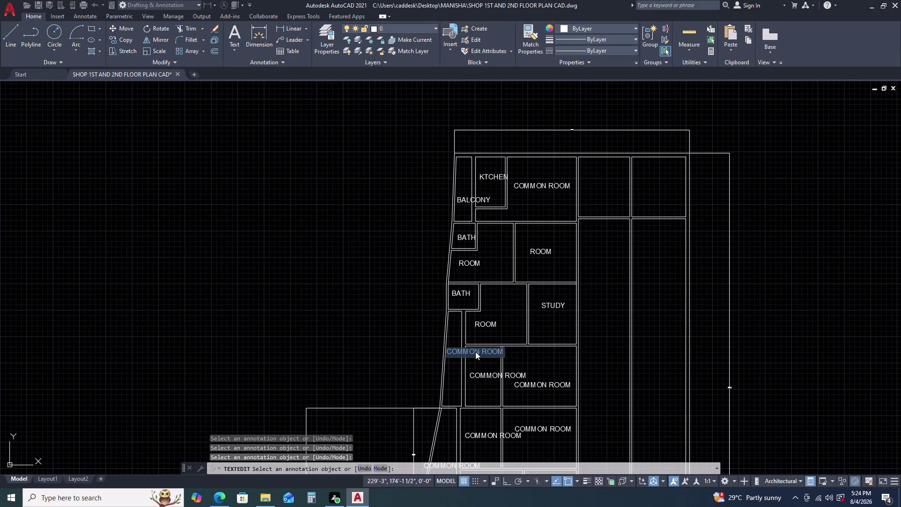
text(BALC)
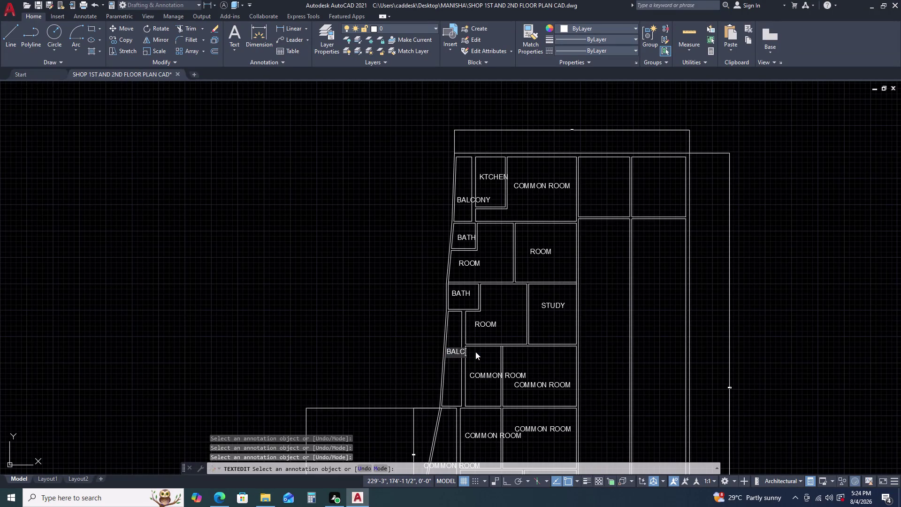
text(O)
text(NY)
drag(477, 375, 482, 373)
click(483, 373)
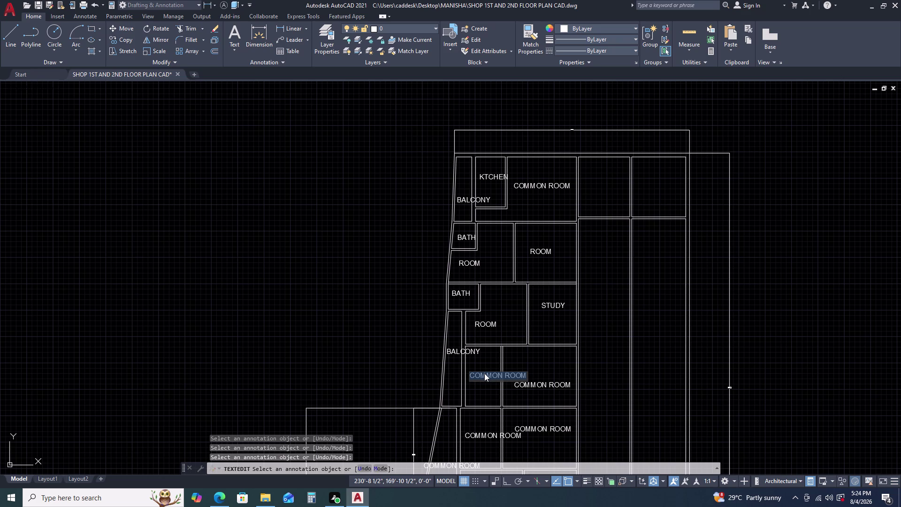
text(KI)
text(T)
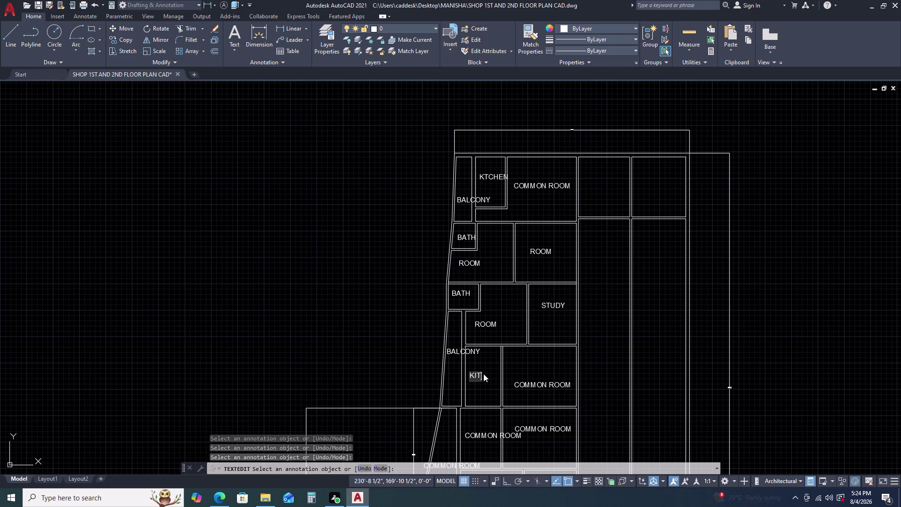
text(CHEN)
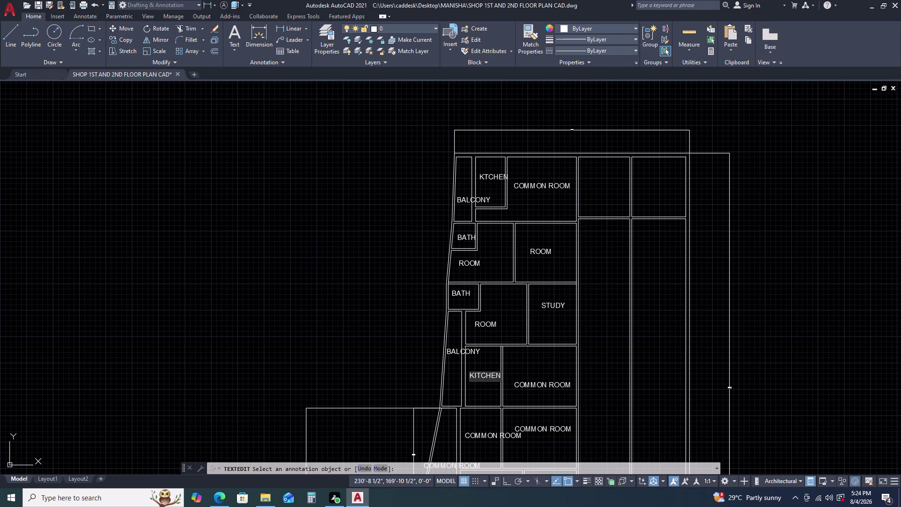
click(542, 383)
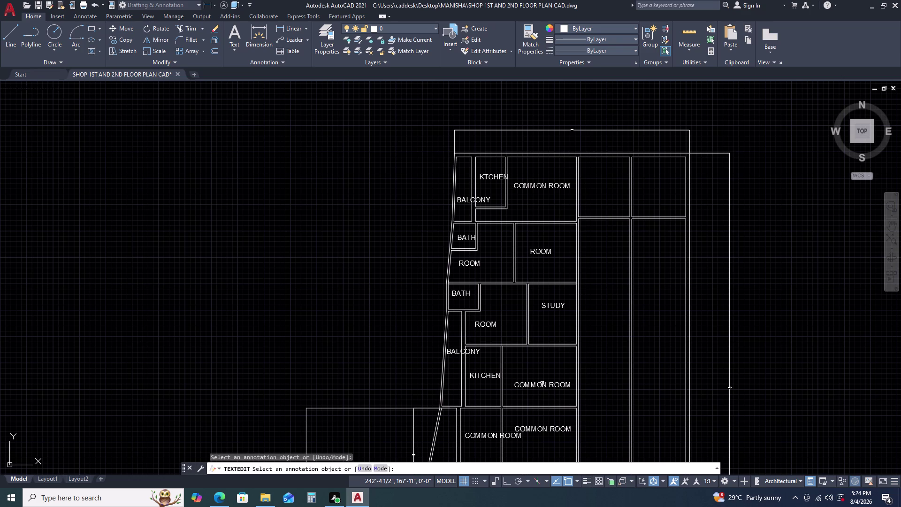
click(542, 383)
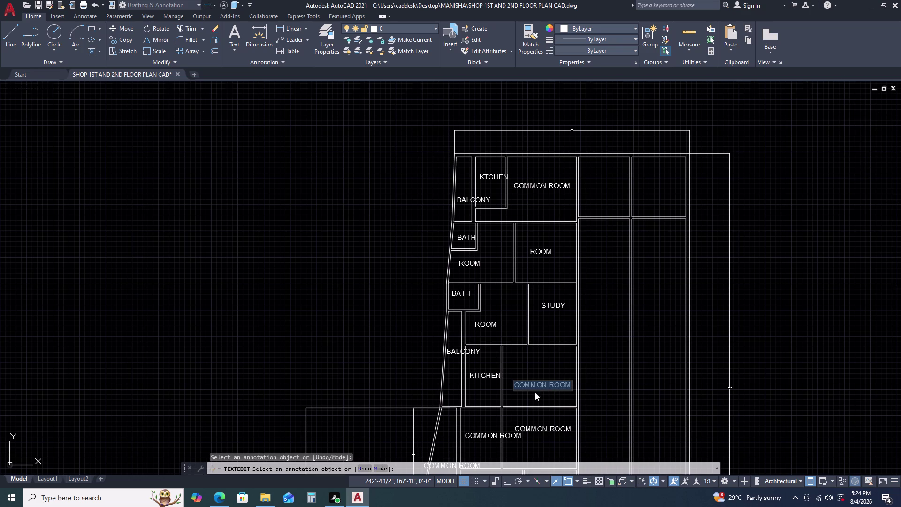
middle_drag(536, 392, 536, 353)
middle_click(537, 338)
Retype the label below KITCHEN as KITCHEN, fixing the KITCGEN typo.
middle_drag(494, 411, 487, 349)
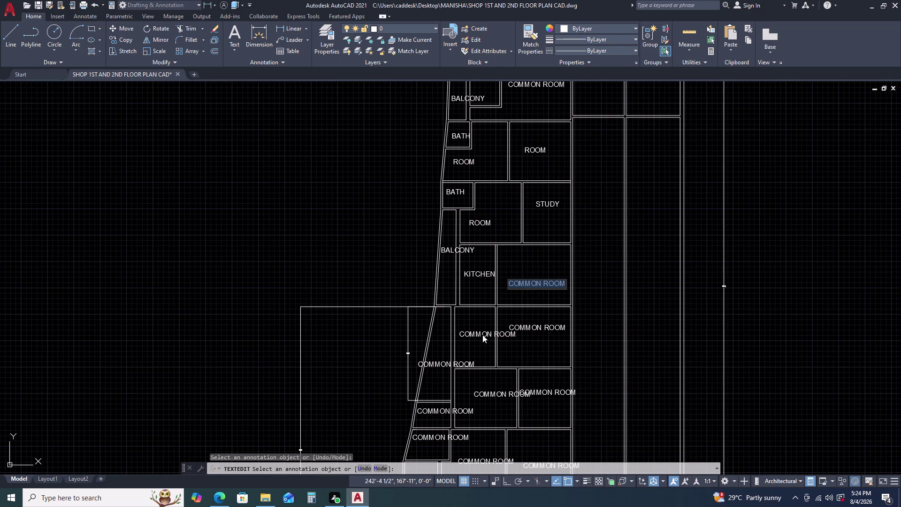
click(482, 334)
click(484, 333)
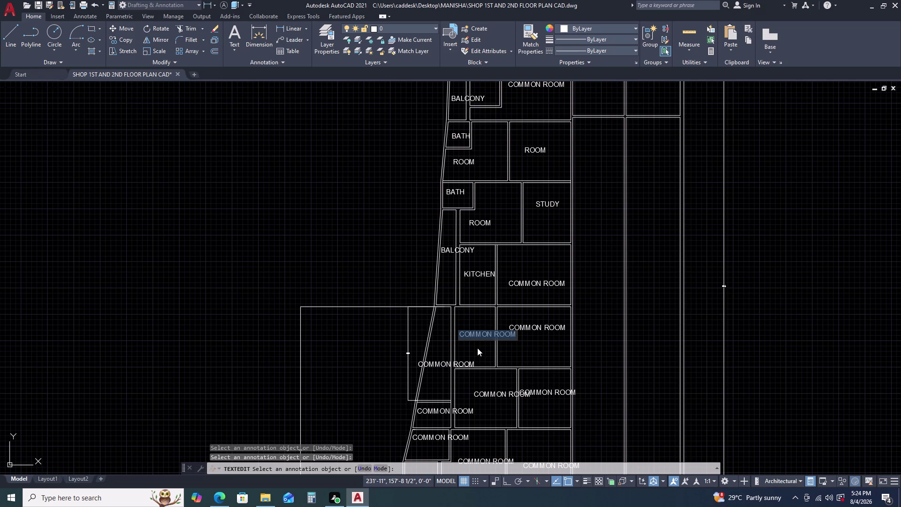
text(KITCGEN)
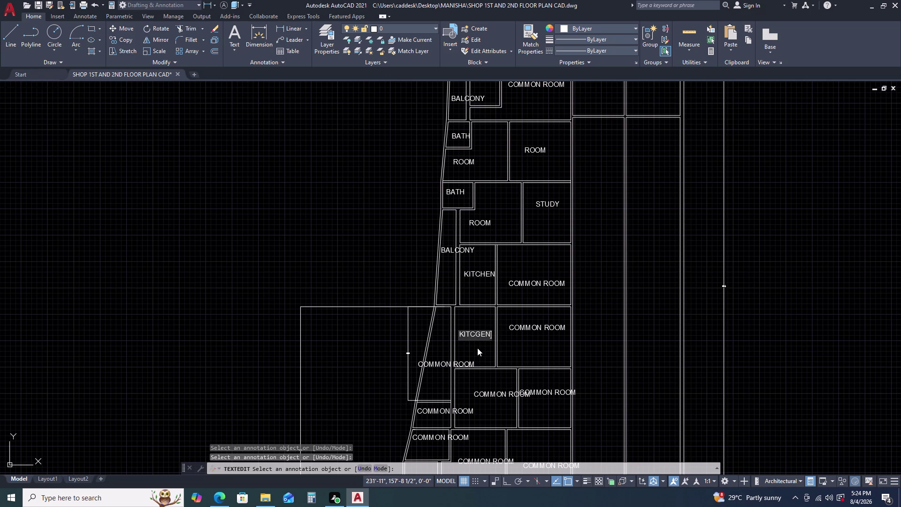
key(BackSpace)
key(BackSpace)
key(BackSpace)
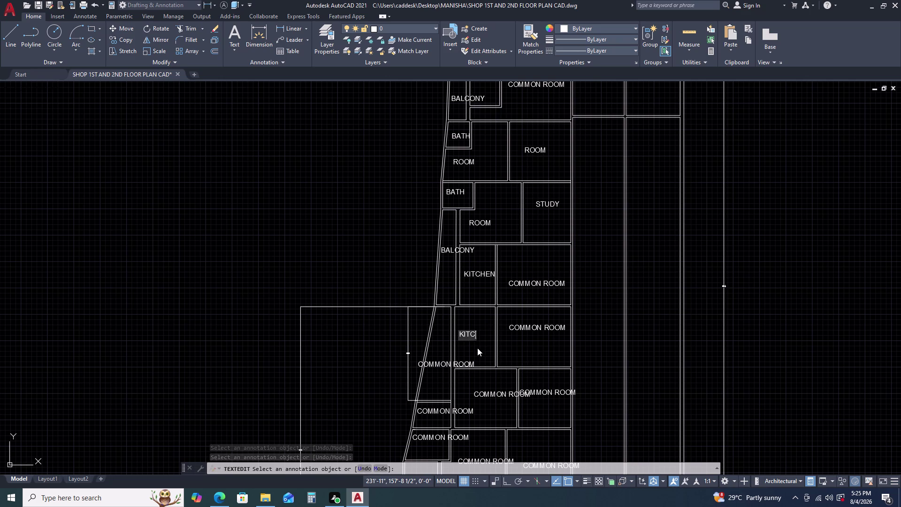
text(HEN)
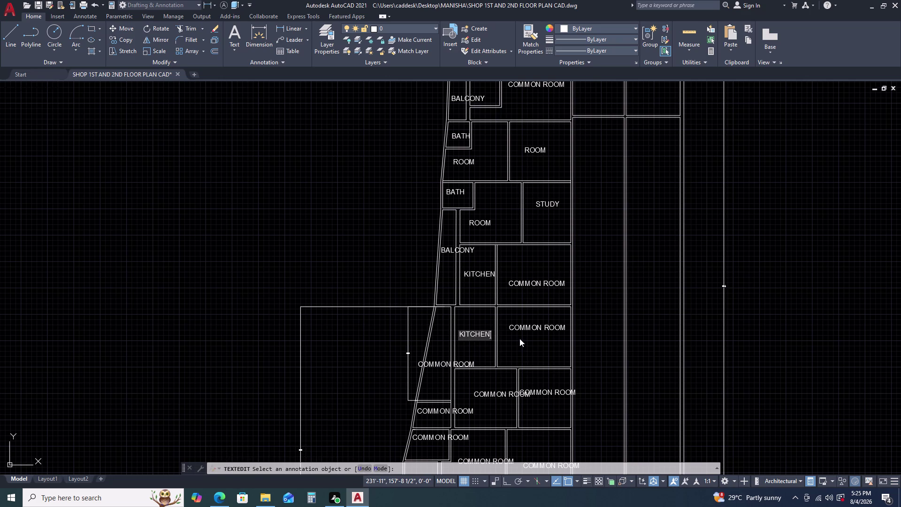
click(520, 333)
Rename the two common-room labels below the kitchen ROOM and STUDY.
click(524, 326)
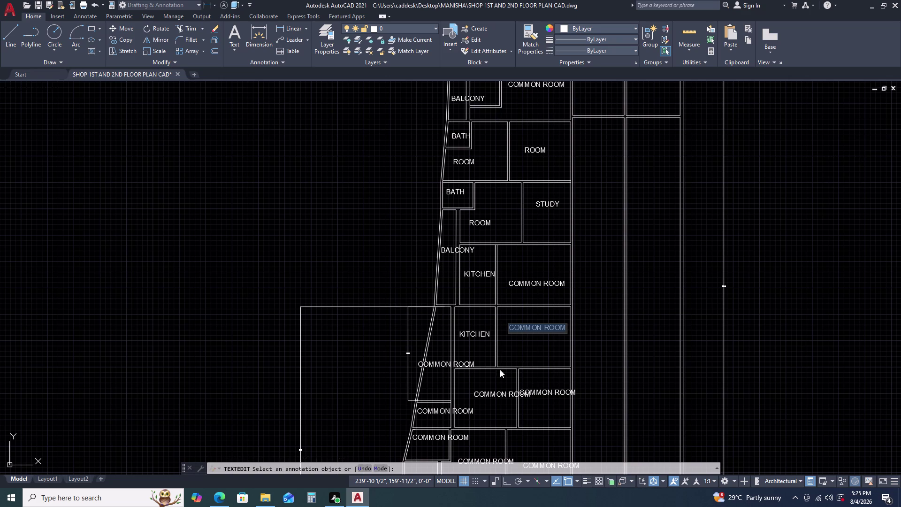
middle_drag(501, 379, 490, 297)
click(485, 304)
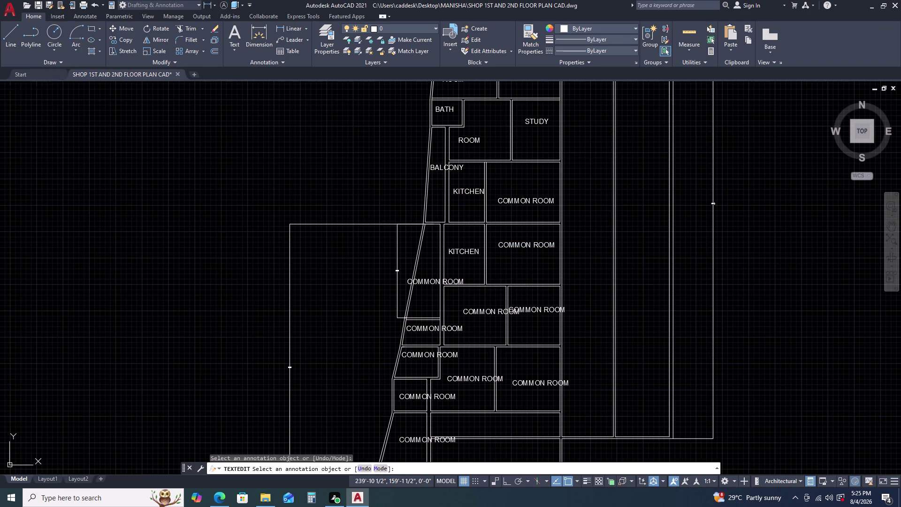
click(483, 313)
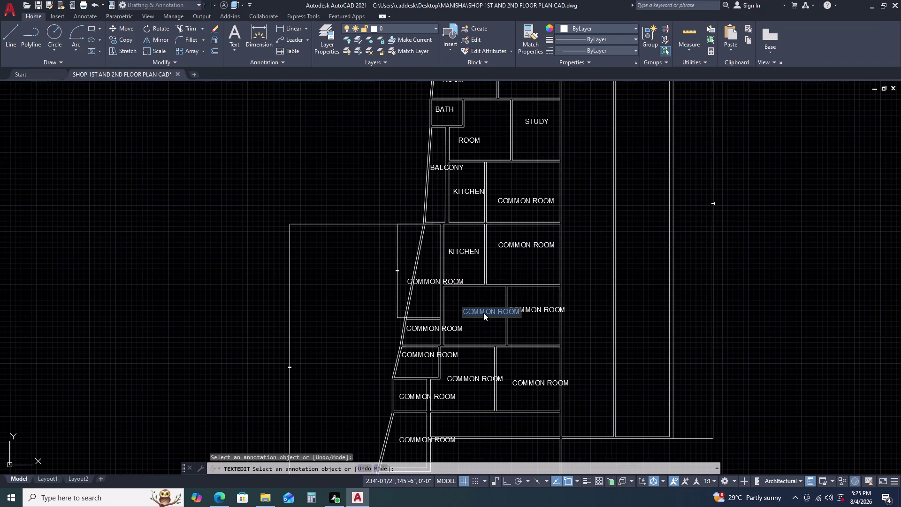
text(ROOM)
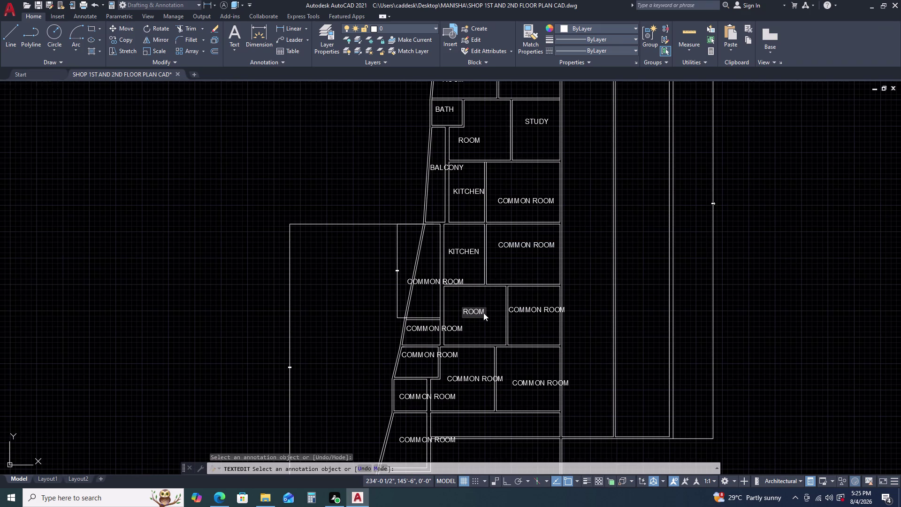
click(541, 305)
click(537, 311)
text(S)
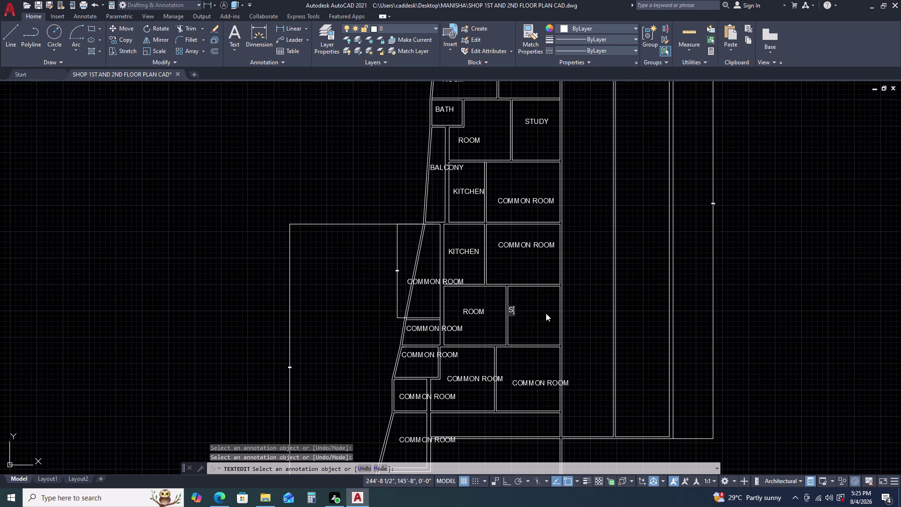
text(TUDY)
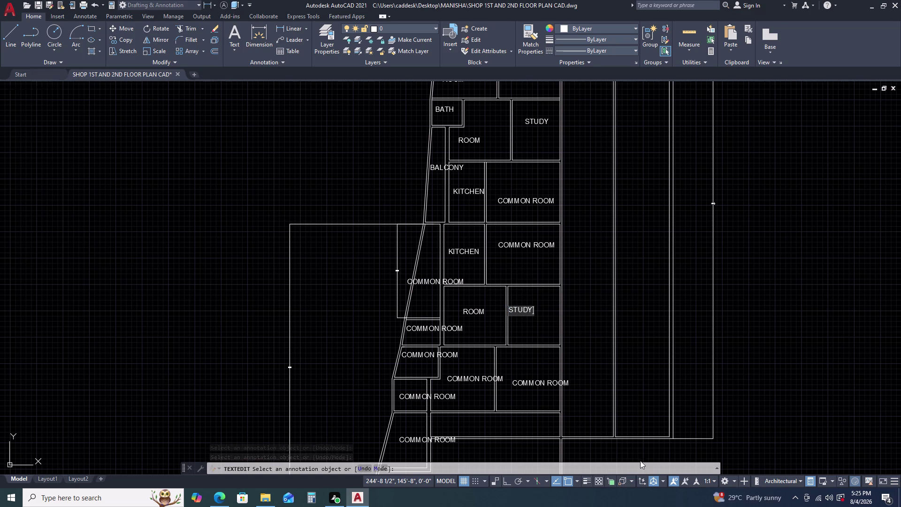
scroll(down, 3)
scroll(up, 3)
Finish the STUDY label and rewrite the next two common room labels as ROOM.
middle_drag(539, 425, 526, 343)
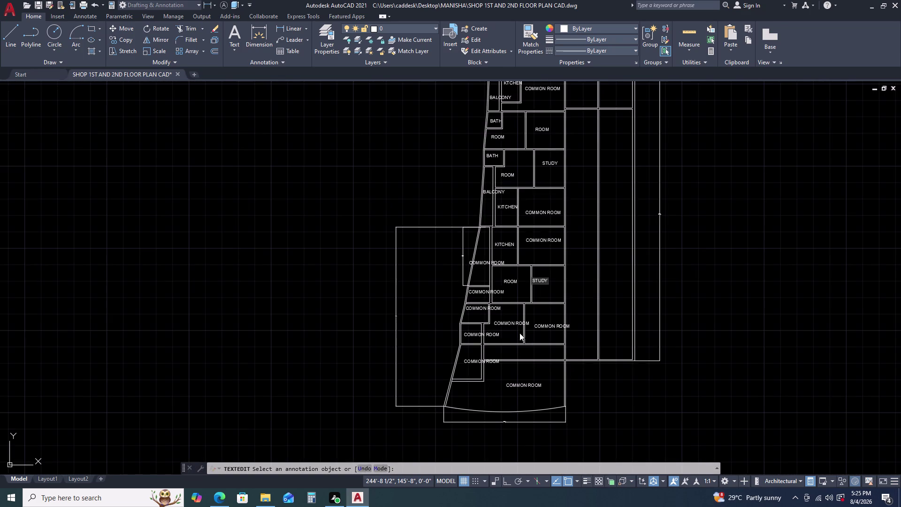
click(511, 320)
click(510, 322)
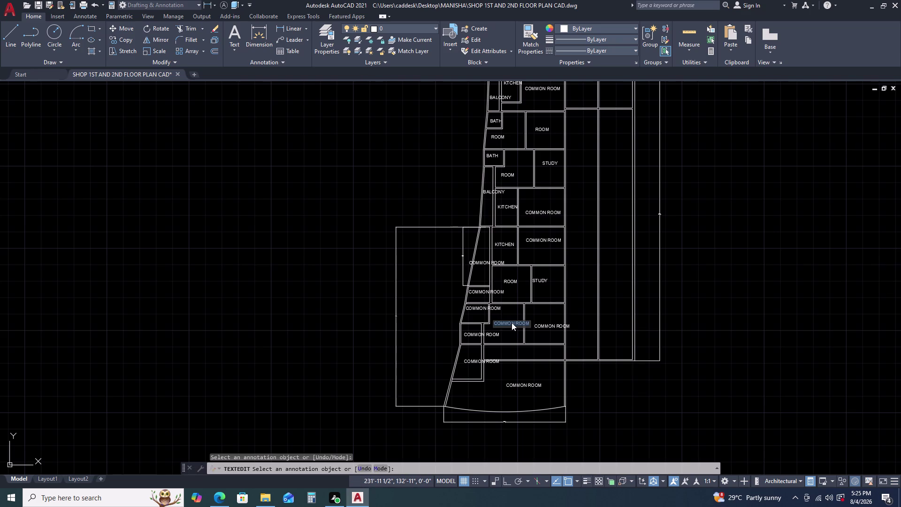
text(ROOM)
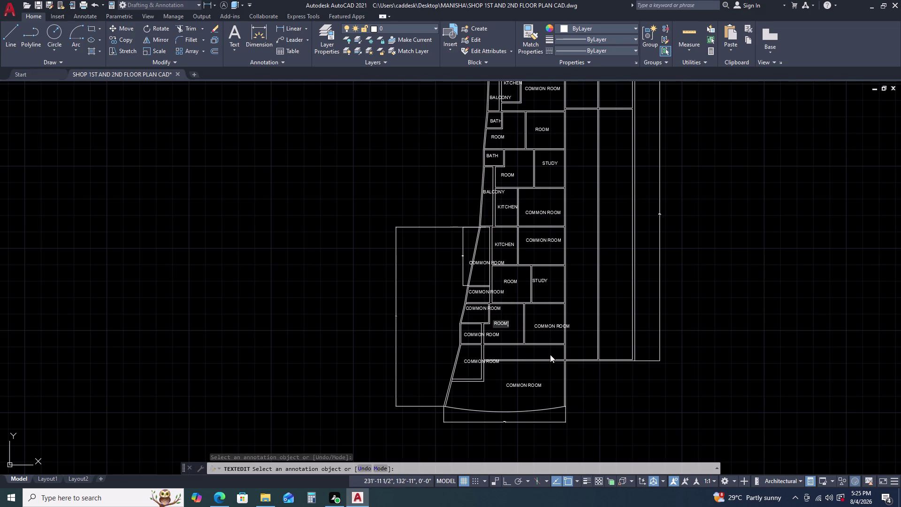
click(540, 323)
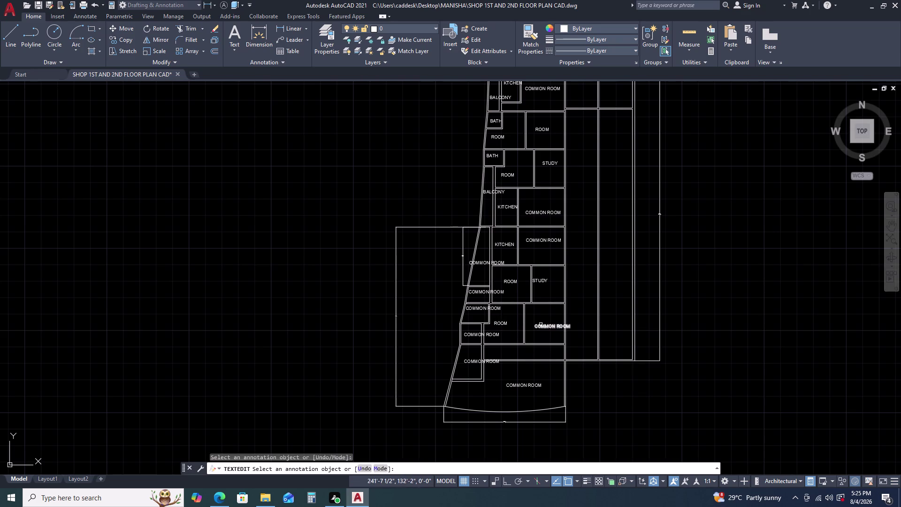
click(541, 325)
text(R)
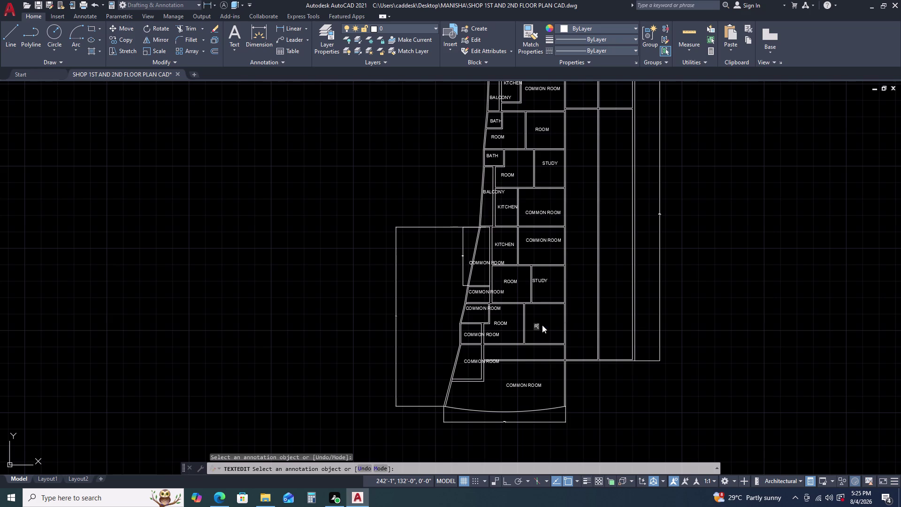
text(OOM)
Relabel the small room's common room label as BATH.
scroll(up, 3)
scroll(up, 3)
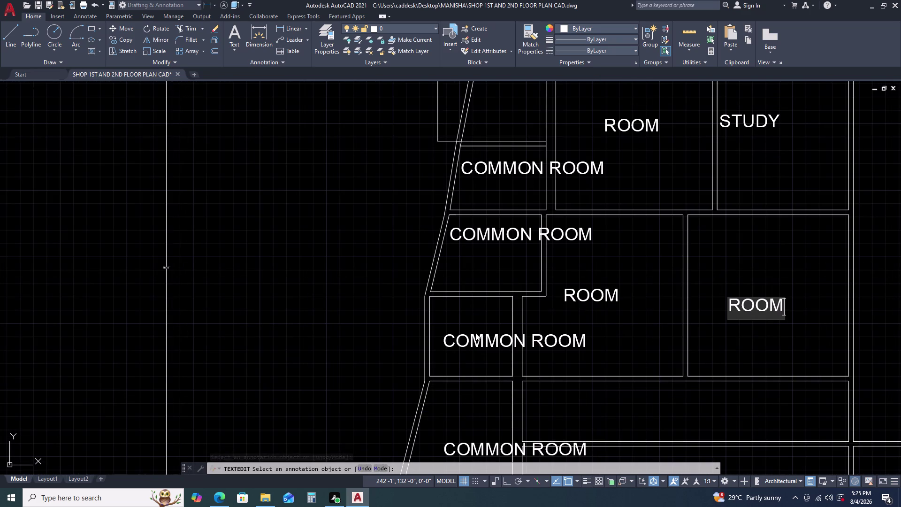
middle_drag(477, 330, 486, 310)
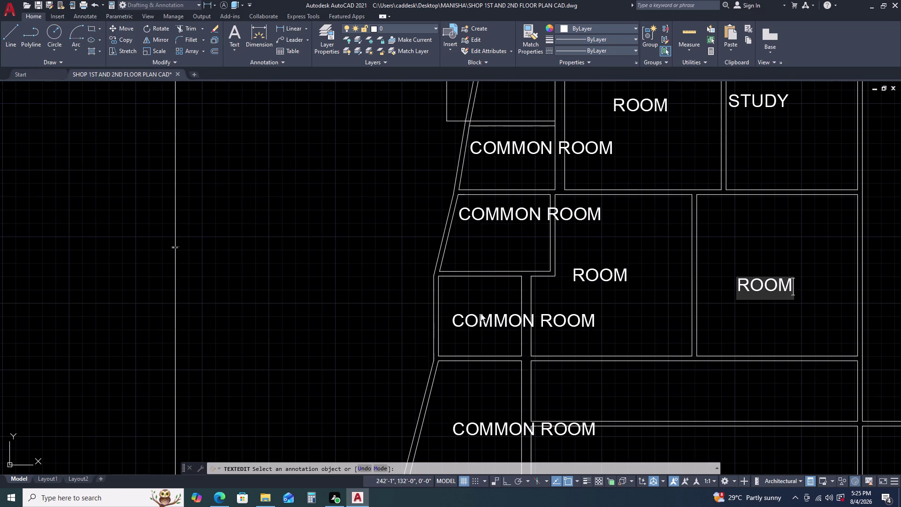
click(481, 313)
click(484, 318)
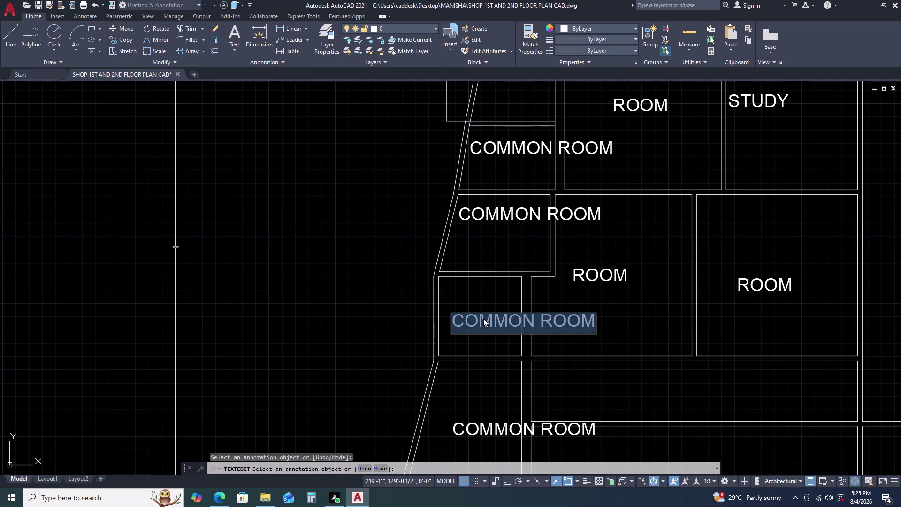
text(BATH)
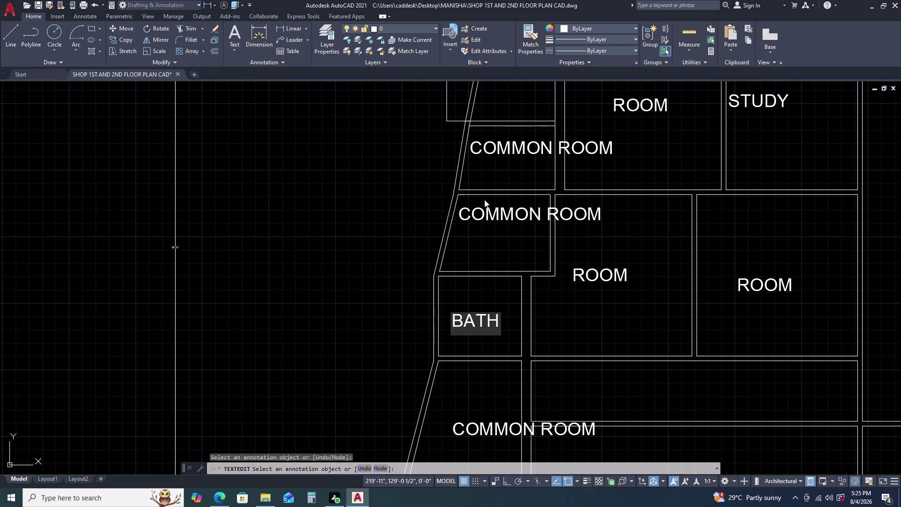
Rewrite the common room label above as BATH, correcting the mistyped text.
click(484, 213)
click(486, 214)
text(R)
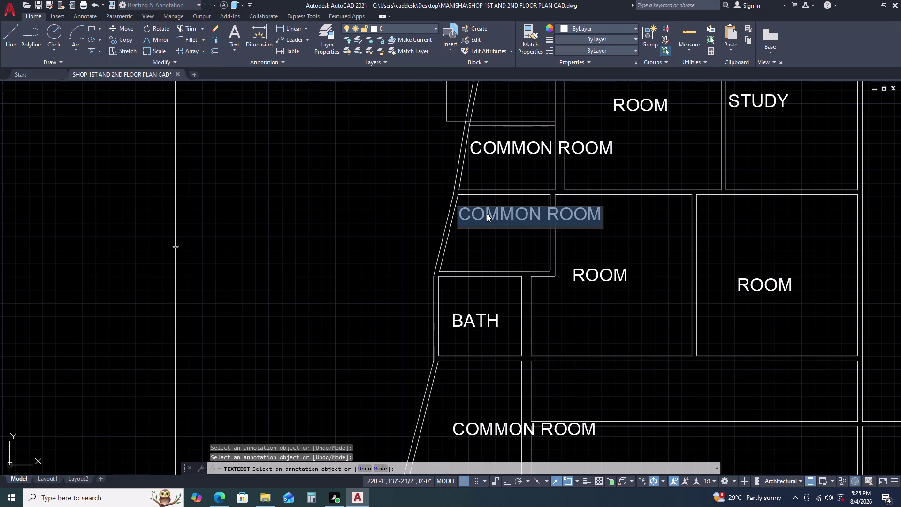
text(ATH)
key(BackSpace)
key(BackSpace)
key(BackSpace)
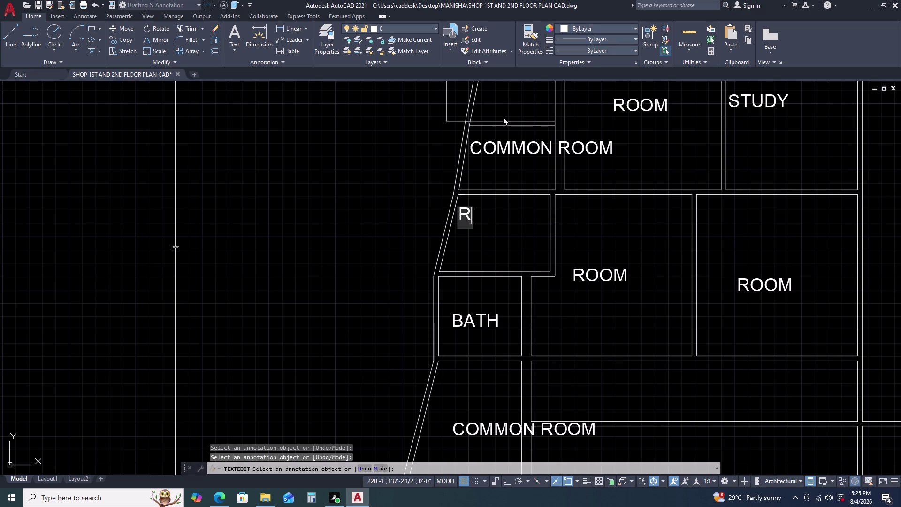
text(BATH)
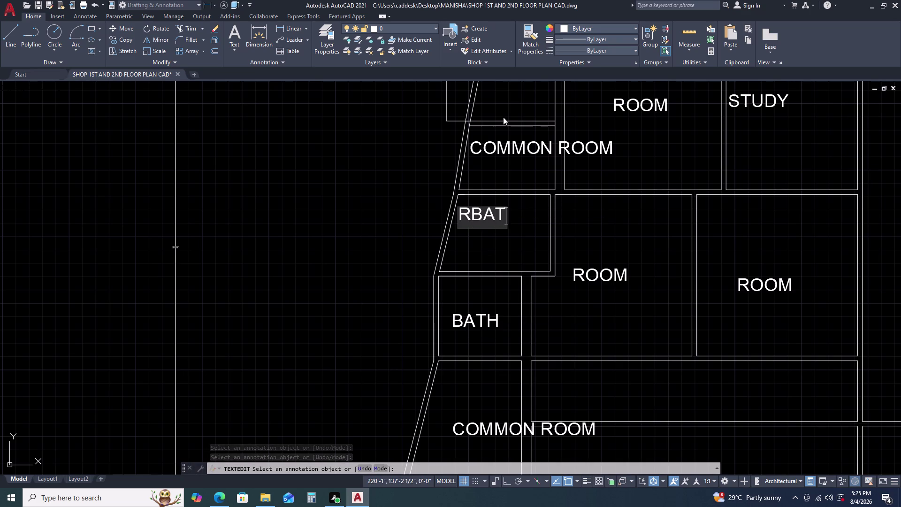
key(BackSpace)
key(BackSpace)
key(BackSpace)
key(BackSpace)
key(BackSpace)
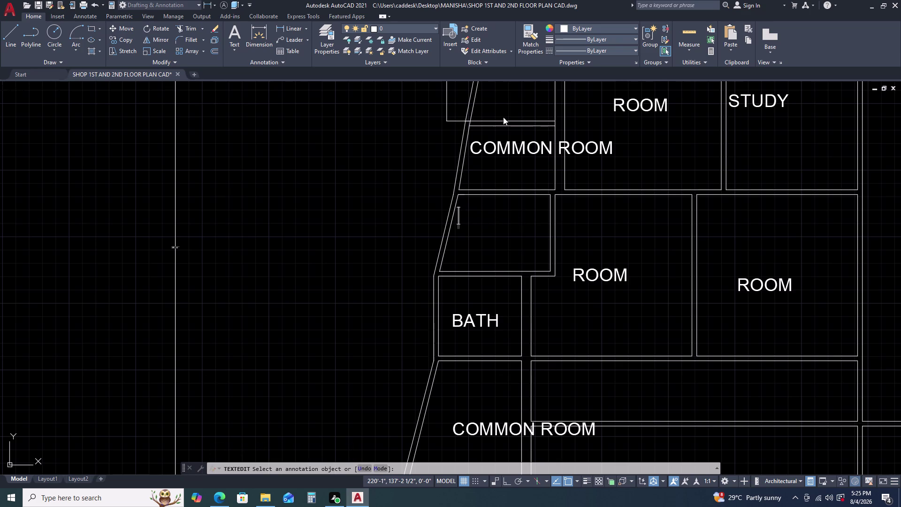
text(BATH)
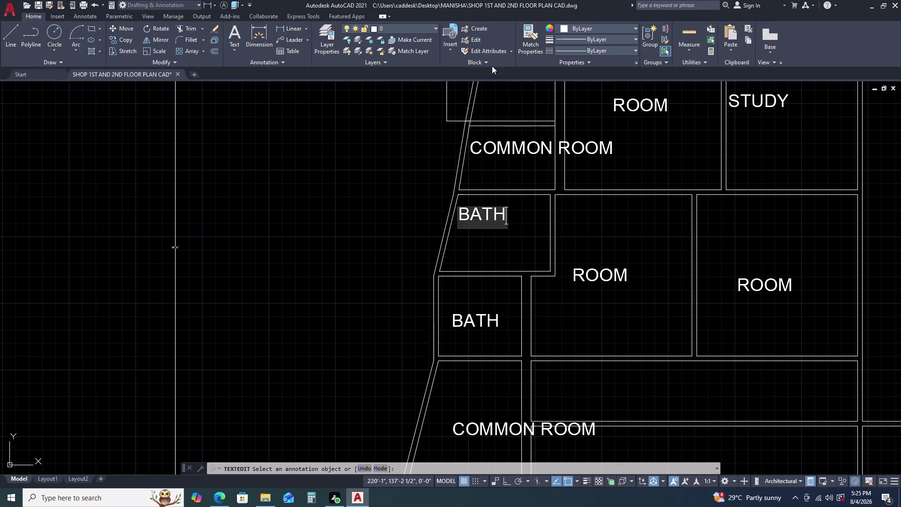
Relabel the next common room label as BATH.
scroll(up, 3)
click(495, 155)
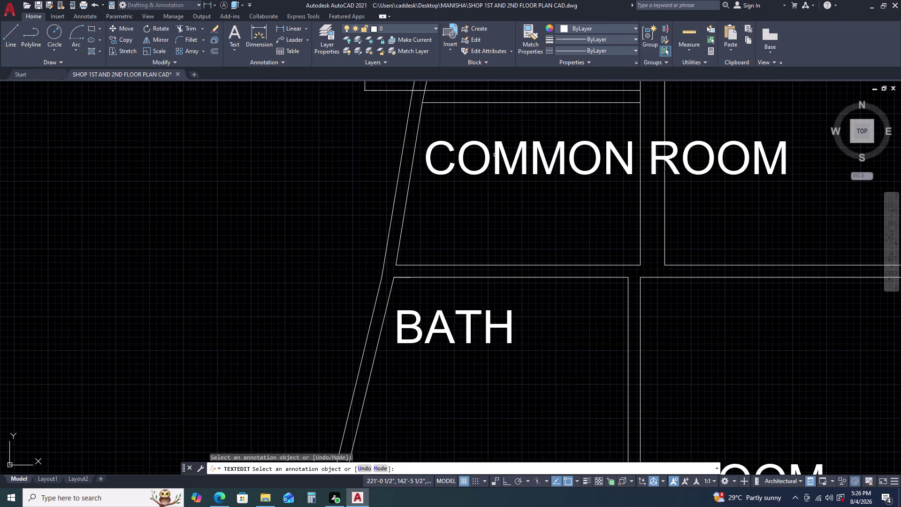
click(496, 156)
scroll(down, 3)
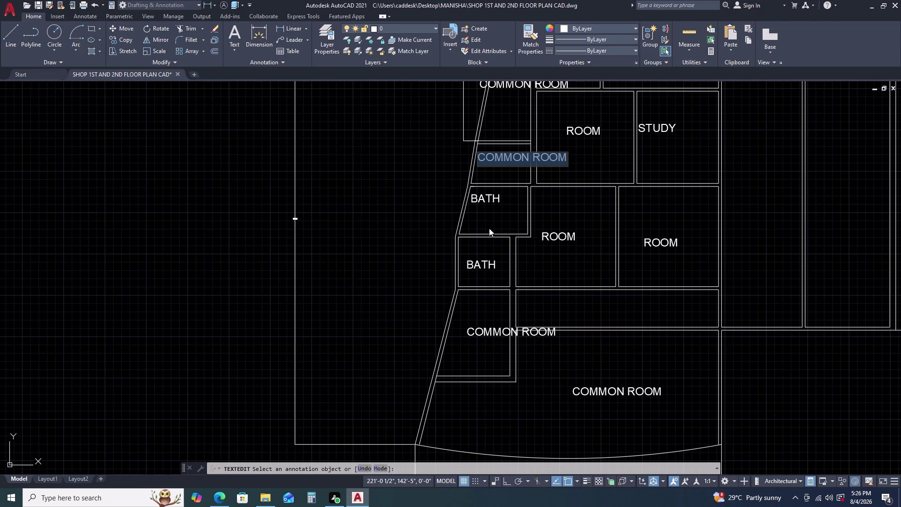
middle_drag(496, 219, 477, 240)
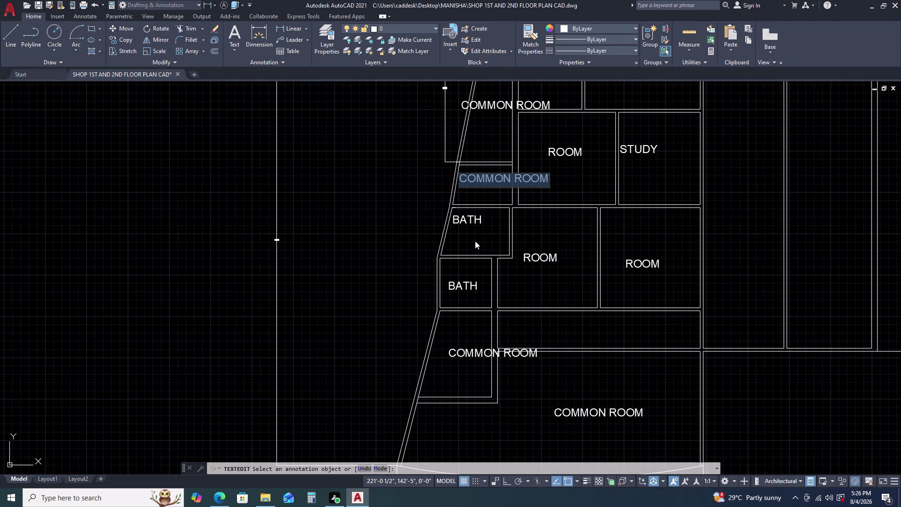
text(B)
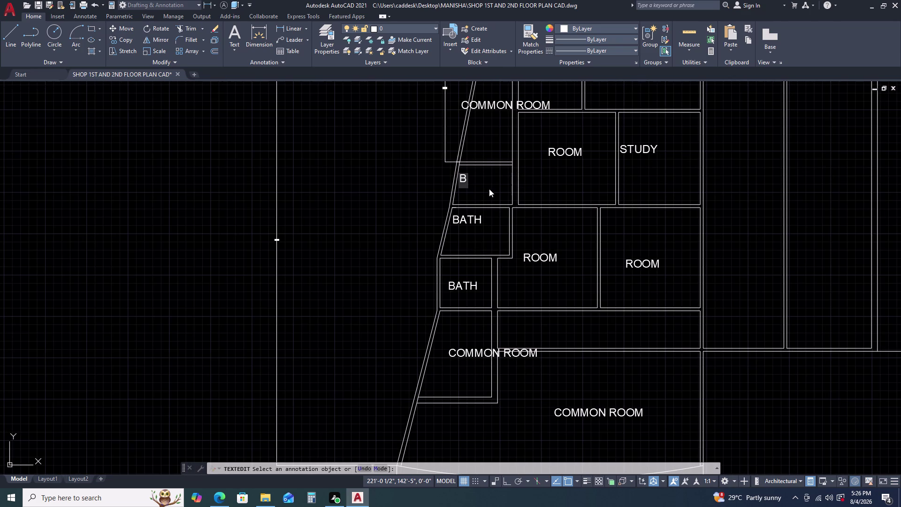
text(T)
key(BackSpace)
text(AT)
text(H)
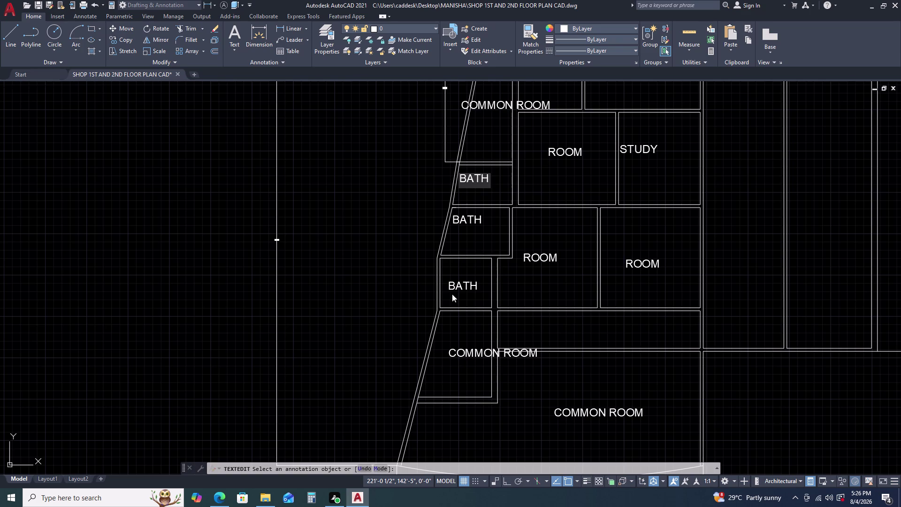
Rewrite the lowest BATH label as BALCONY, fixing the misspelt ending.
click(451, 293)
click(470, 291)
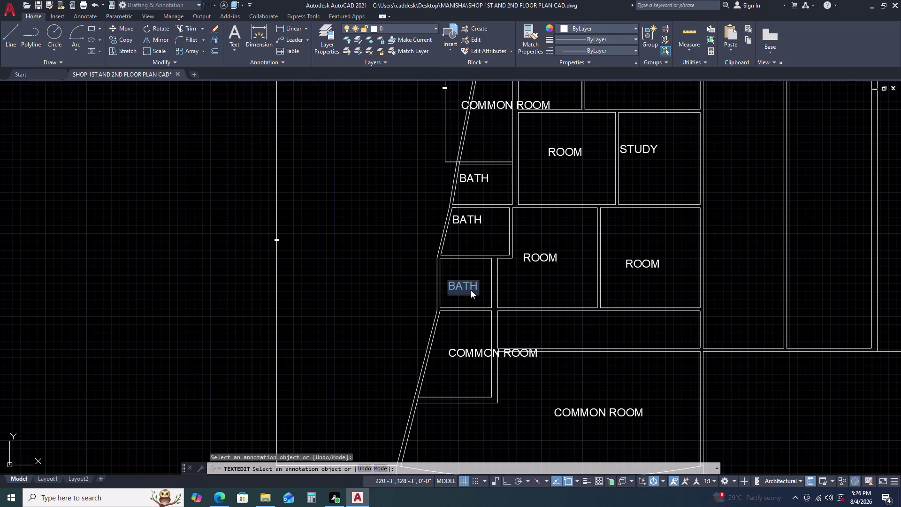
text(BALC)
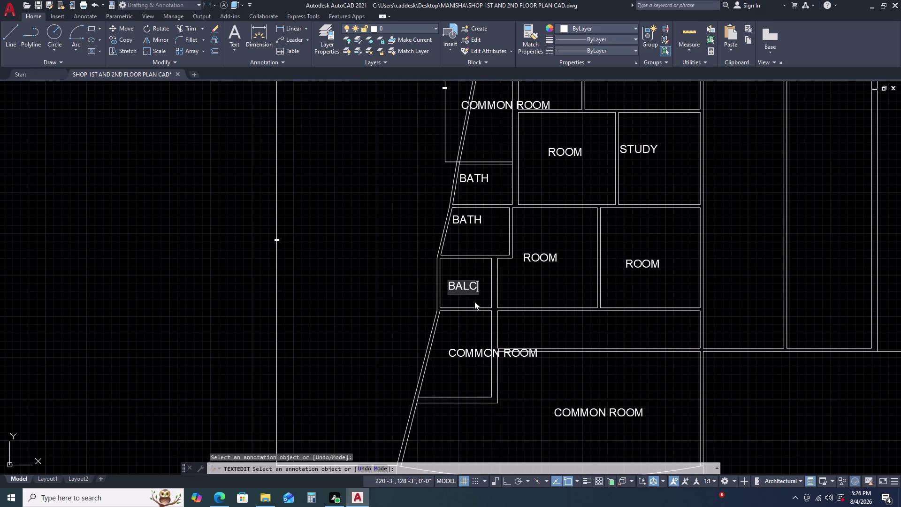
key(o)
text(NMY)
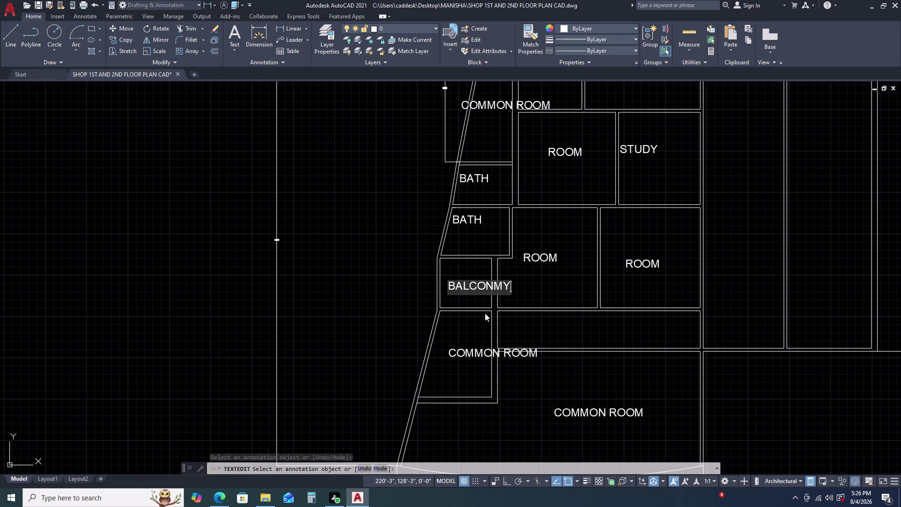
key(BackSpace)
key(BackSpace)
key(y)
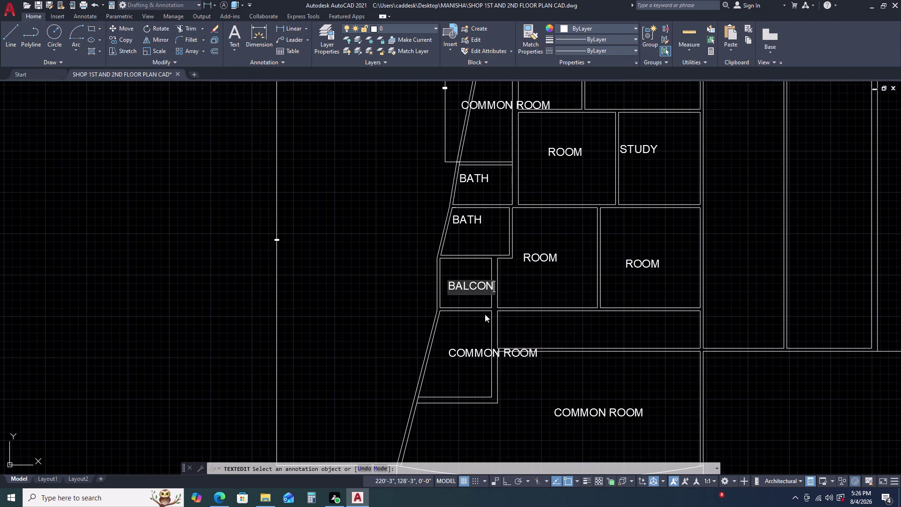
Rewrite the lower-left COMMON ROOM label as KITCHEN.
click(475, 351)
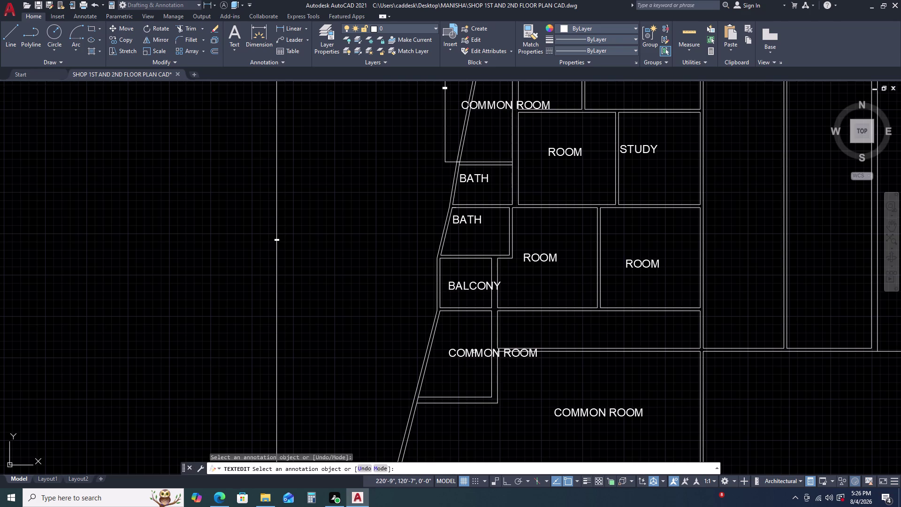
click(473, 353)
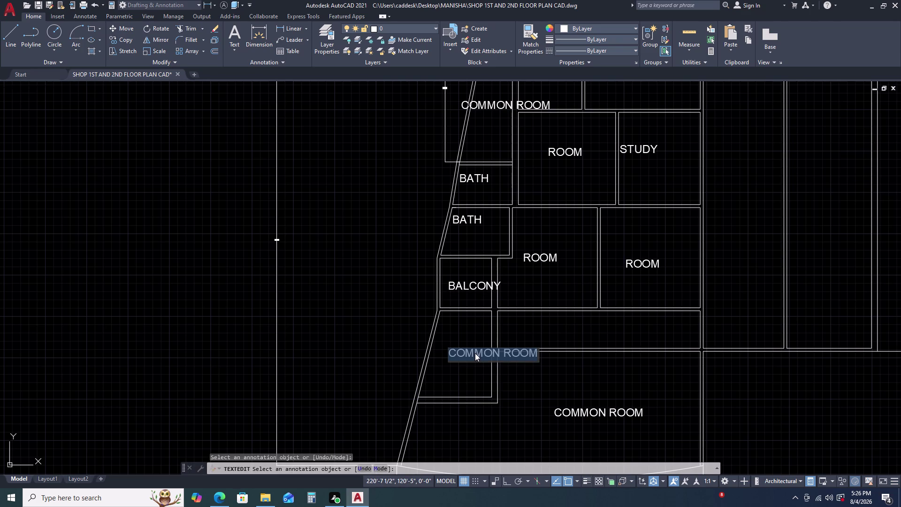
text(KI)
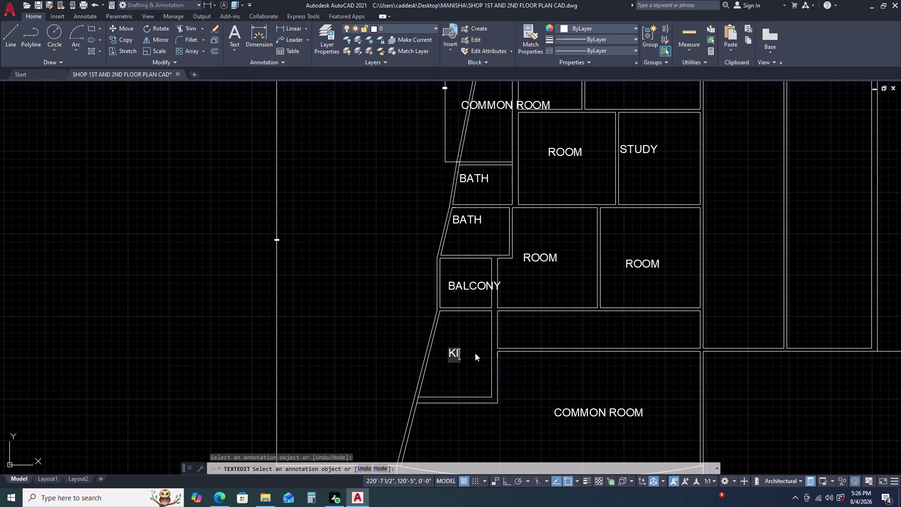
text(TCHEN)
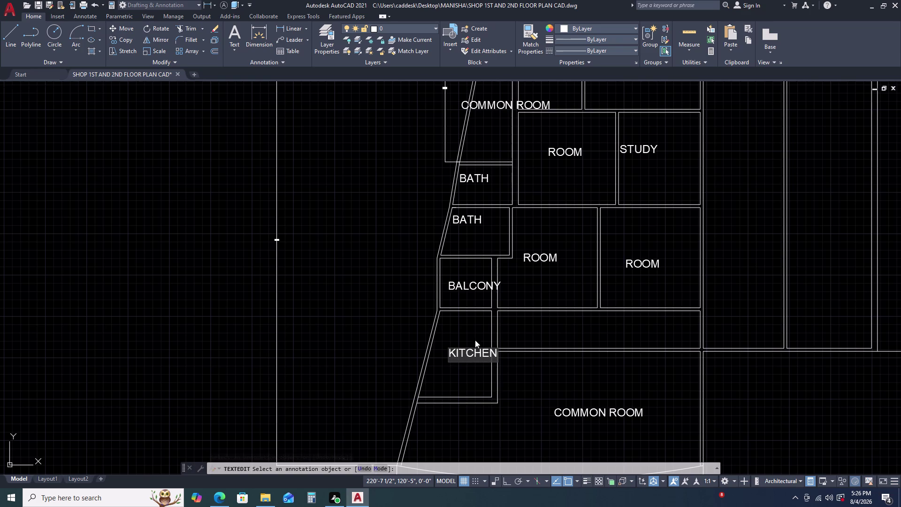
click(452, 362)
click(459, 377)
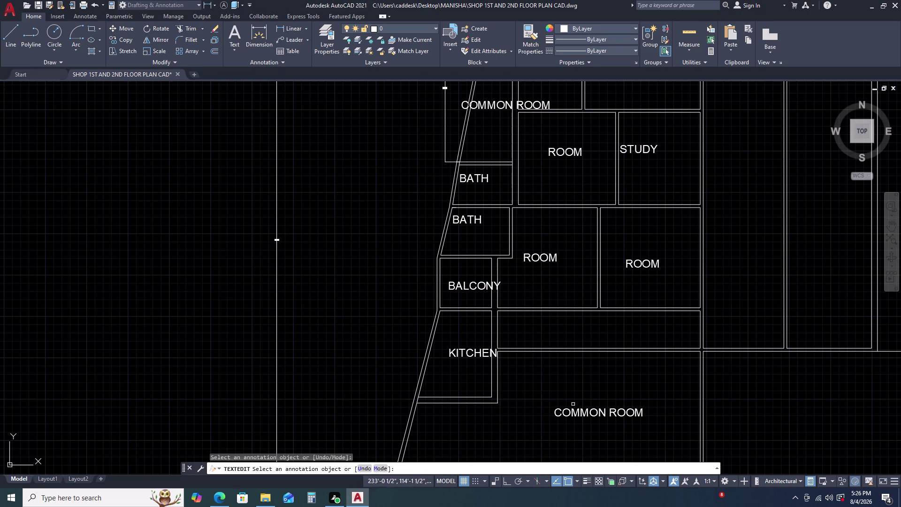
Rewrite the lower COMMON ROOM label as TERRACE, fixing typos, and end text editing.
click(584, 411)
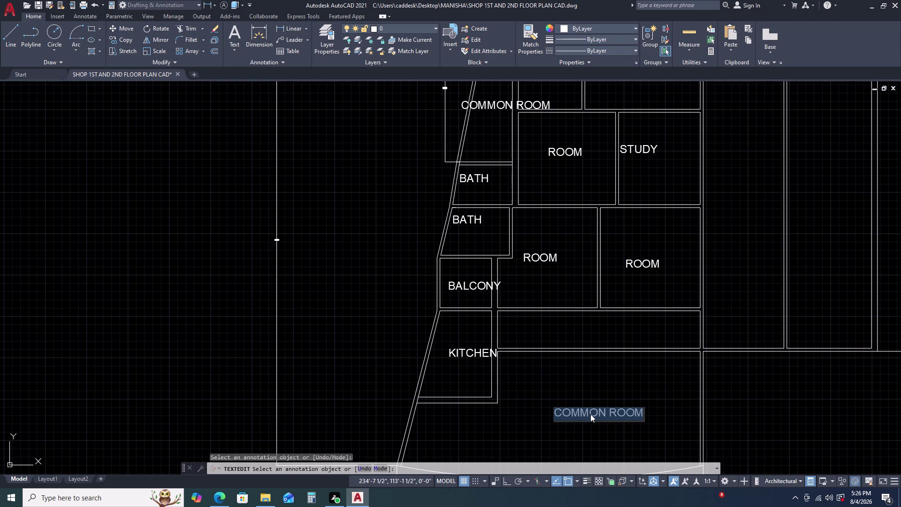
text(TR)
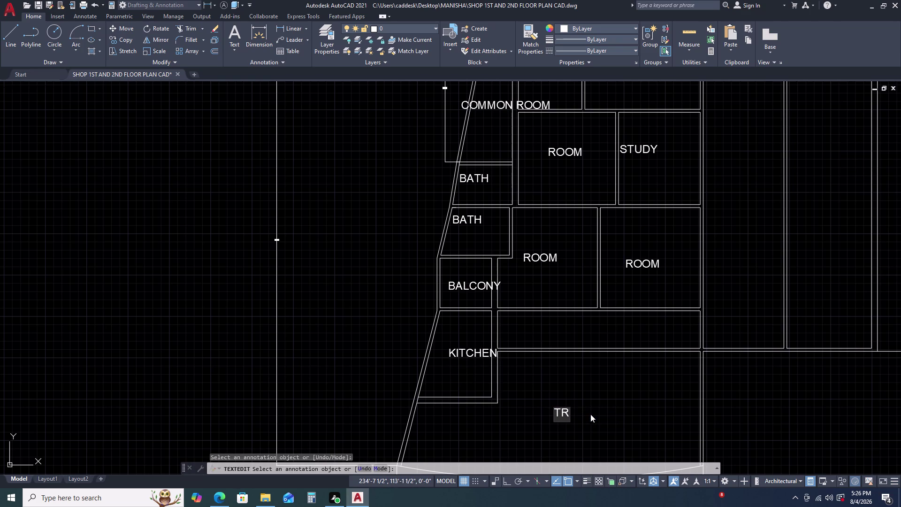
key(BackSpace)
text(ERRAQCE)
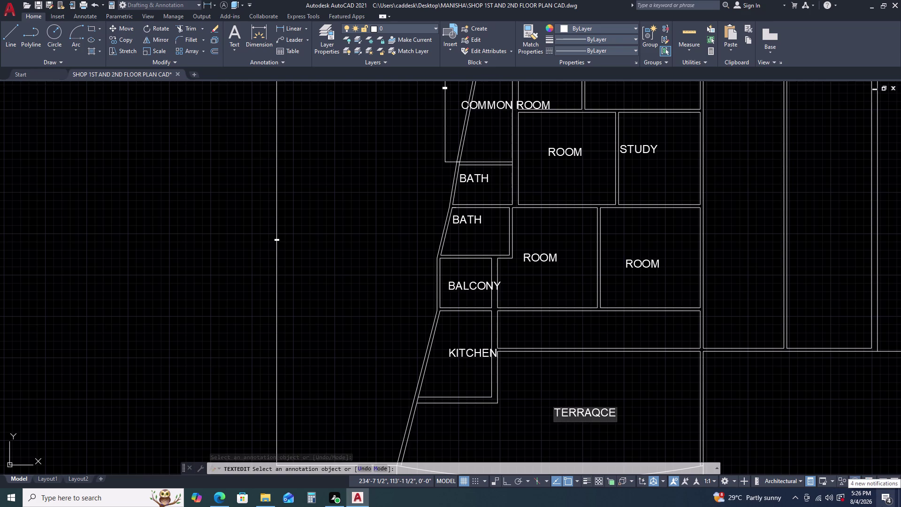
key(BackSpace)
key(BackSpace)
key(BackSpace)
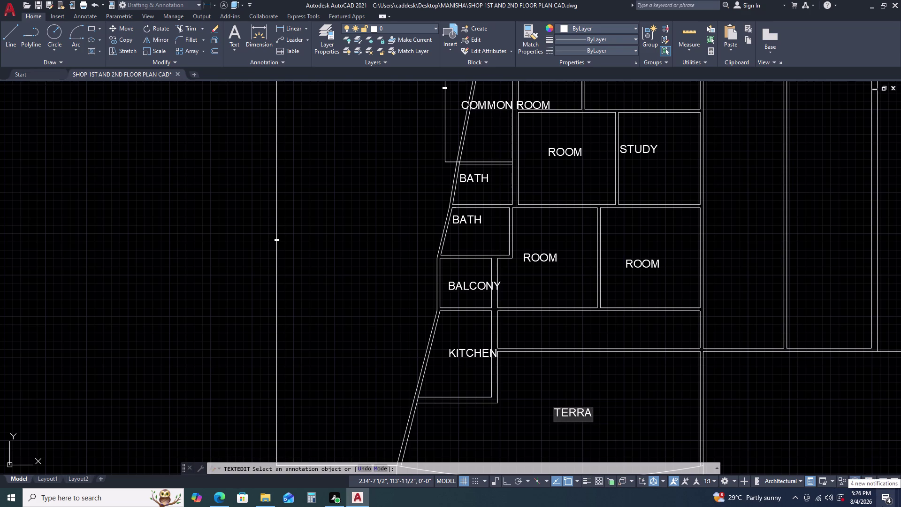
text(CE)
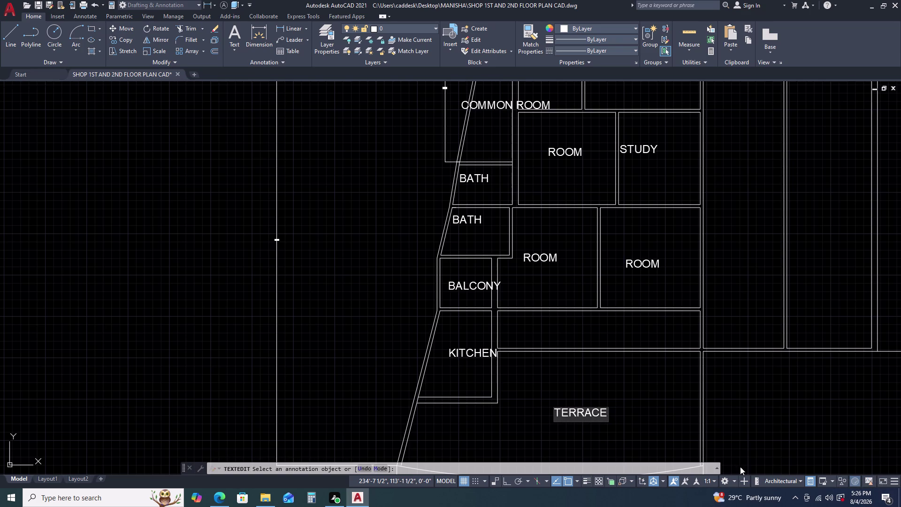
click(673, 423)
key(Escape)
Copy the TERRACE label up into the narrow strip above it.
click(598, 407)
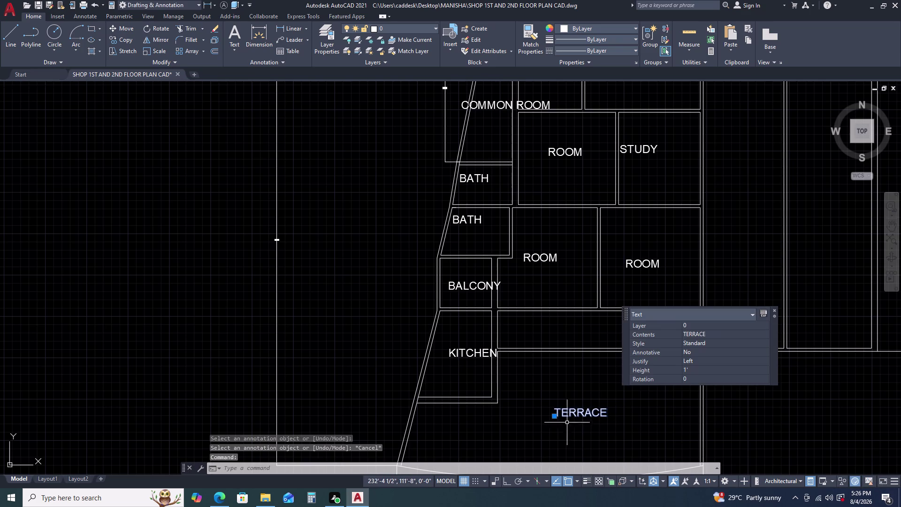
key(x)
key(BackSpace)
key(c)
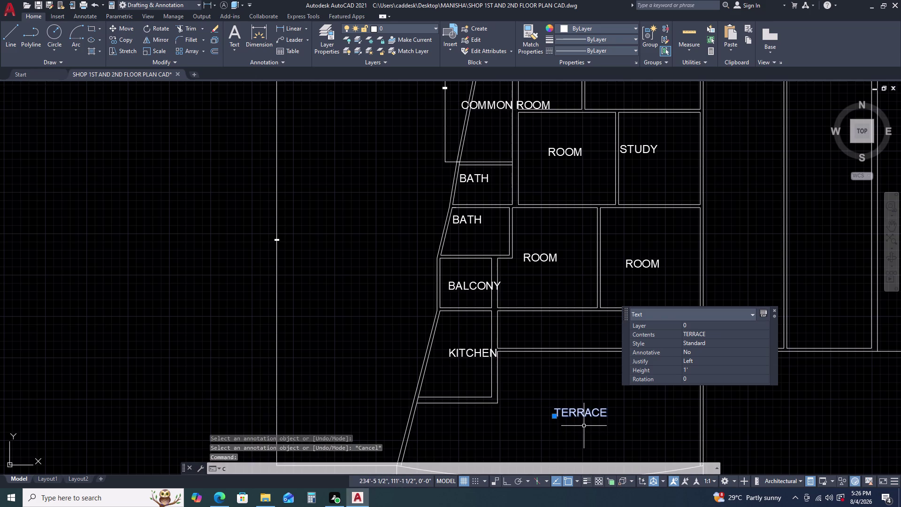
key(o)
key(space)
click(584, 427)
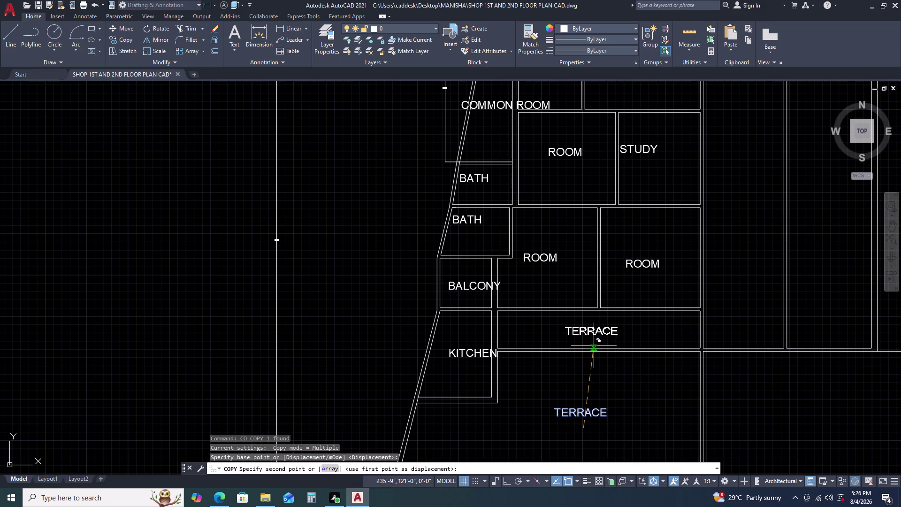
click(594, 345)
key(Escape)
Rename the copied label to PASSAGE and zoom out.
double_click(599, 334)
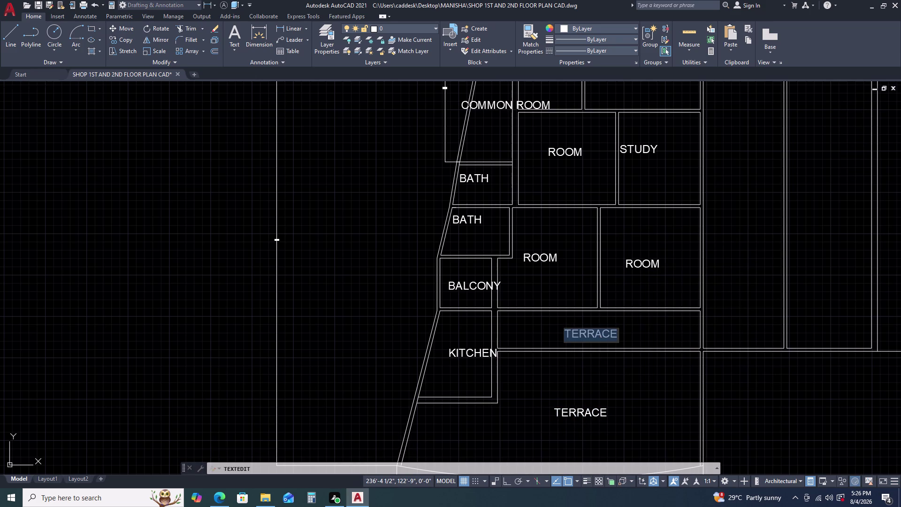
text(PASSAF)
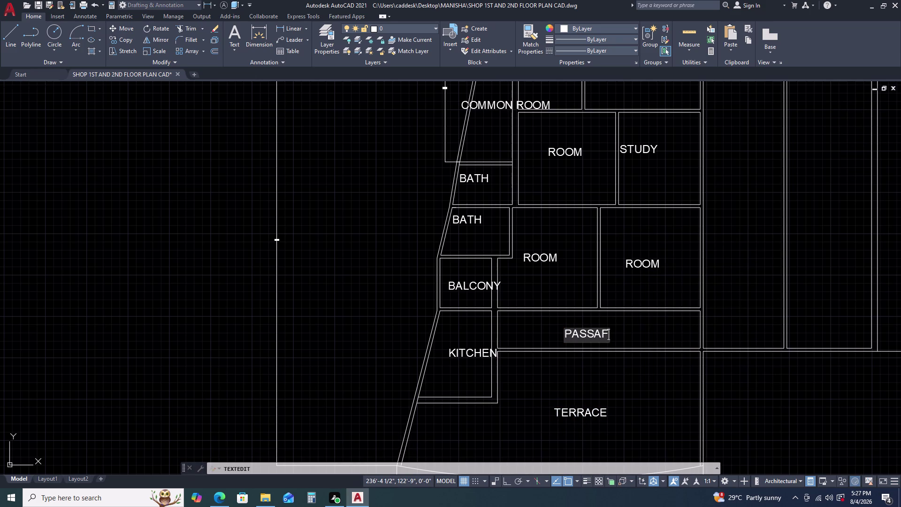
text(E)
key(BackSpace)
key(BackSpace)
text(GE)
drag(620, 390, 622, 397)
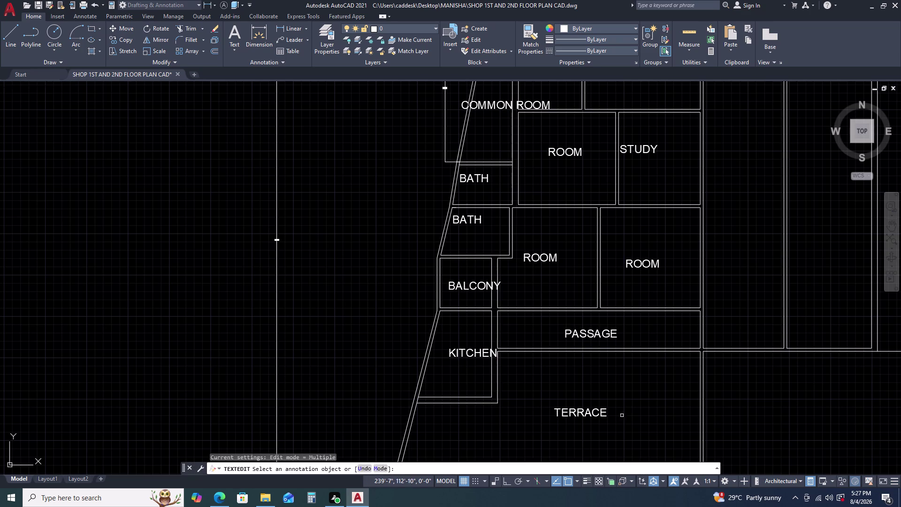
key(Escape)
scroll(down, 3)
scroll(up, 3)
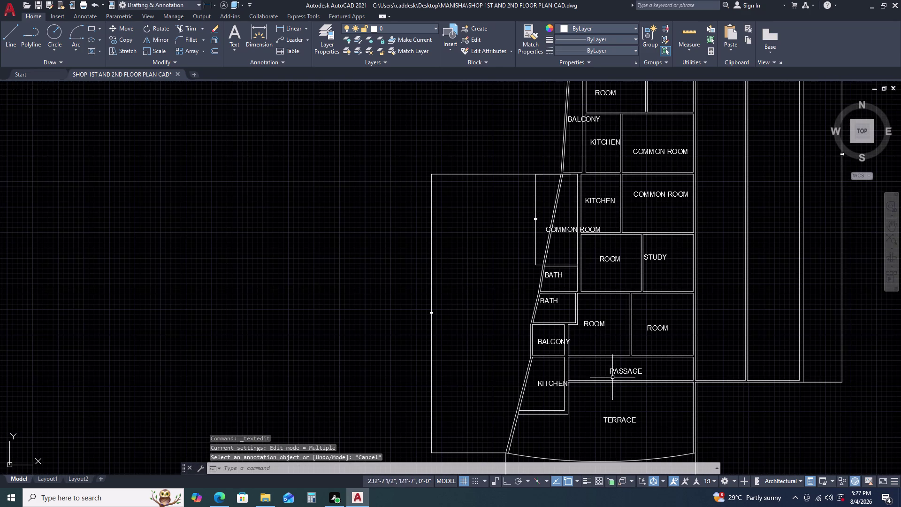
scroll(up, 3)
Rewrite the slanted room's COMMON ROOM label as BALCONY.
double_click(560, 235)
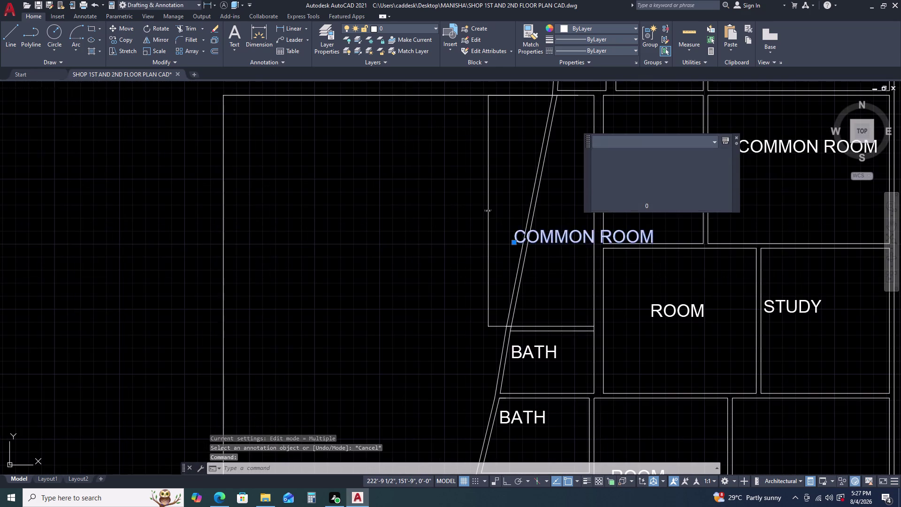
text(BALC)
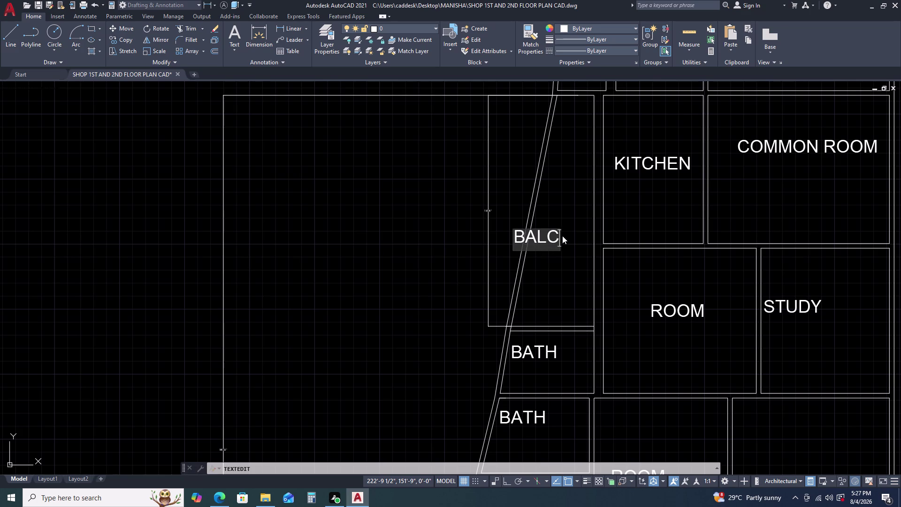
text(ONRY)
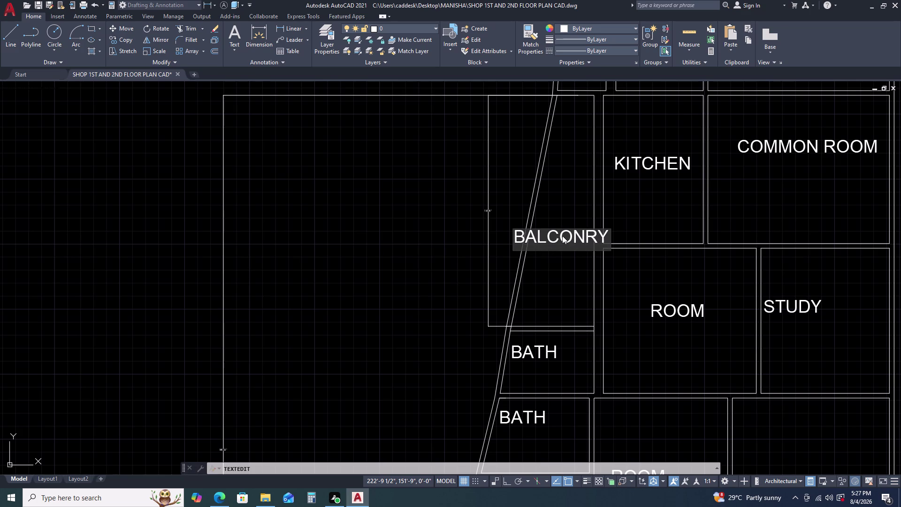
key(BackSpace)
key(BackSpace)
key(y)
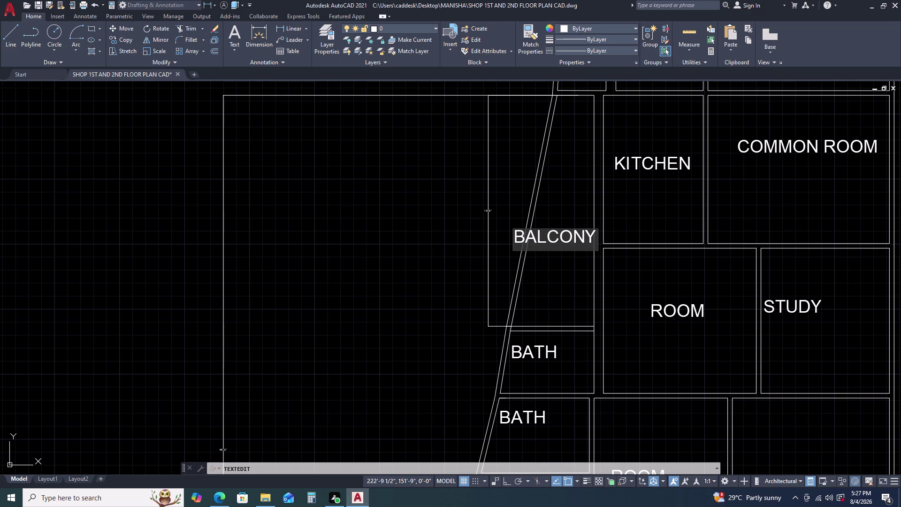
click(628, 295)
key(Escape)
Set the BALCONY label's rotation to 90 in Quick Properties.
click(573, 234)
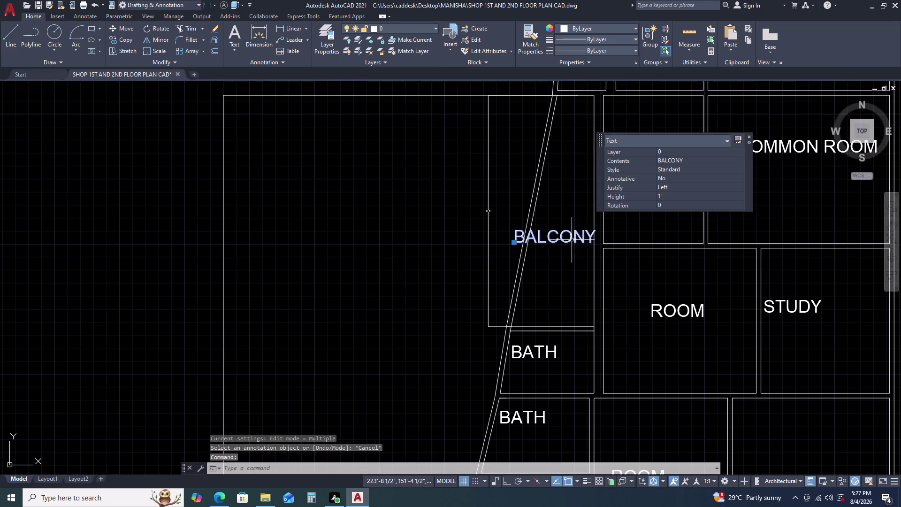
click(667, 202)
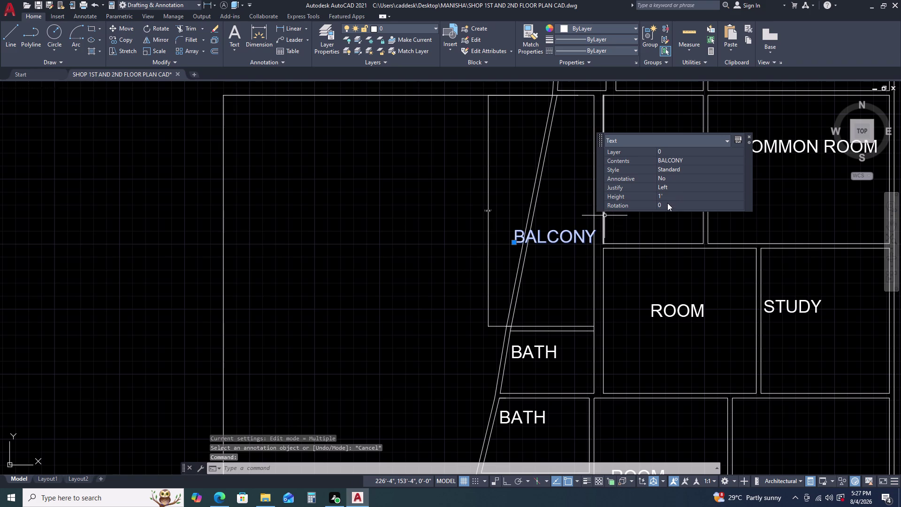
text(90)
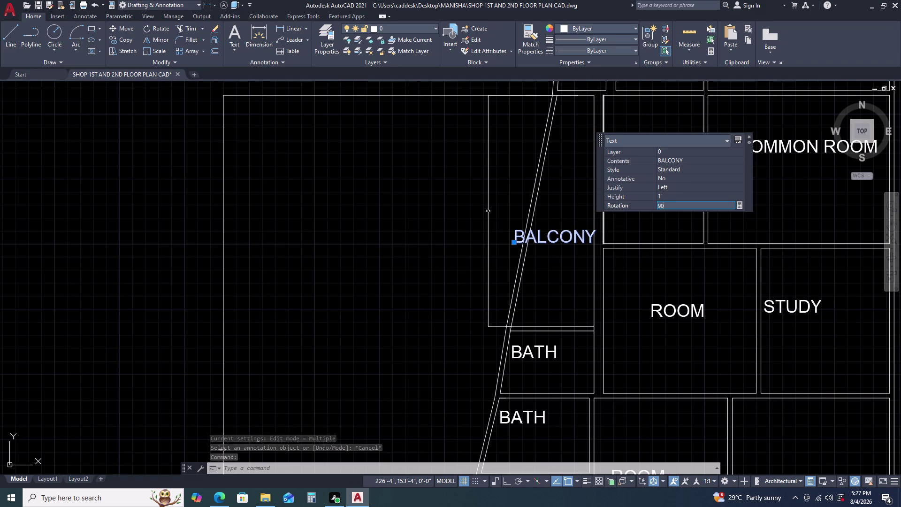
key(Return)
click(561, 254)
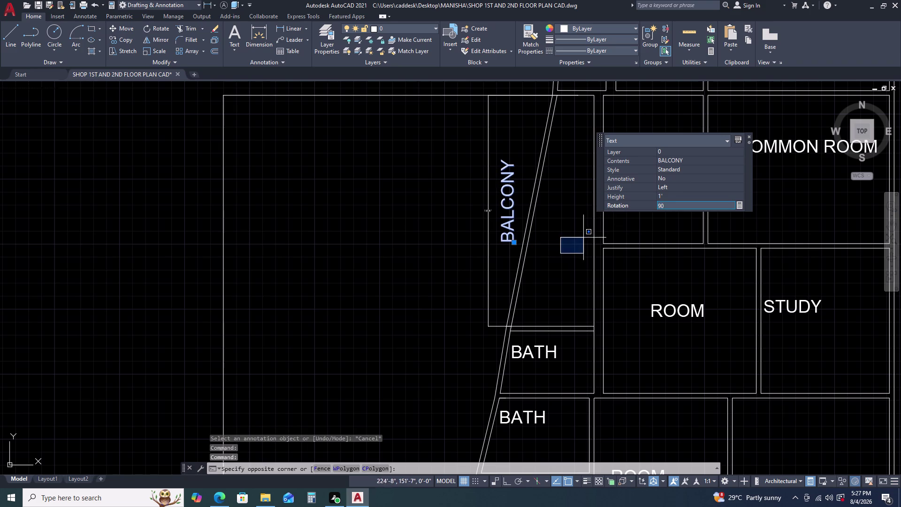
click(549, 264)
key(Escape)
Move the vertical BALCONY label into the middle of the narrow strip.
click(516, 226)
click(504, 230)
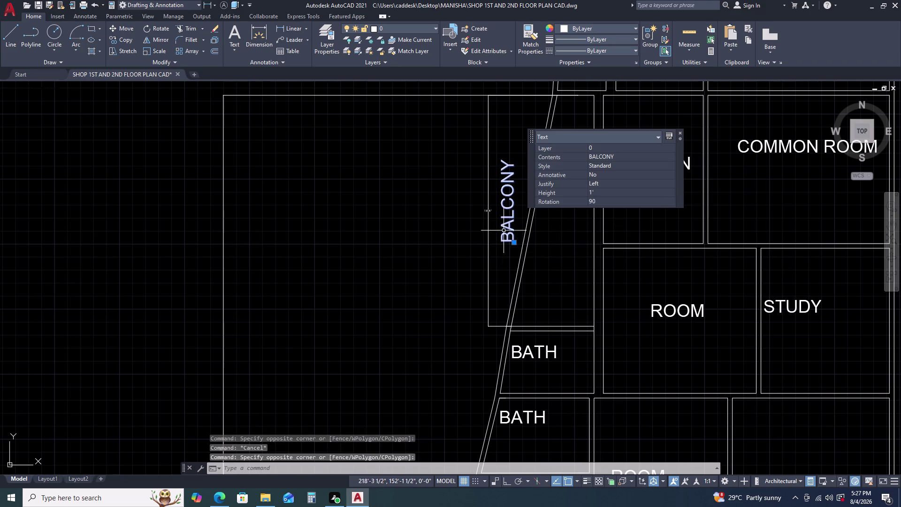
text(M)
key(space)
click(501, 253)
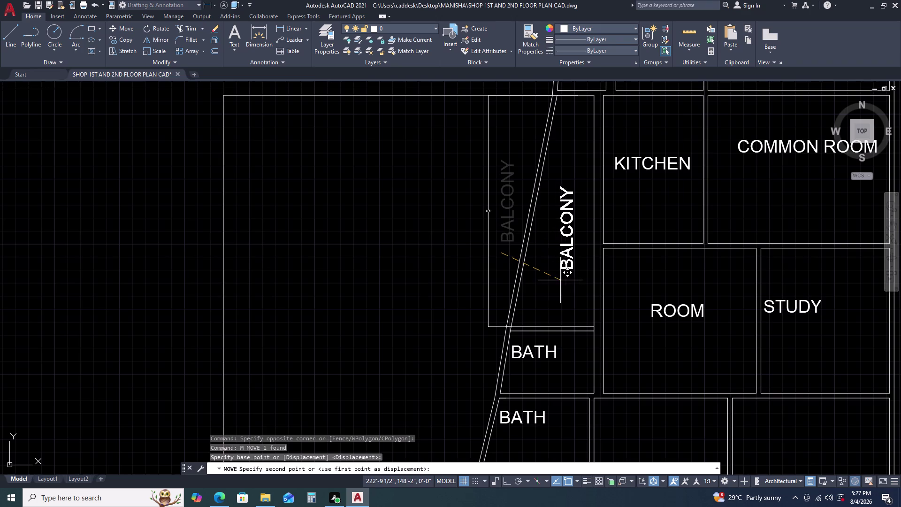
click(560, 280)
scroll(down, 3)
scroll(up, 3)
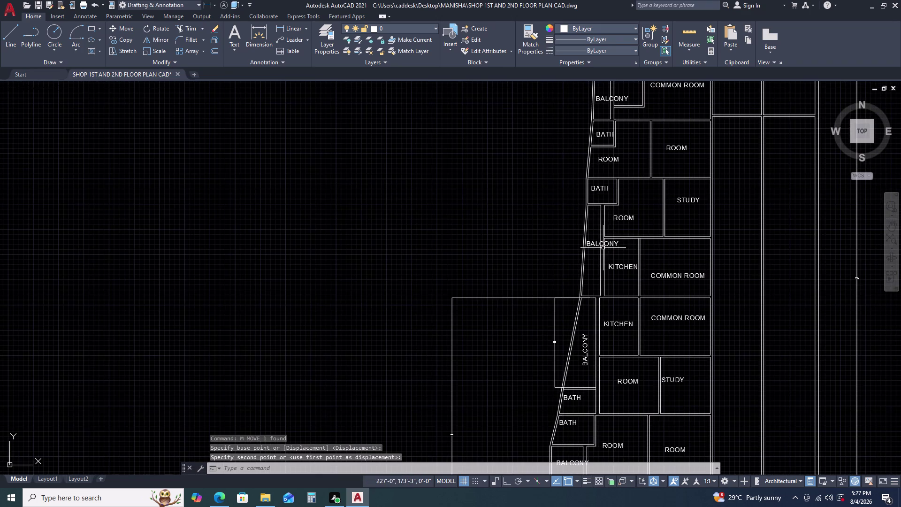
scroll(up, 3)
Rotate the other BALCONY label to 90 and reposition it inside its narrow room.
click(615, 234)
click(702, 205)
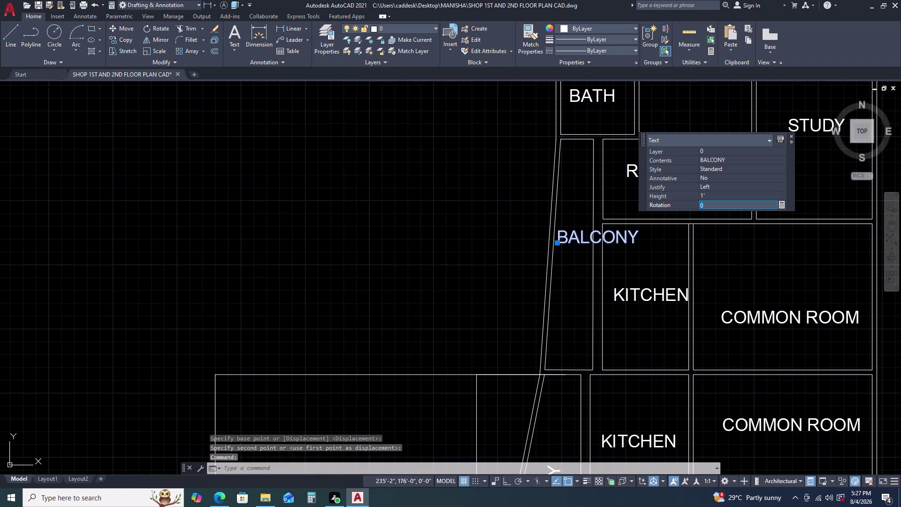
text(90)
key(Return)
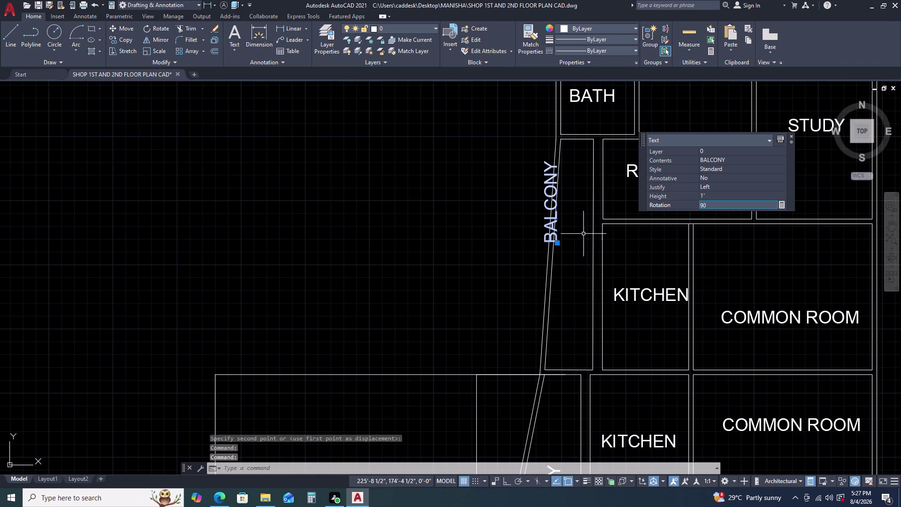
click(573, 244)
click(567, 253)
click(557, 245)
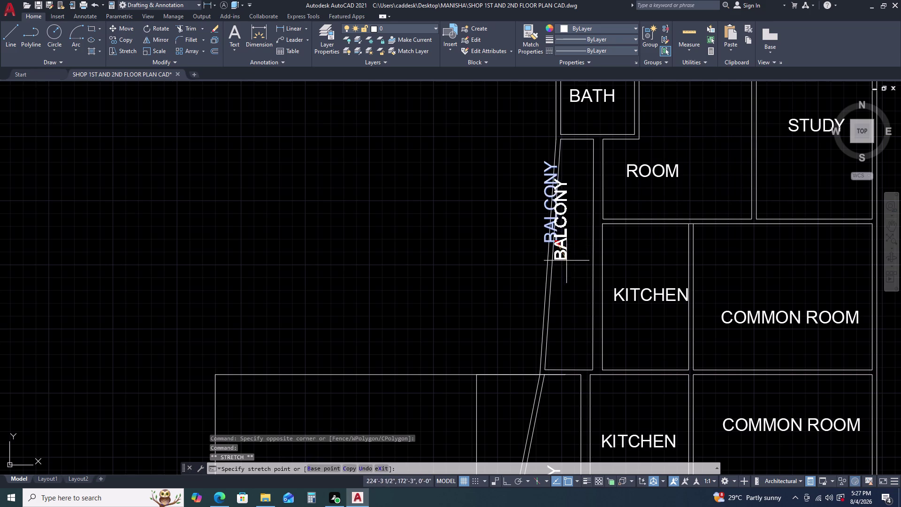
click(582, 296)
key(Escape)
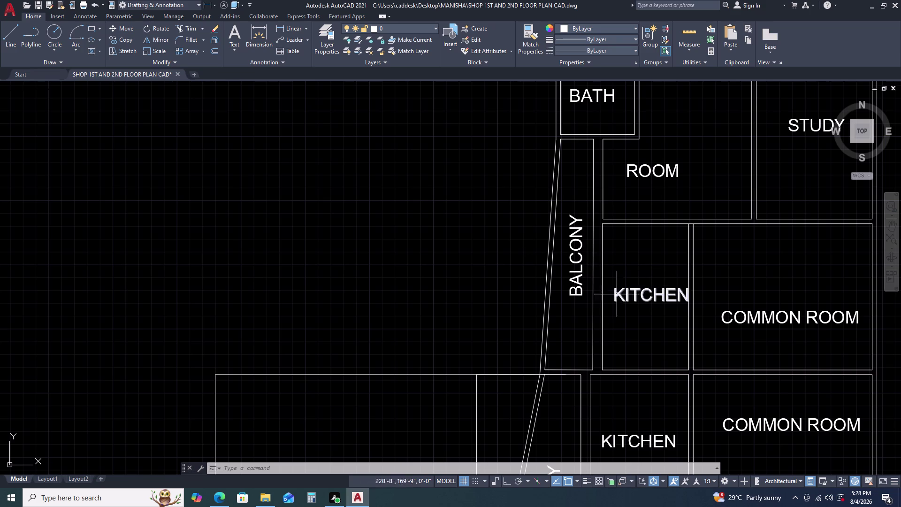
Rotate the room and kitchen labels to 90° and move the kitchen label into the kitchen.
scroll(down, 3)
middle_drag(596, 211, 561, 232)
middle_click(561, 232)
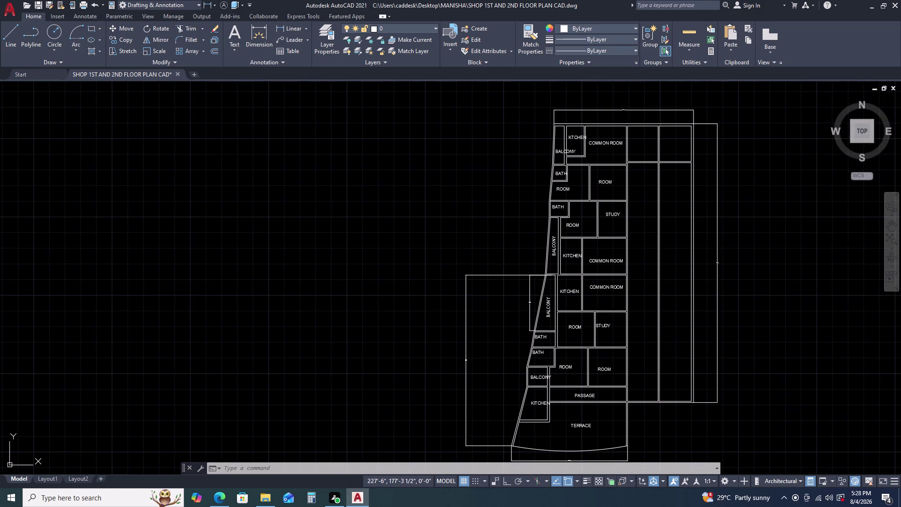
scroll(up, 3)
click(568, 203)
click(549, 219)
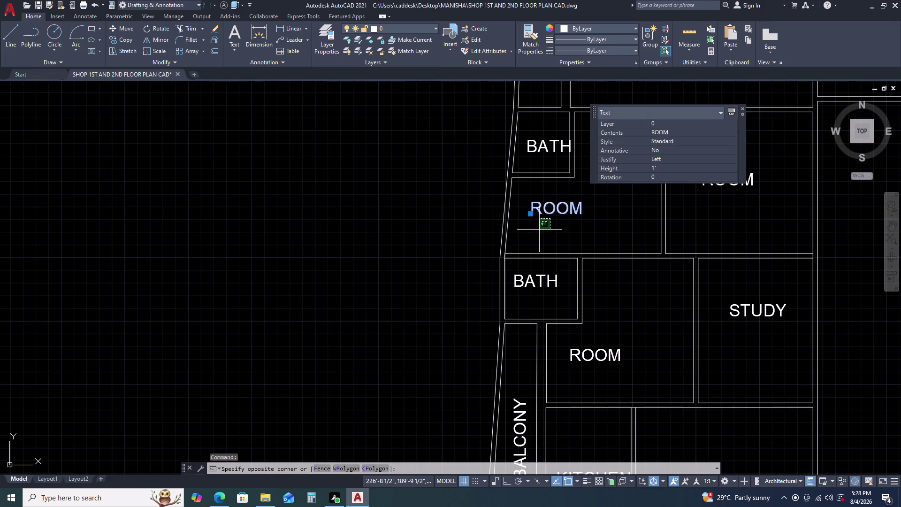
key(Escape)
scroll(down, 3)
scroll(up, 3)
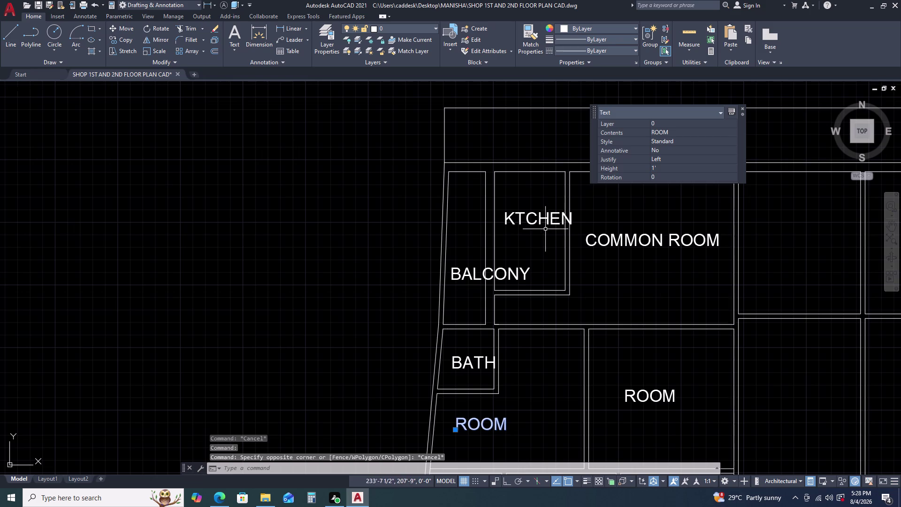
click(537, 213)
click(629, 189)
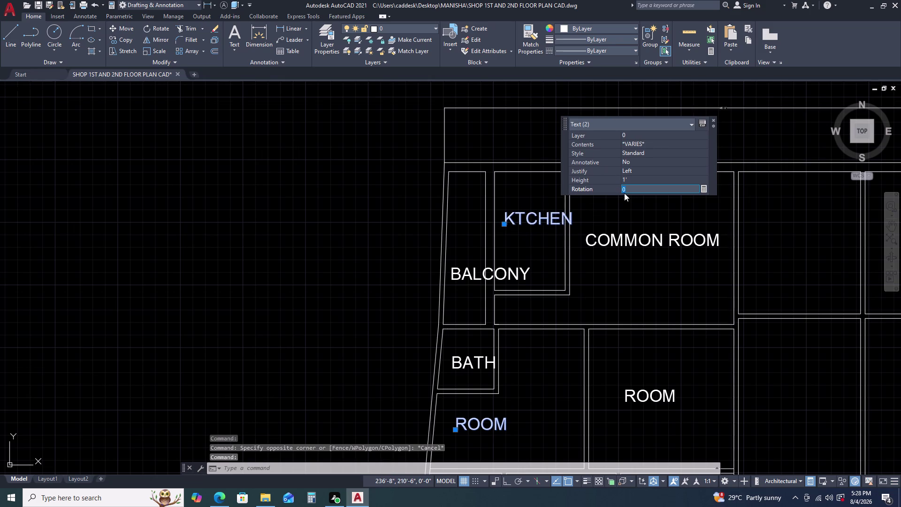
key(9)
key(0)
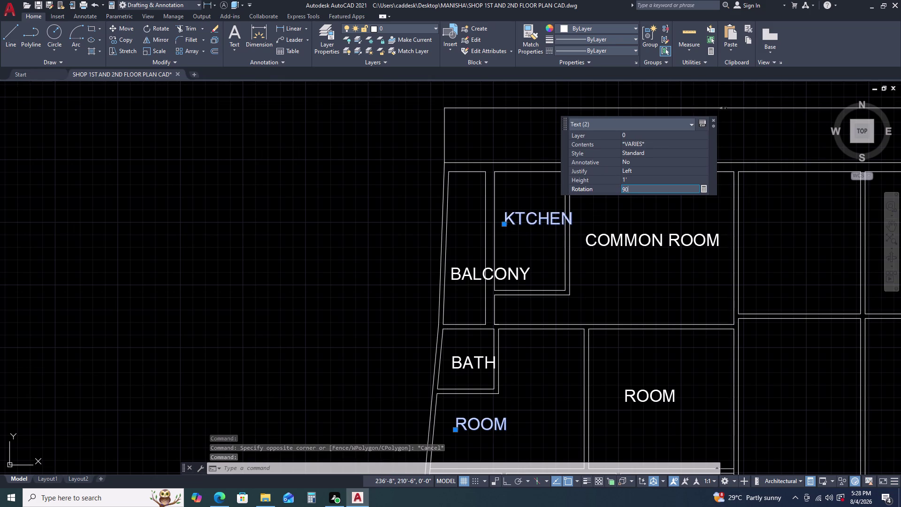
key(Return)
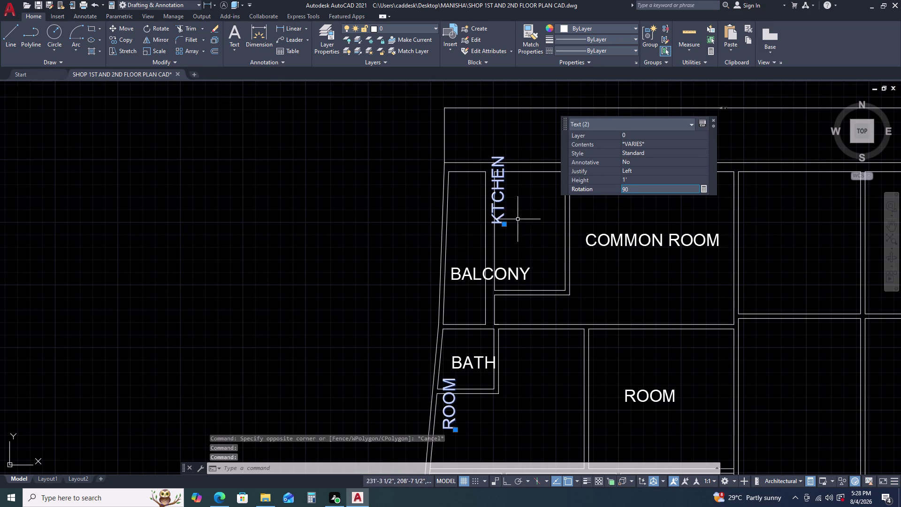
click(503, 224)
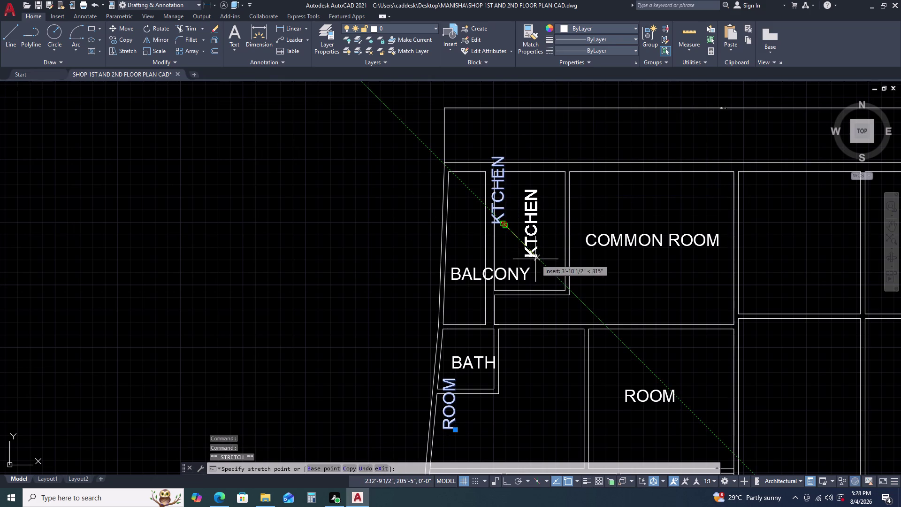
click(536, 259)
Rotate the balcony label to 90° and place it inside the balcony.
click(515, 269)
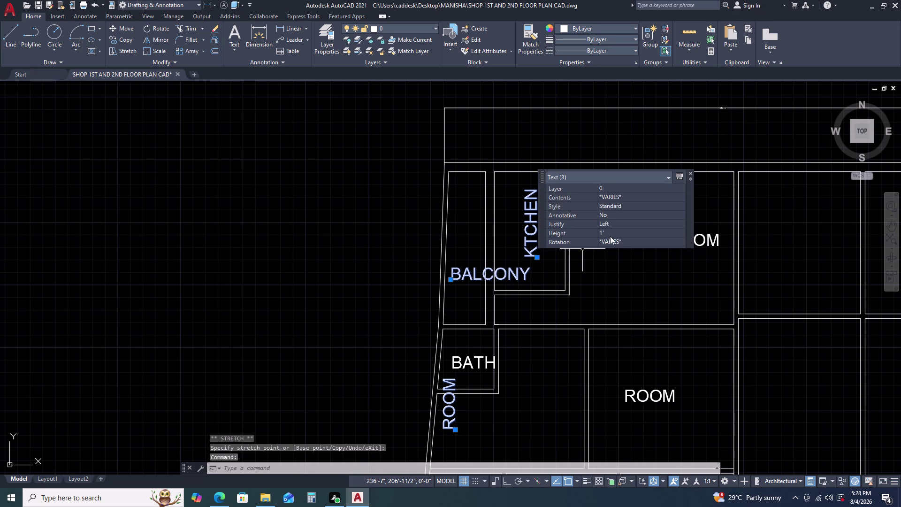
click(622, 237)
key(Escape)
key(Escape)
key(Escape)
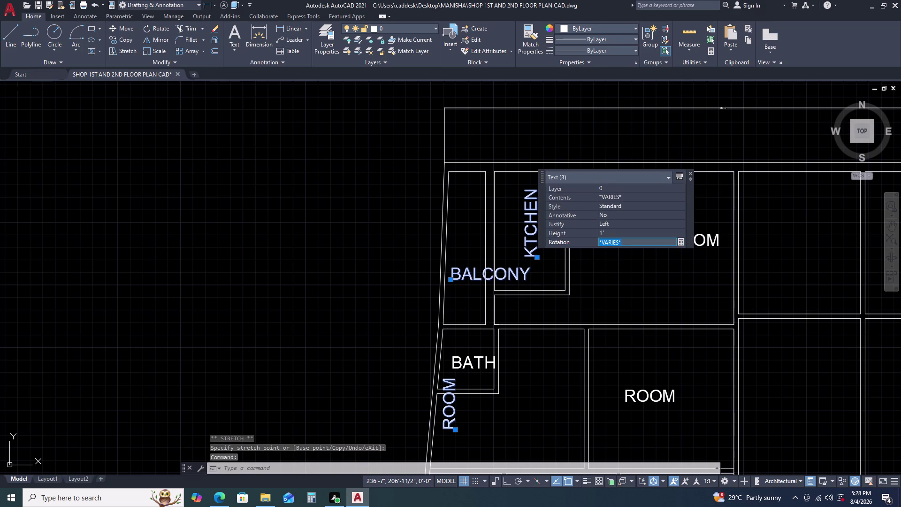
text(90)
key(Return)
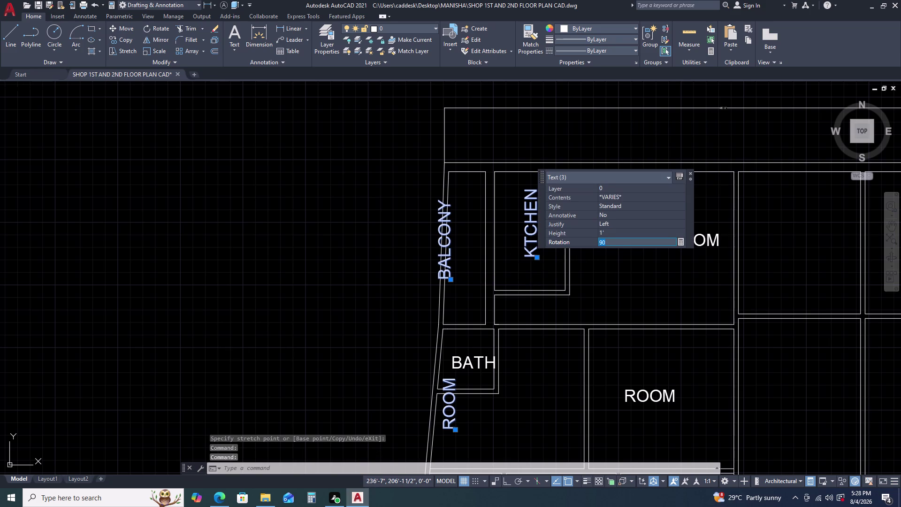
key(Escape)
key(Escape)
click(450, 259)
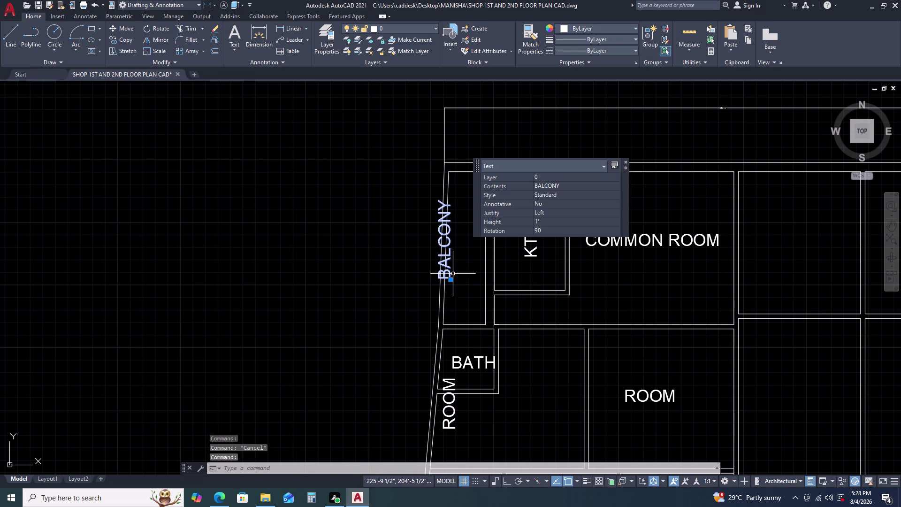
click(451, 278)
click(467, 283)
scroll(down, 3)
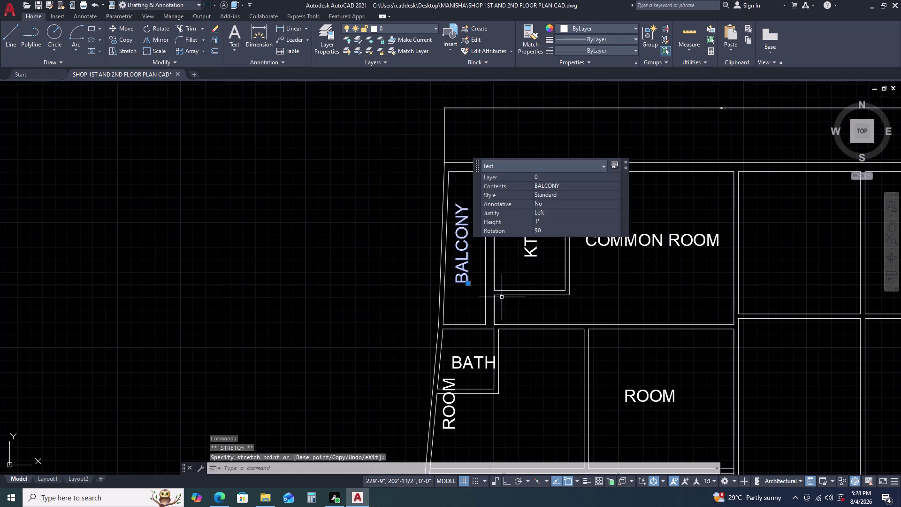
scroll(down, 3)
key(Escape)
scroll(up, 3)
middle_drag(472, 248, 467, 265)
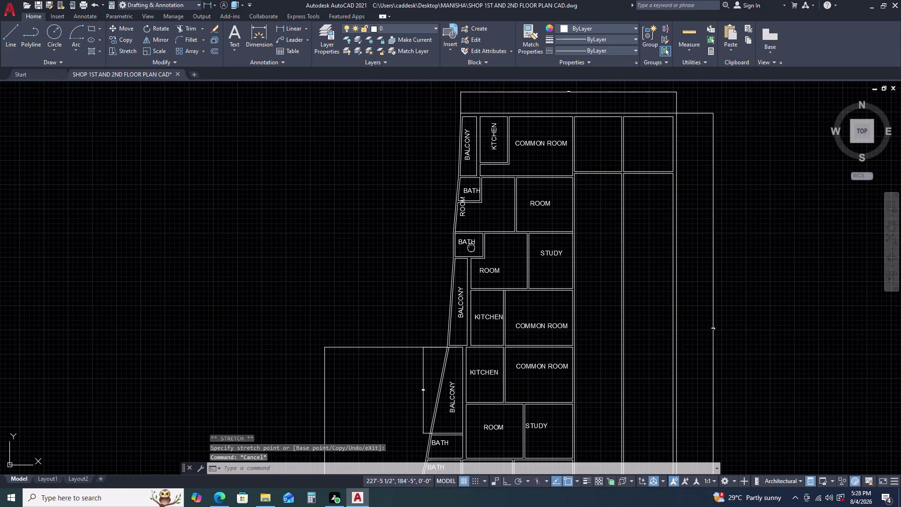
Set the room label under the bath to 0° rotation and move it within its room.
middle_drag(467, 265, 465, 292)
click(456, 257)
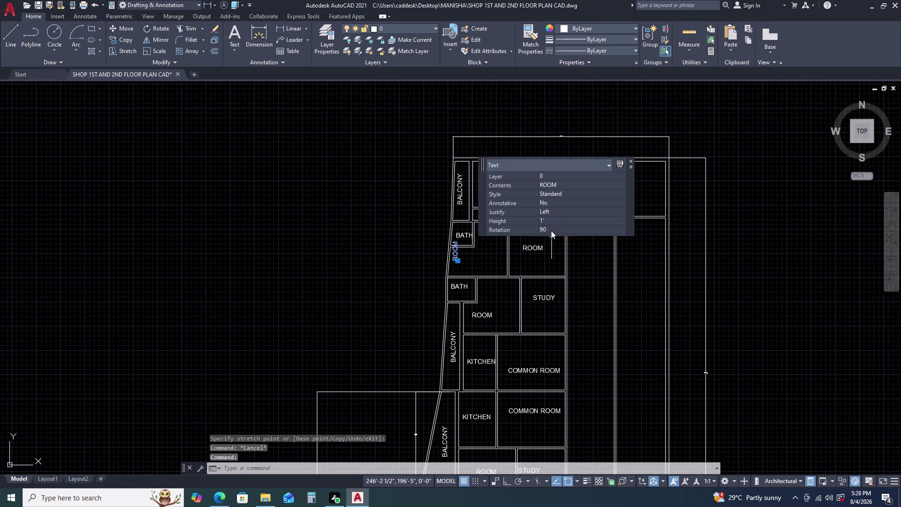
click(551, 230)
key(0)
key(Return)
key(Escape)
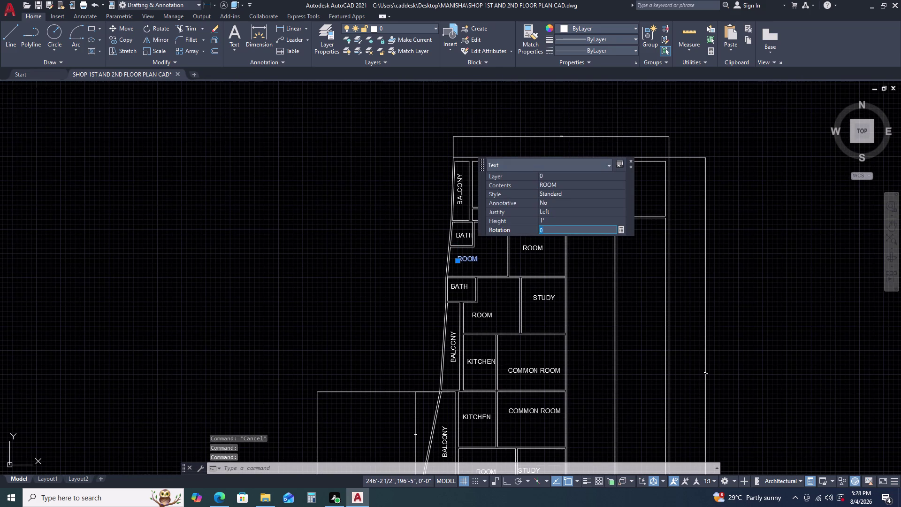
key(Escape)
key(Escape)
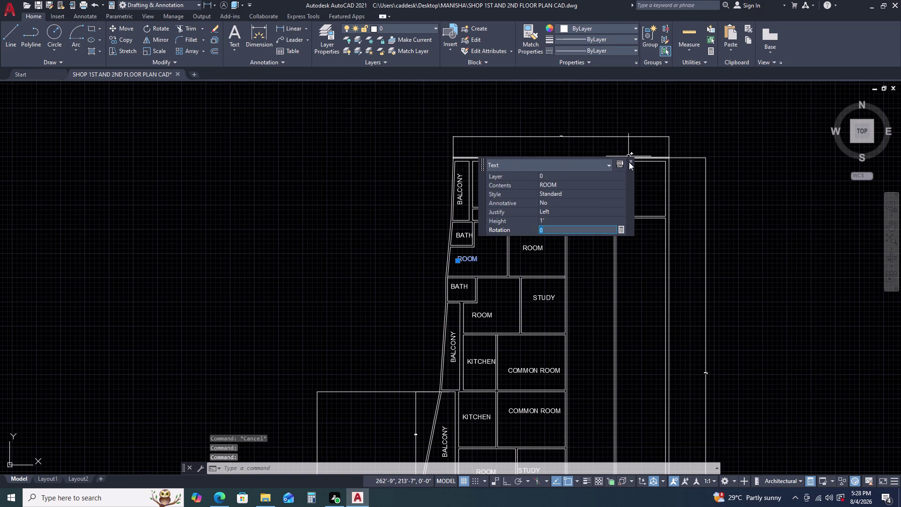
click(630, 160)
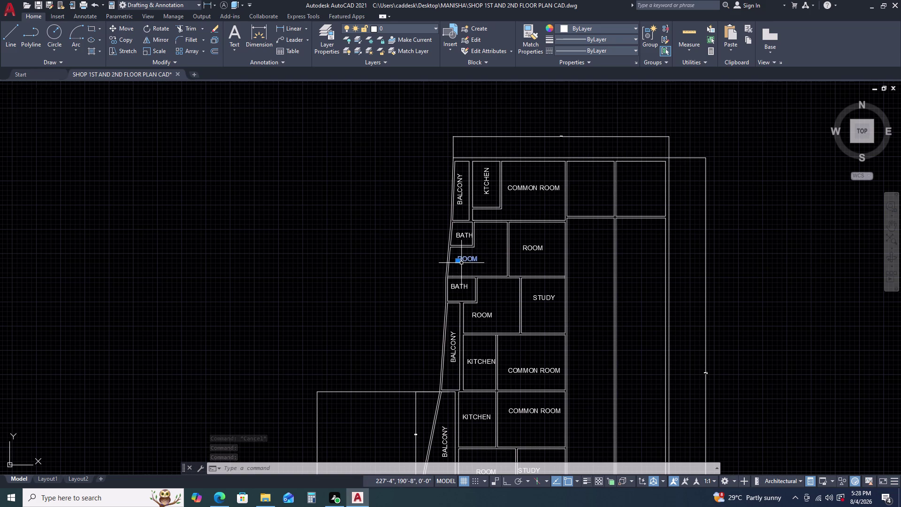
scroll(up, 3)
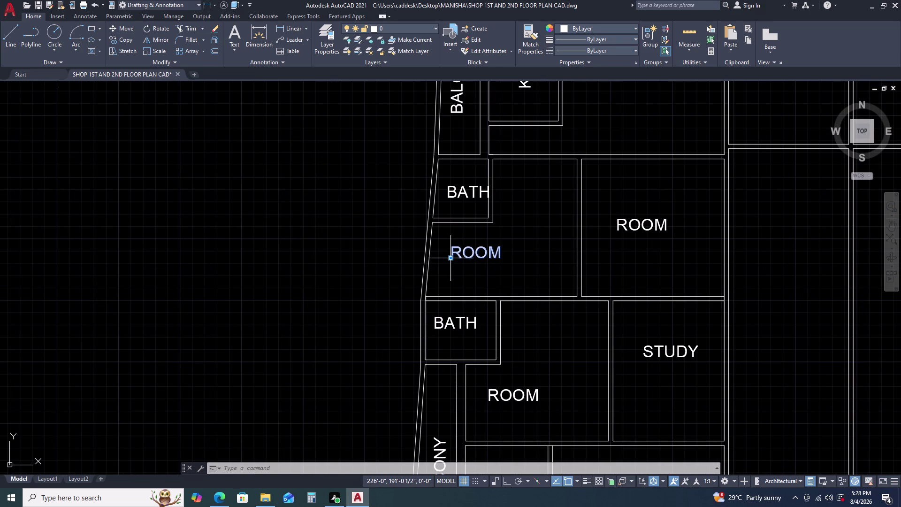
click(450, 256)
click(497, 247)
scroll(down, 3)
key(Escape)
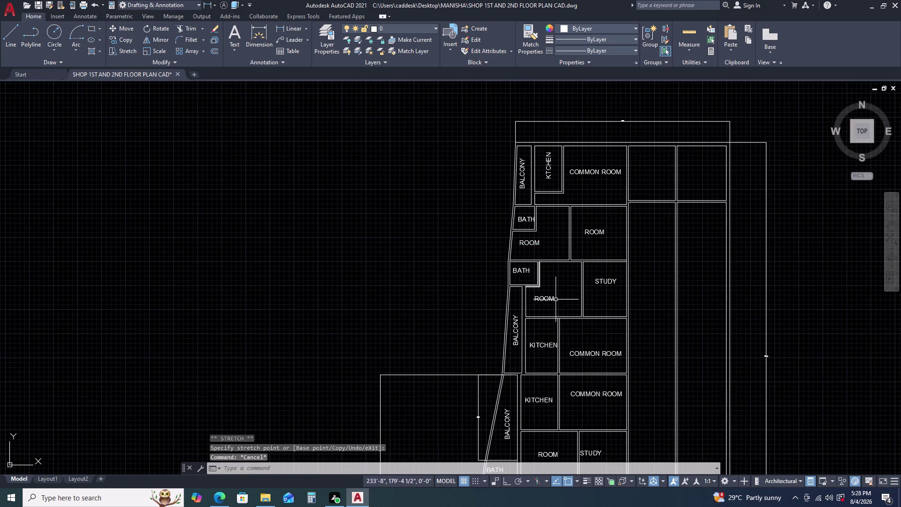
scroll(down, 3)
Enter 90 as the terrace kitchen label's rotation, then discard the change.
middle_drag(586, 398, 547, 260)
scroll(down, 3)
scroll(up, 3)
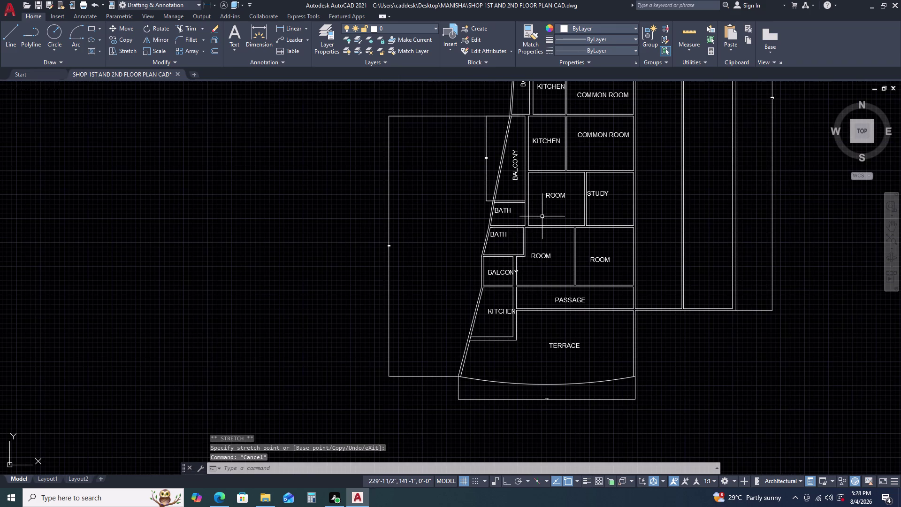
middle_drag(543, 216, 541, 223)
click(497, 316)
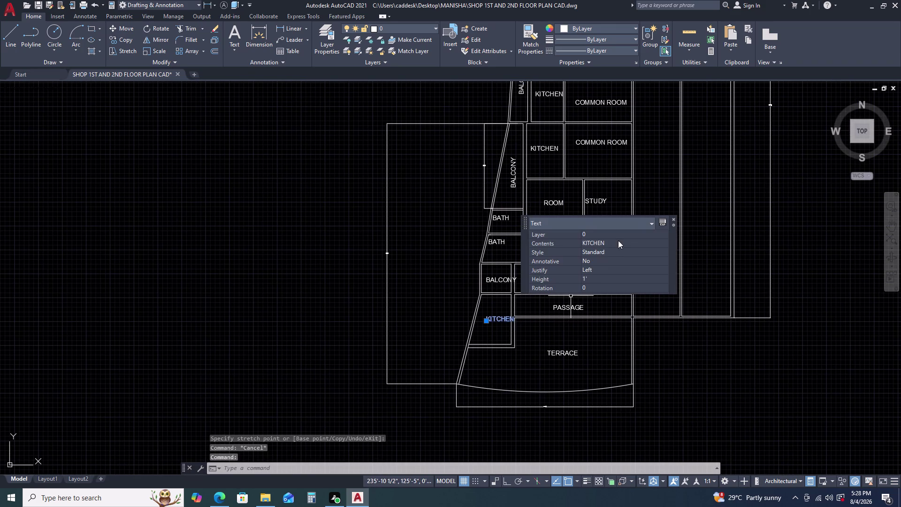
click(591, 284)
text(90)
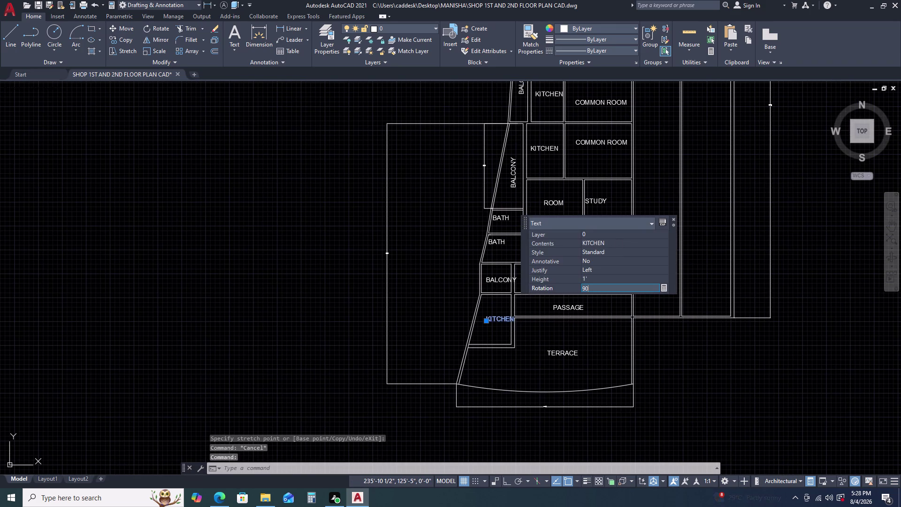
key(Escape)
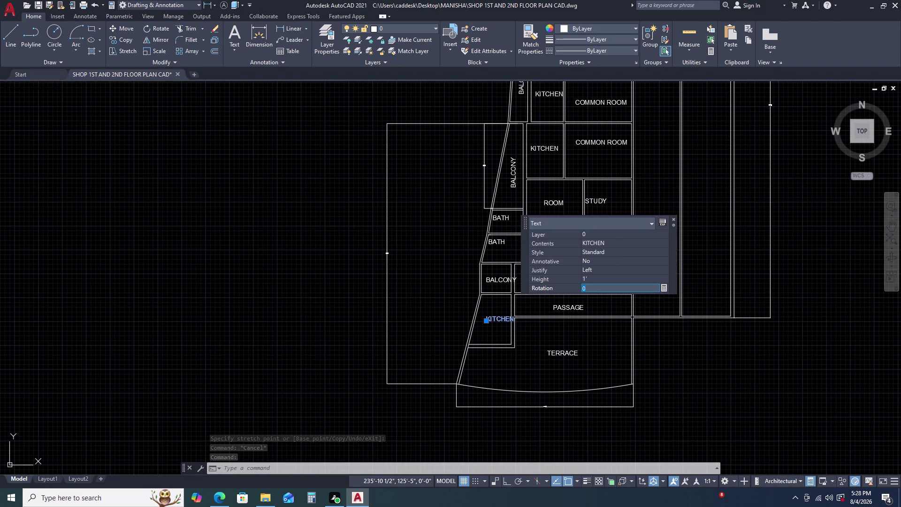
key(Escape)
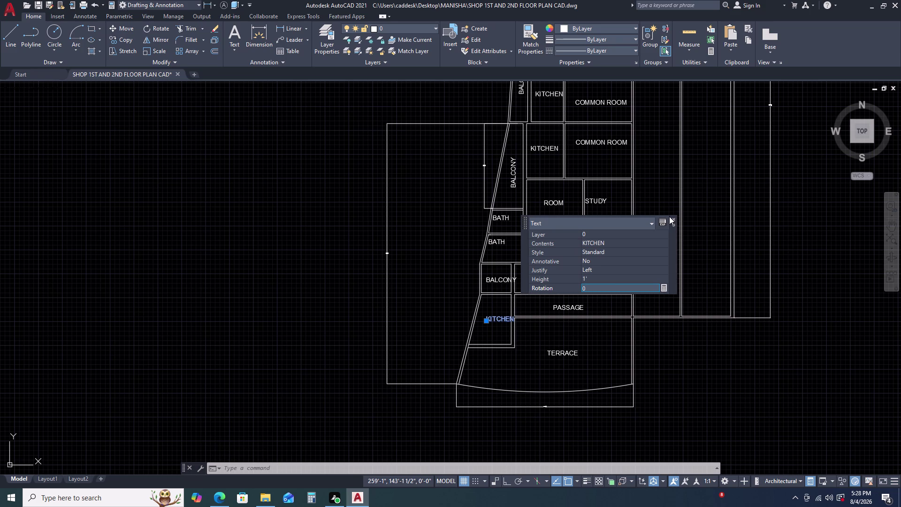
click(672, 217)
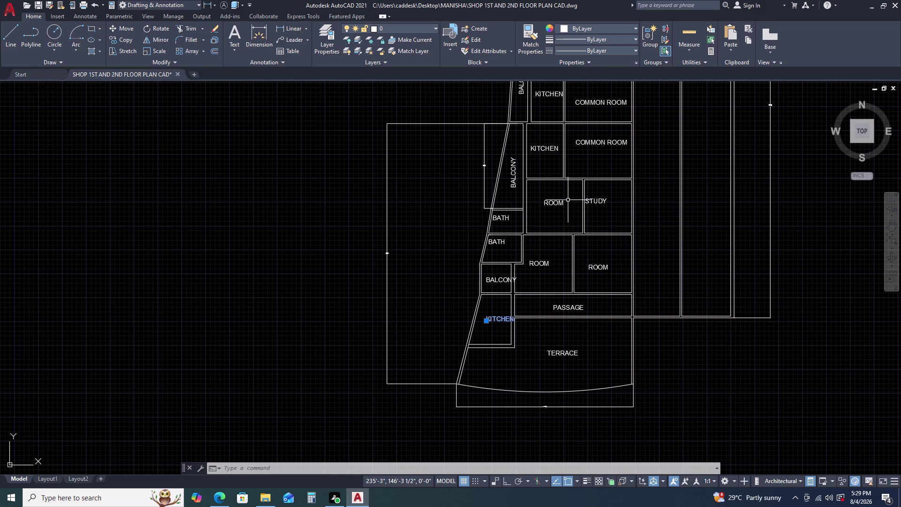
middle_drag(568, 200, 569, 268)
Rotate both kitchen labels to 90°.
click(550, 160)
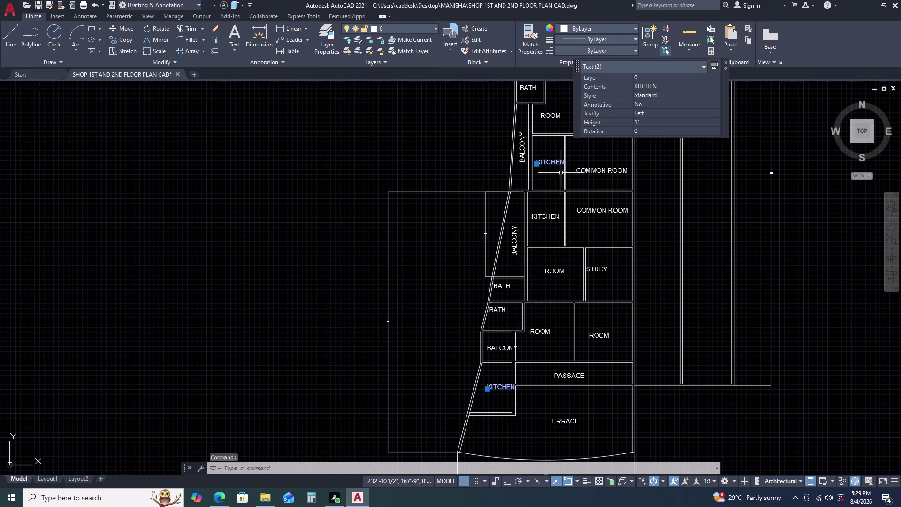
click(647, 127)
text(9)
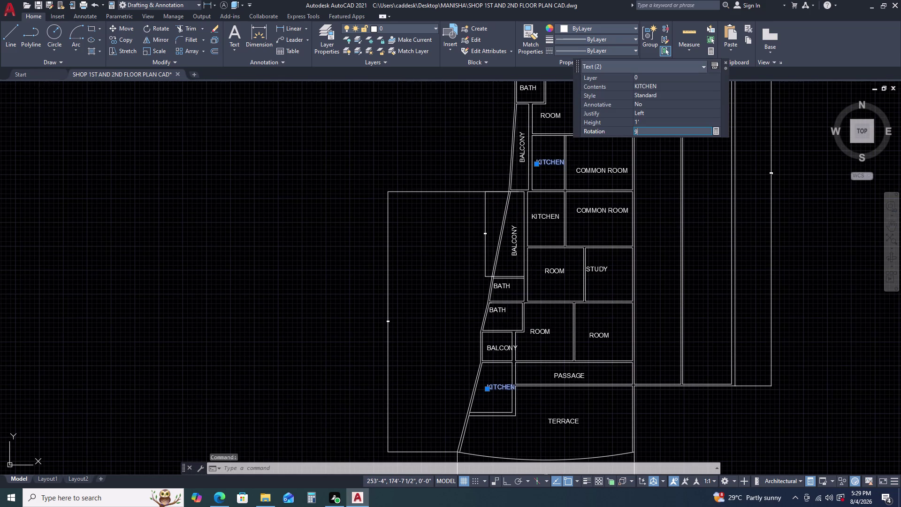
text(0)
key(Return)
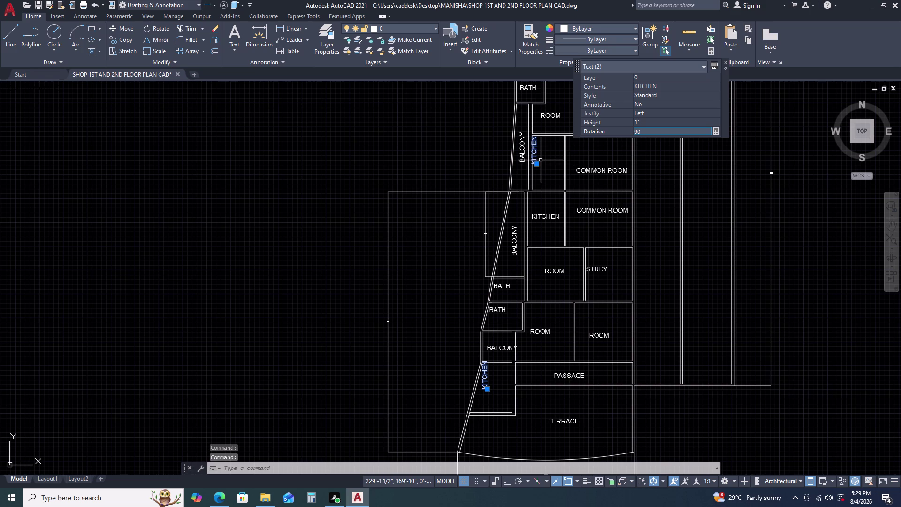
key(Escape)
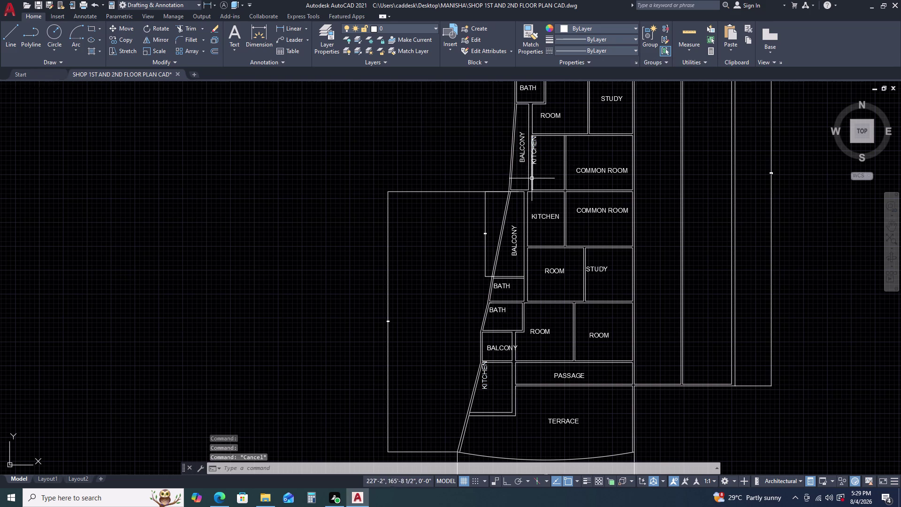
Move the upper kitchen label inside the kitchen.
scroll(up, 3)
click(534, 158)
click(534, 174)
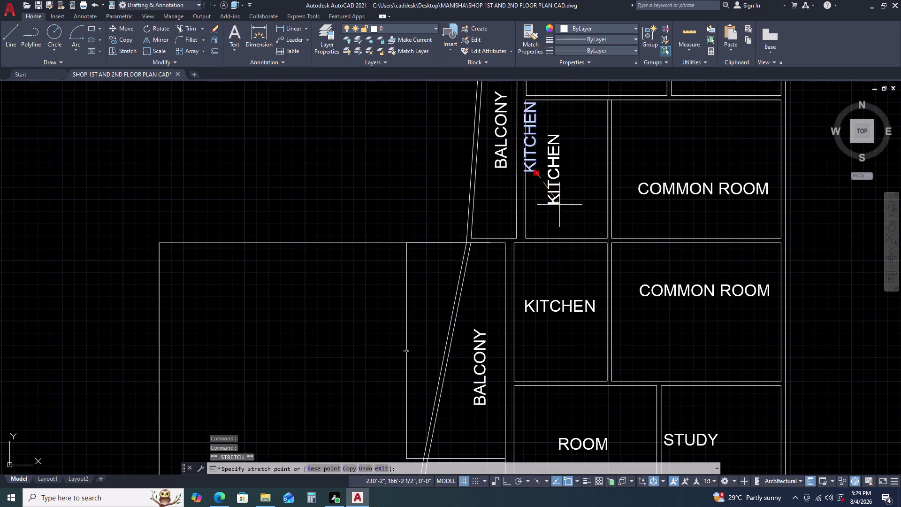
click(574, 207)
scroll(down, 3)
key(Escape)
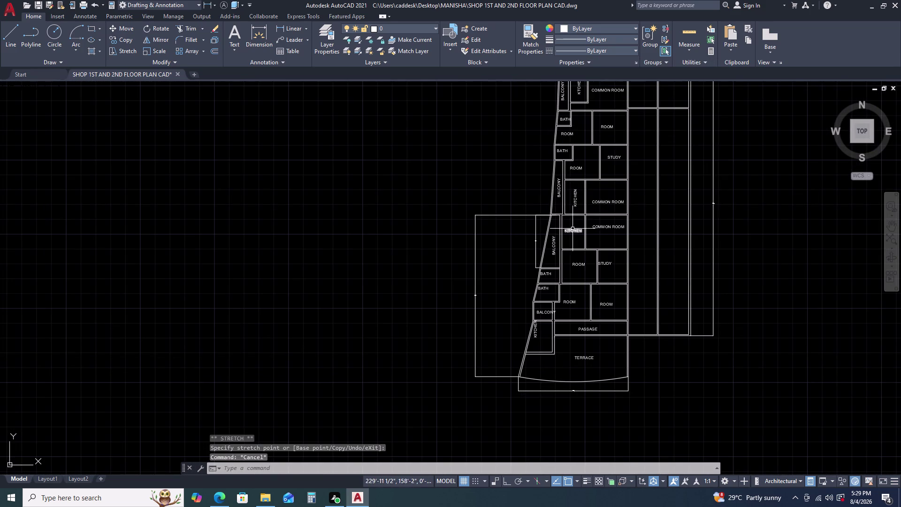
Reset the terrace kitchen label to 0° and drop it lower inside the kitchen.
middle_drag(572, 230, 564, 157)
scroll(up, 3)
click(499, 251)
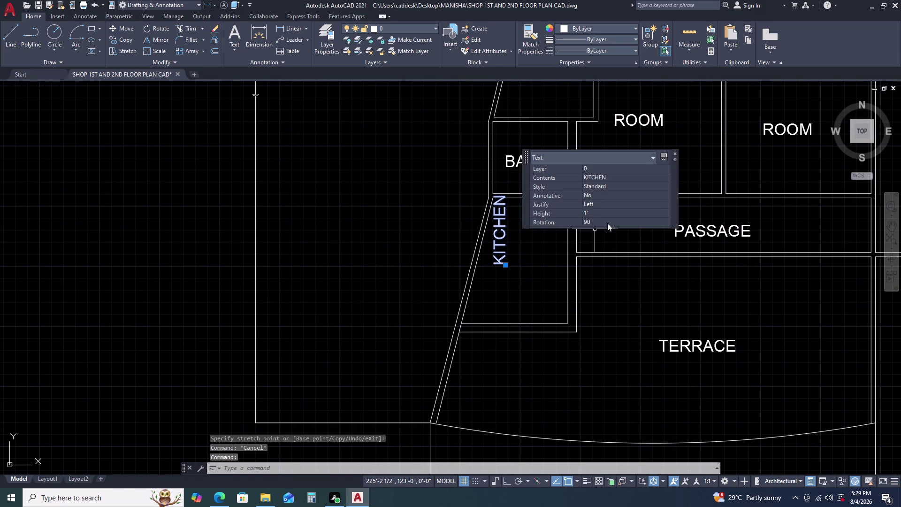
click(601, 221)
key(0)
key(Return)
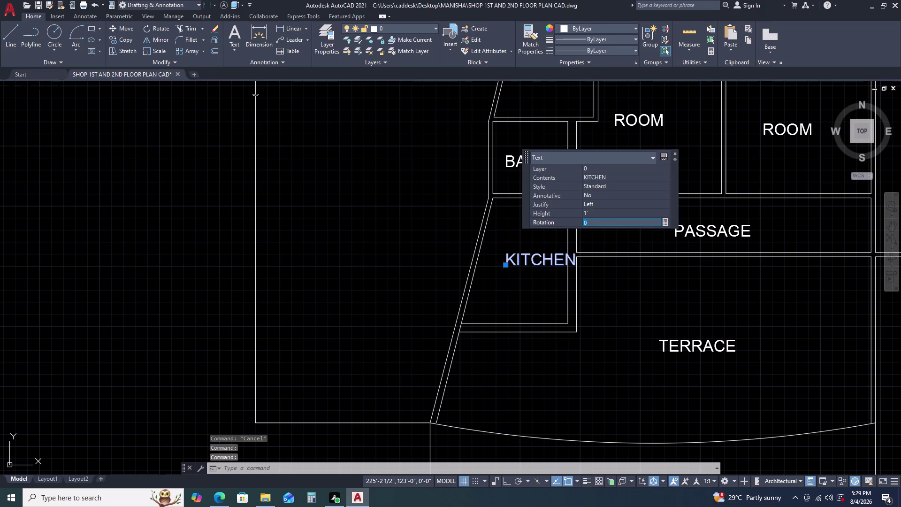
key(Escape)
click(529, 260)
click(517, 273)
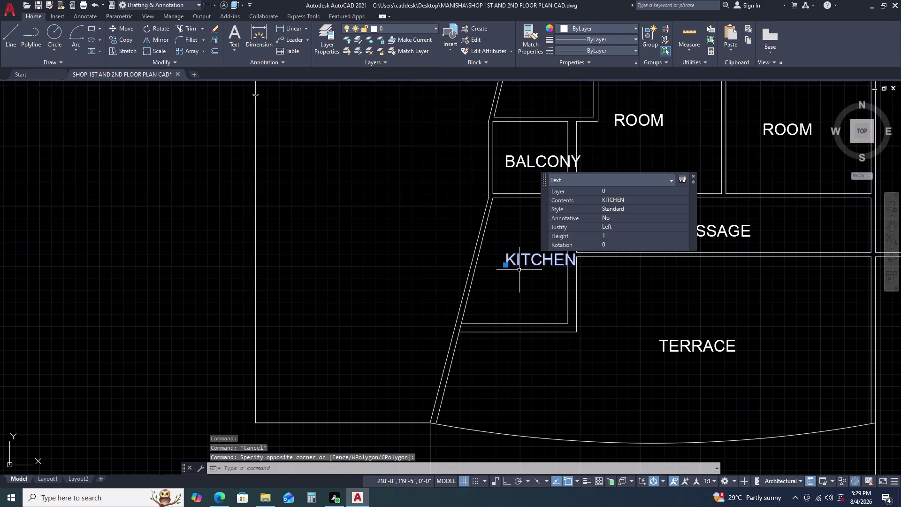
click(505, 264)
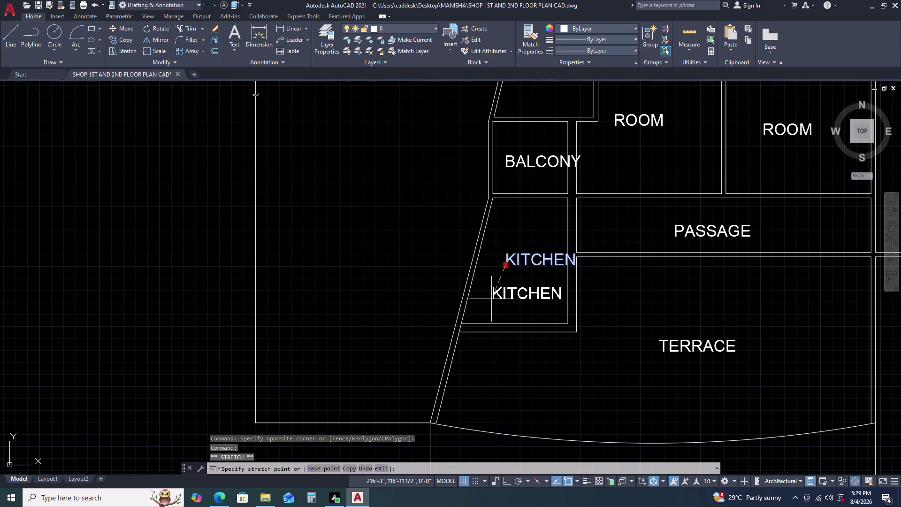
click(492, 300)
key(Escape)
Pan over the whole floor plan and open Tool Palettes with TP.
scroll(down, 3)
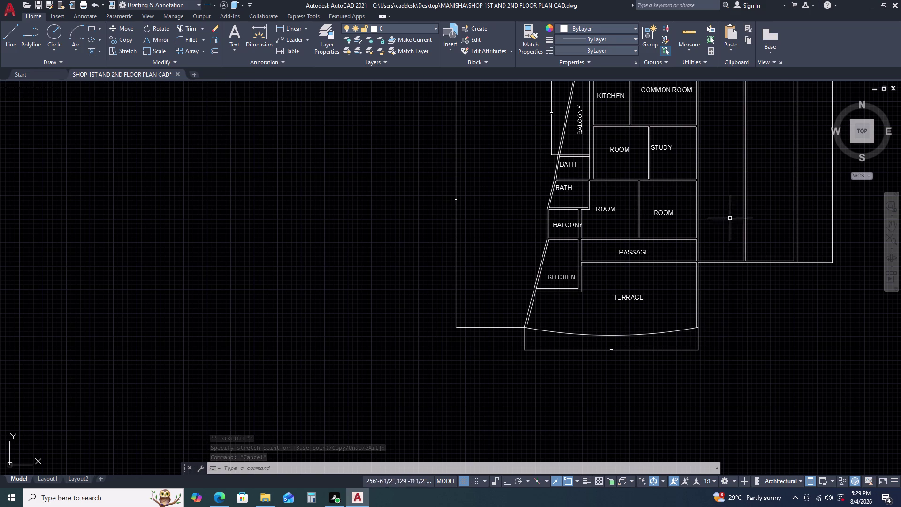
middle_drag(717, 217, 603, 259)
middle_drag(573, 271, 563, 275)
scroll(down, 3)
scroll(up, 3)
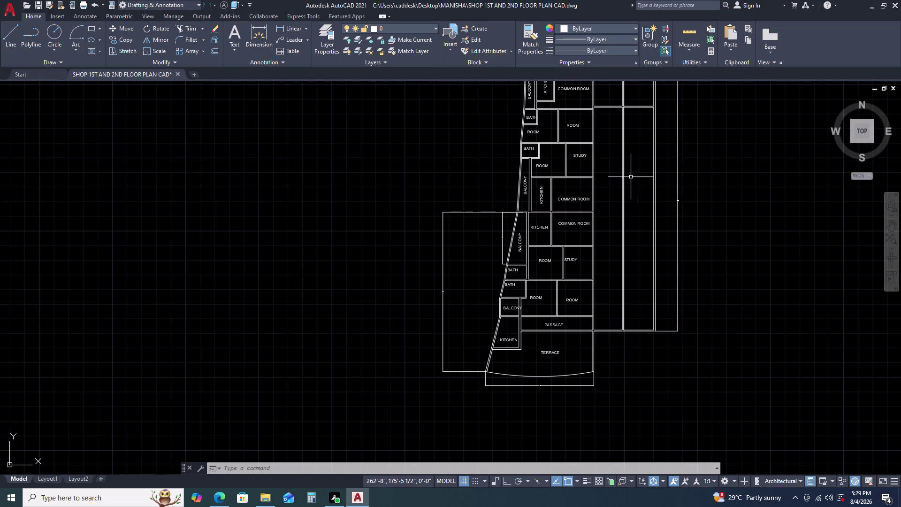
scroll(down, 3)
scroll(up, 3)
scroll(up, 3)
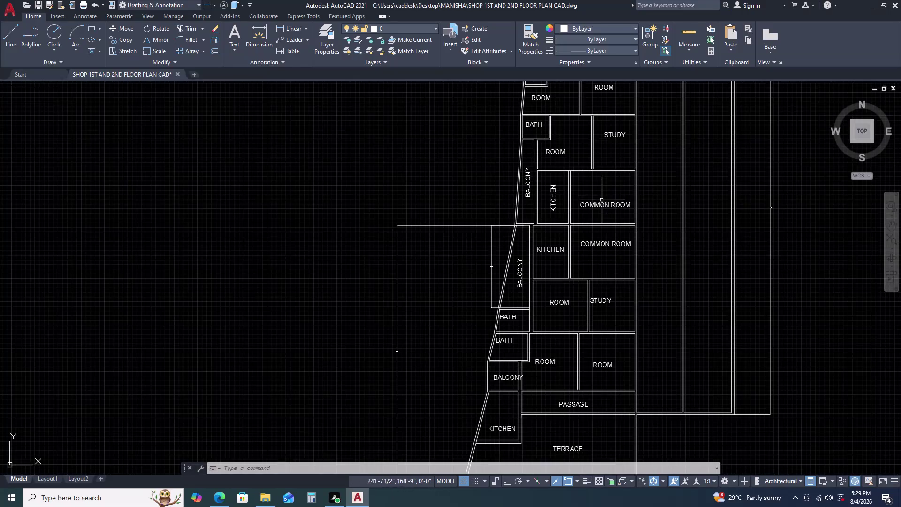
middle_drag(615, 200, 548, 218)
middle_click(547, 217)
key(r)
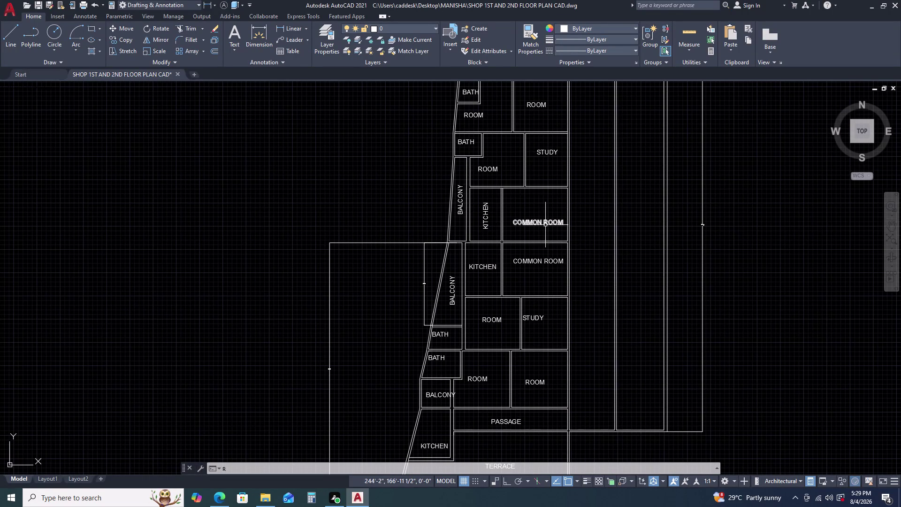
key(BackSpace)
text(TP)
key(space)
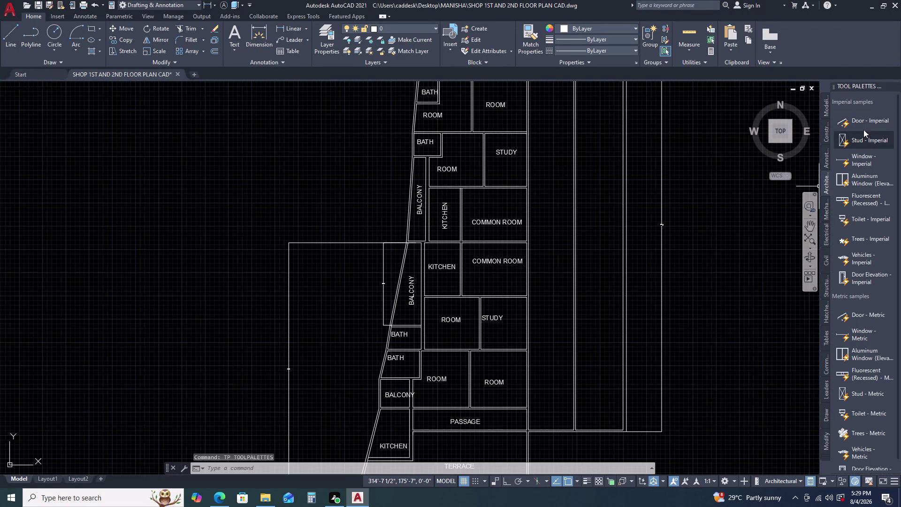
Insert the Door - Imperial block left of the plan and close the palette.
click(864, 128)
click(852, 122)
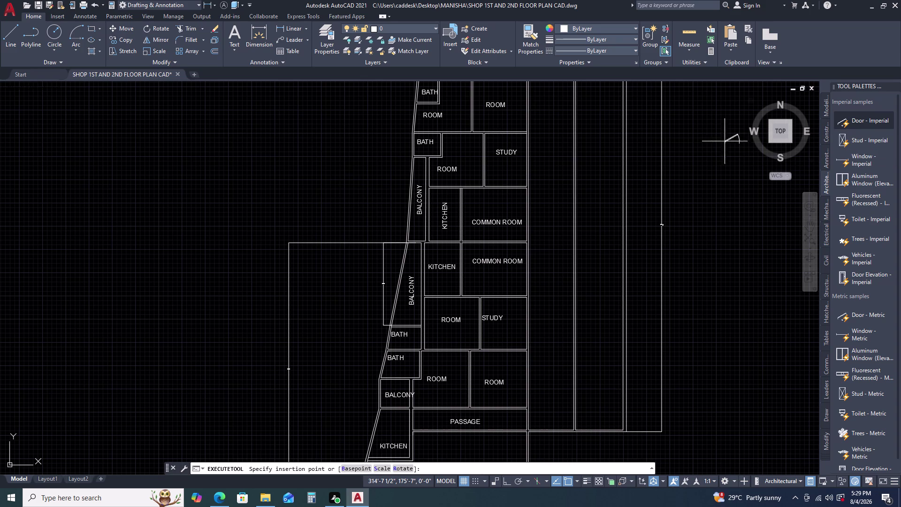
click(280, 174)
key(Escape)
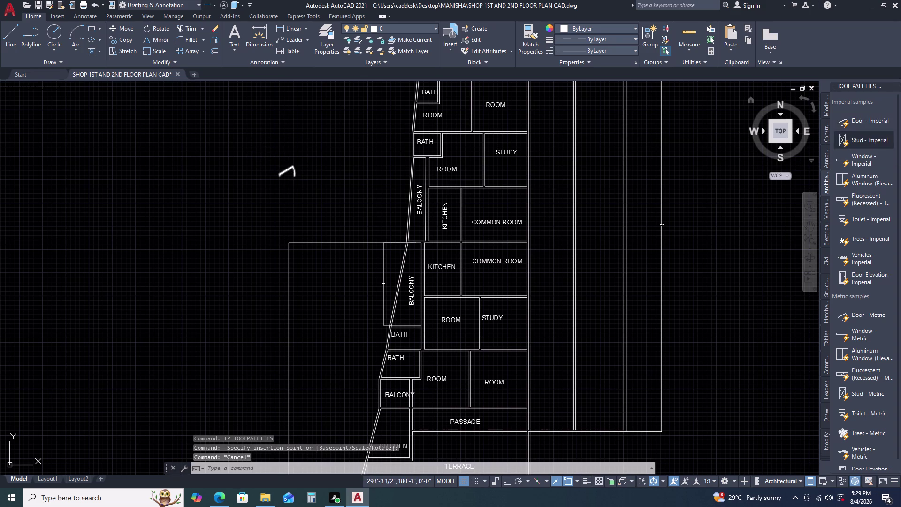
click(812, 89)
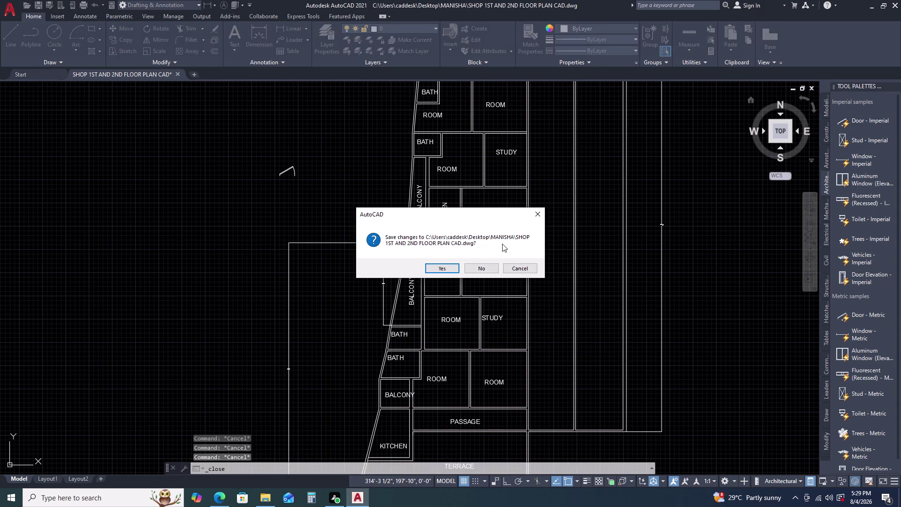
click(536, 213)
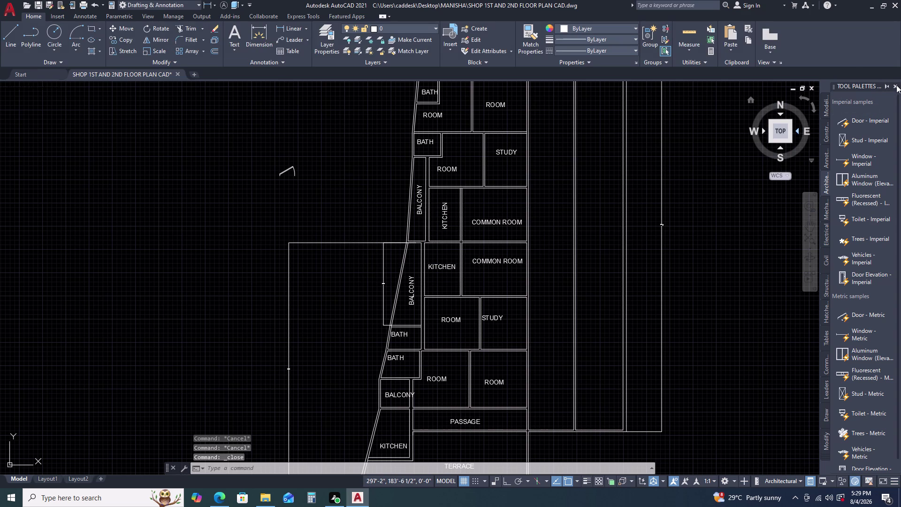
click(896, 85)
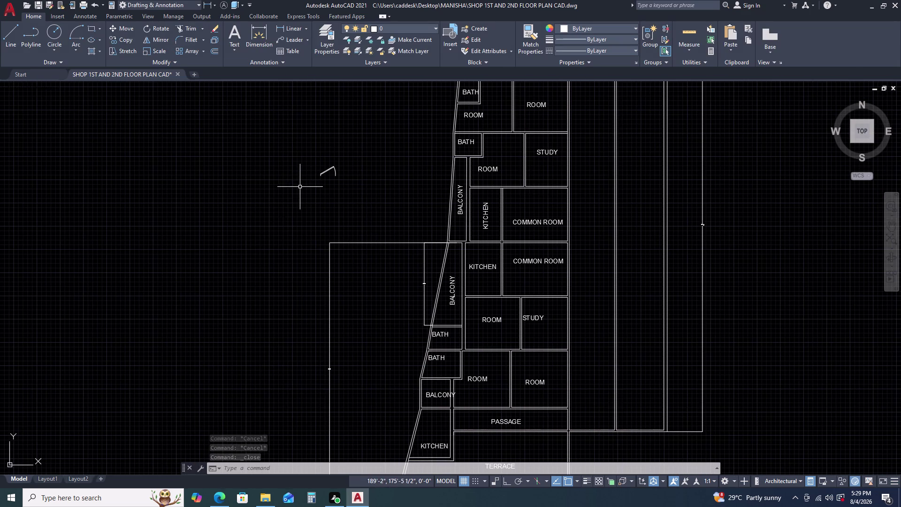
Set the door block's opening angle to Open 90°.
scroll(up, 3)
click(361, 148)
click(349, 160)
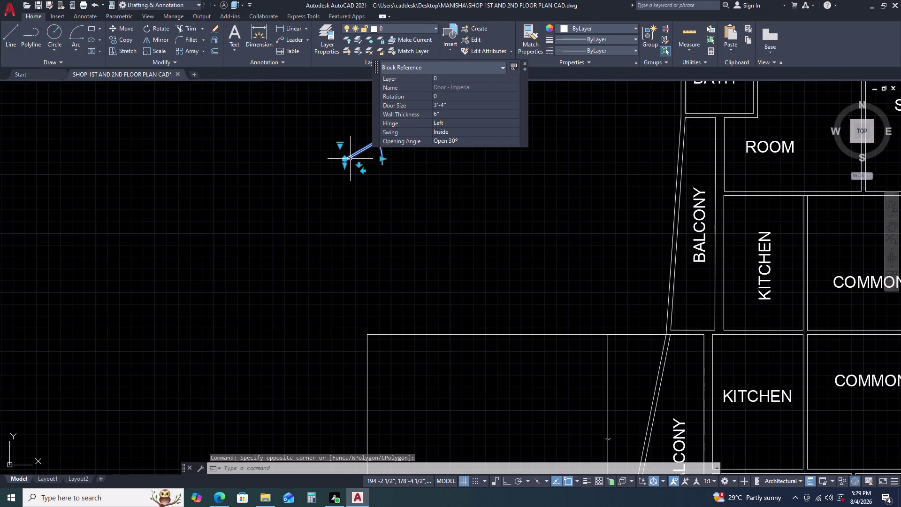
click(340, 145)
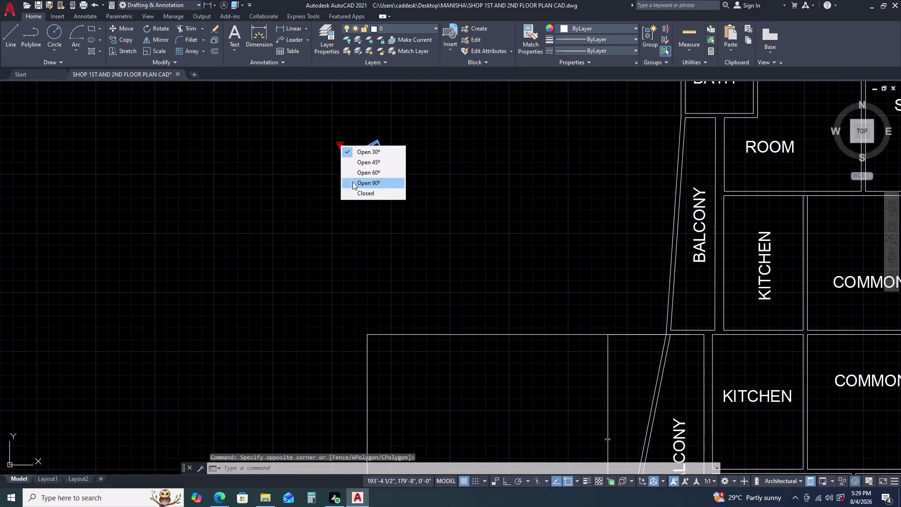
click(375, 183)
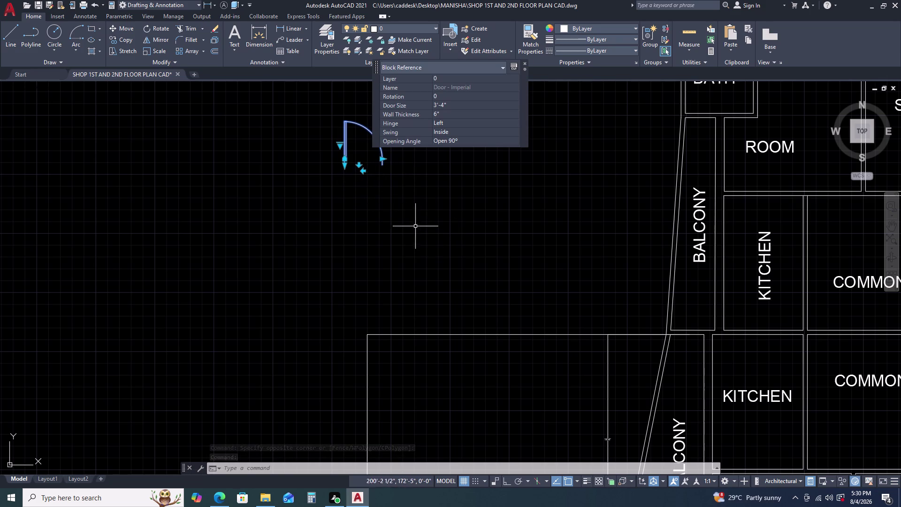
key(Escape)
scroll(down, 3)
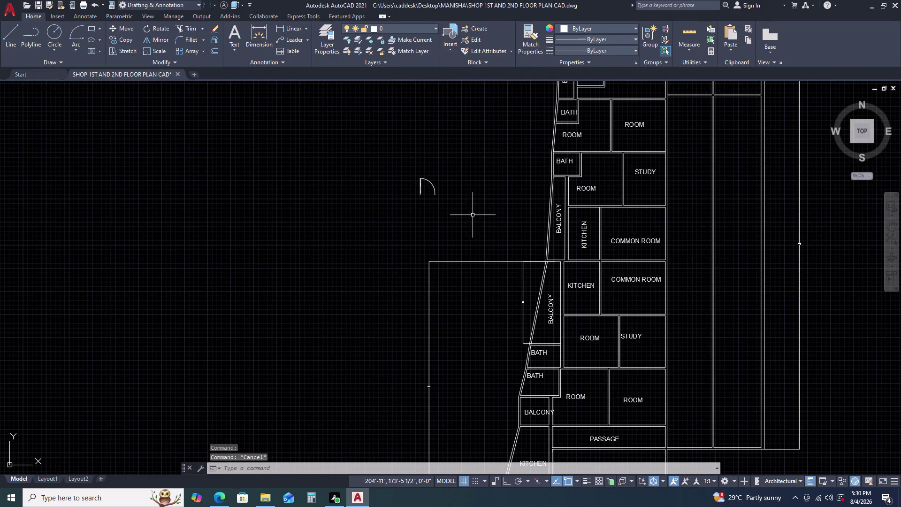
middle_drag(500, 196, 451, 230)
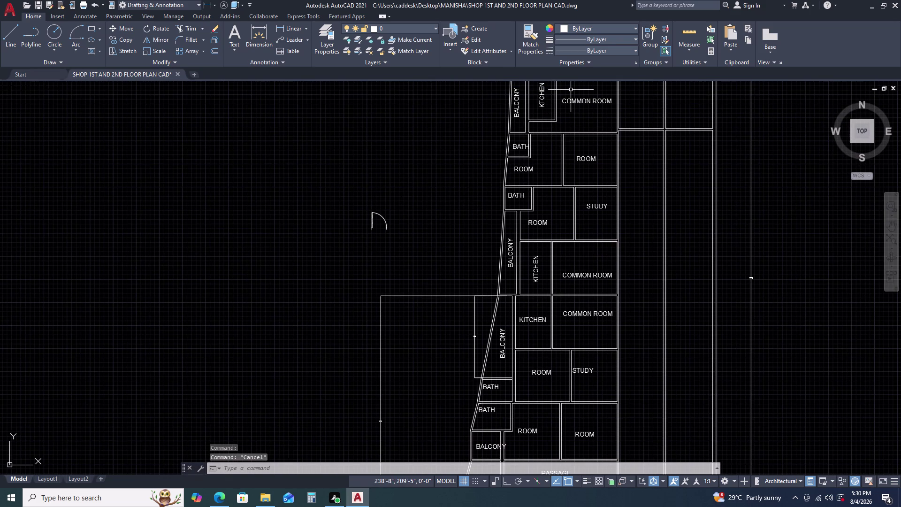
scroll(up, 3)
middle_drag(570, 90, 559, 123)
middle_click(559, 130)
scroll(down, 3)
scroll(up, 3)
scroll(up, 3)
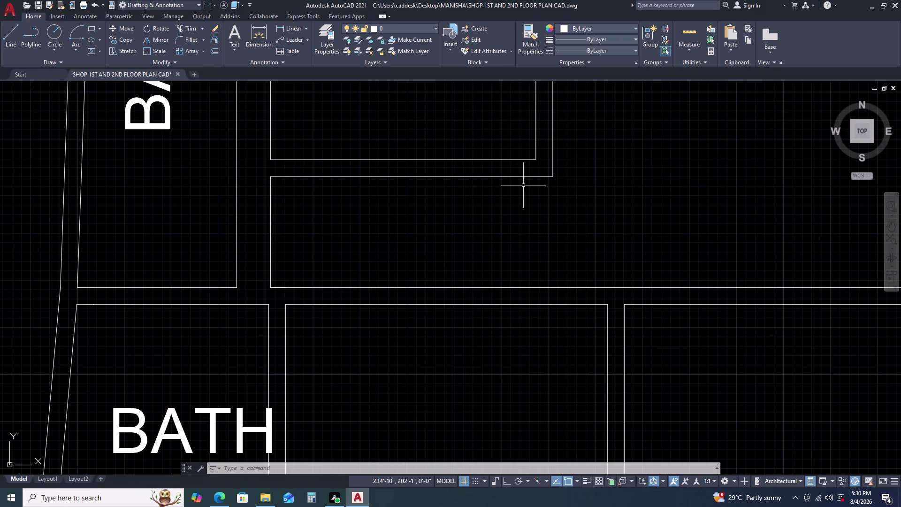
Cancel the mistyped chamfer command.
key(c)
key(h)
key(a)
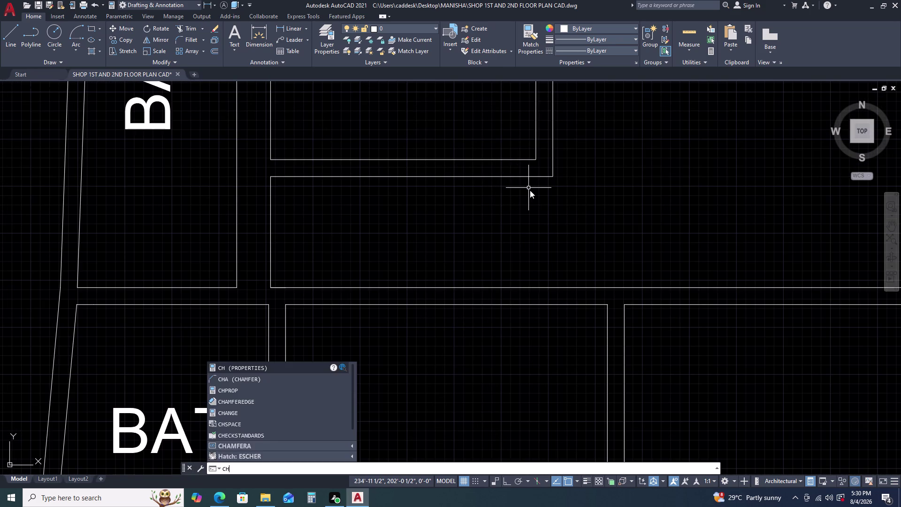
text(N)
key(space)
key(Escape)
key(Escape)
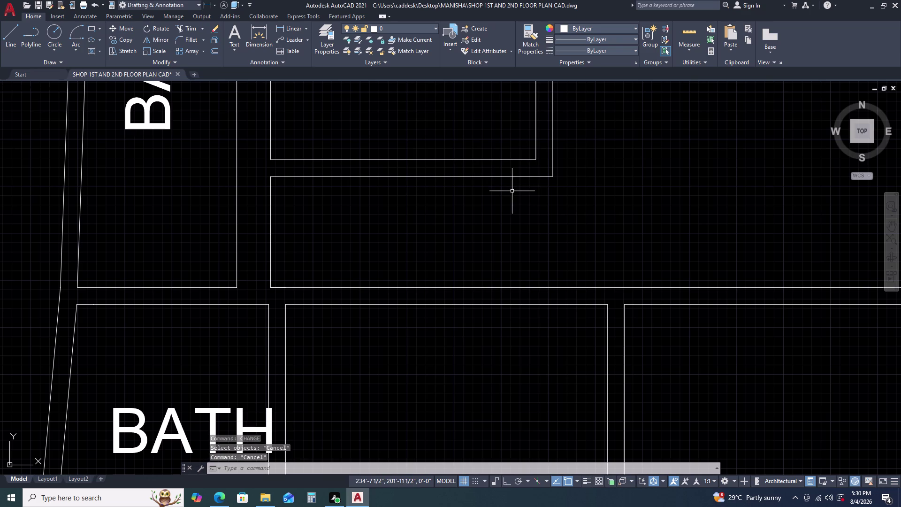
key(Escape)
Chamfer a kitchen wall corner by picking its two wall lines.
key(c)
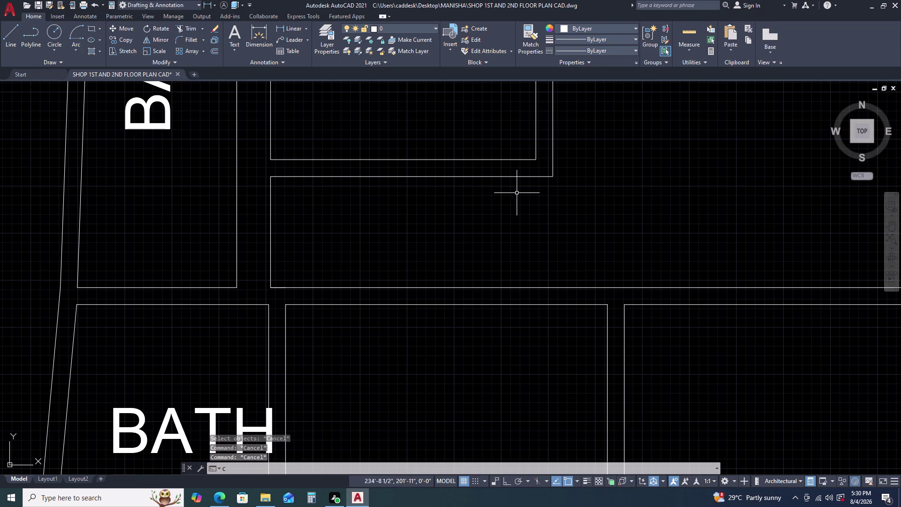
key(h)
key(a)
key(space)
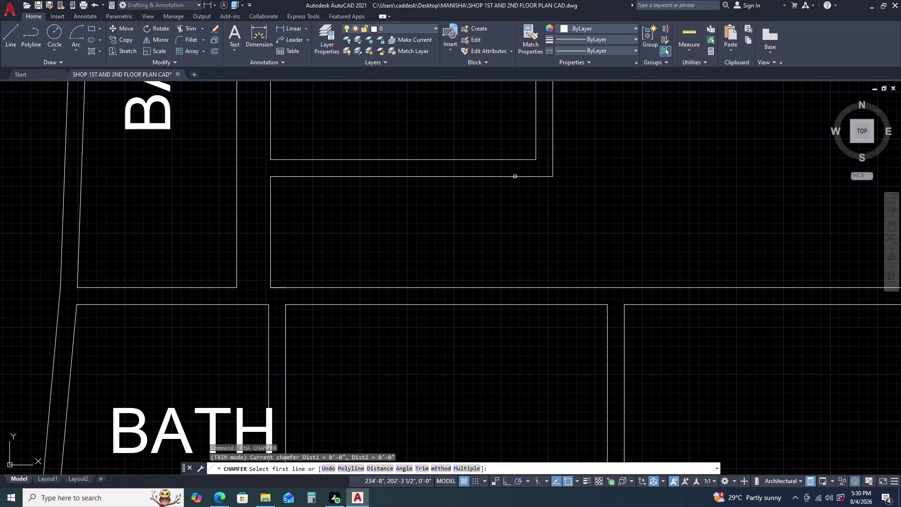
click(504, 160)
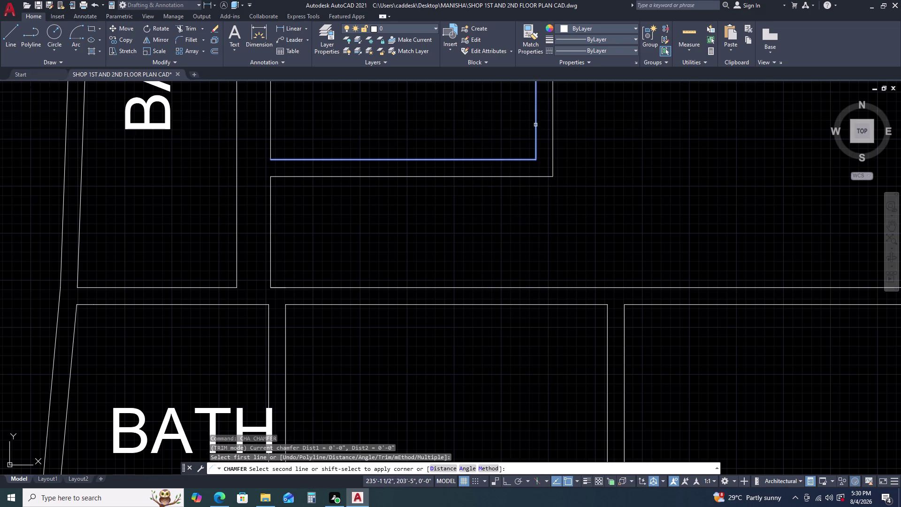
click(536, 123)
scroll(down, 3)
scroll(up, 3)
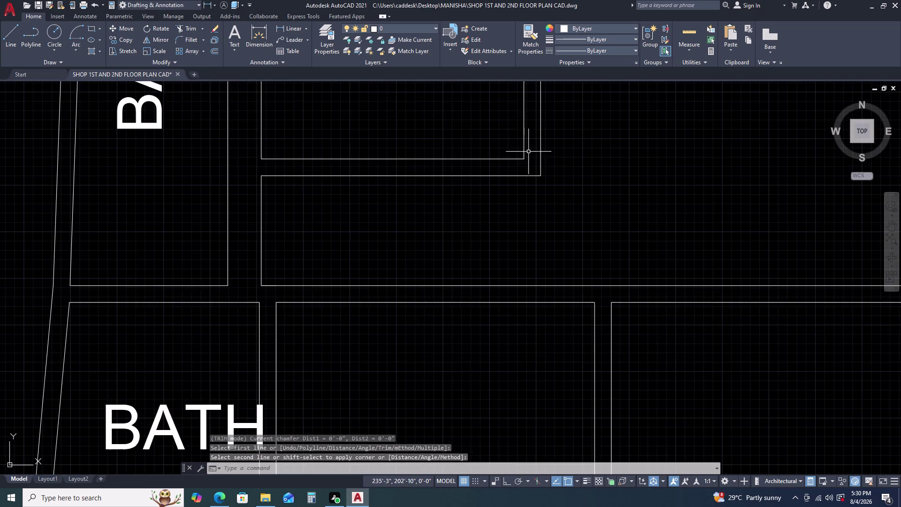
scroll(up, 3)
scroll(up, 3)
scroll(up, 3)
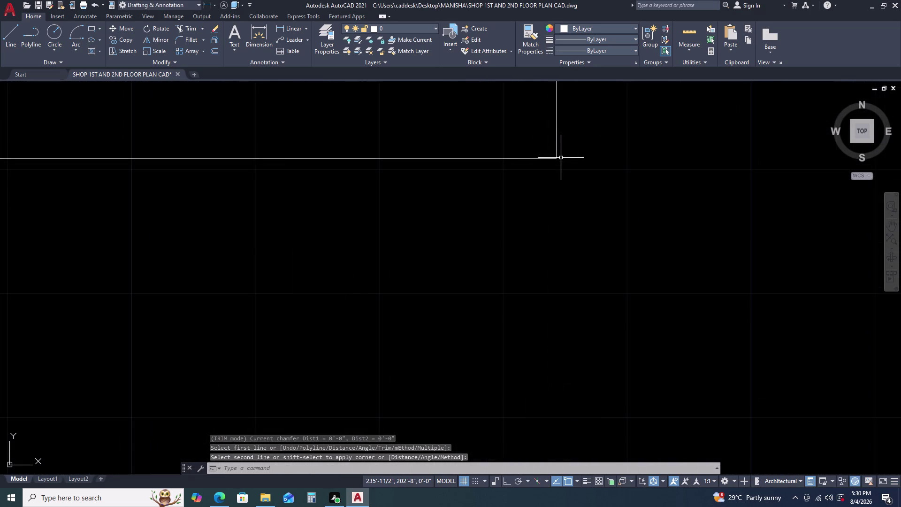
Restart CHAMFER and set the chamfer distances to 1'-0".
text(CH)
key(a)
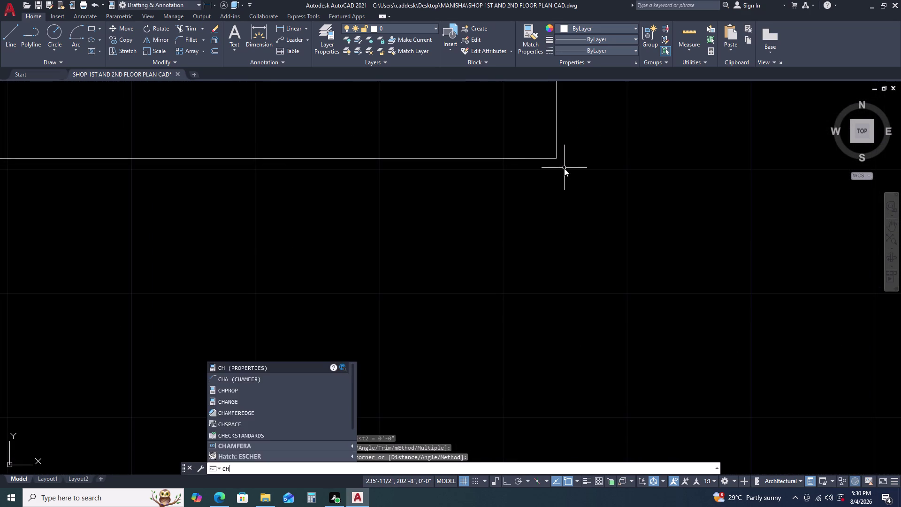
key(space)
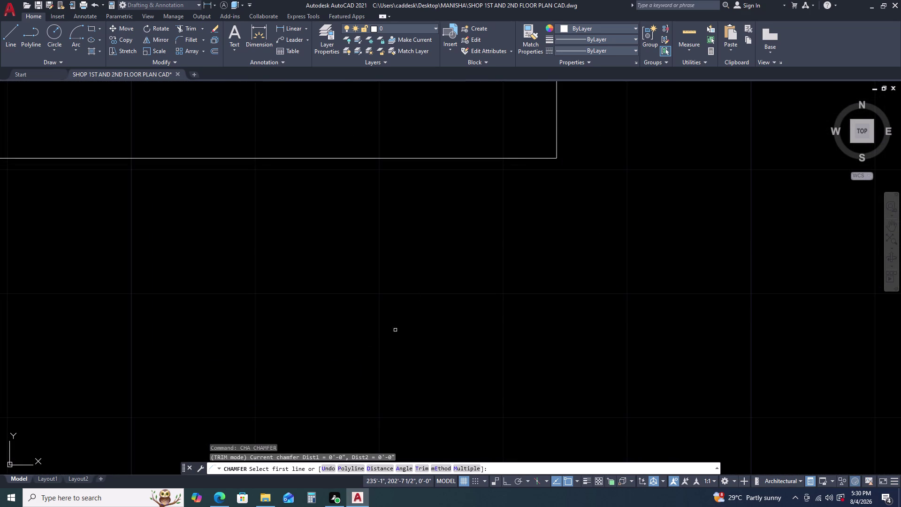
text(D)
key(space)
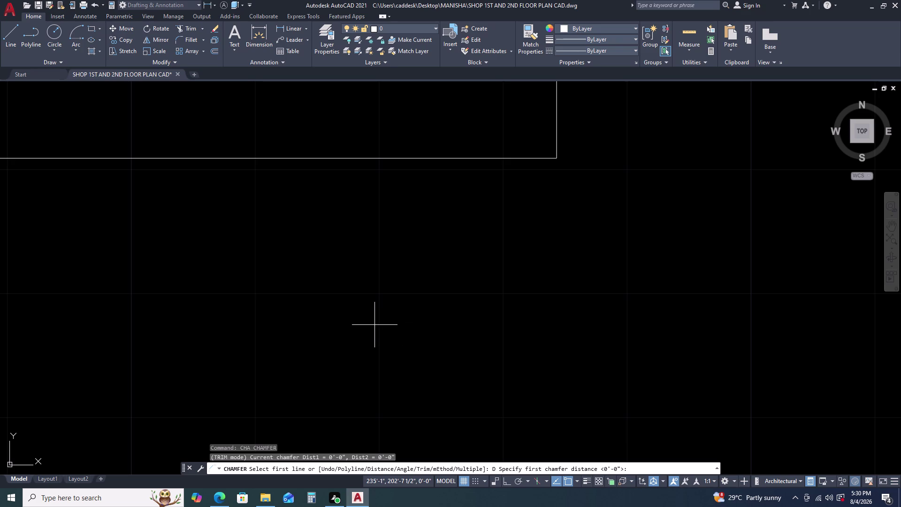
key(1)
key(apostrophe)
key(Return)
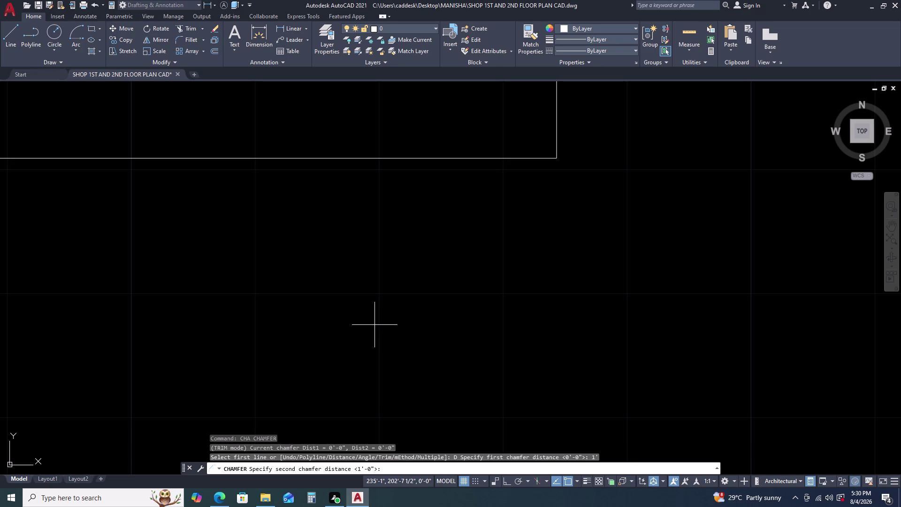
text(1')
key(Return)
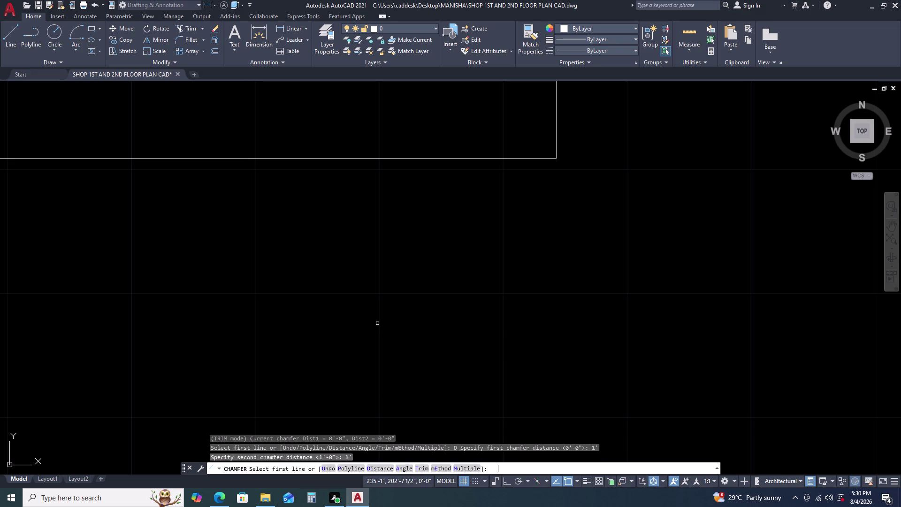
Chamfer the two outer wall lines, then the two inner wall lines, at the kitchen corner.
scroll(down, 3)
scroll(down, 3)
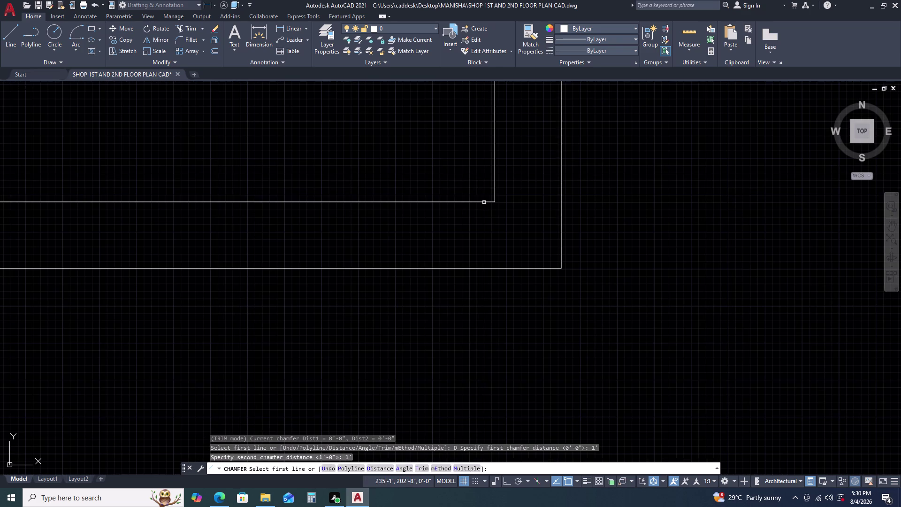
click(470, 202)
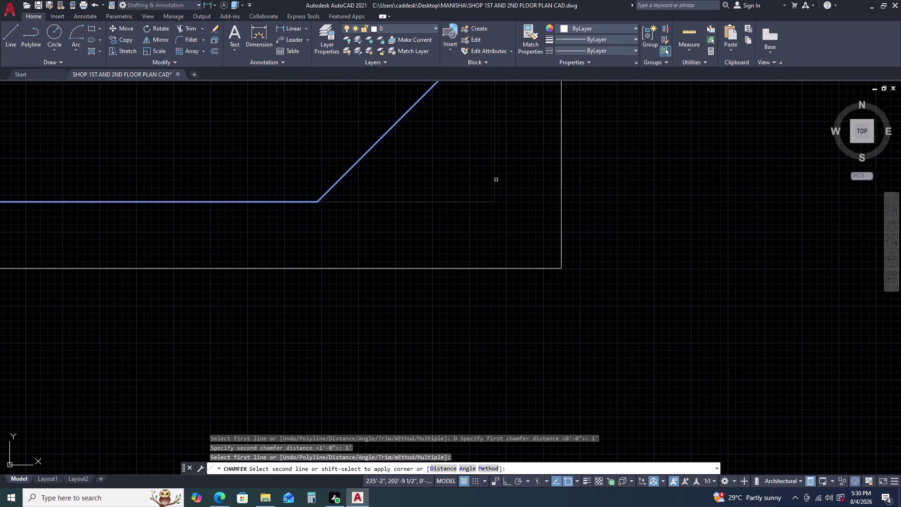
click(496, 180)
key(space)
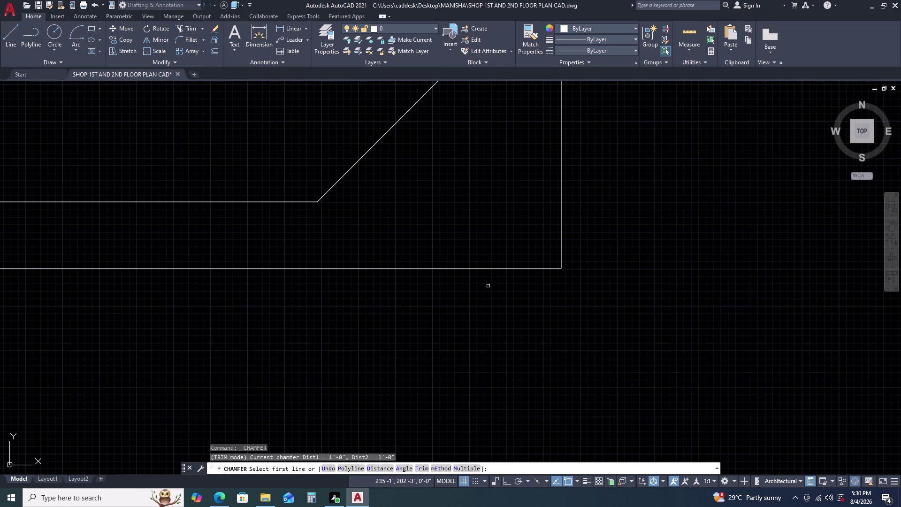
click(493, 270)
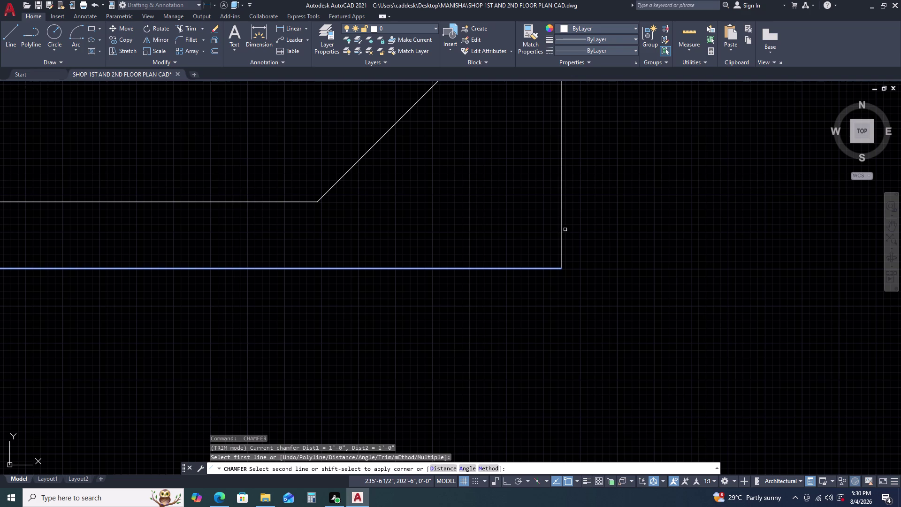
click(561, 223)
scroll(down, 3)
key(space)
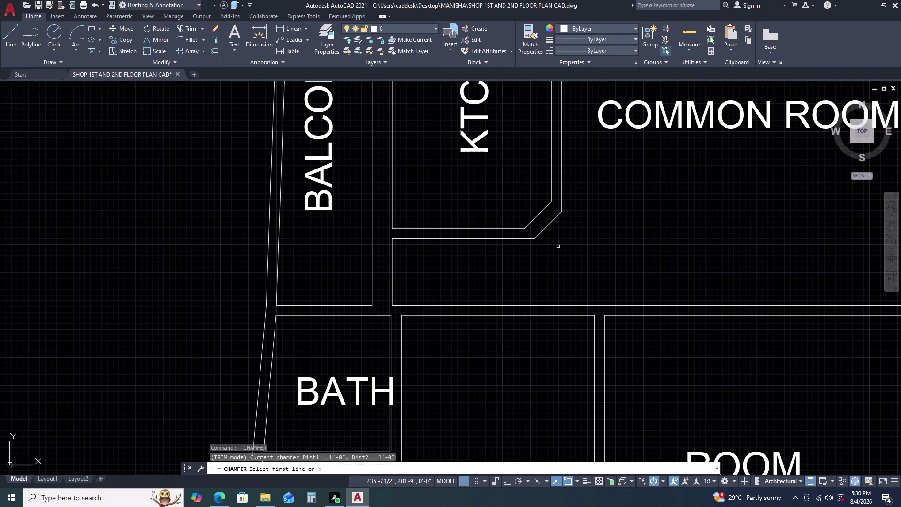
scroll(down, 3)
middle_drag(544, 256, 529, 233)
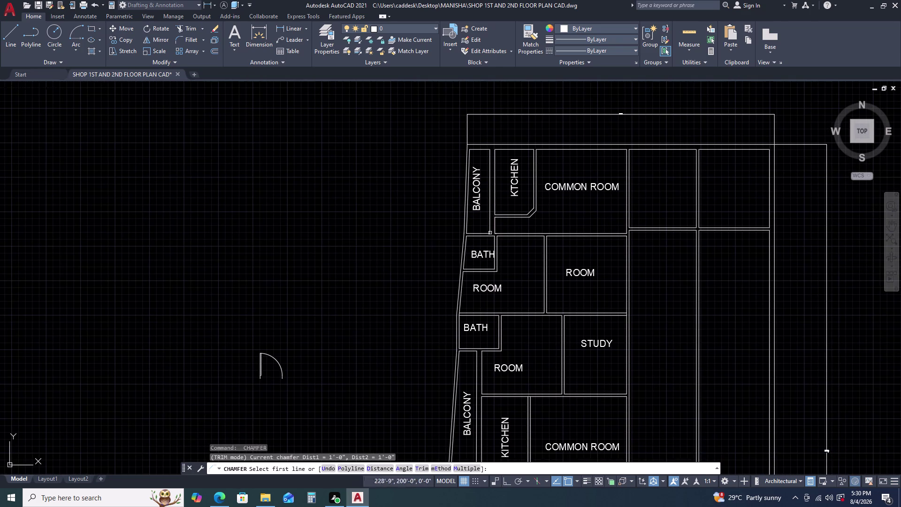
scroll(up, 3)
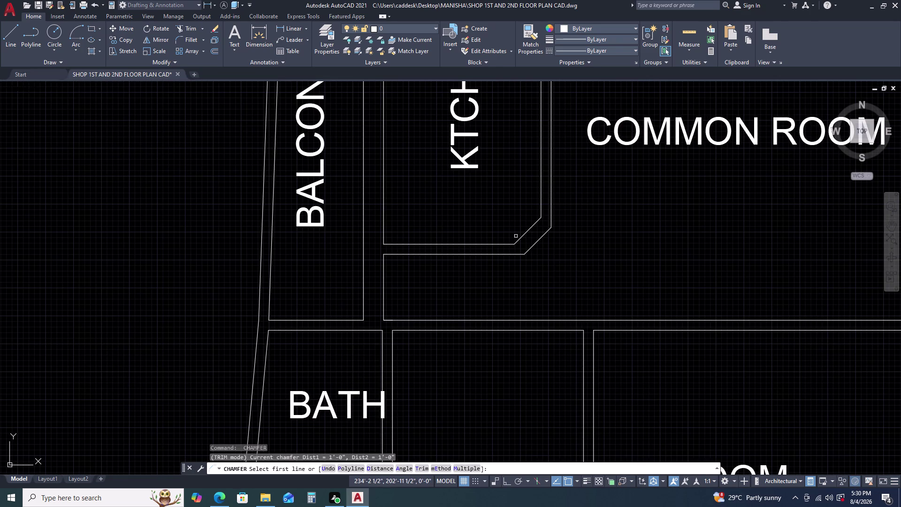
key(Escape)
scroll(down, 3)
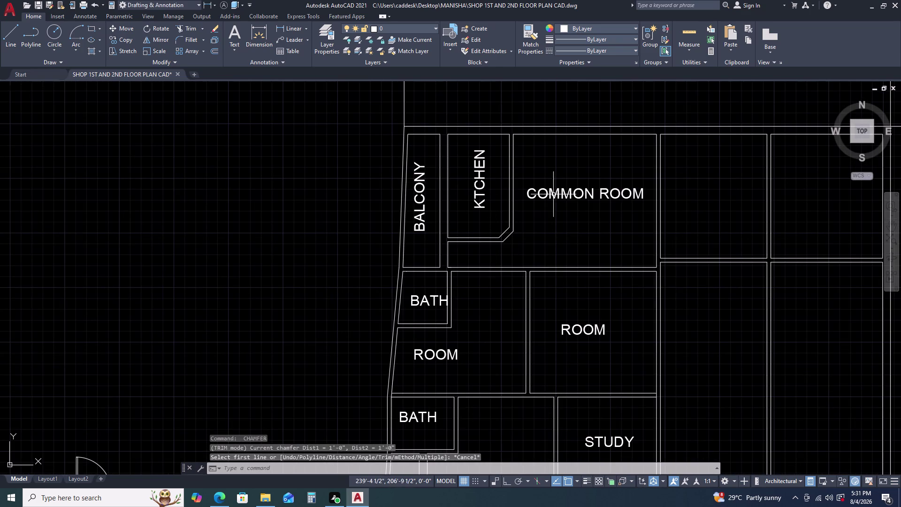
scroll(up, 3)
middle_drag(642, 271, 621, 267)
middle_click(611, 261)
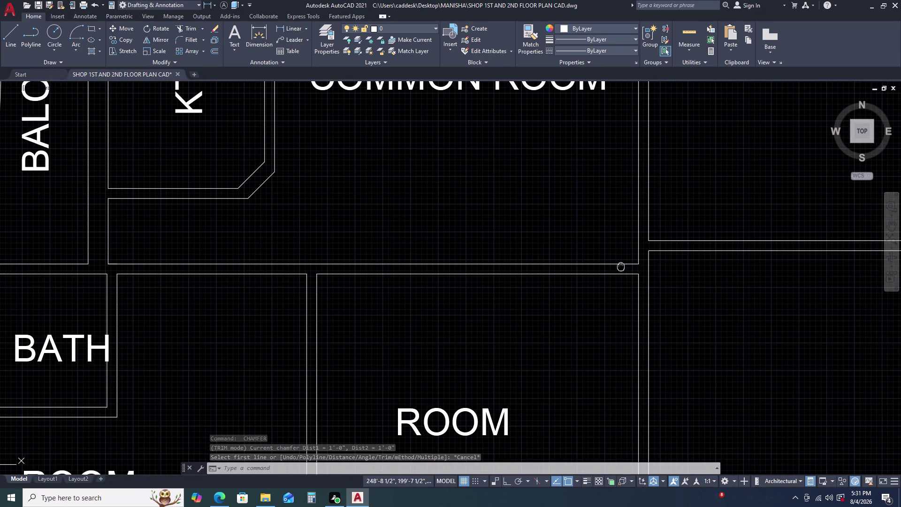
scroll(down, 3)
middle_drag(691, 237, 658, 238)
middle_click(639, 237)
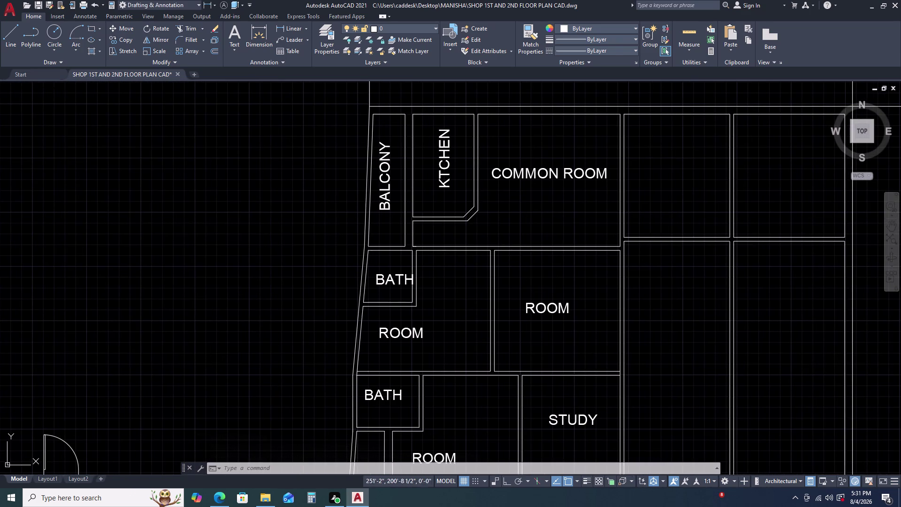
middle_drag(697, 234, 633, 238)
middle_drag(623, 236, 612, 235)
middle_click(607, 233)
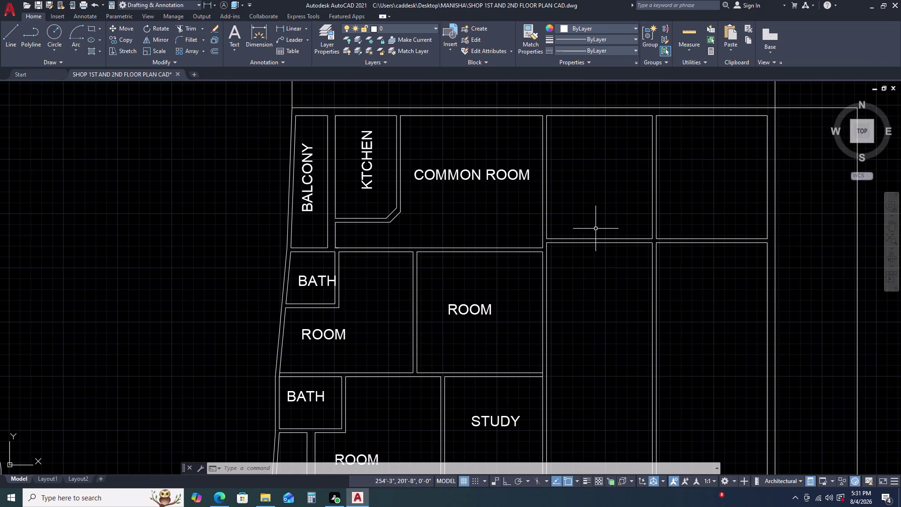
scroll(down, 3)
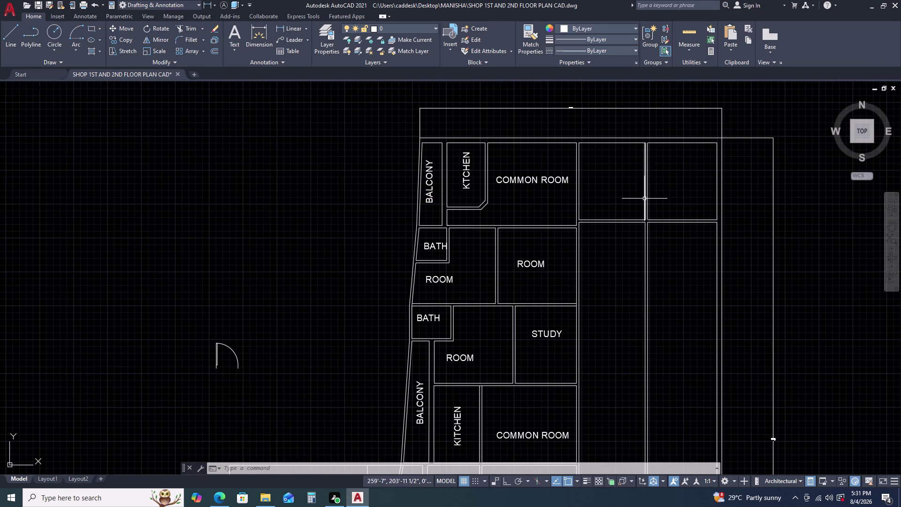
scroll(up, 3)
click(671, 173)
Delete two wall lines in the upper room, undo it, and pan to the junction.
click(607, 182)
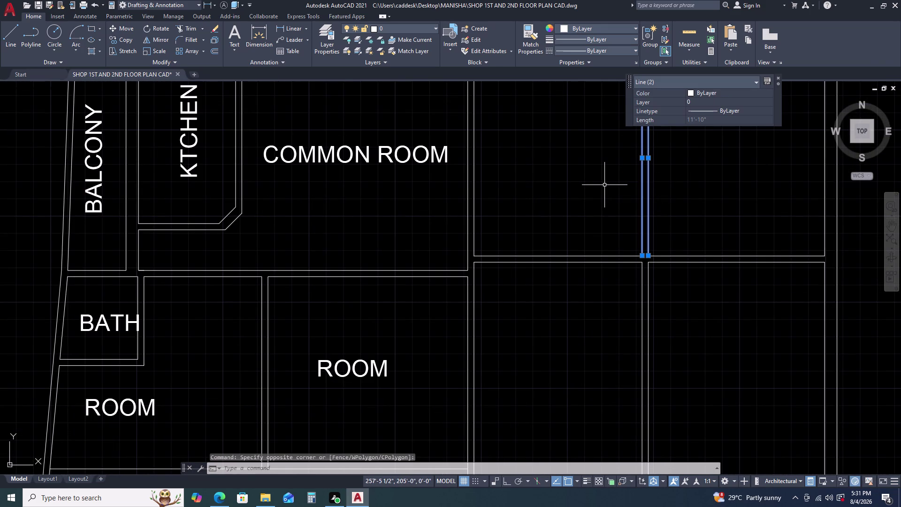
key(Delete)
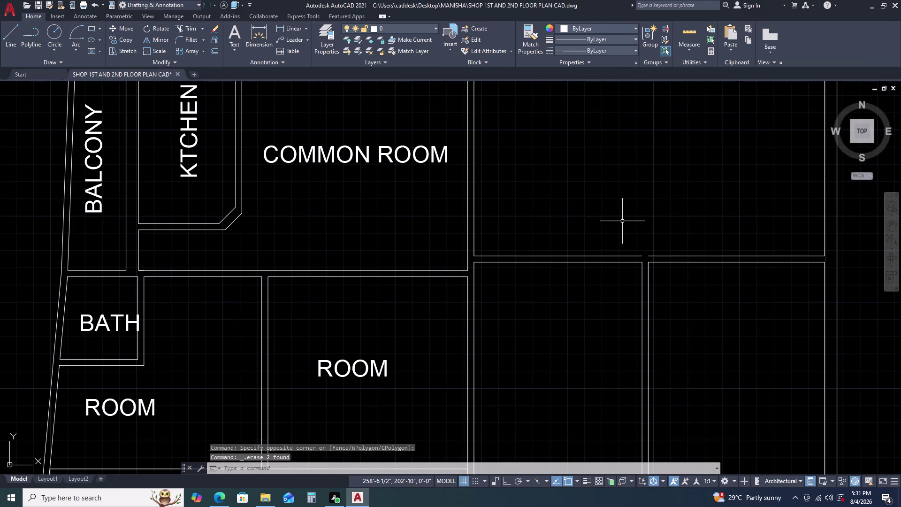
key(ctrl+z)
drag(586, 231, 584, 238)
click(544, 291)
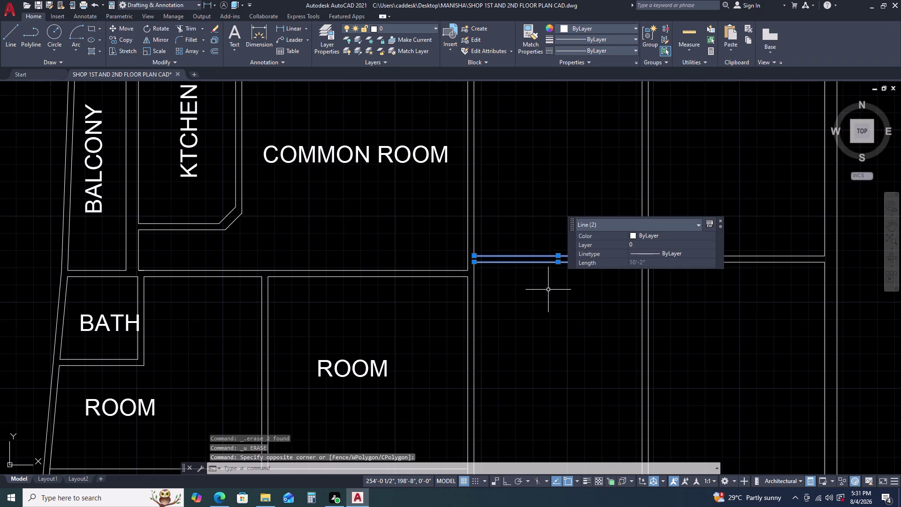
key(Escape)
scroll(up, 3)
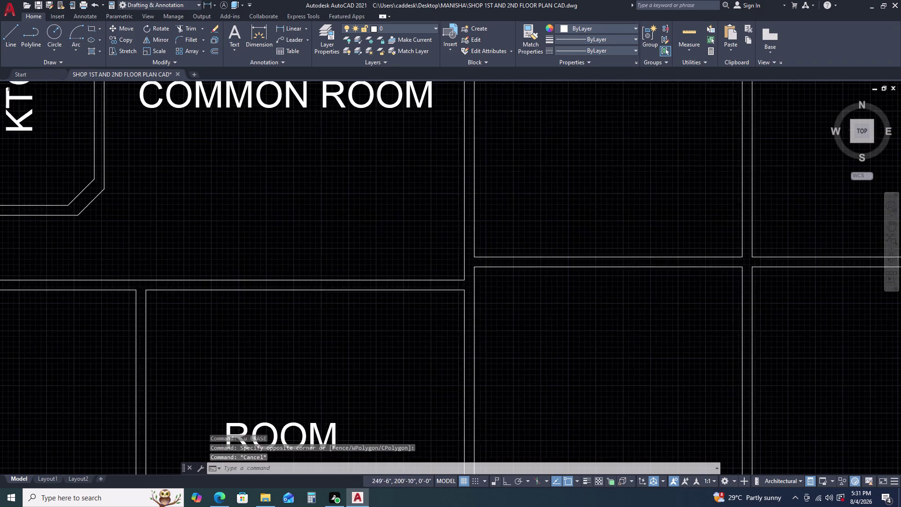
scroll(down, 3)
middle_drag(689, 247, 593, 249)
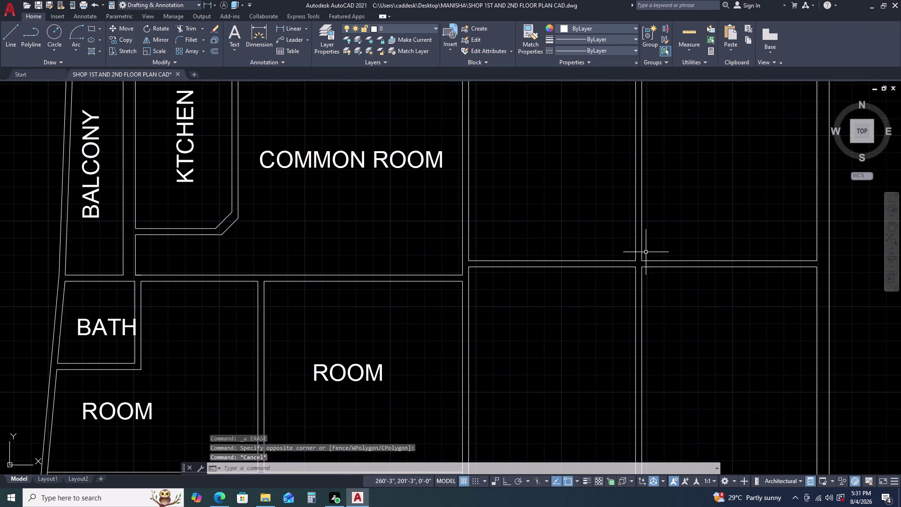
scroll(up, 3)
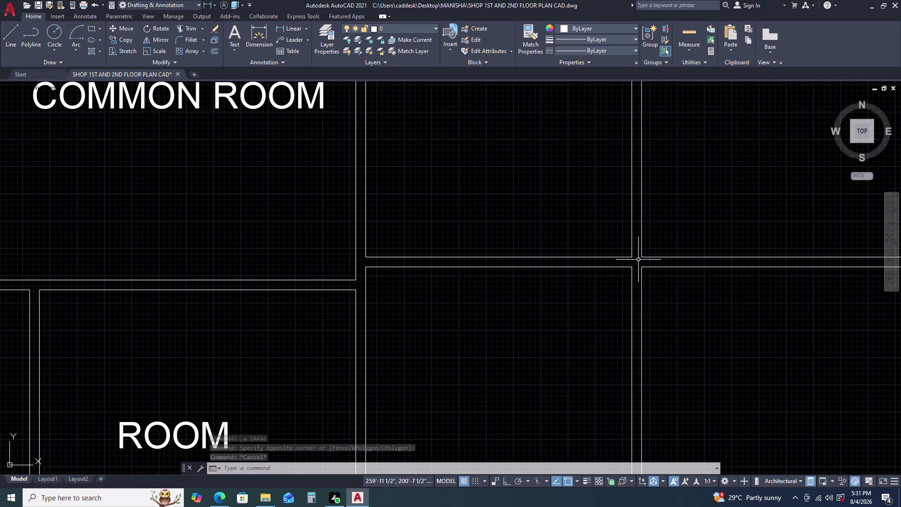
Grip-extend the upper horizontal wall line left to the vertical wall.
click(652, 254)
click(650, 264)
scroll(up, 3)
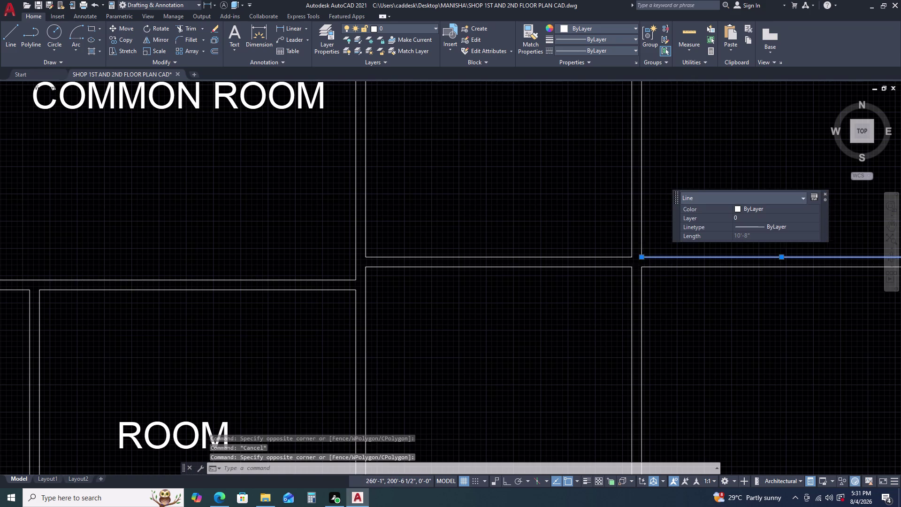
scroll(up, 3)
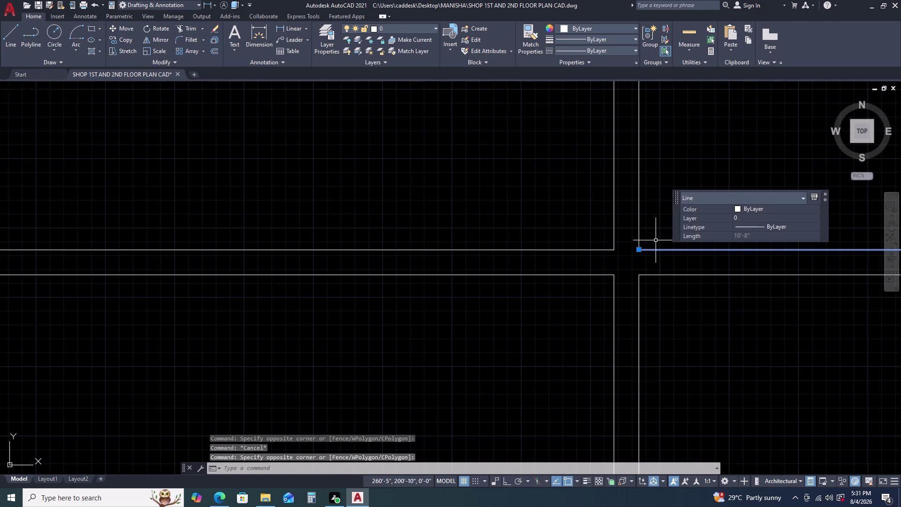
click(639, 249)
click(610, 250)
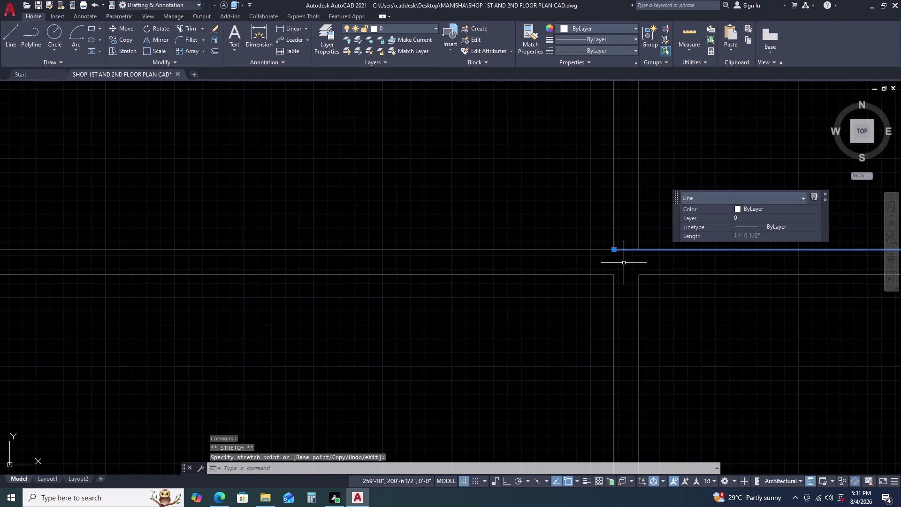
key(Escape)
click(611, 248)
key(Escape)
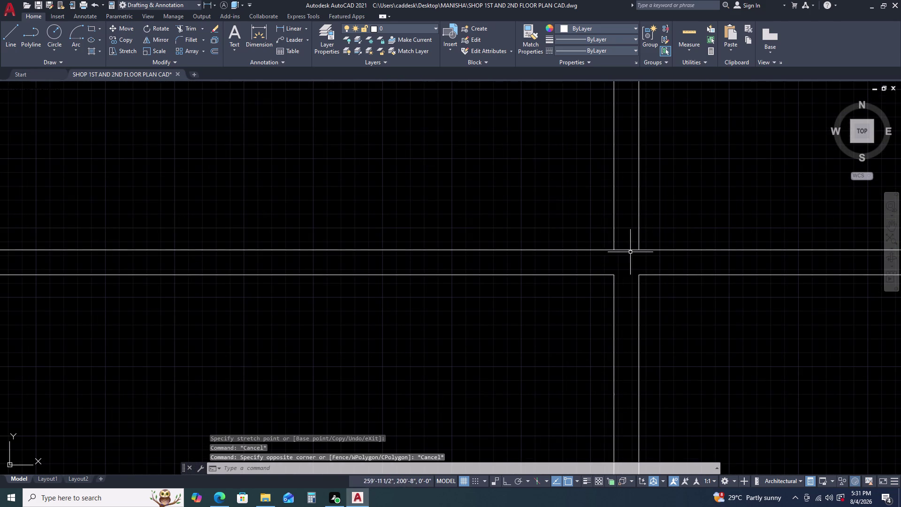
click(623, 251)
key(Escape)
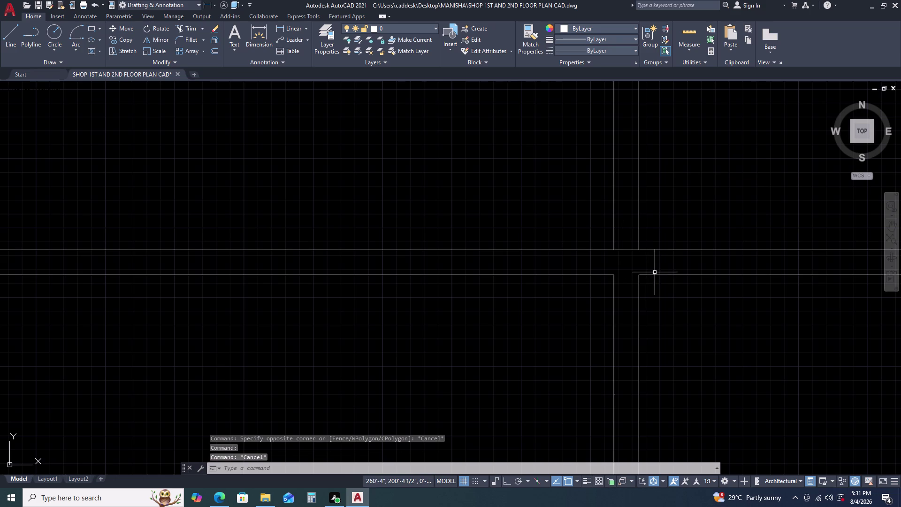
Grip-extend the lower horizontal wall line left to the vertical wall.
click(655, 272)
click(641, 273)
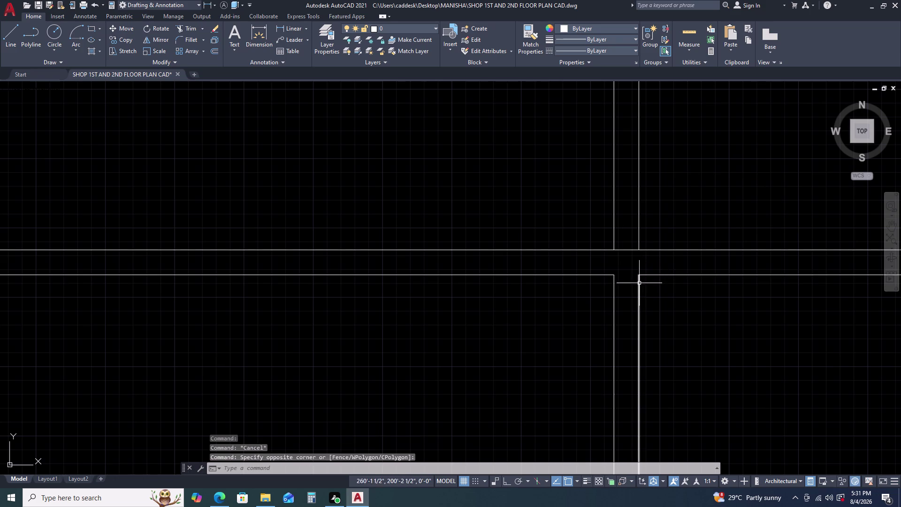
key(Escape)
click(666, 273)
click(659, 285)
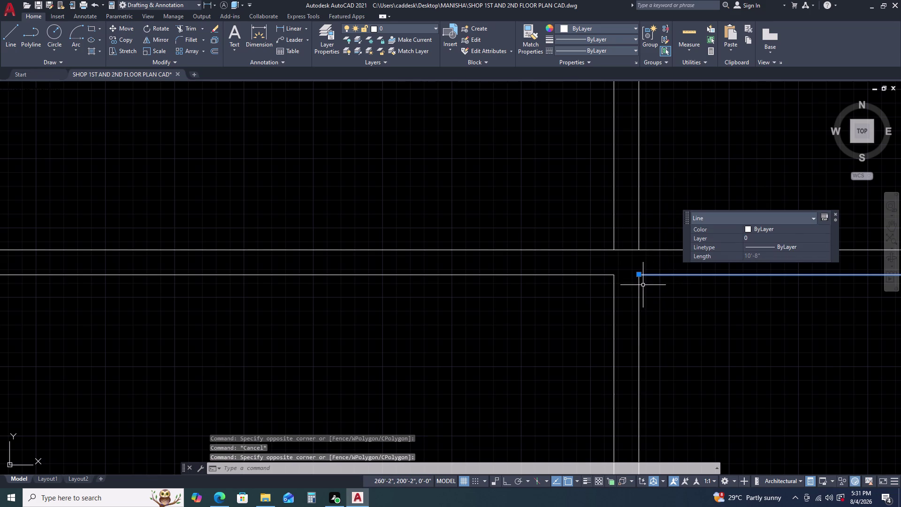
click(637, 273)
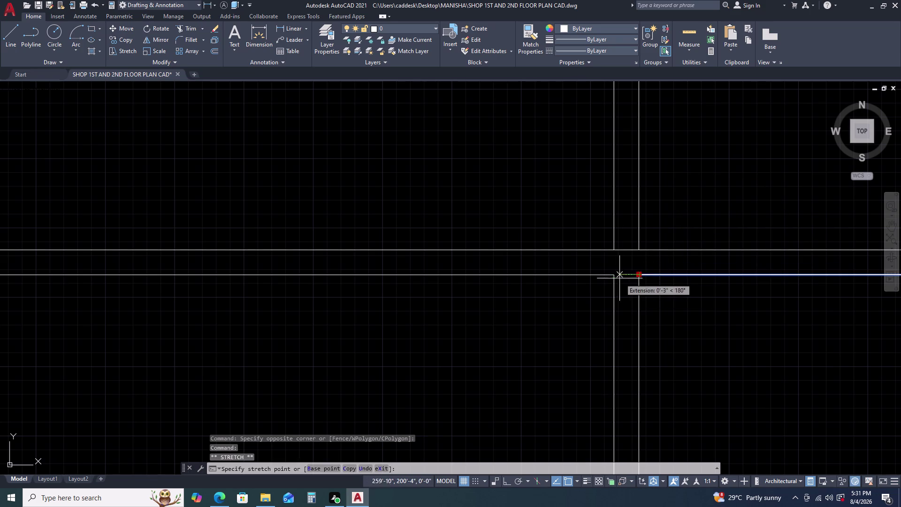
click(612, 276)
key(Escape)
scroll(down, 3)
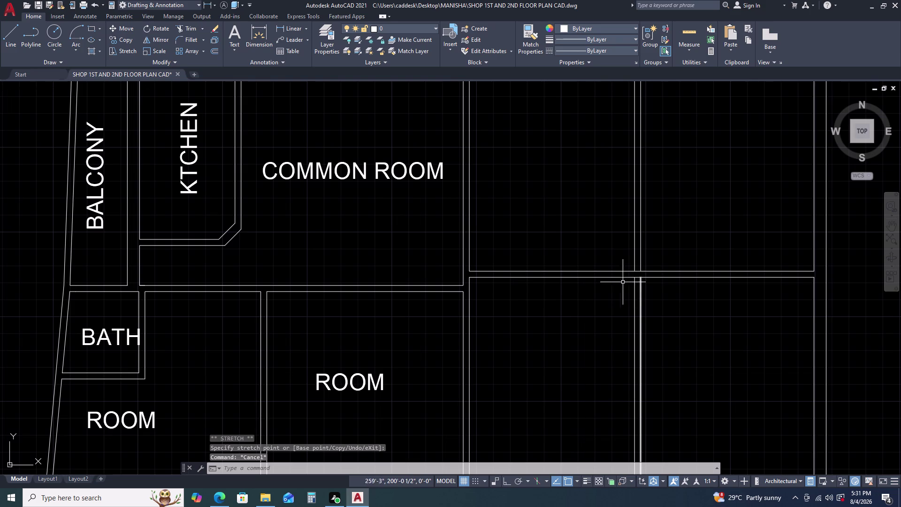
middle_drag(591, 282, 614, 267)
middle_click(614, 267)
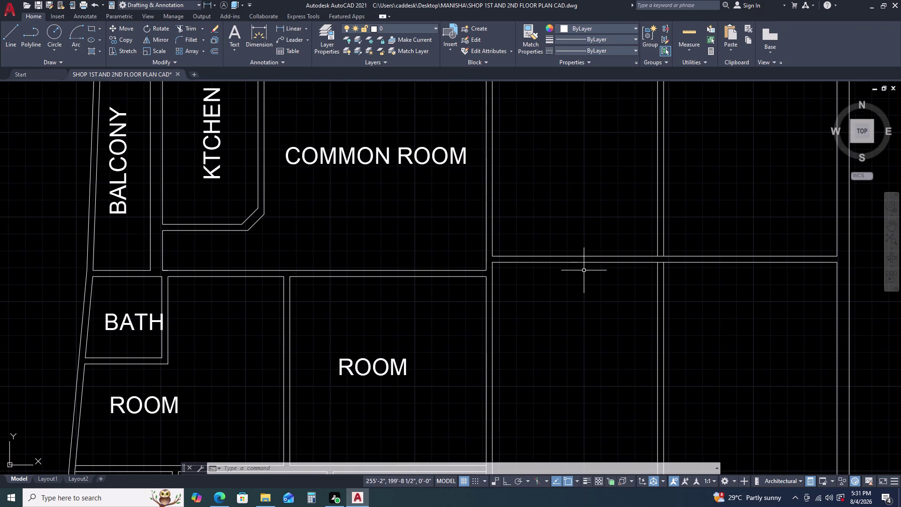
Begin stretching the two horizontal wall lines with ortho on, then cancel.
click(571, 243)
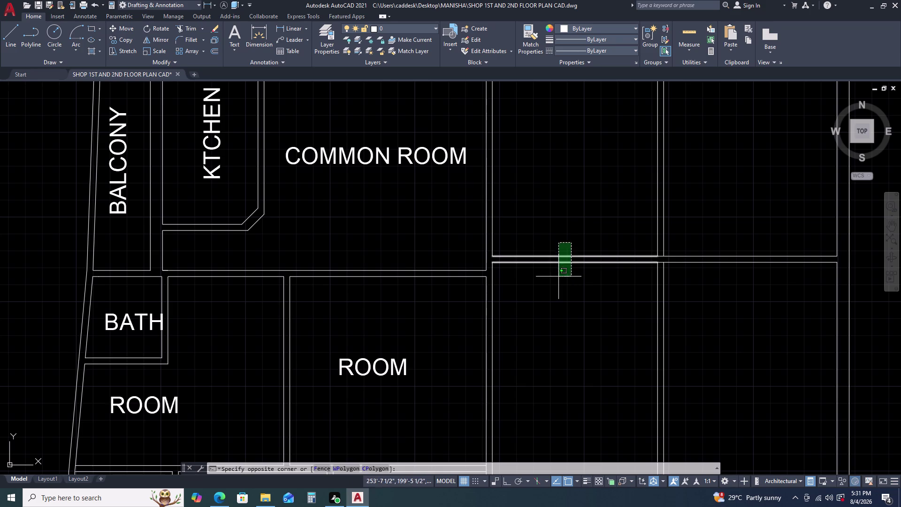
click(559, 276)
scroll(up, 3)
middle_drag(550, 256, 440, 264)
middle_click(433, 266)
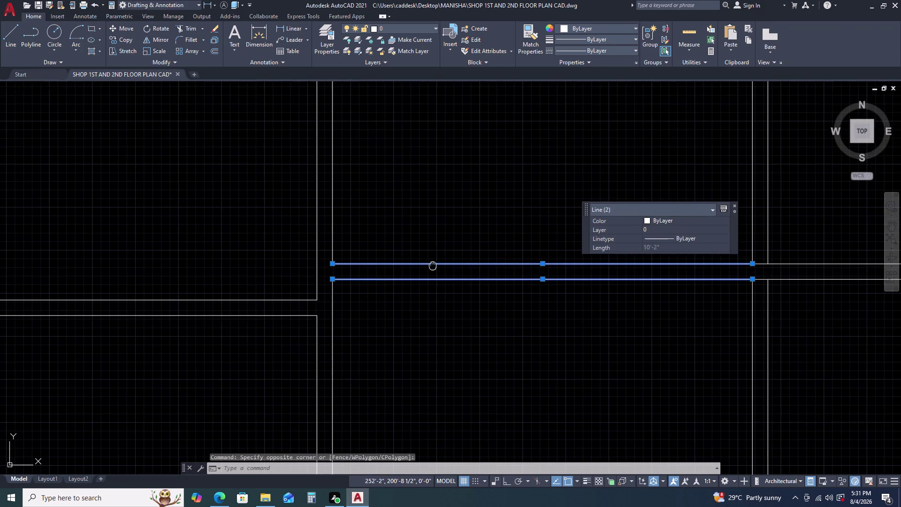
click(329, 263)
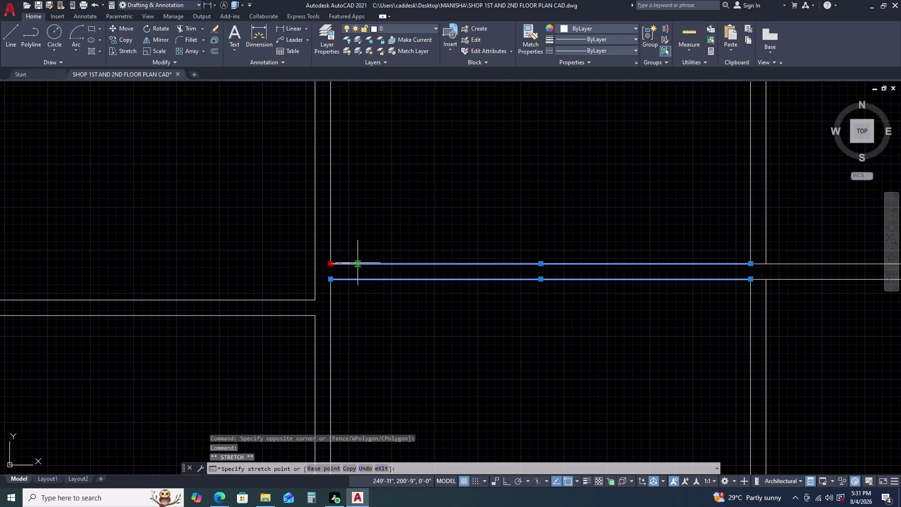
key(F8)
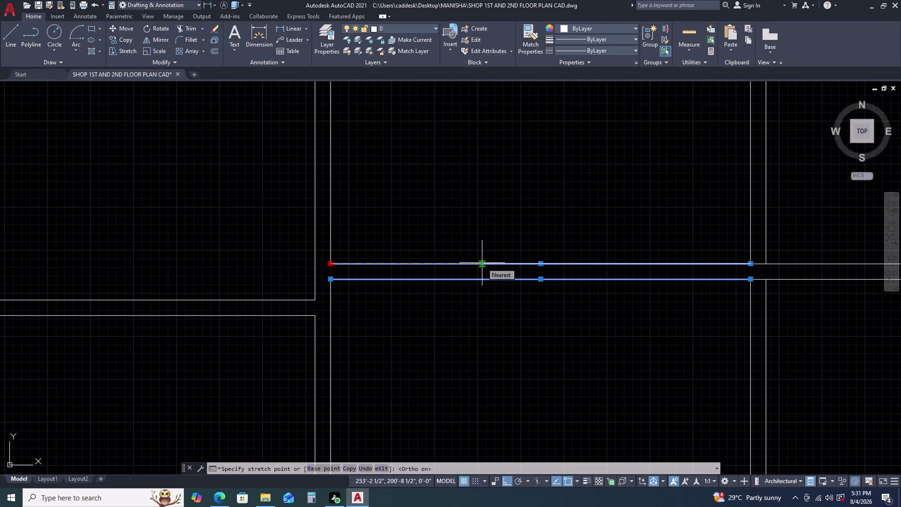
key(Escape)
key(Escape)
scroll(down, 3)
Delete the extra wall lines at the junction.
click(569, 231)
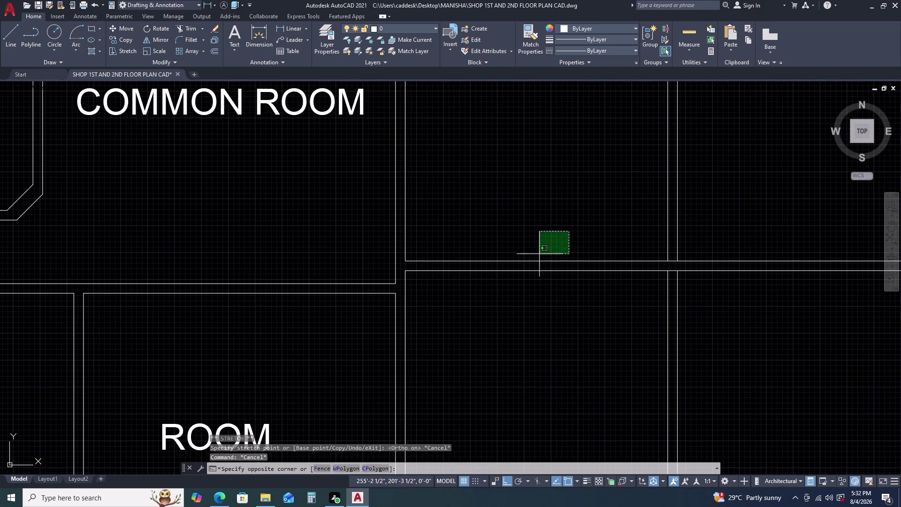
click(514, 298)
key(Delete)
scroll(up, 3)
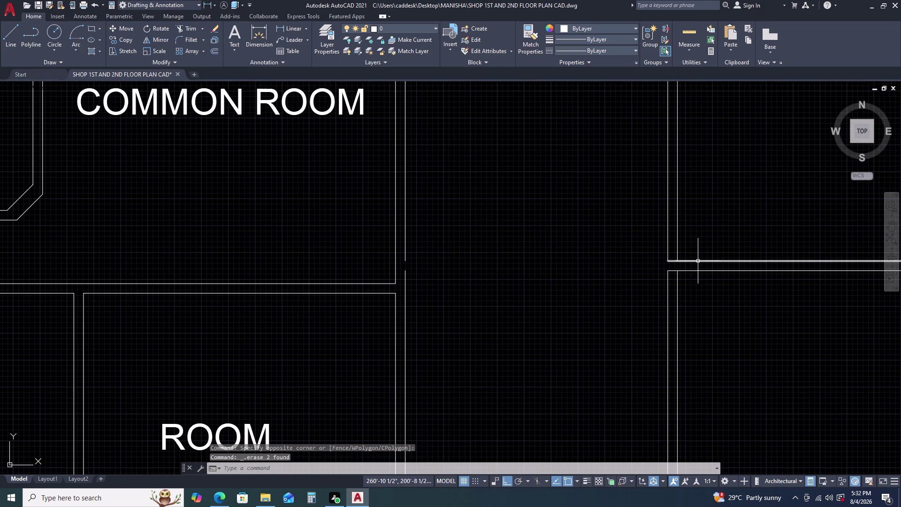
Stretch the wall line end by 4.5 units.
click(686, 261)
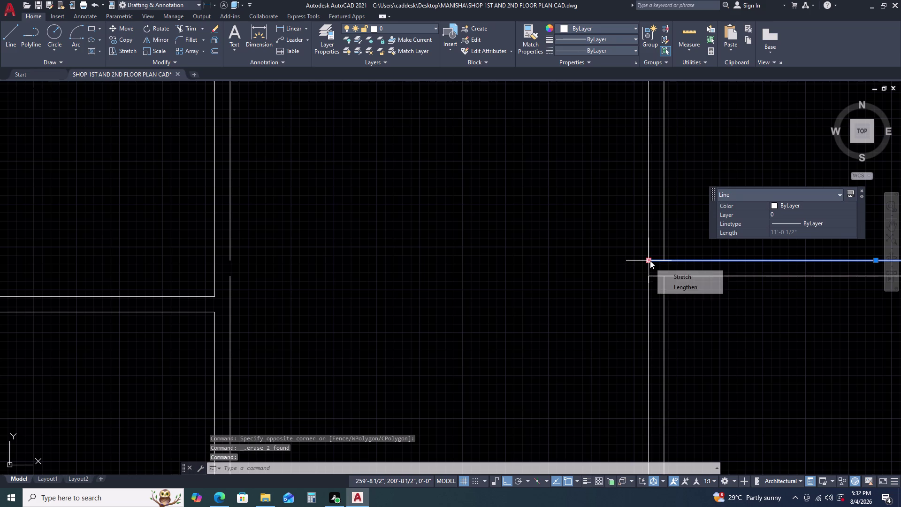
click(650, 260)
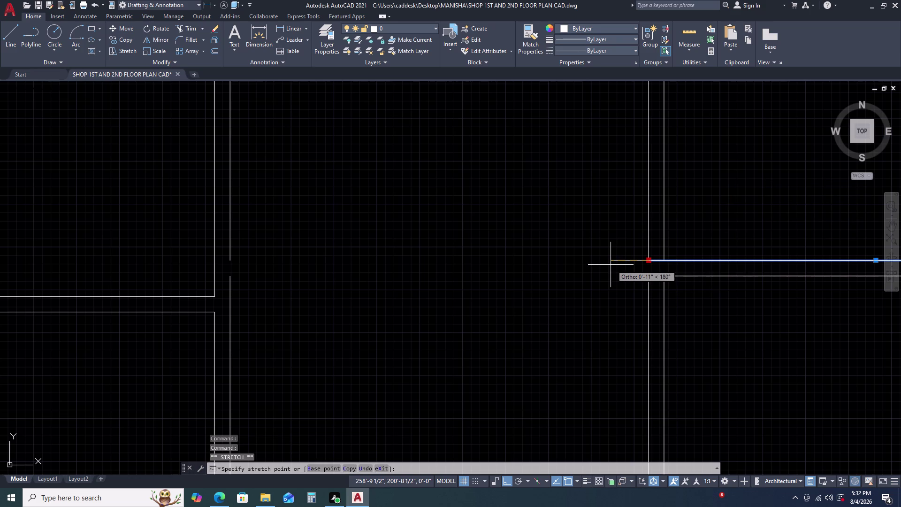
text(4.5)
key(Return)
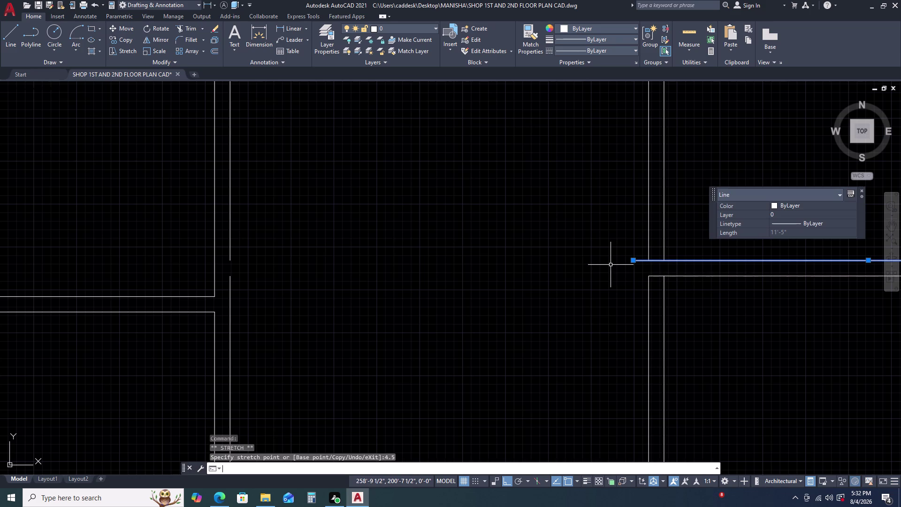
scroll(up, 3)
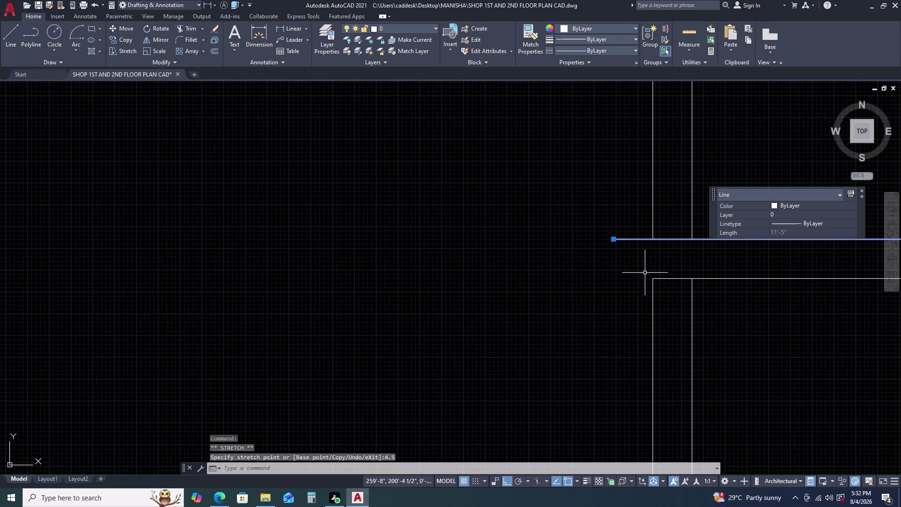
scroll(down, 3)
middle_drag(696, 299, 663, 267)
middle_click(664, 265)
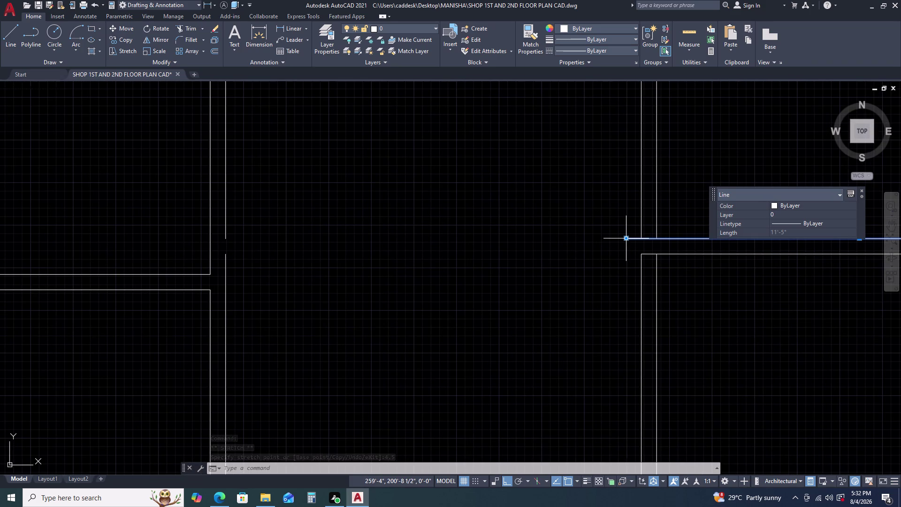
key(Escape)
click(648, 254)
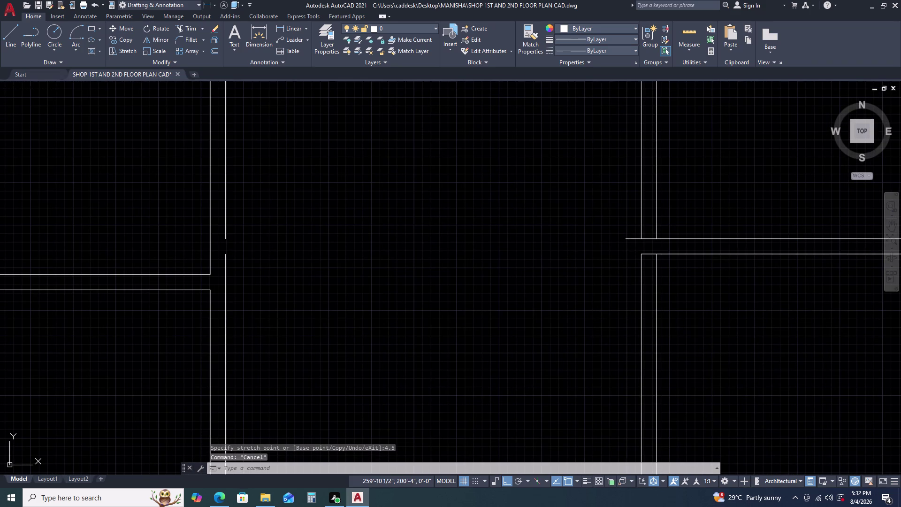
key(Escape)
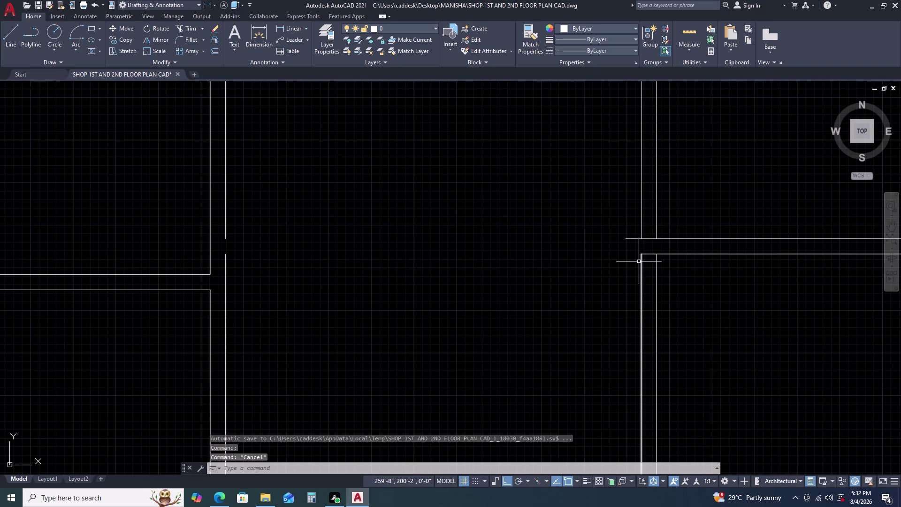
Draw short line segments, starting with a 9" drop, to cap the wall end.
key(l)
key(space)
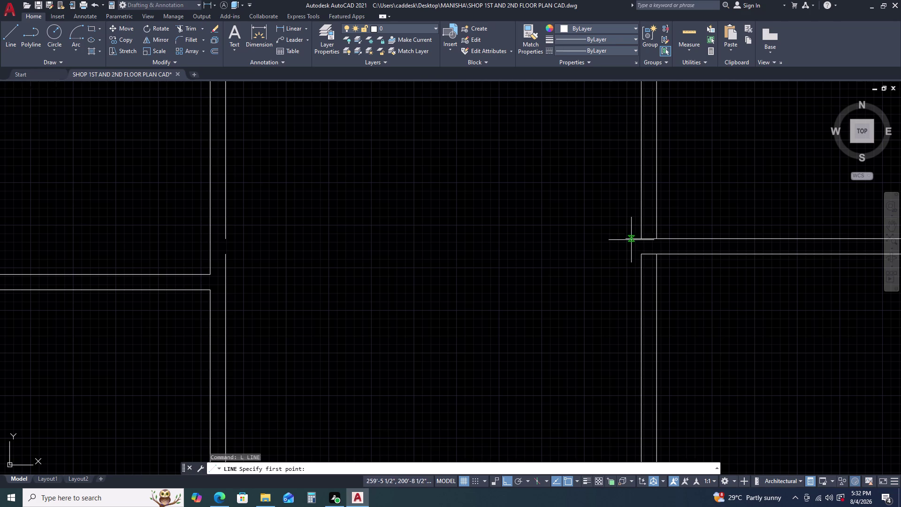
drag(625, 240, 625, 245)
key(9)
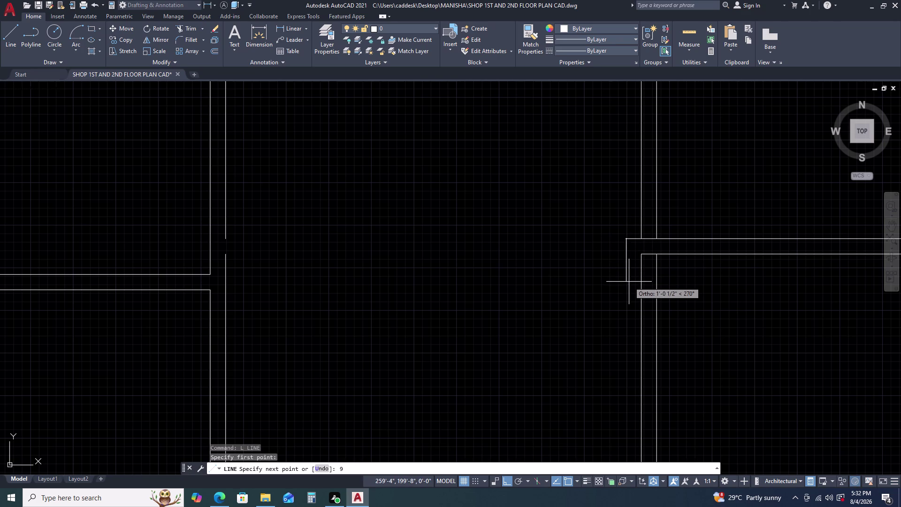
key(Return)
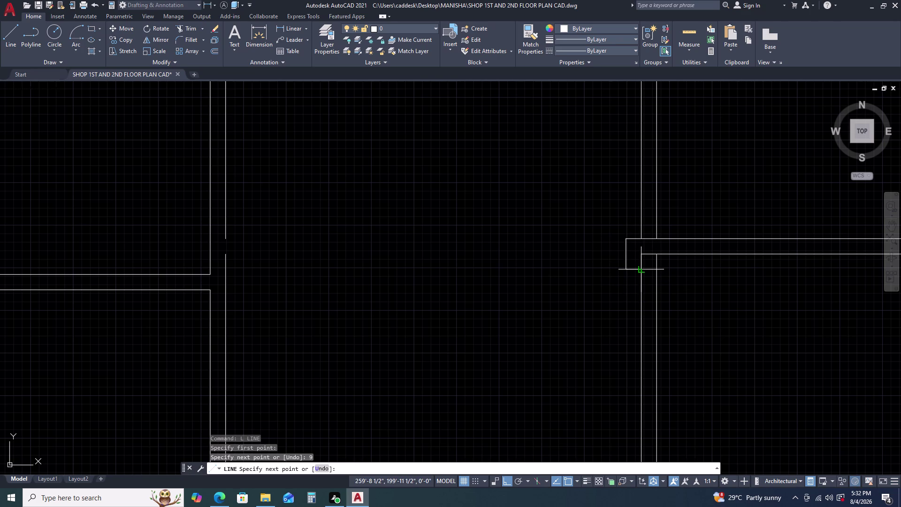
click(642, 269)
click(642, 256)
key(Escape)
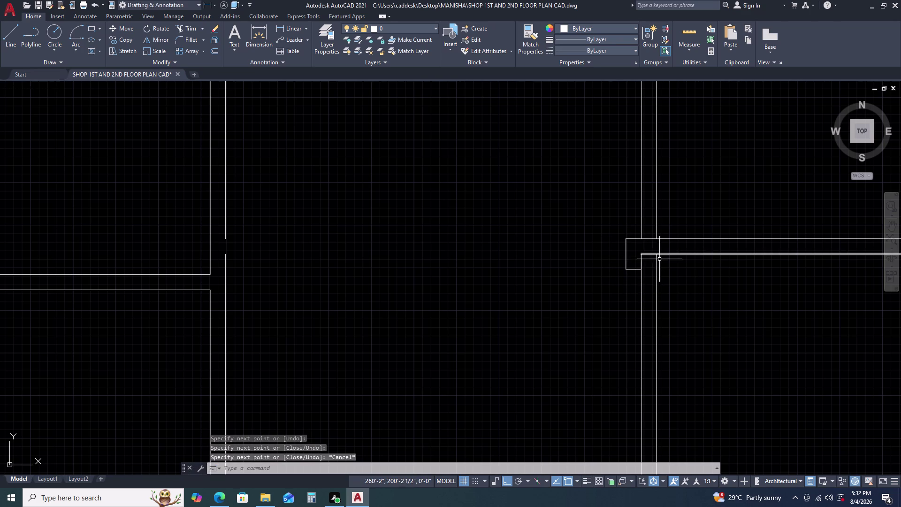
scroll(down, 3)
middle_drag(684, 304, 648, 278)
scroll(down, 3)
click(265, 346)
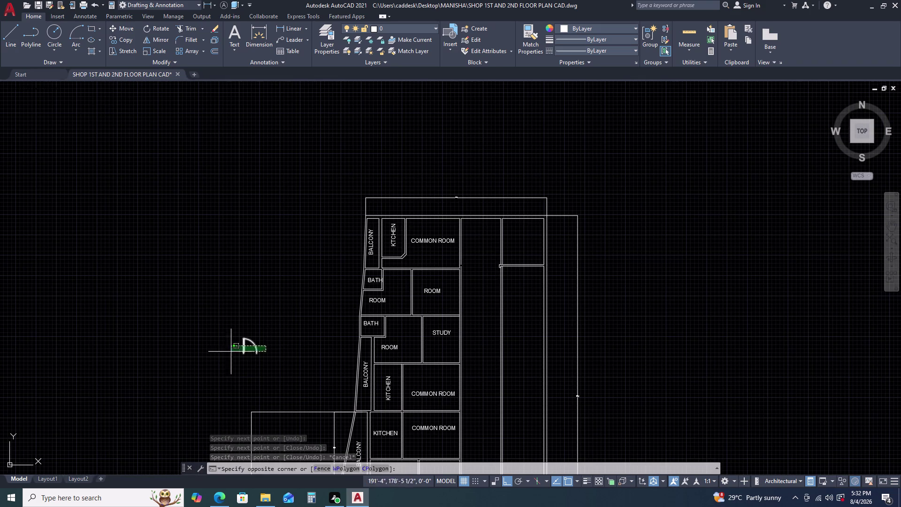
Copy the door block from its hinge point into the right-side room.
click(225, 341)
key(c)
text(O)
key(space)
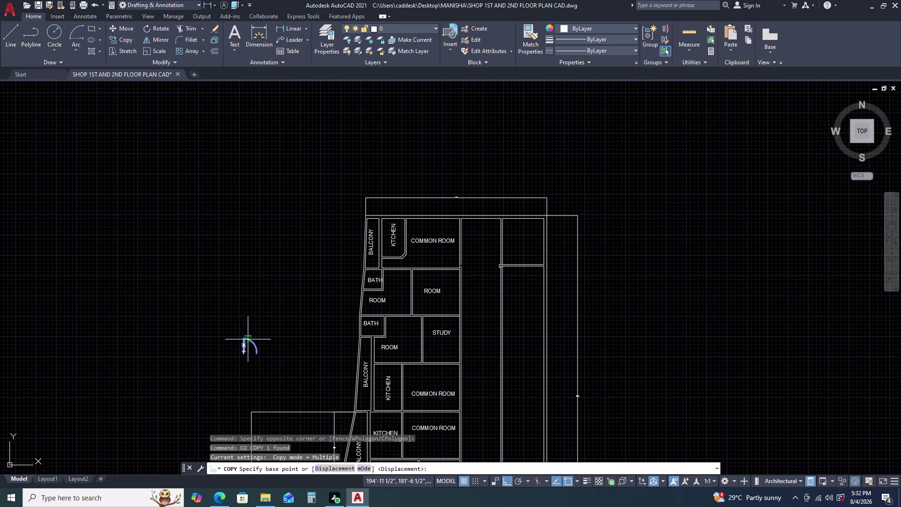
drag(254, 341, 260, 340)
scroll(up, 3)
key(F8)
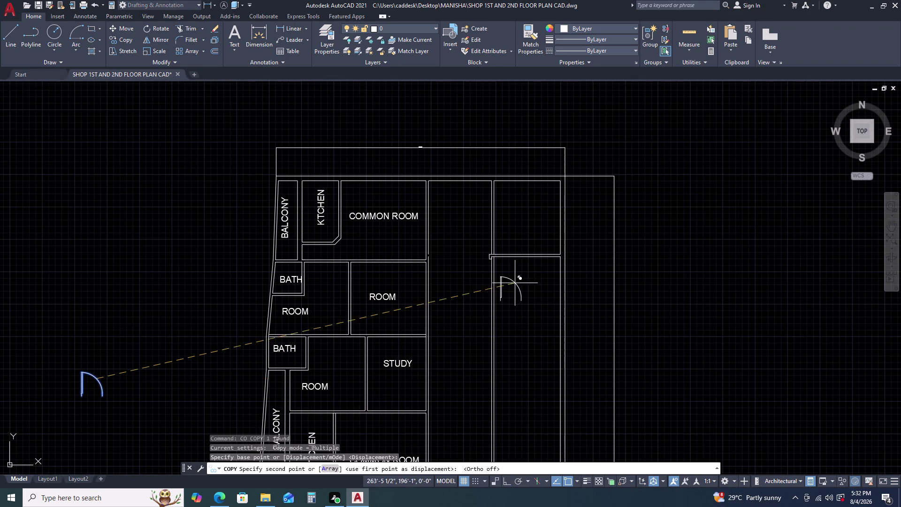
click(518, 276)
key(Escape)
Rotate the copied door 90° about its hinge.
scroll(up, 3)
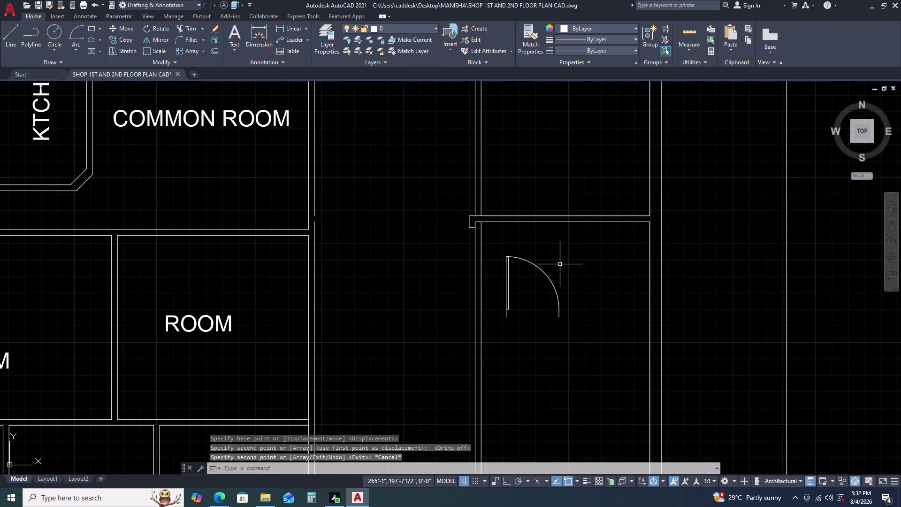
scroll(up, 3)
click(560, 265)
click(468, 290)
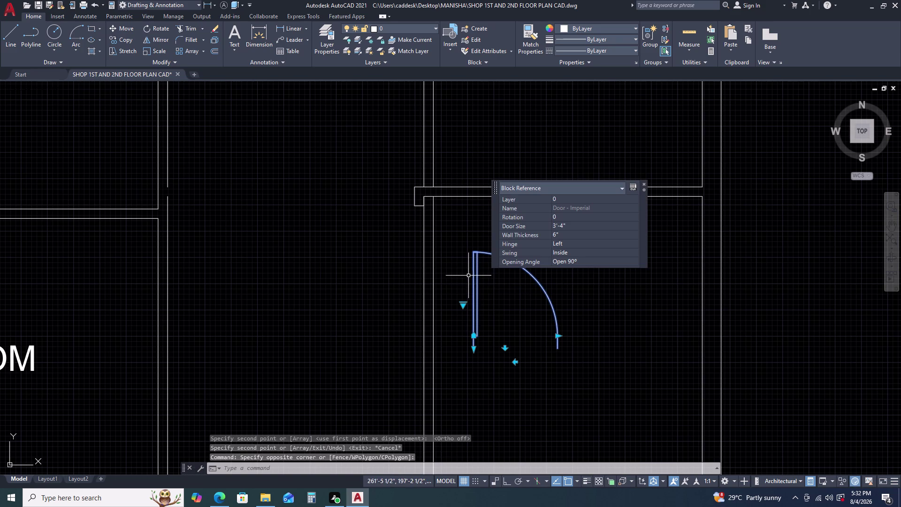
key(r)
key(o)
key(space)
click(475, 284)
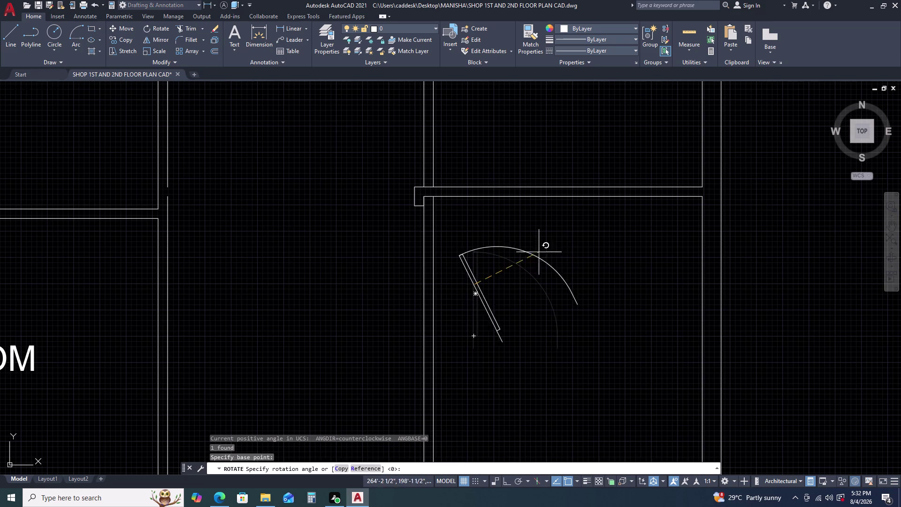
key(F8)
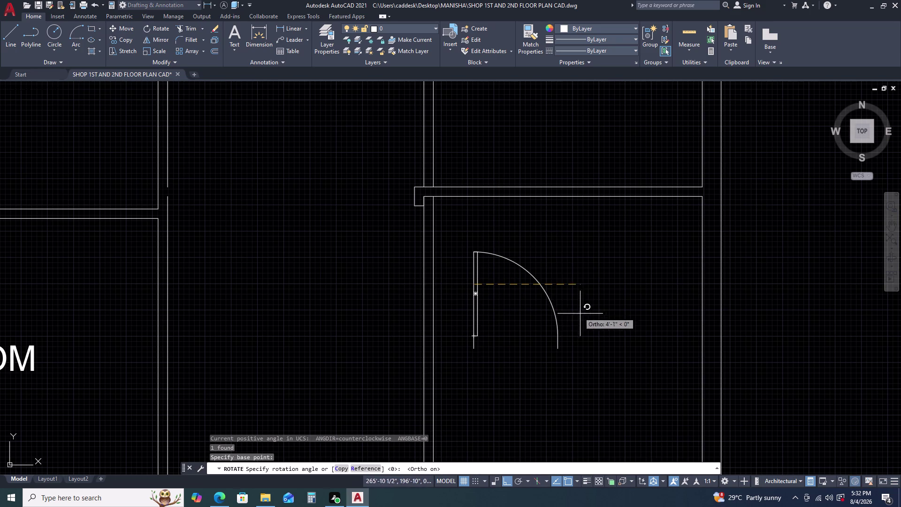
click(469, 387)
Move the rotated door against the wall corner.
drag(504, 263, 501, 267)
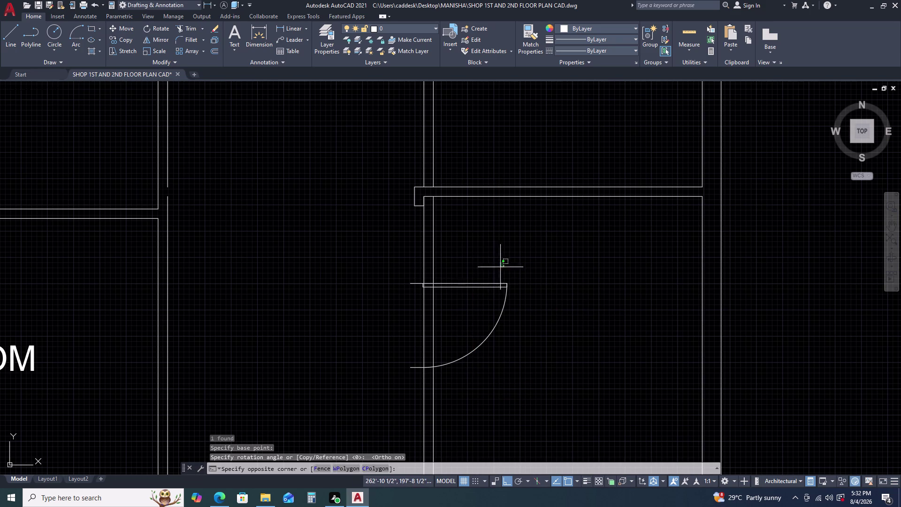
click(461, 360)
key(m)
key(space)
click(478, 359)
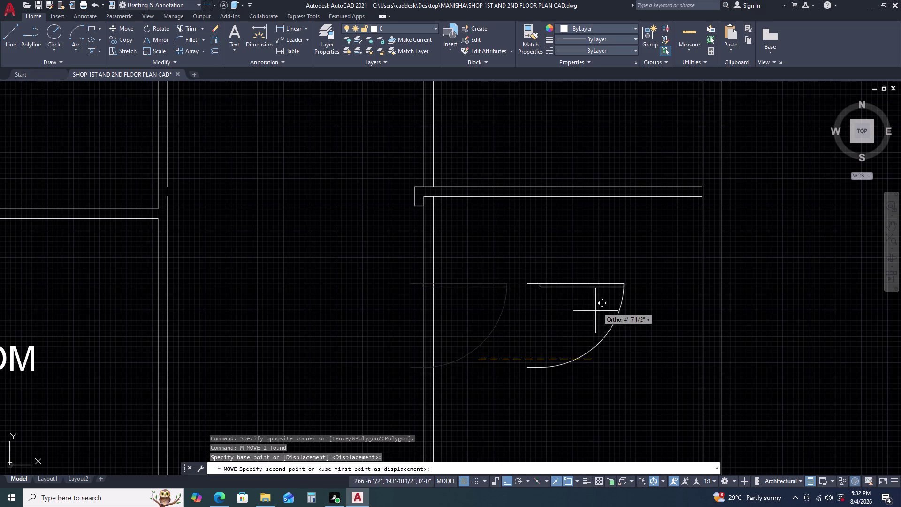
click(598, 300)
key(Escape)
Start a DIMLINEAR measurement of the door width, then cancel it.
text(DL)
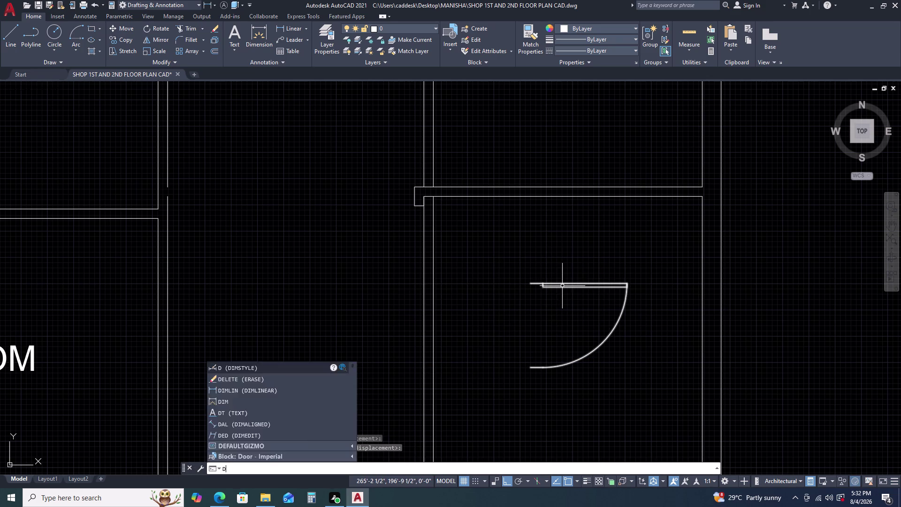
text(I)
key(space)
drag(530, 284, 531, 288)
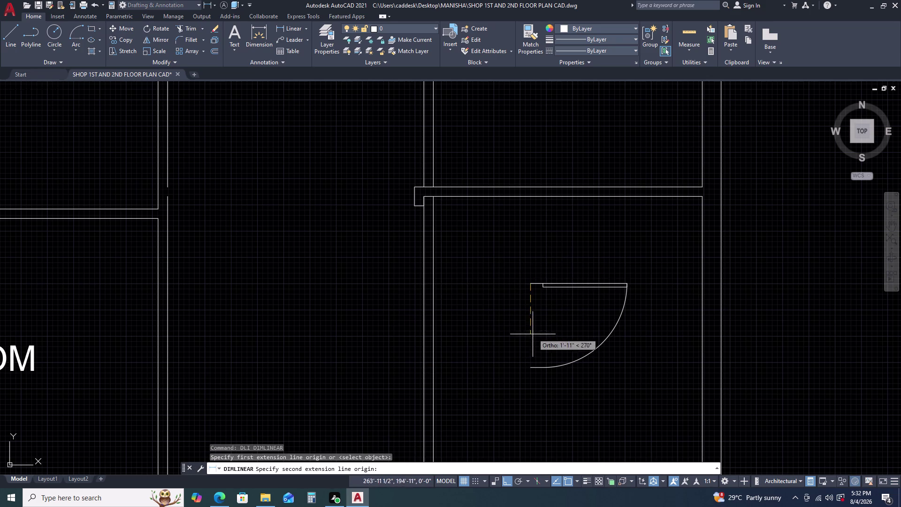
click(530, 366)
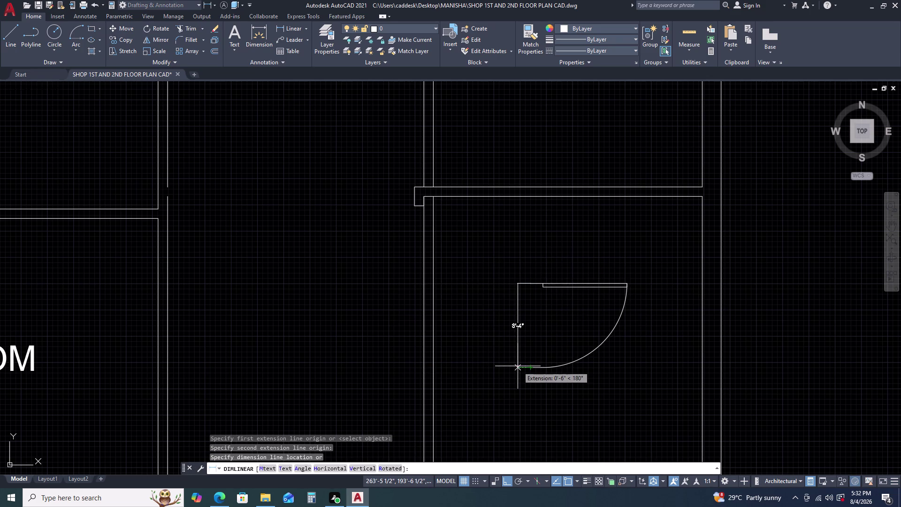
scroll(up, 3)
key(Escape)
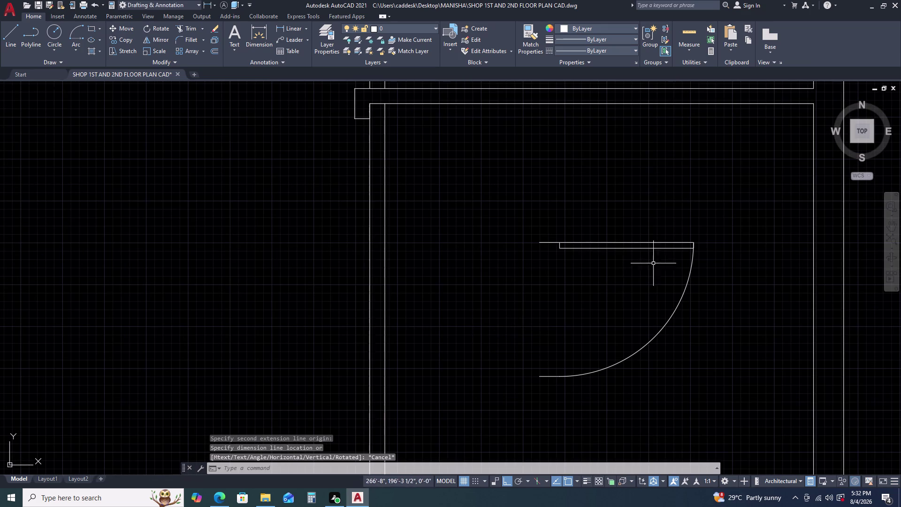
Scale the door block by reference from its hinge so its size becomes 3'.
drag(684, 252, 680, 260)
click(494, 385)
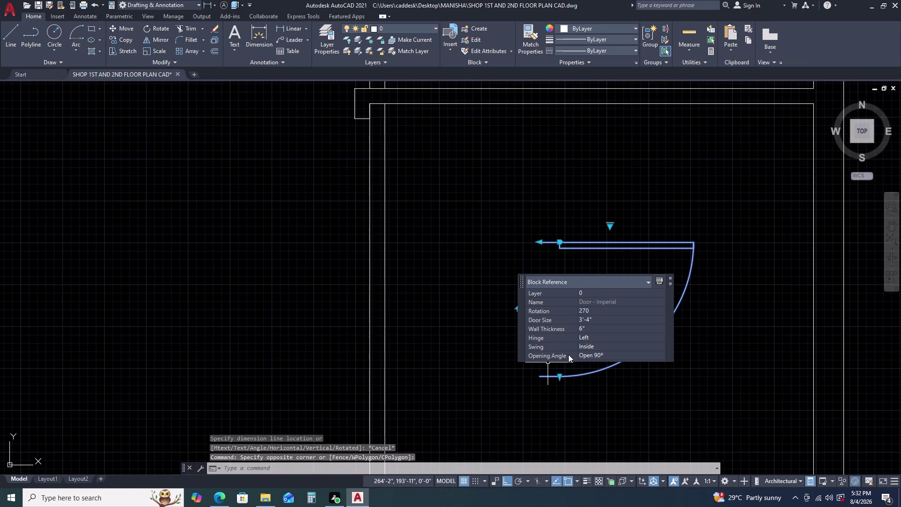
key(s)
key(c)
key(space)
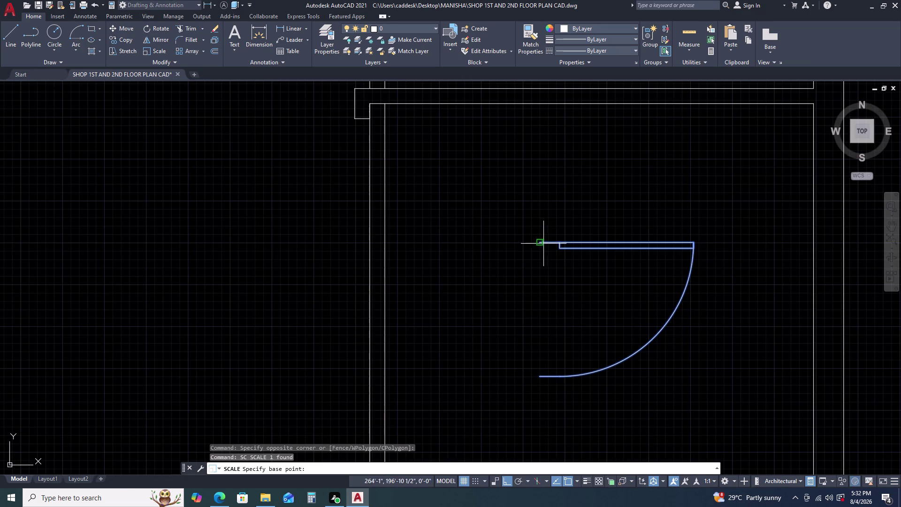
click(541, 242)
key(r)
key(space)
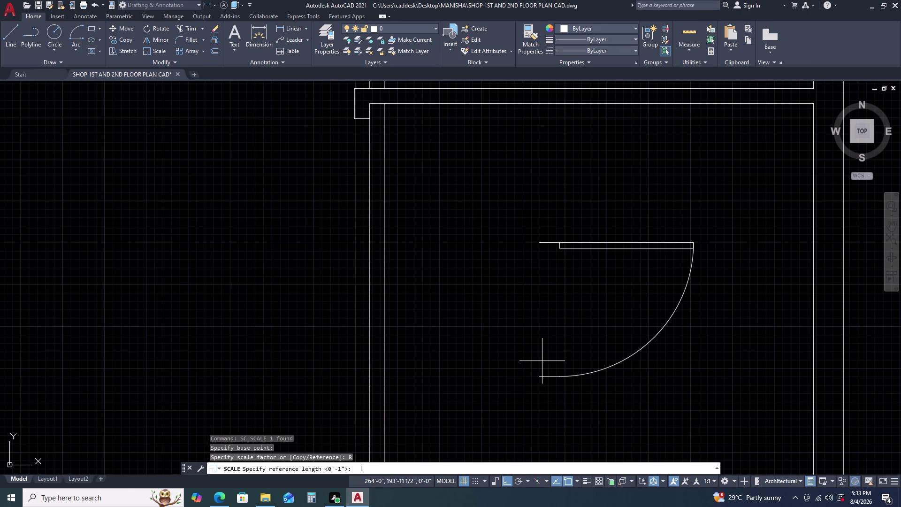
click(541, 241)
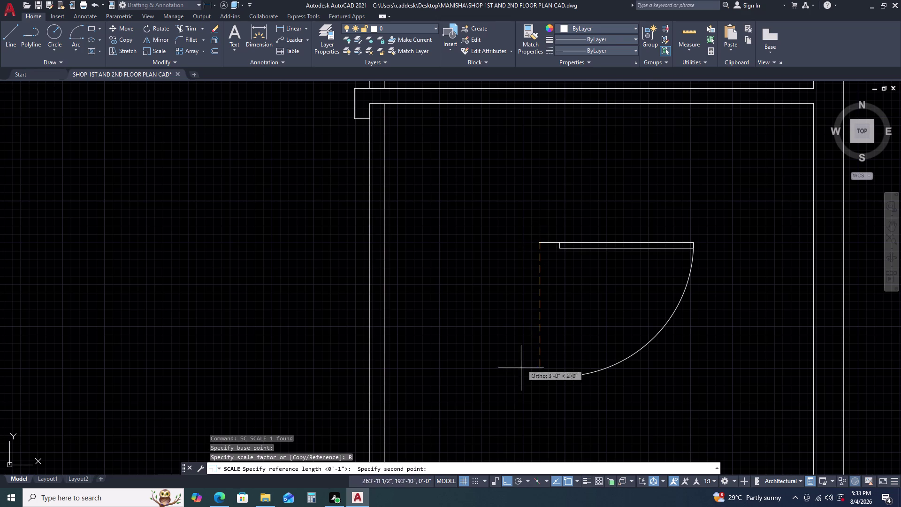
click(538, 379)
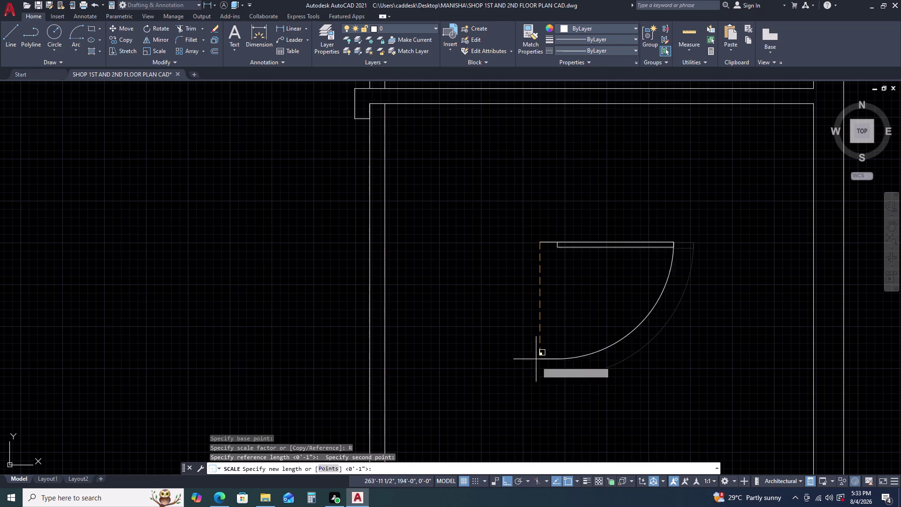
text(3)
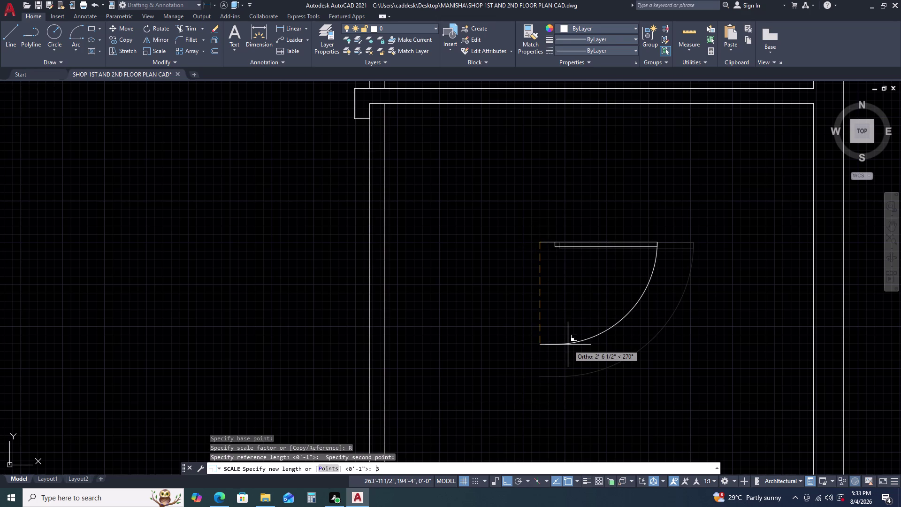
text(')
key(Return)
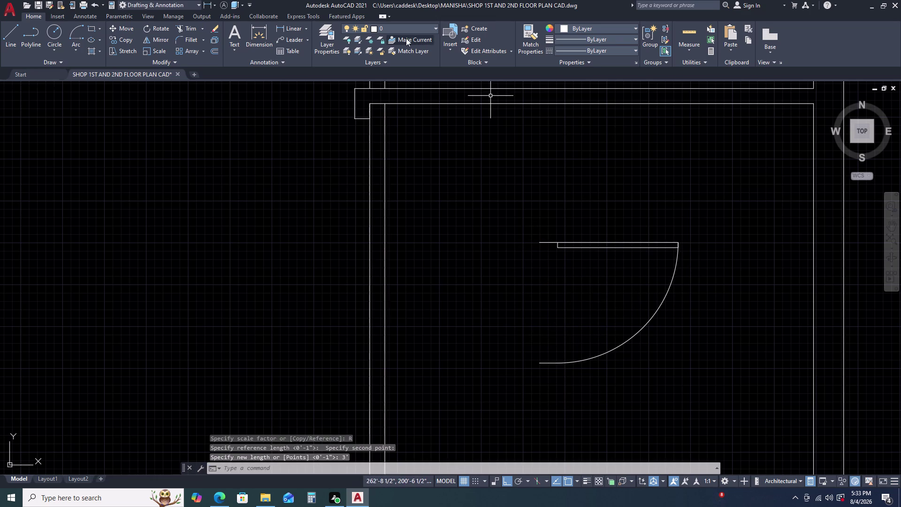
Measure the door swing with a linear dimension (DLI), then cancel it.
text(DLI)
key(space)
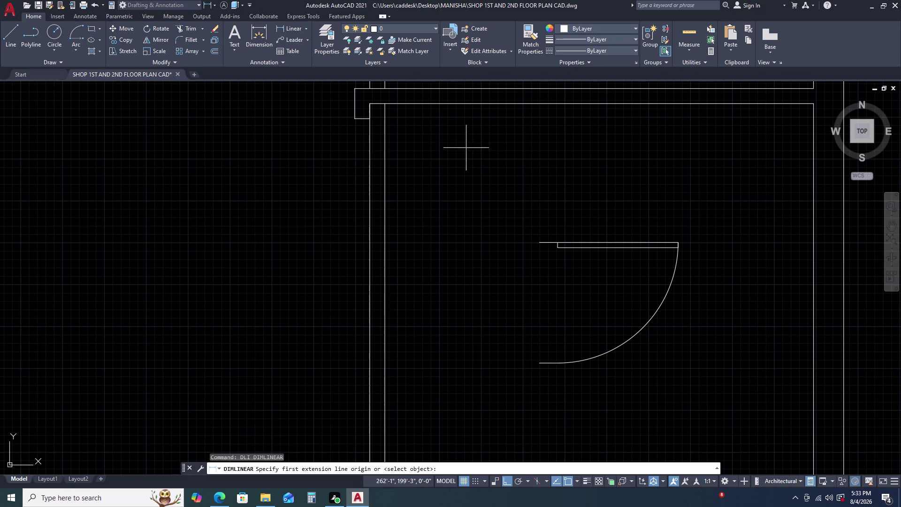
click(538, 244)
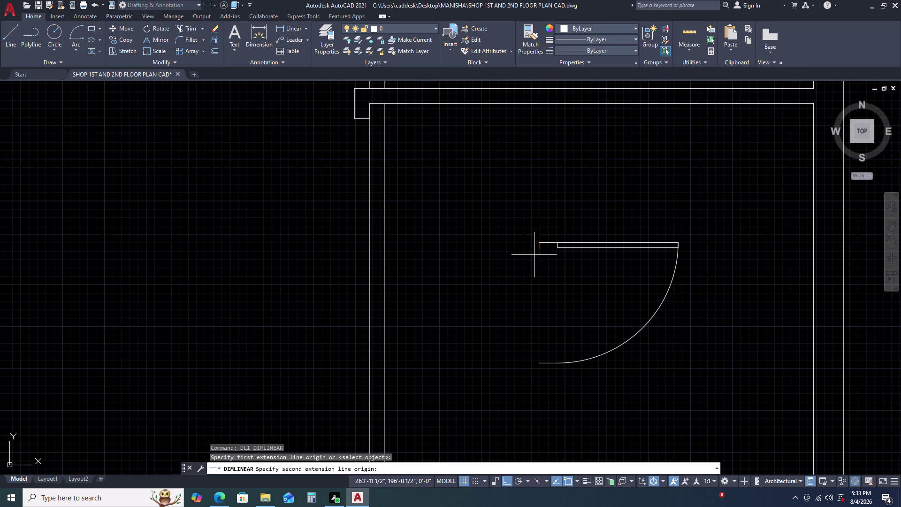
click(538, 363)
key(Escape)
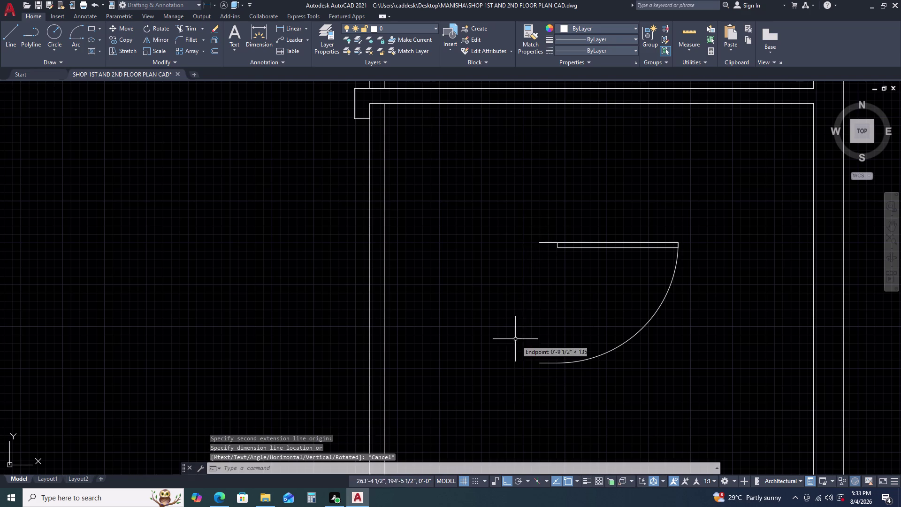
Move the door block from its hinge point to the top-left wall corner.
drag(616, 343, 621, 329)
click(598, 212)
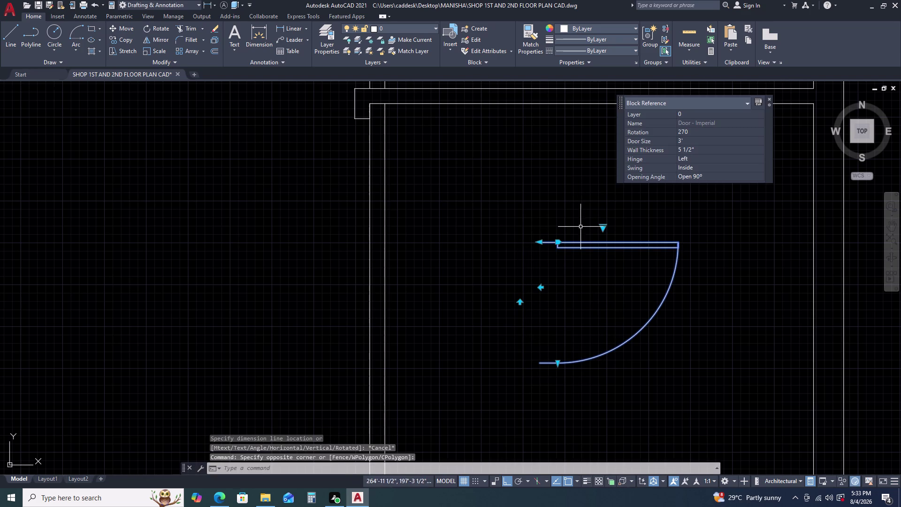
key(m)
key(space)
click(540, 242)
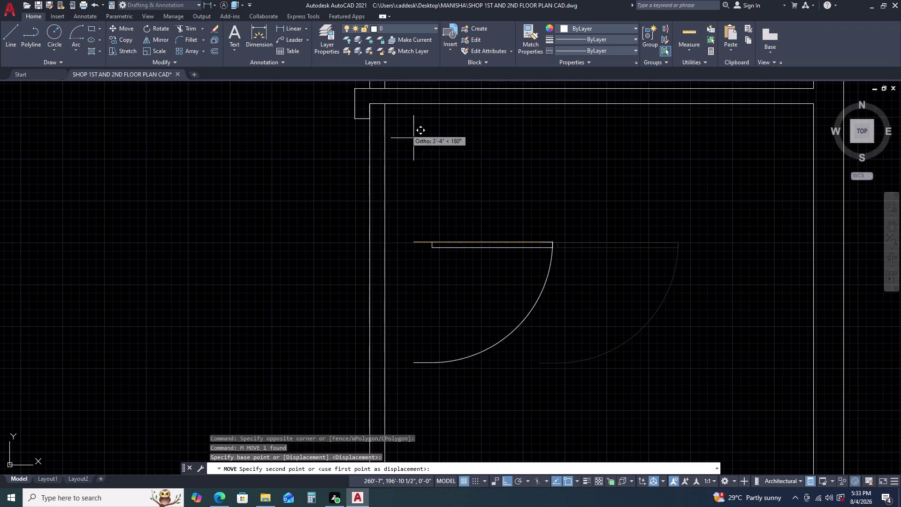
click(369, 120)
key(Escape)
text(T)
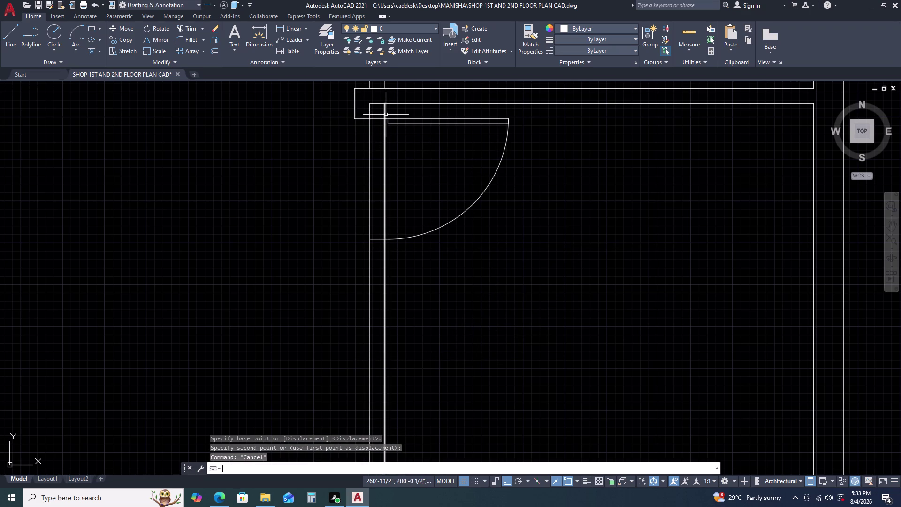
Try a fence trim across the wall junction, then cancel it.
text(R)
key(space)
click(394, 107)
click(384, 110)
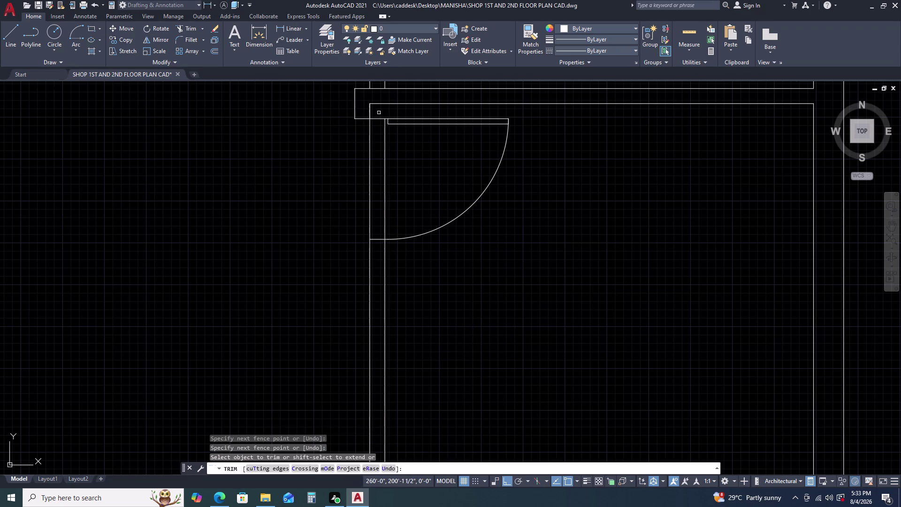
click(371, 111)
drag(398, 168, 394, 169)
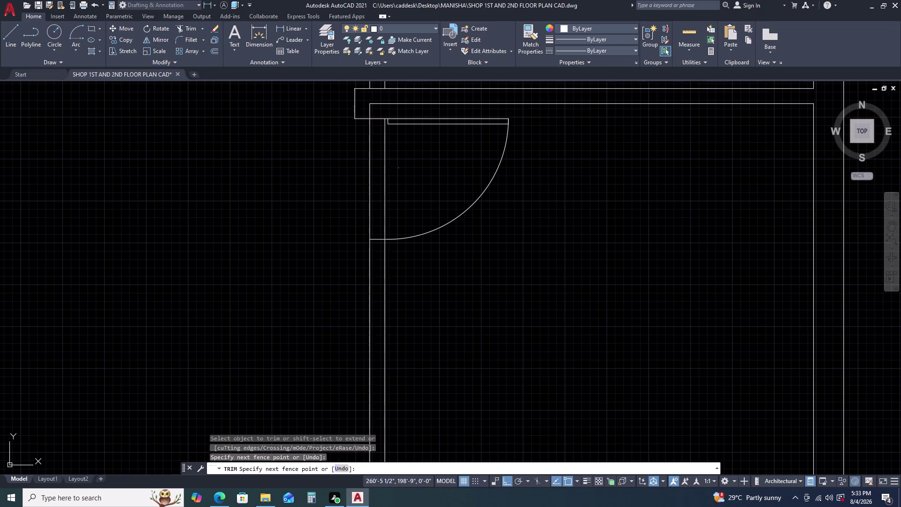
click(342, 167)
key(Escape)
Copy the 3' door block from its corner into the left room's doorway.
scroll(down, 3)
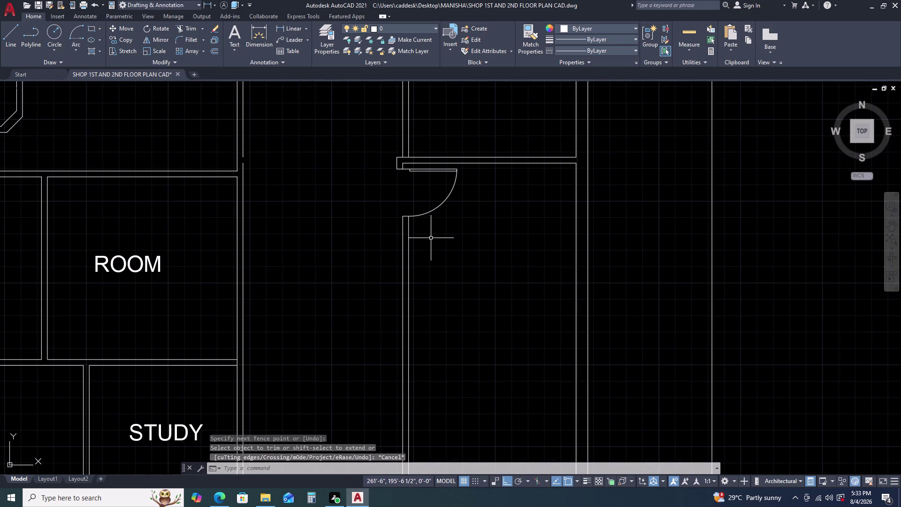
middle_drag(431, 238, 450, 196)
middle_click(452, 193)
scroll(down, 3)
scroll(up, 3)
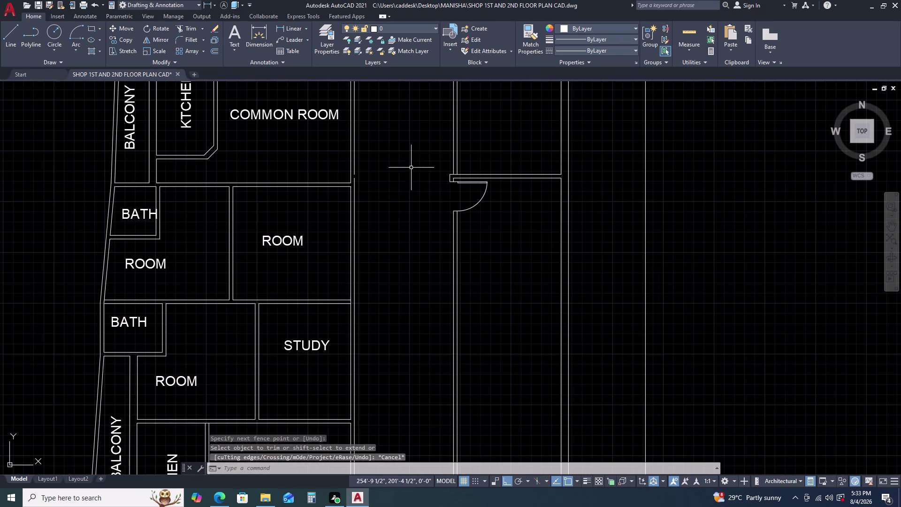
click(479, 199)
click(472, 212)
key(c)
key(o)
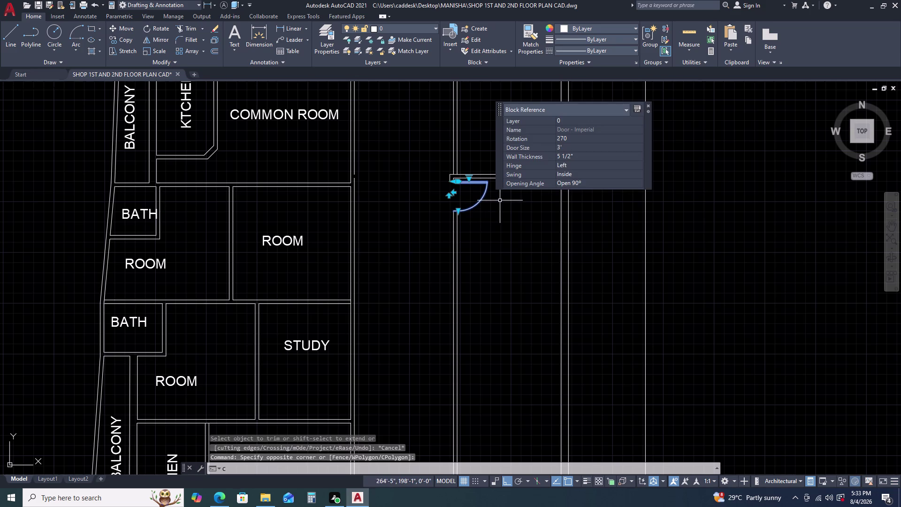
key(space)
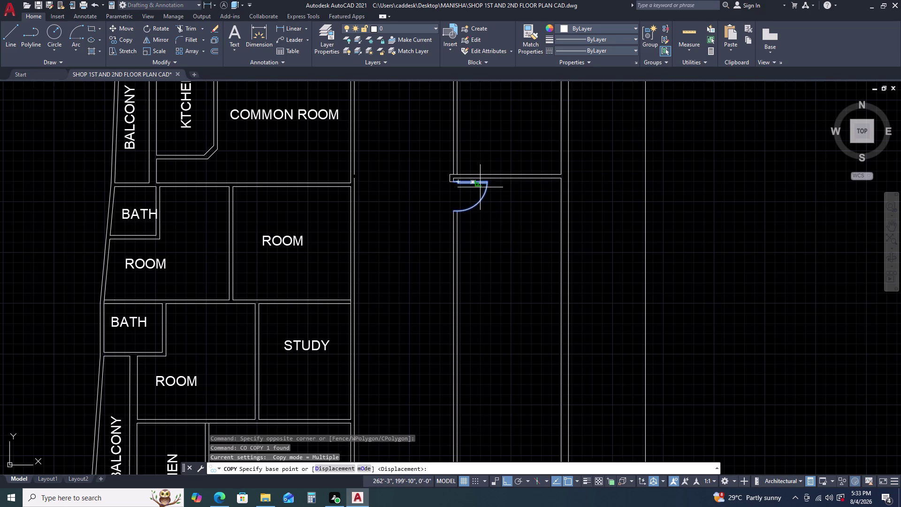
click(454, 210)
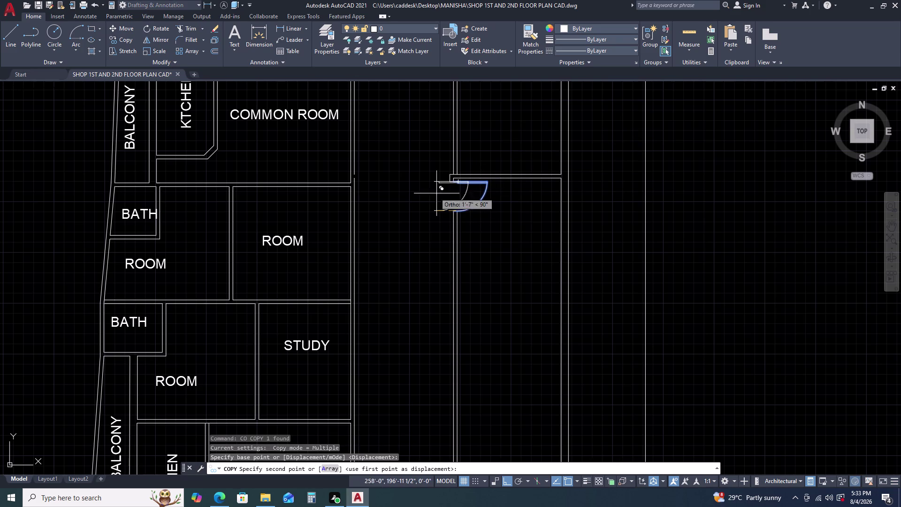
scroll(up, 3)
click(373, 157)
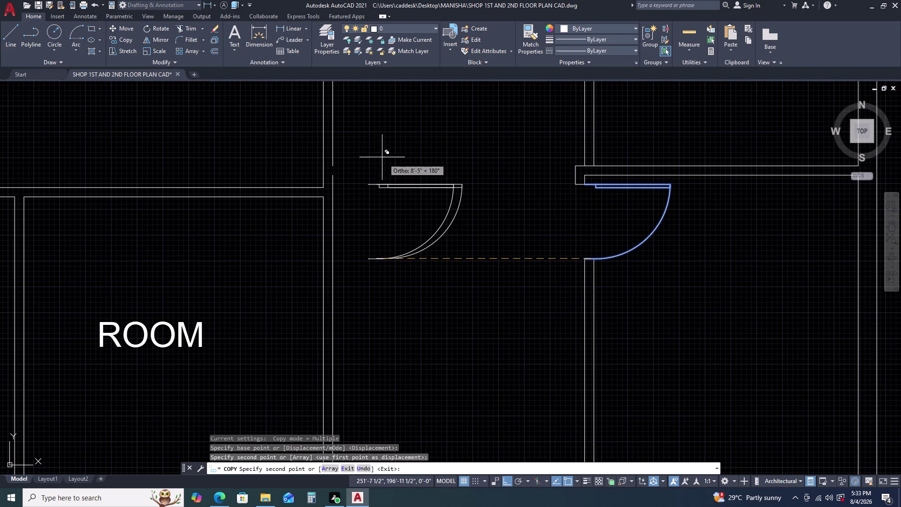